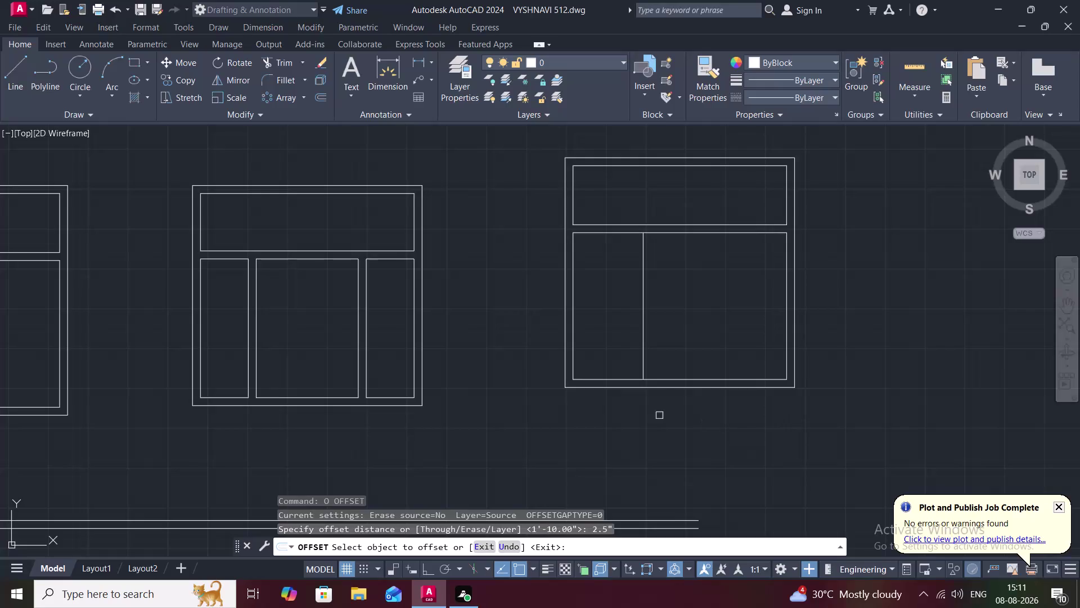
Offset a parallel copy of the existing mullion line to its right.
click(645, 339)
click(663, 349)
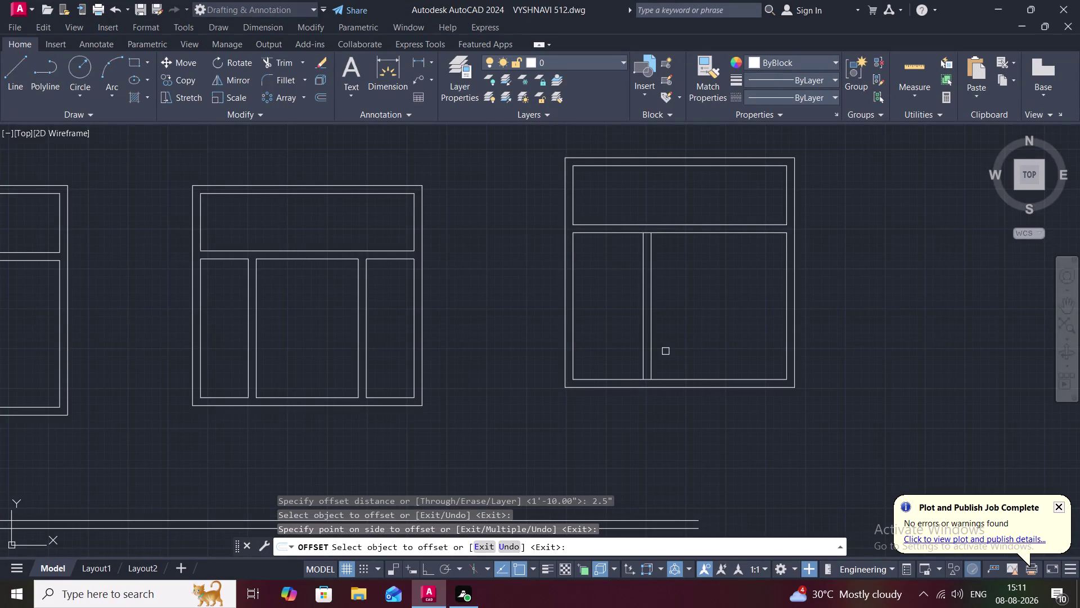
key(Escape)
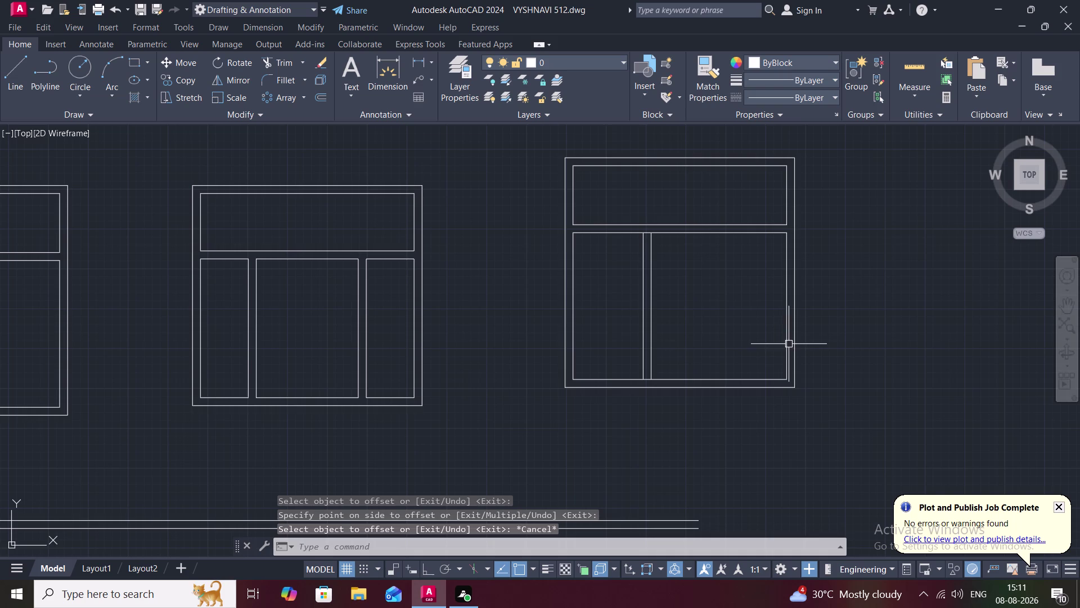
Offset the window's right inner edge 1'-4" left to create a new mullion line.
key(o)
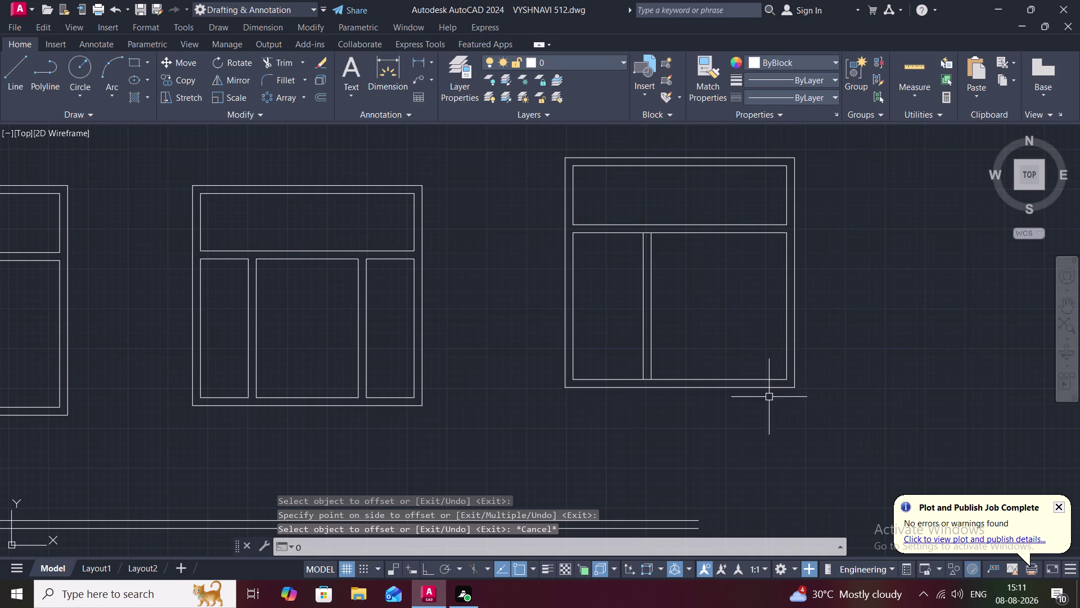
key(space)
key(1)
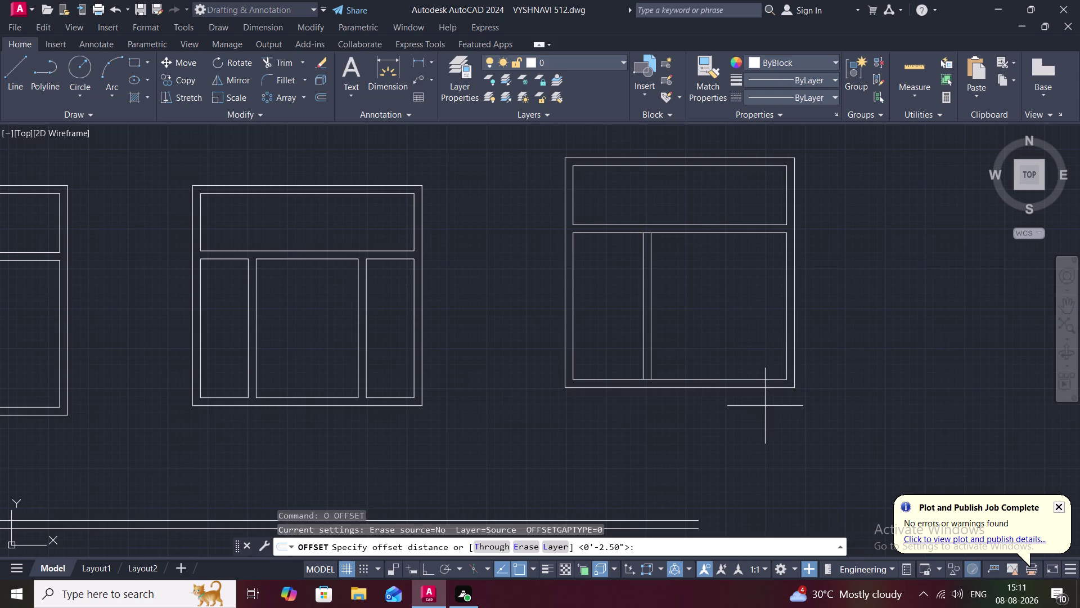
key(apostrophe)
key(4)
key(shift+quotedbl)
key(space)
text(N)
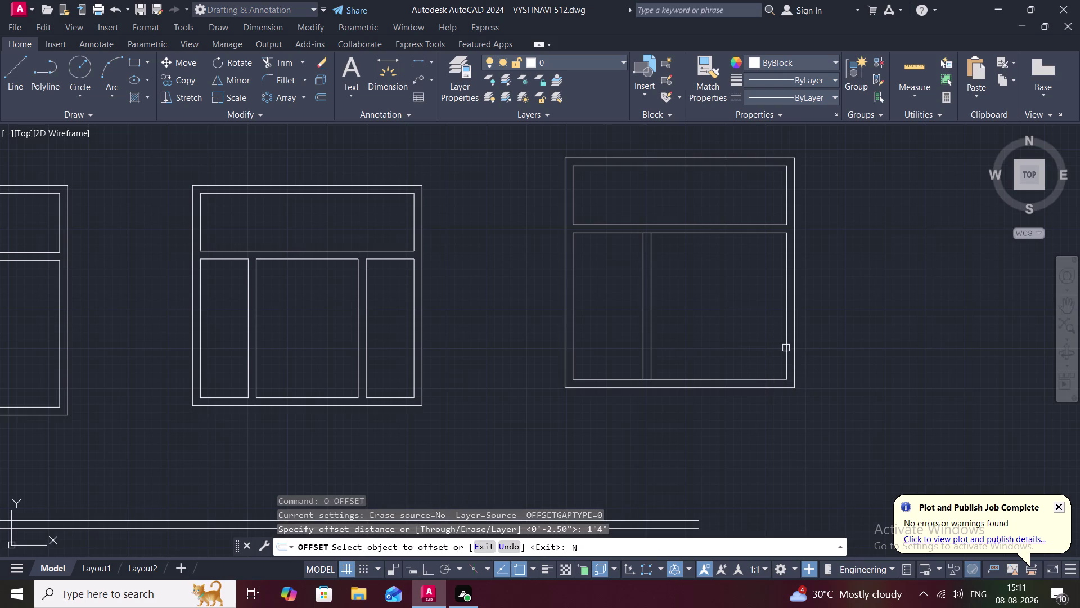
key(BackSpace)
key(space)
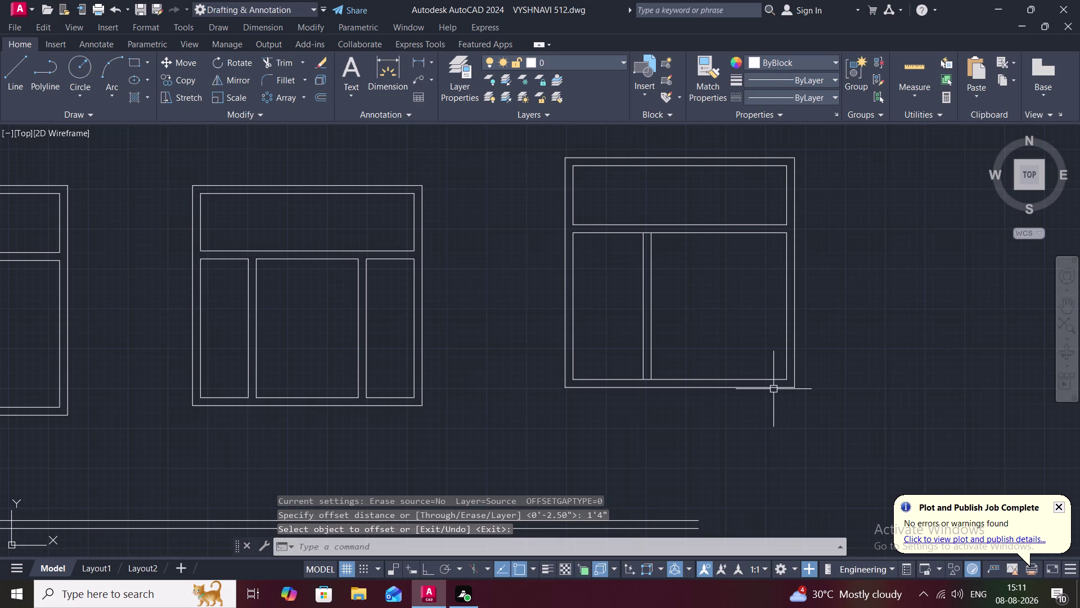
key(space)
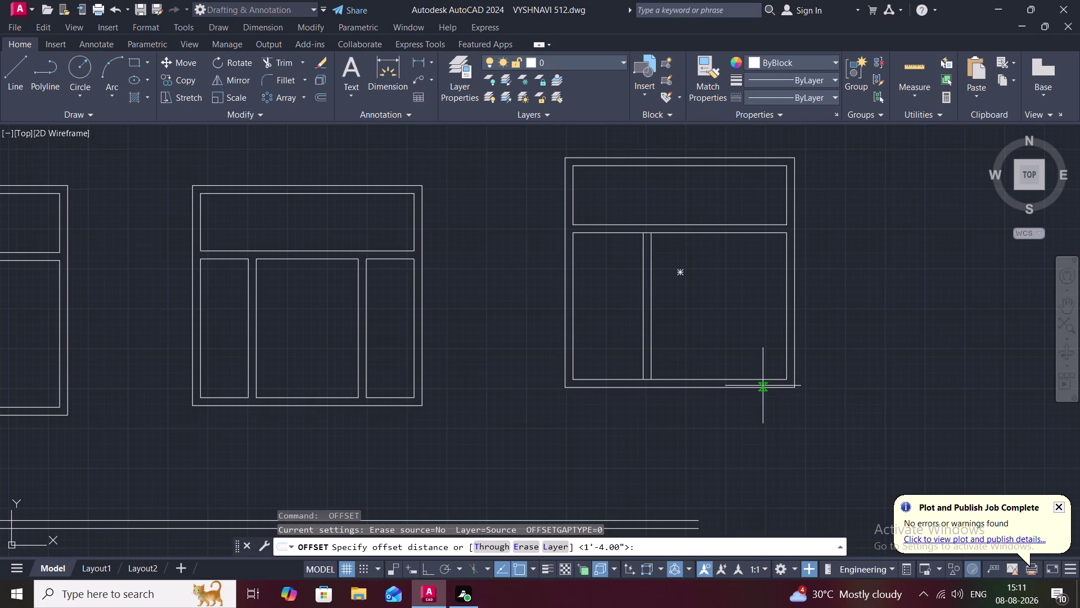
key(space)
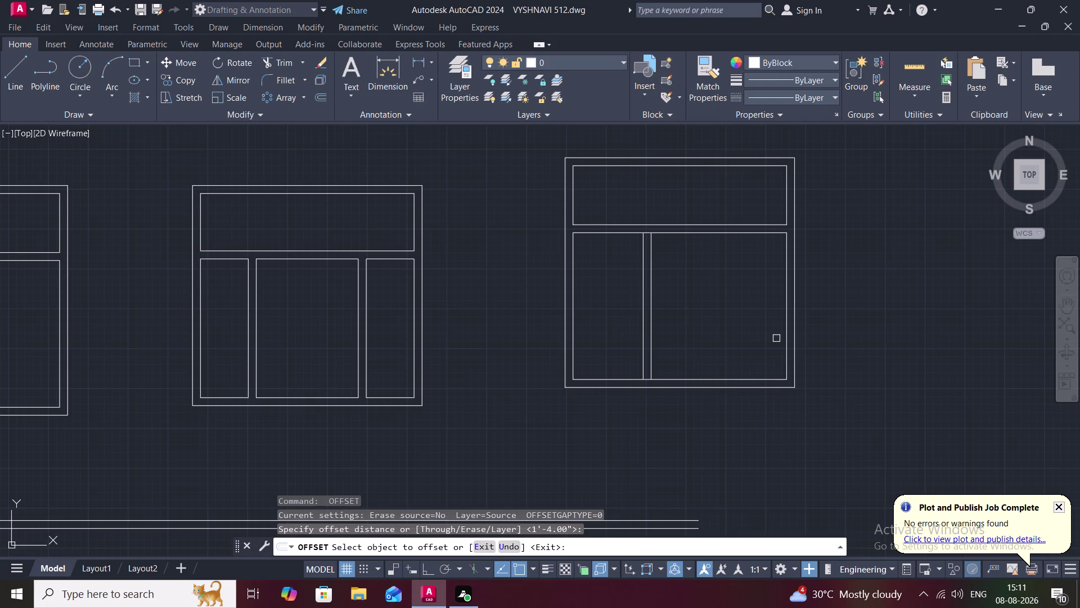
click(788, 334)
click(746, 337)
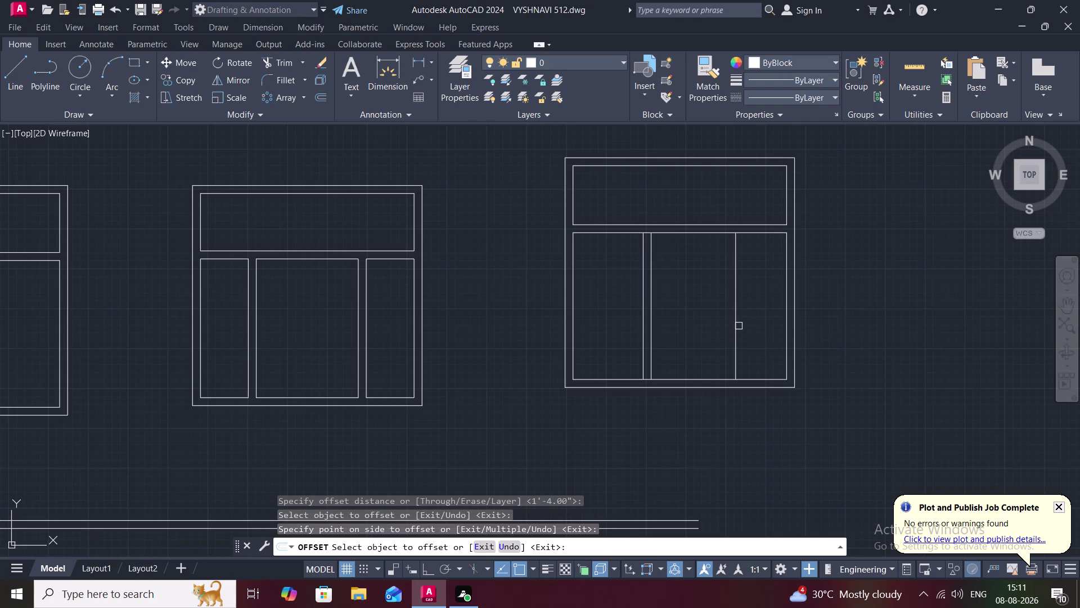
key(Escape)
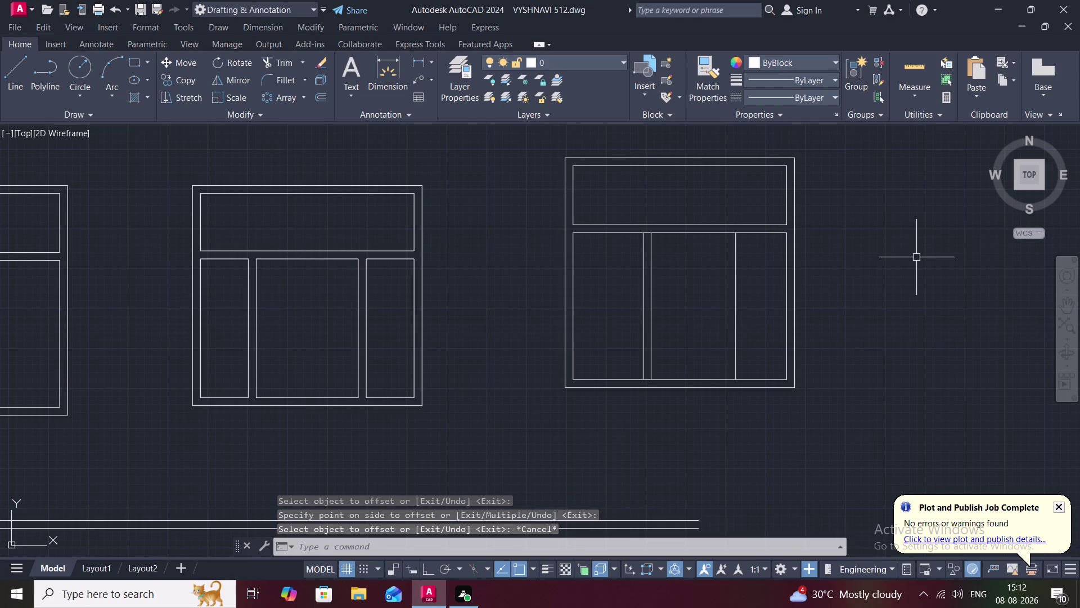
Offset the new mullion line 2.5" to the left, making it a double line.
text(O)
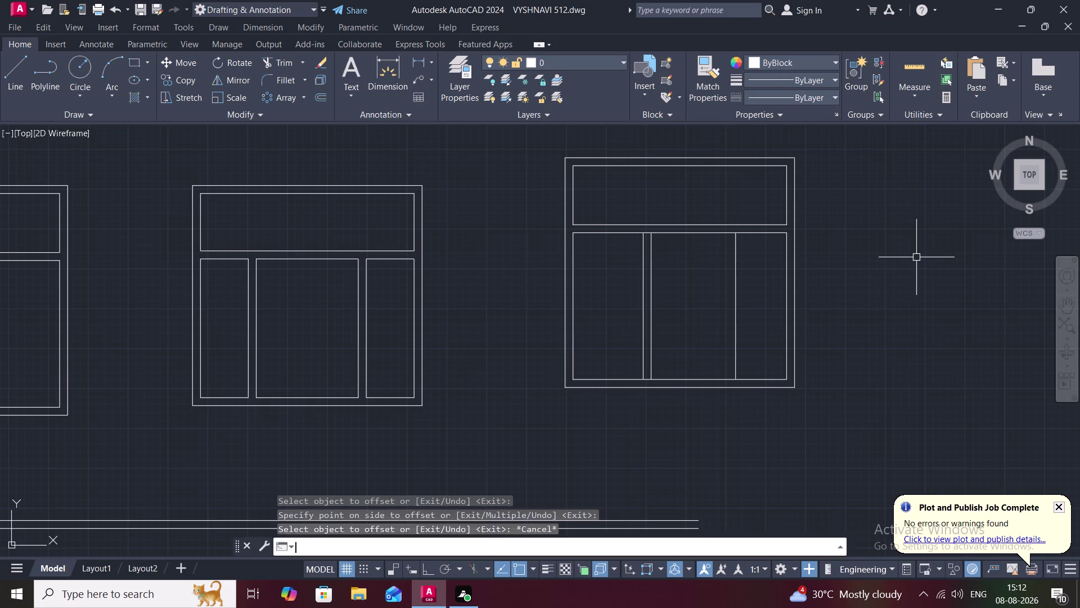
key(space)
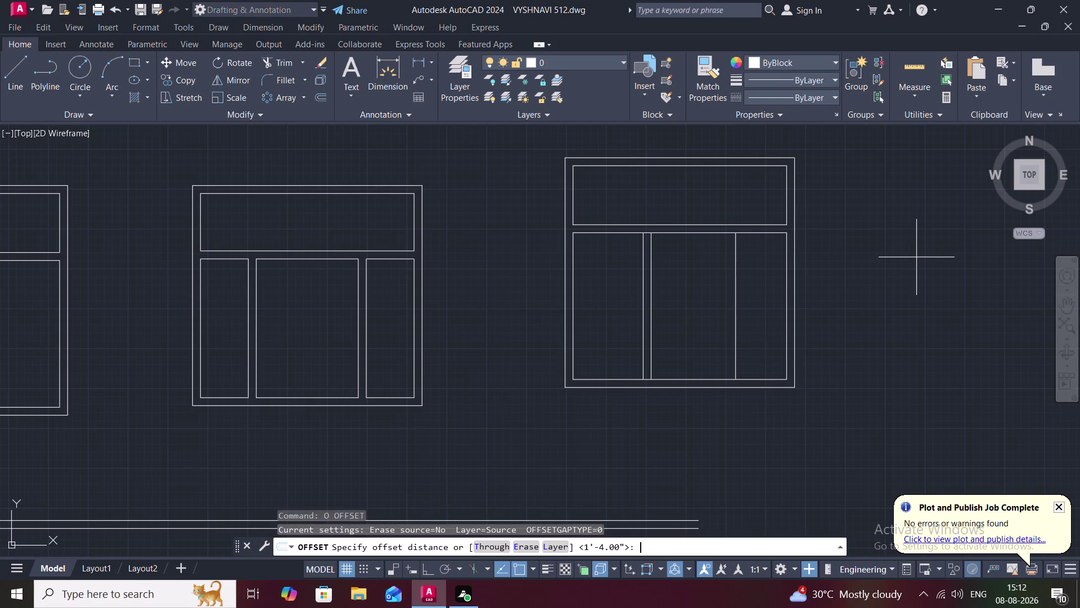
key(2)
text(.5)
text(")
key(space)
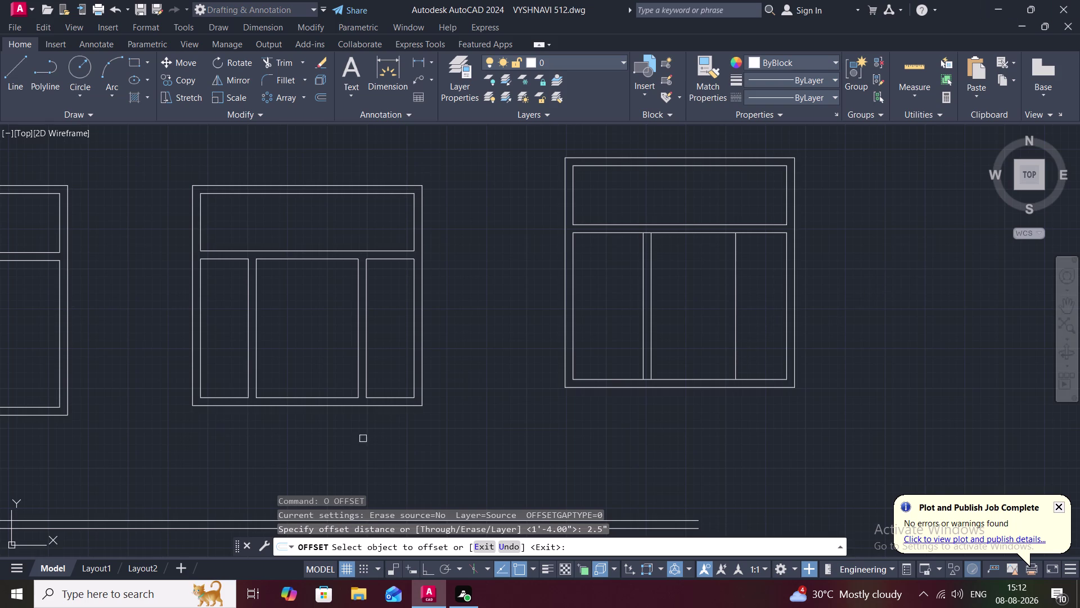
click(733, 300)
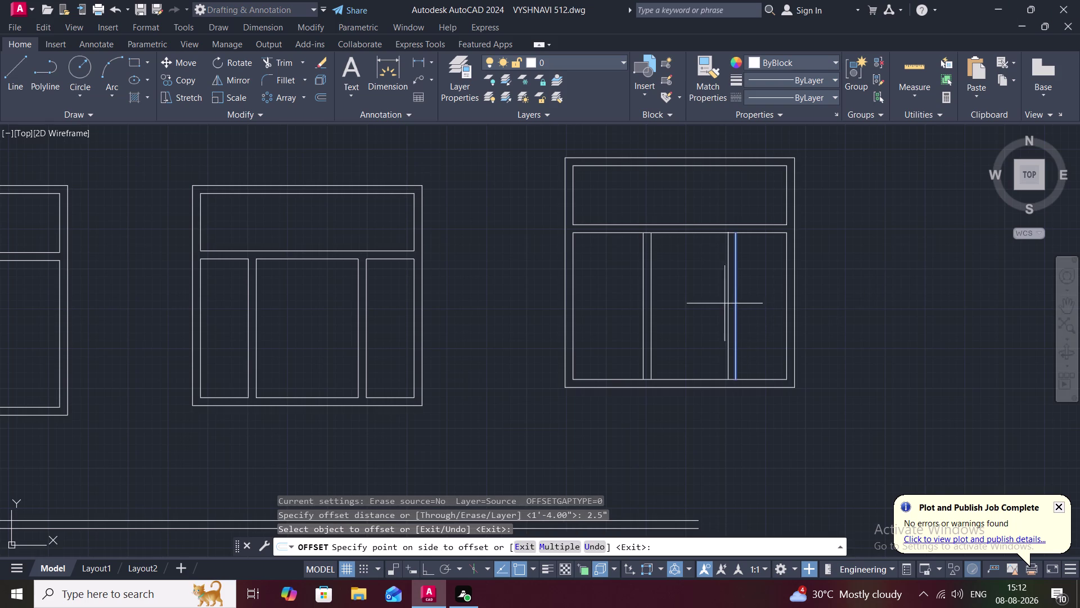
click(724, 303)
key(Escape)
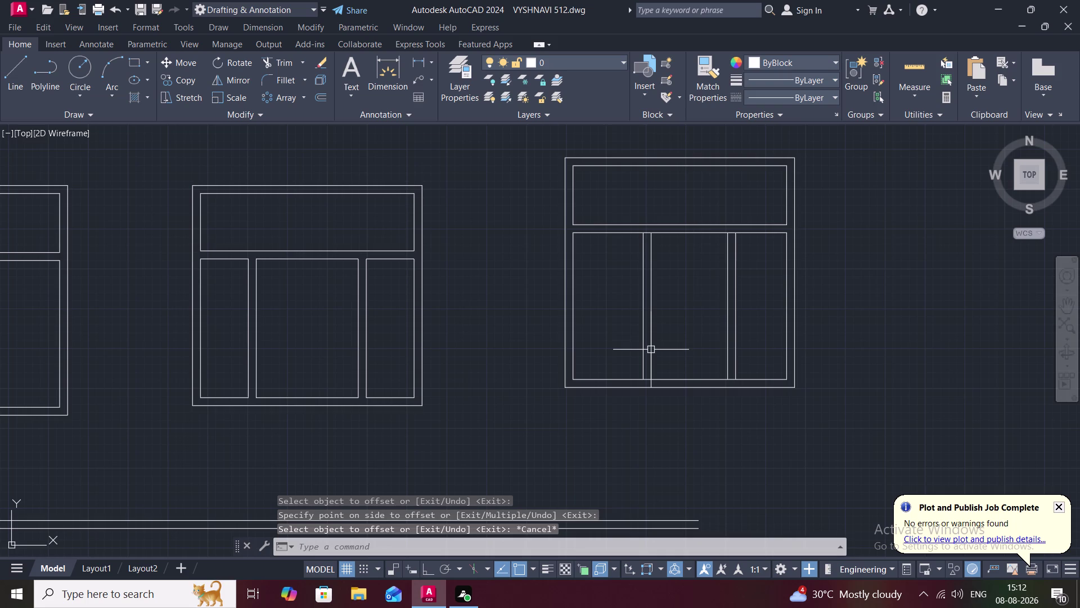
Trim the overlapping mullion line ends at the top and bottom of the right window.
text(TR)
key(space)
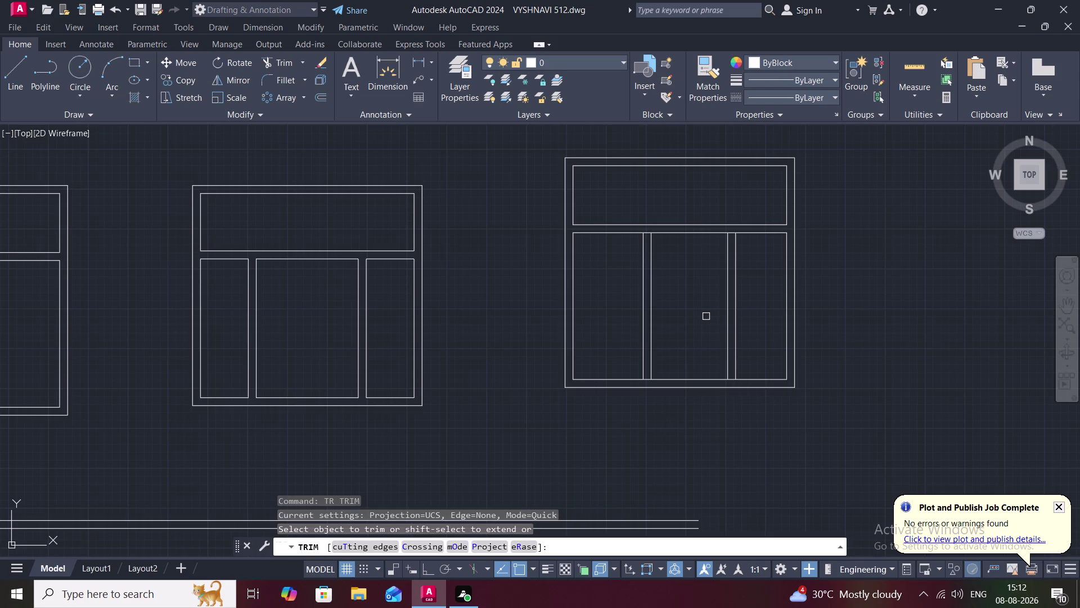
scroll(up, 3)
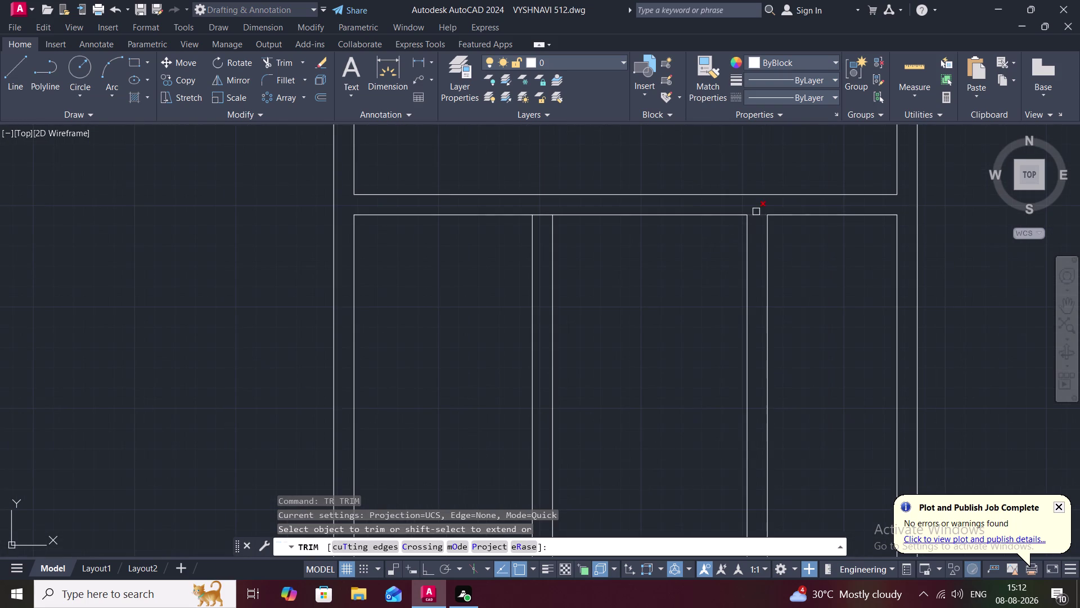
click(757, 216)
scroll(down, 3)
middle_drag(713, 307, 695, 242)
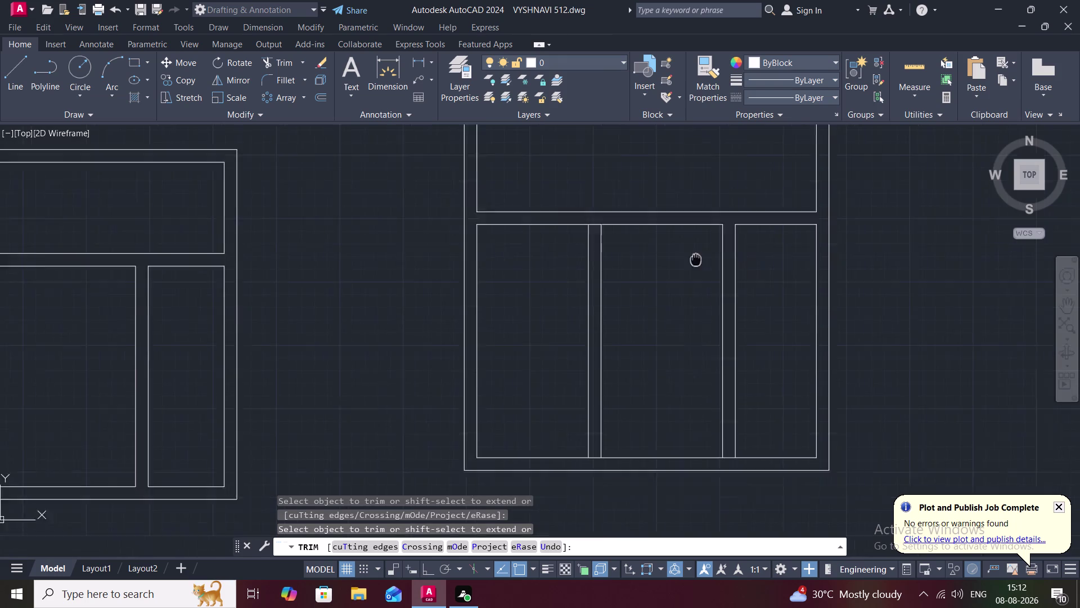
middle_drag(695, 242, 691, 230)
click(719, 406)
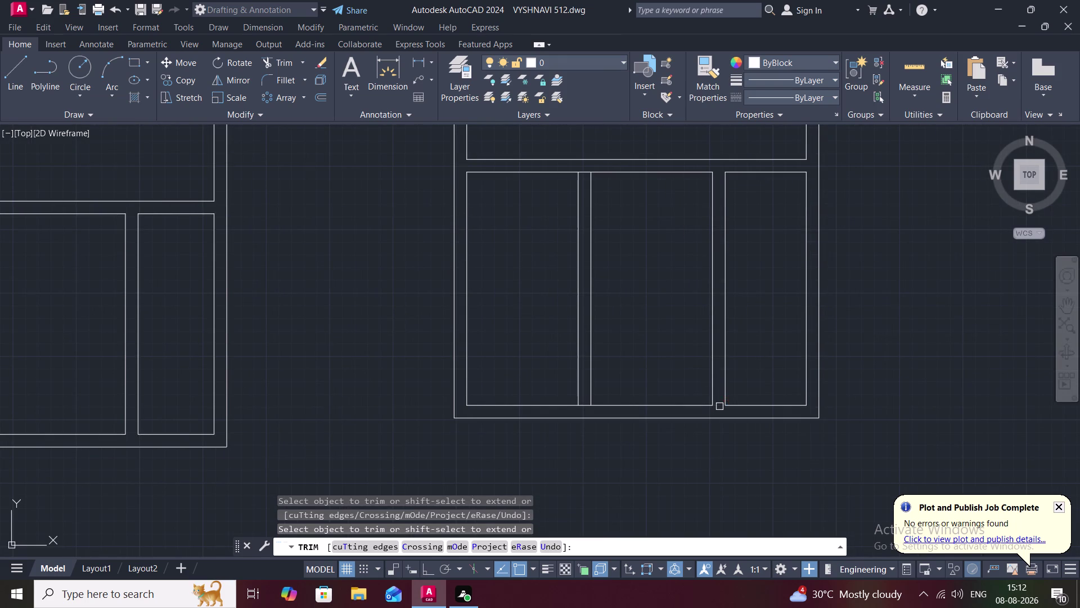
click(586, 406)
middle_drag(629, 362, 674, 457)
scroll(down, 3)
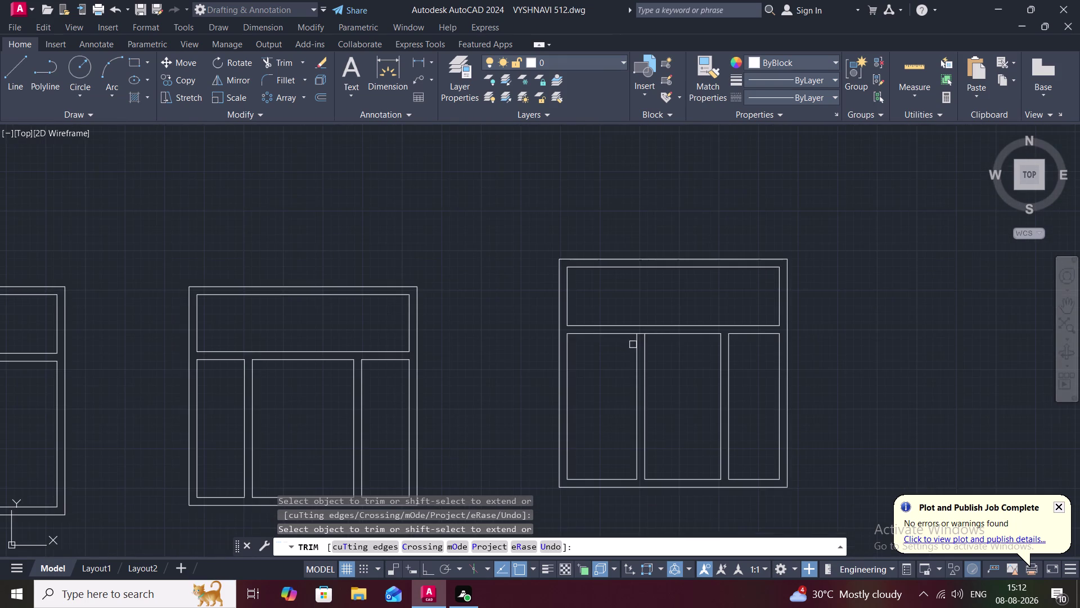
scroll(up, 3)
click(664, 278)
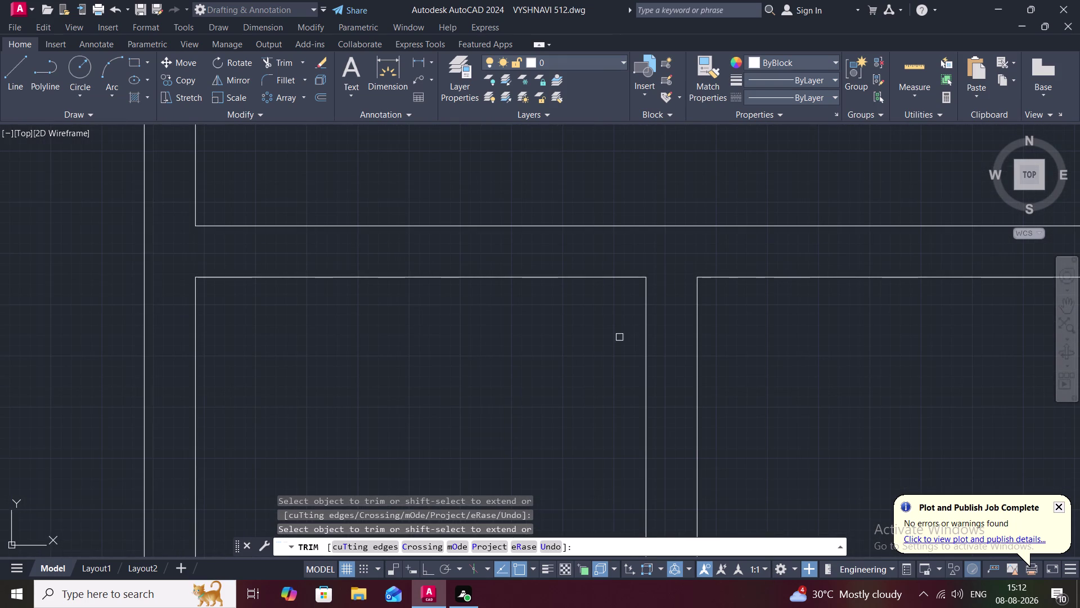
scroll(down, 3)
middle_drag(618, 337, 612, 255)
scroll(down, 3)
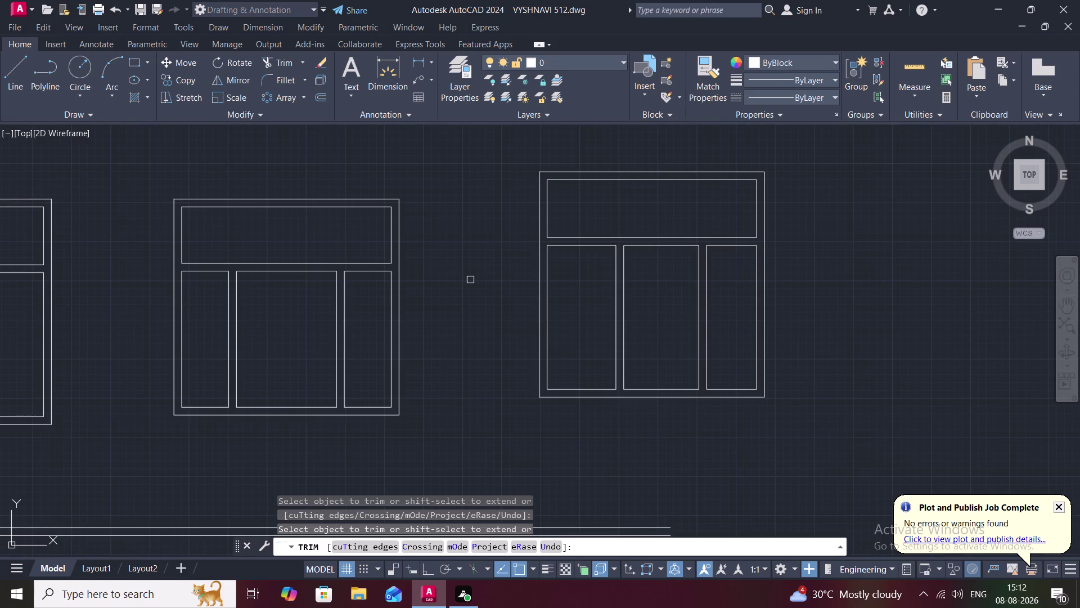
key(Escape)
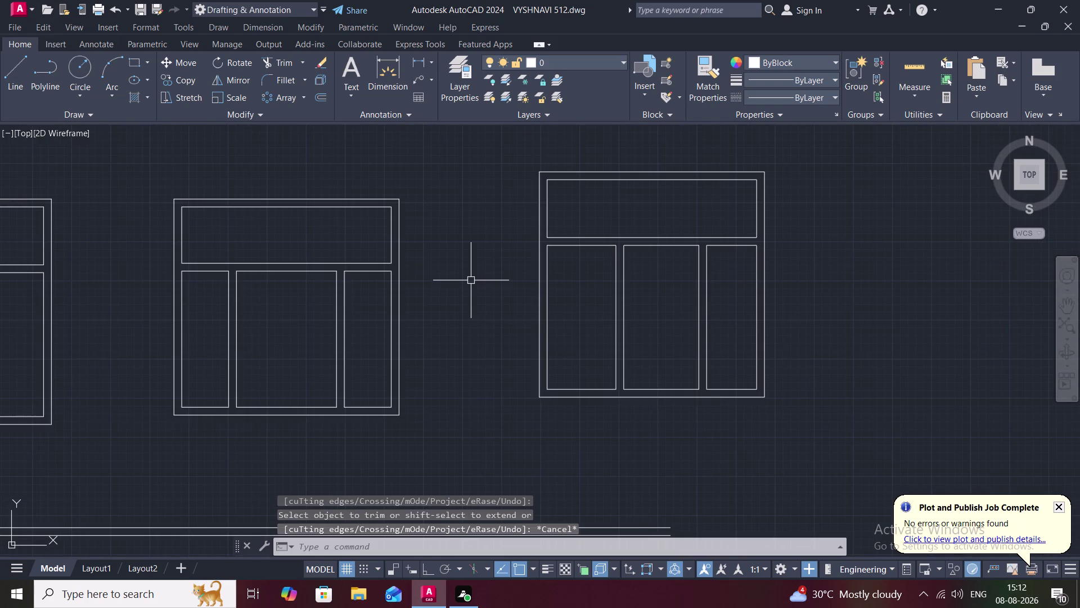
Offset the centre pane's top edge 2' downward to split the pane.
key(o)
key(space)
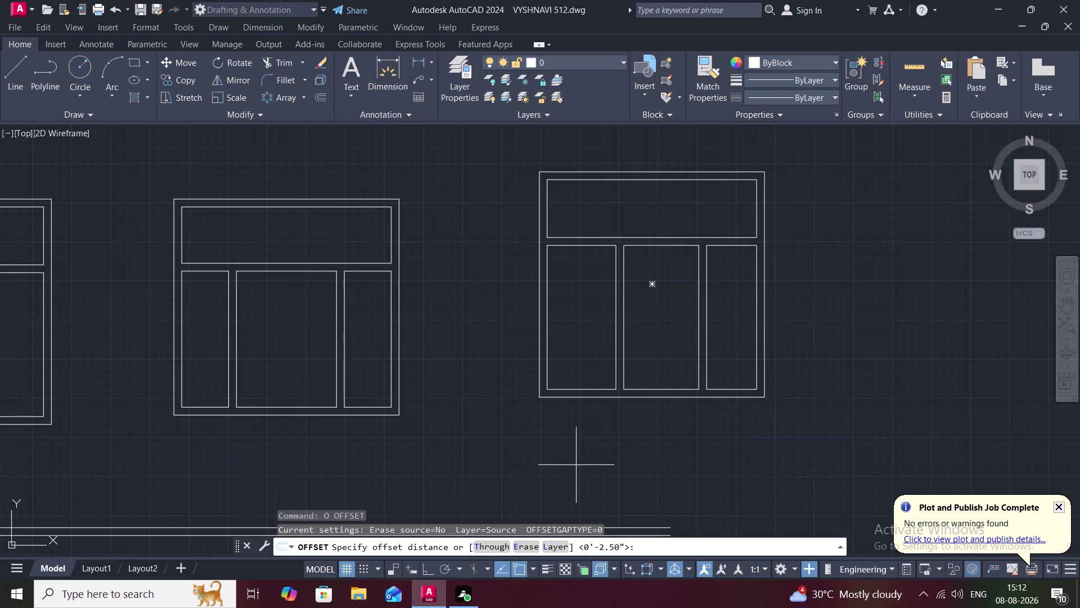
text(2')
key(space)
click(639, 390)
click(646, 336)
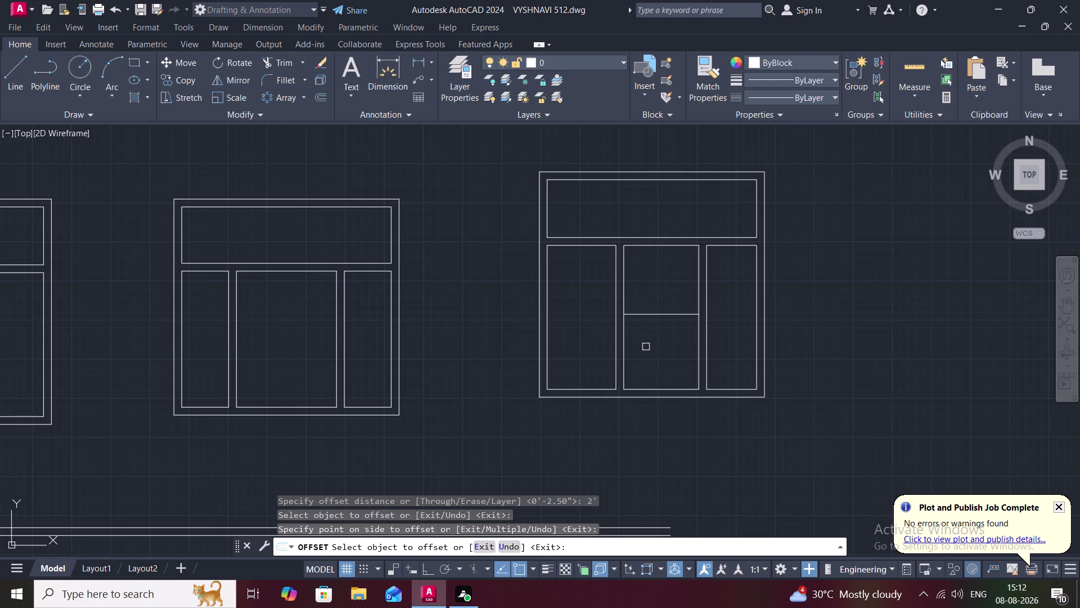
key(0)
Offset that new line 2.5" upward to form a double transom.
key(Escape)
text(O)
key(space)
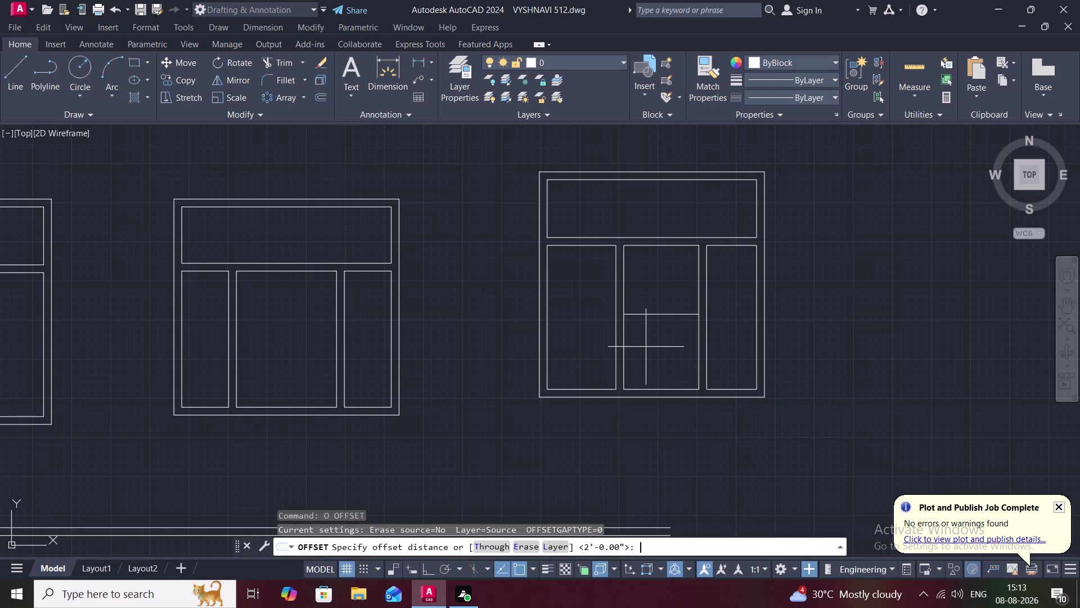
text(2)
text(.5)
text(")
key(space)
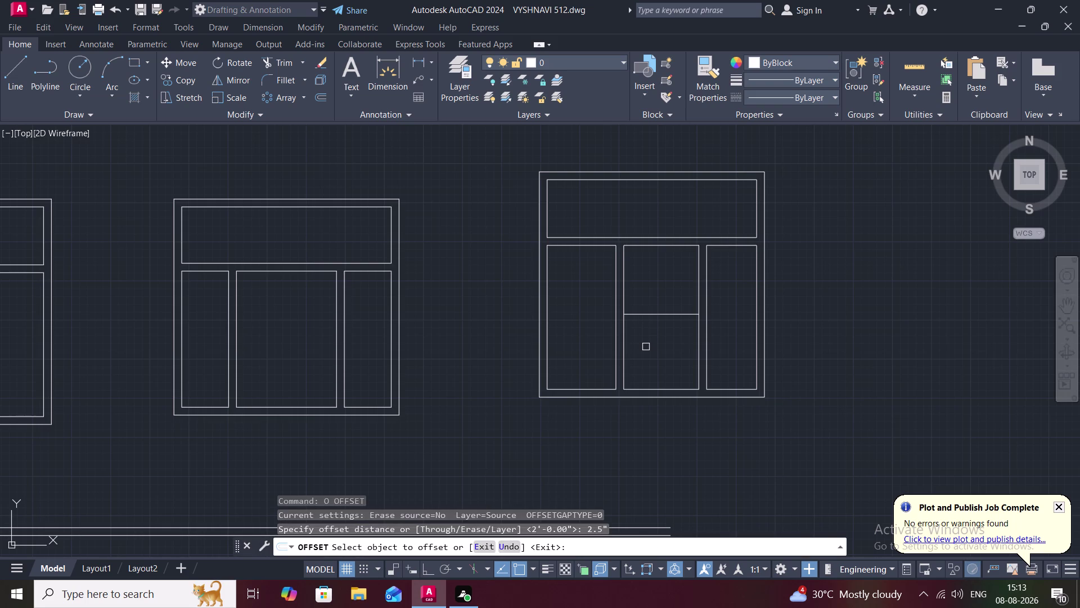
click(687, 312)
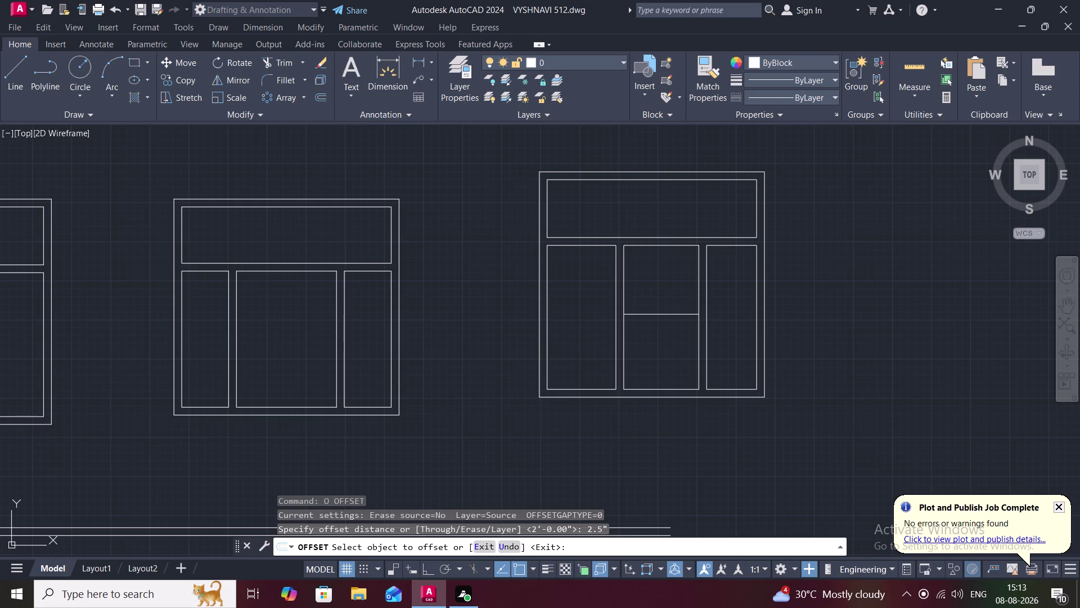
click(671, 303)
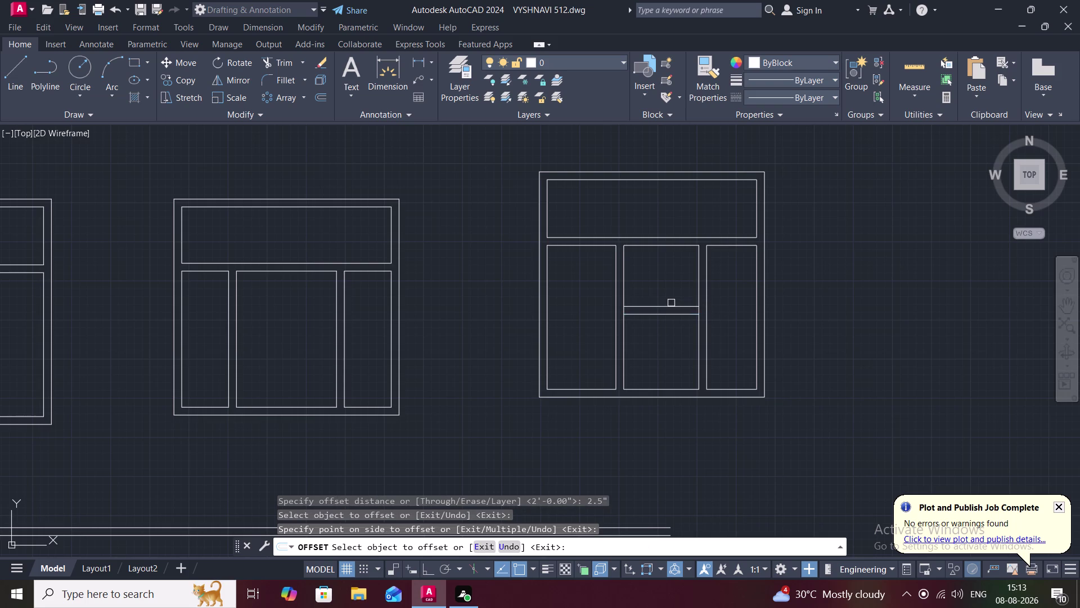
key(Escape)
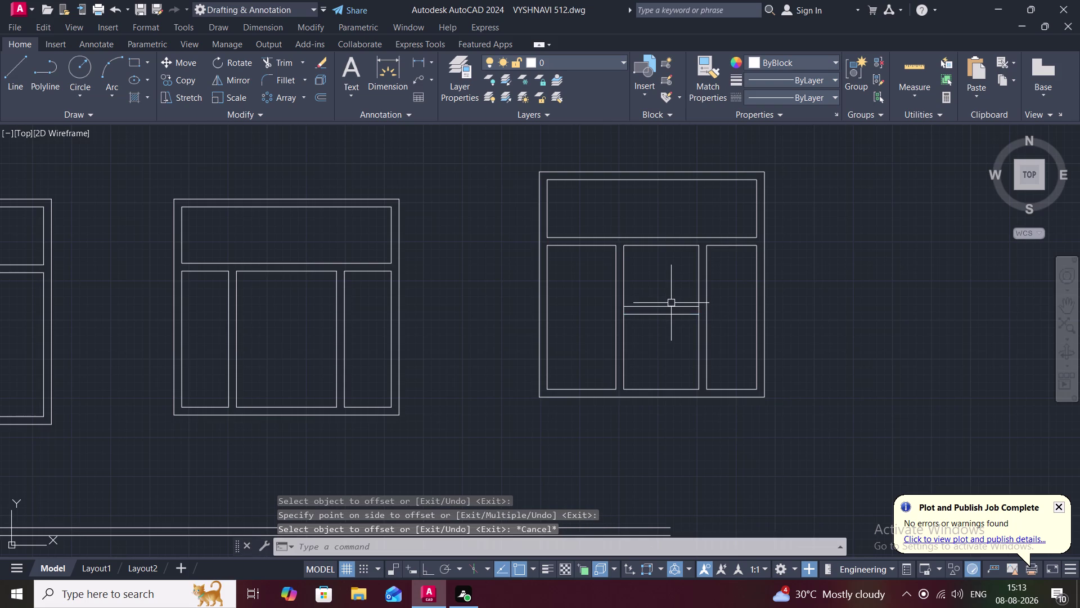
Trim the crossing transom line pieces inside the middle pane.
scroll(up, 3)
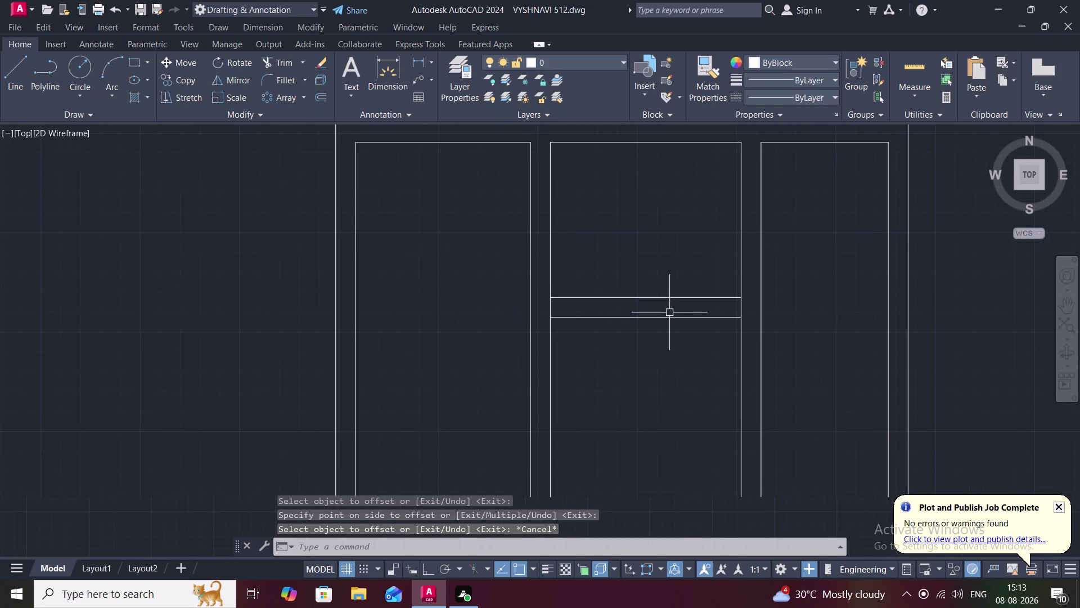
text(TR)
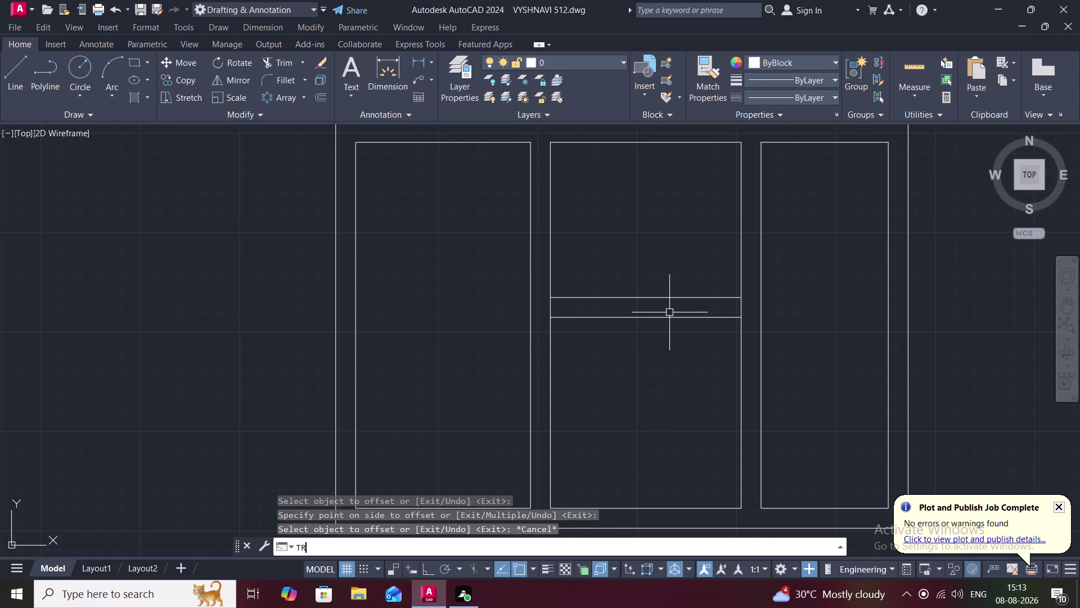
key(space)
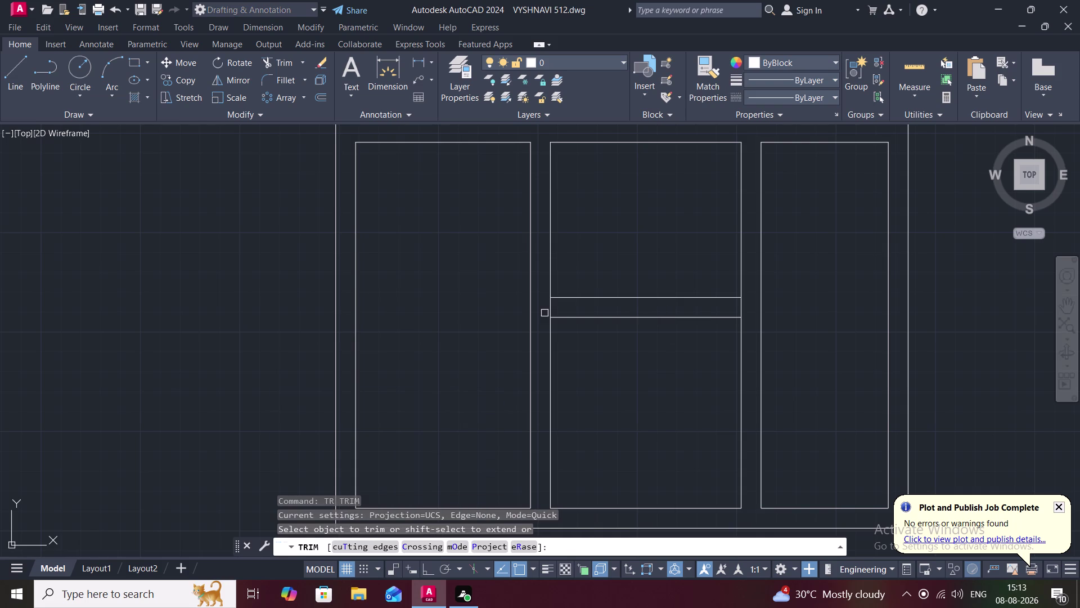
click(551, 308)
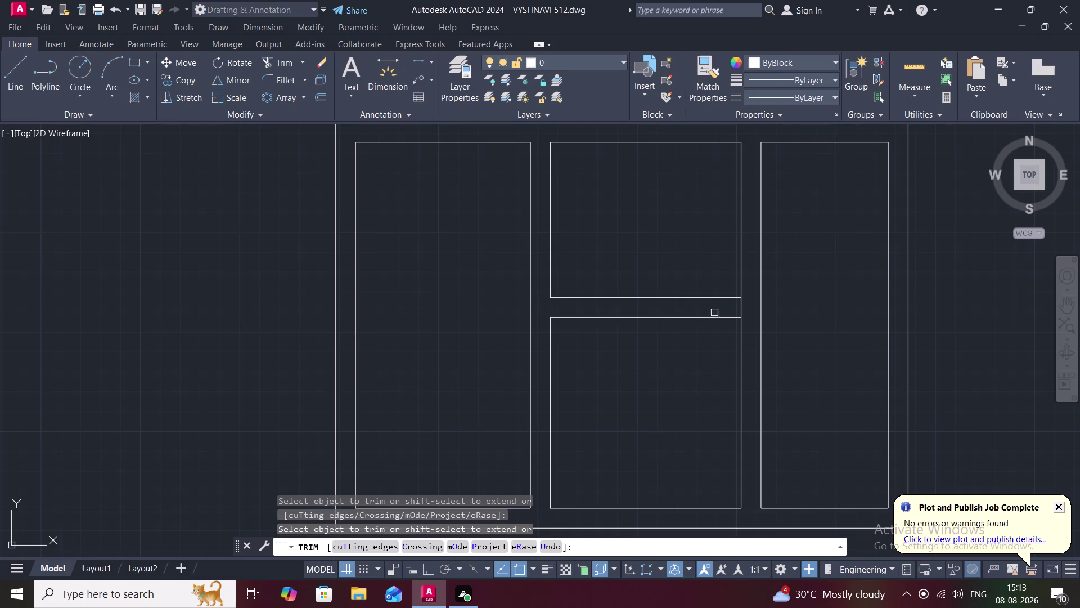
click(743, 309)
scroll(down, 3)
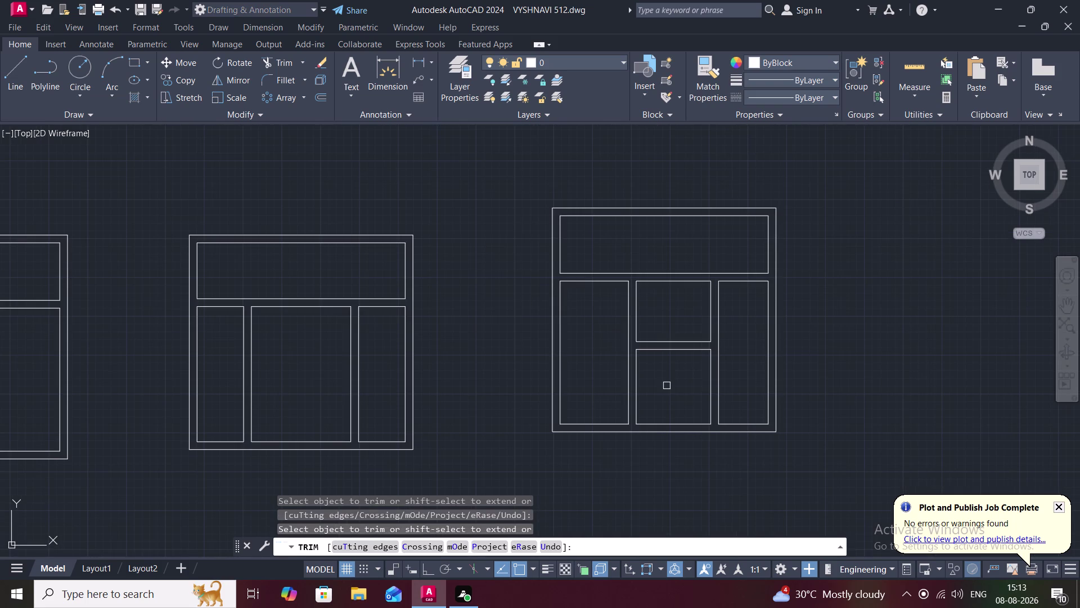
key(Escape)
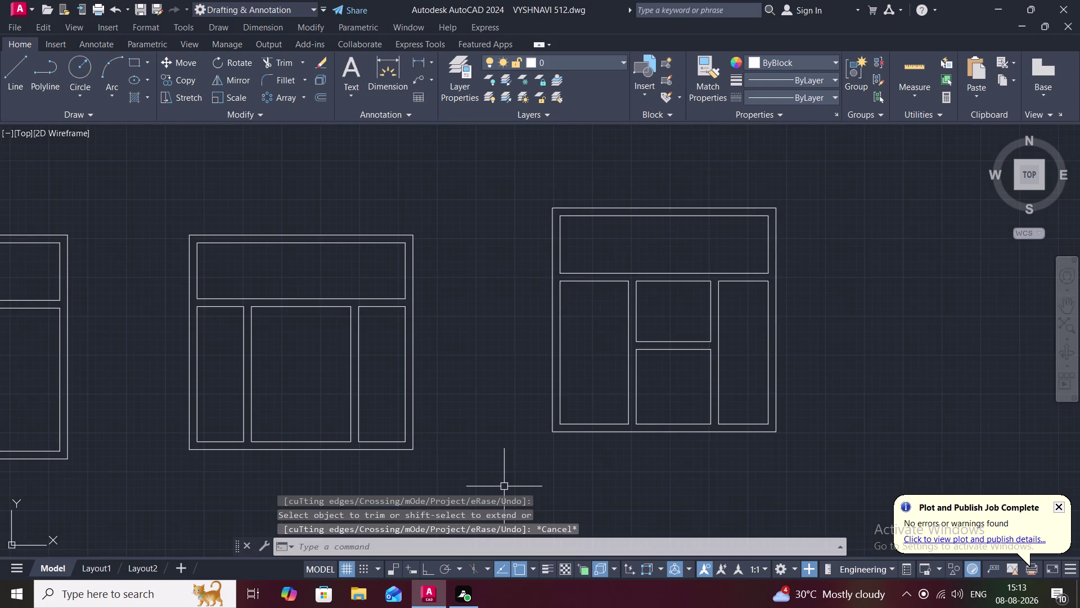
Draw a vertical line to the right of the windows, crossing the ground line.
scroll(up, 3)
scroll(down, 3)
middle_drag(505, 488, 501, 361)
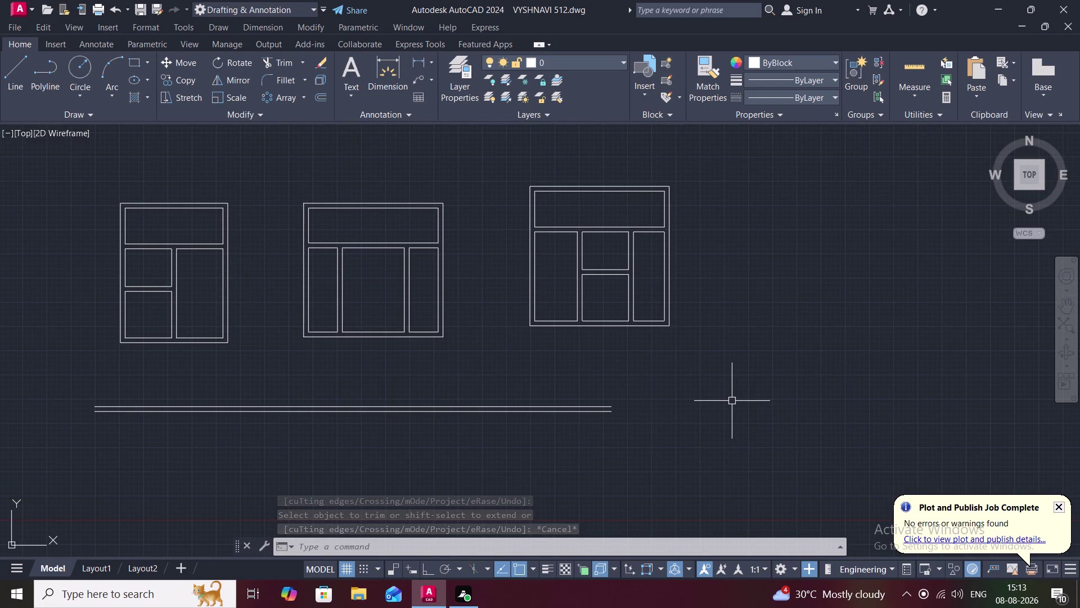
text(L)
key(space)
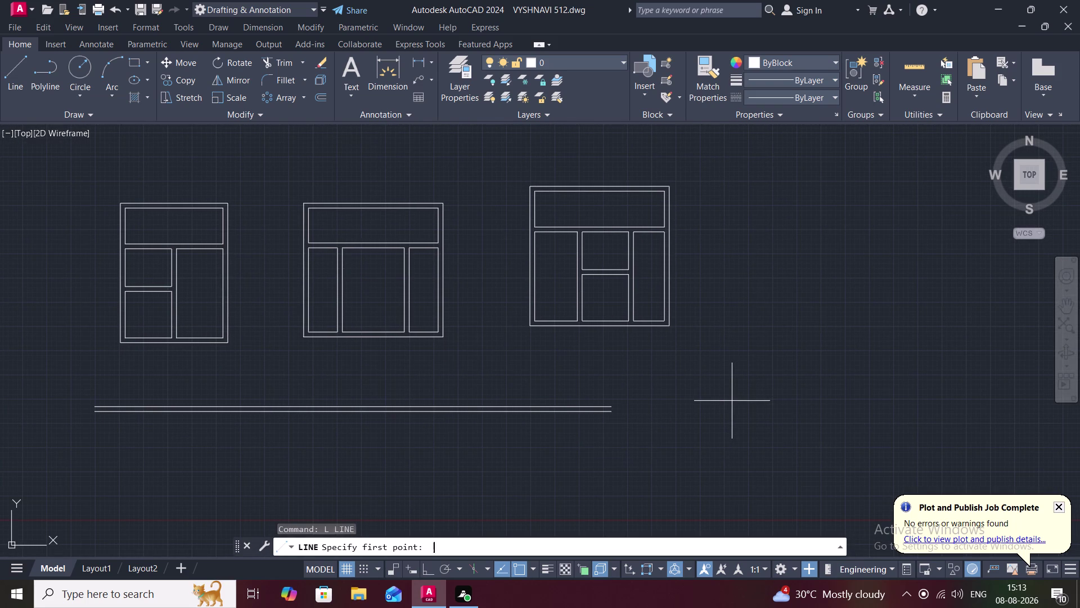
click(749, 328)
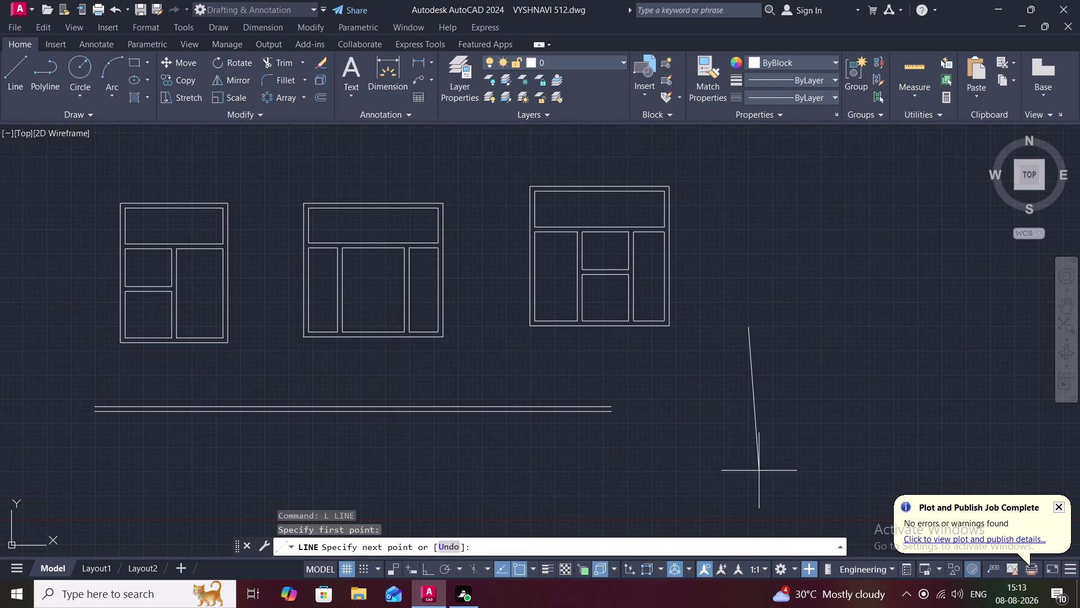
click(748, 474)
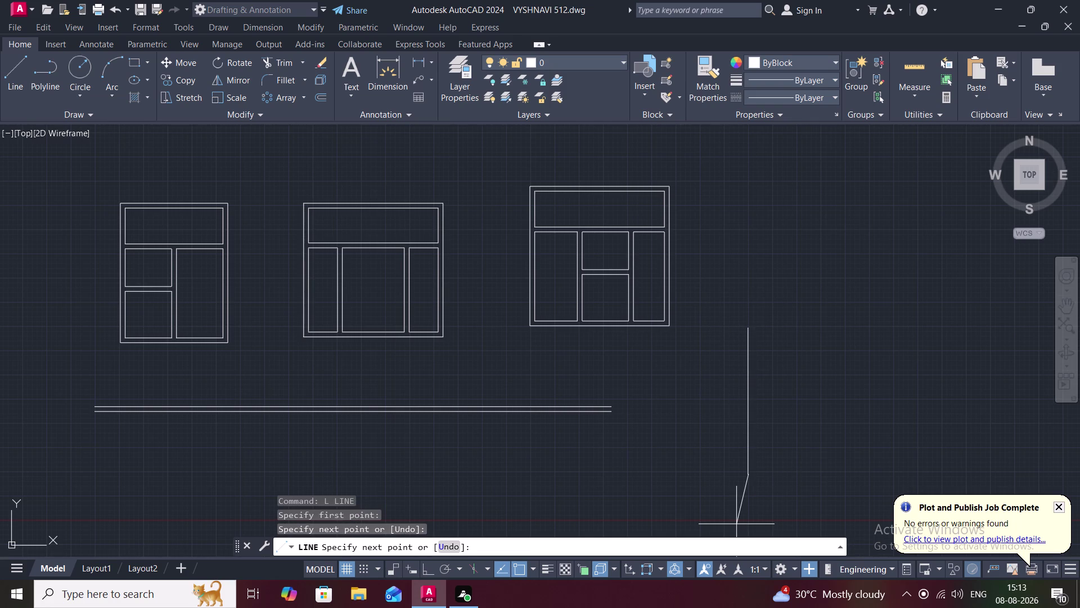
key(Escape)
Extend both ground lines to the new vertical line.
text(E)
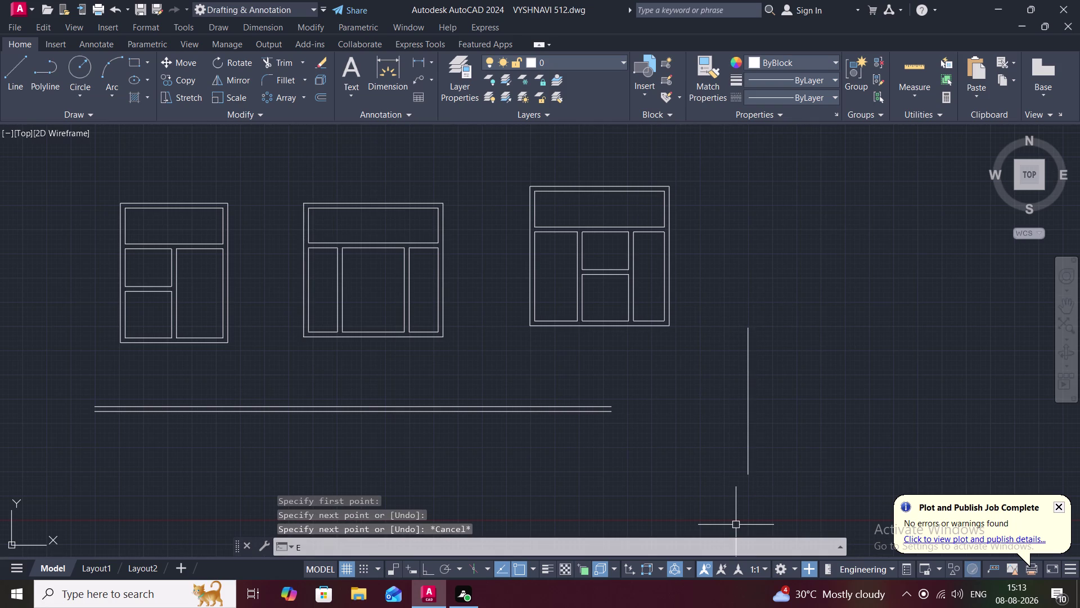
text(X)
key(space)
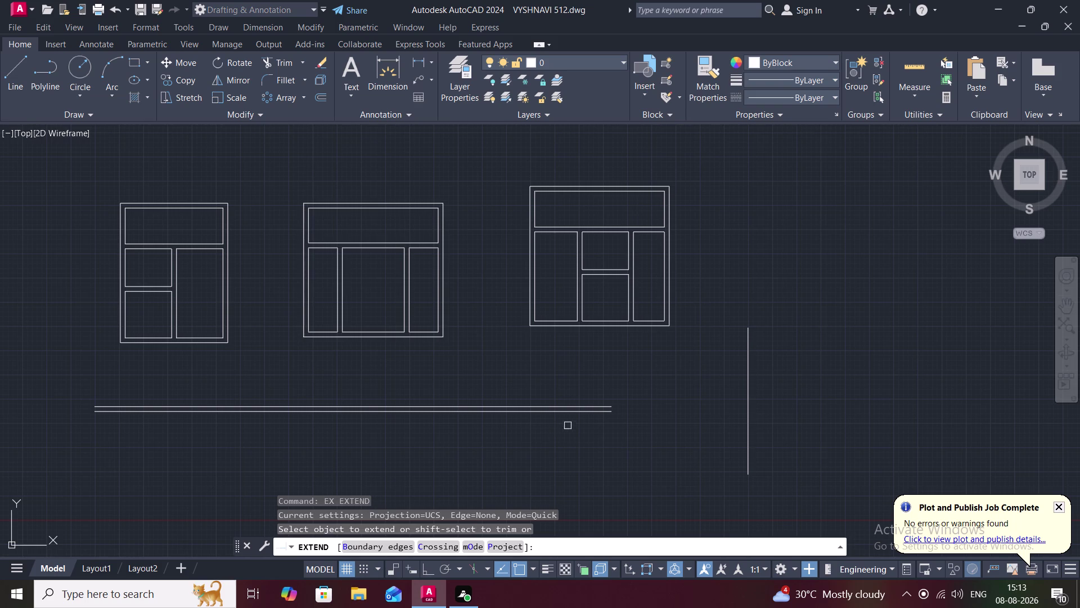
click(597, 413)
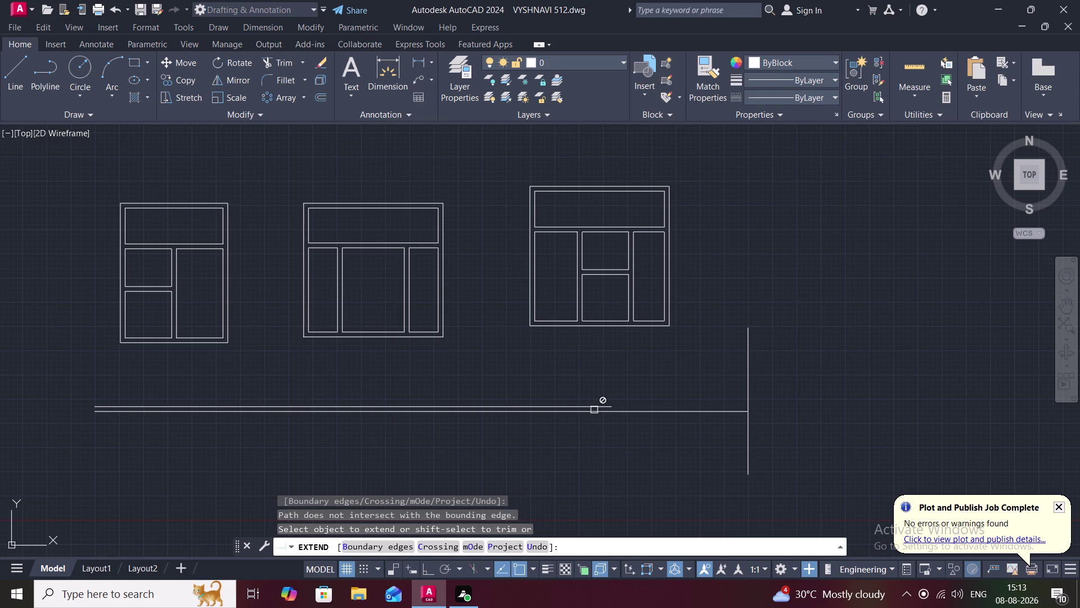
click(592, 408)
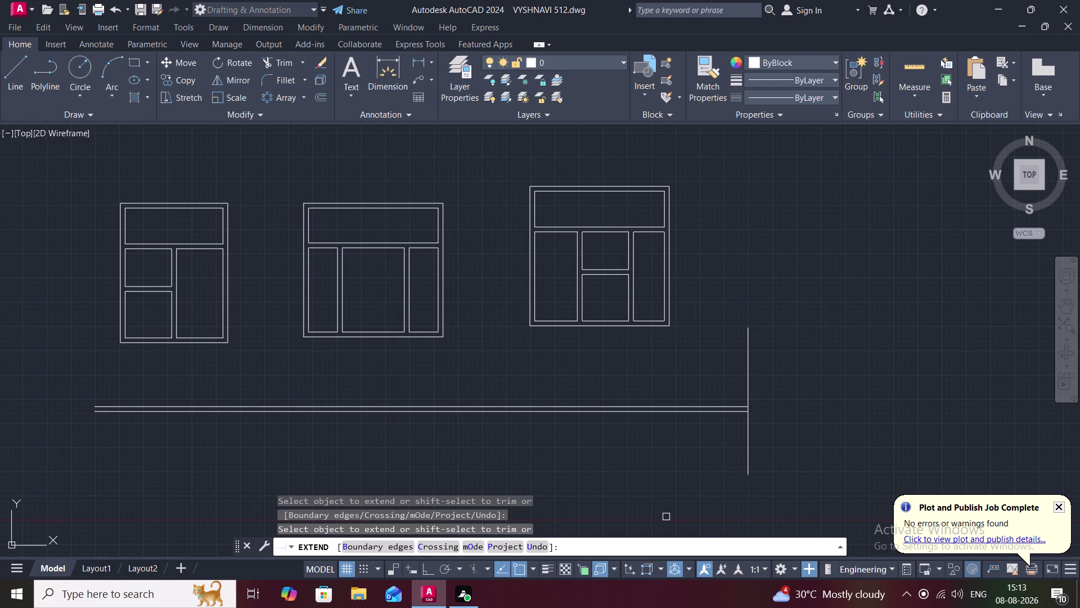
key(Escape)
Trim away the vertical line's portion above the ground line.
text(TR)
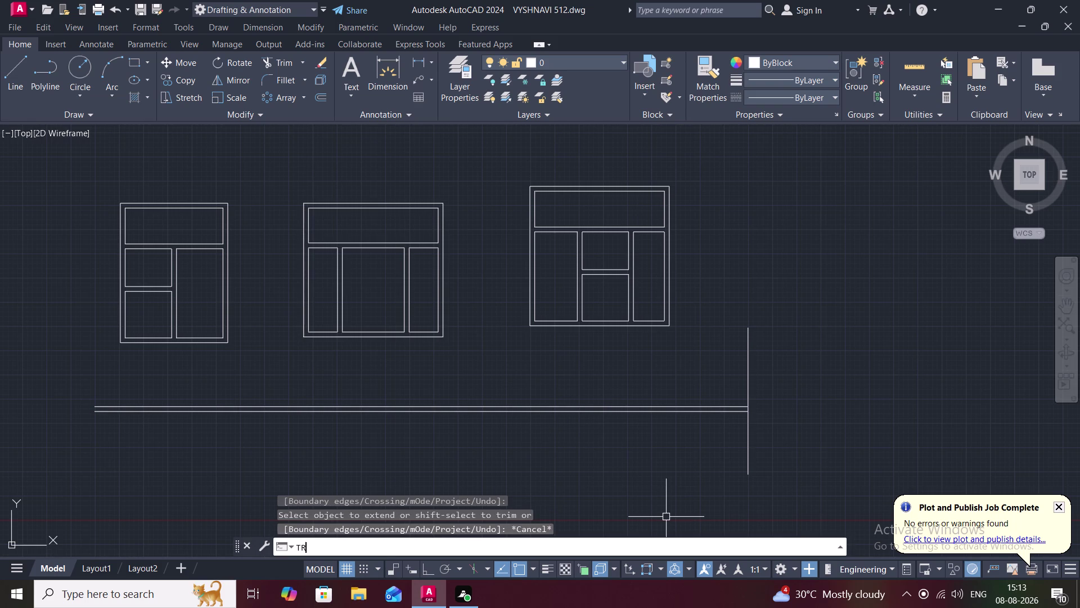
key(space)
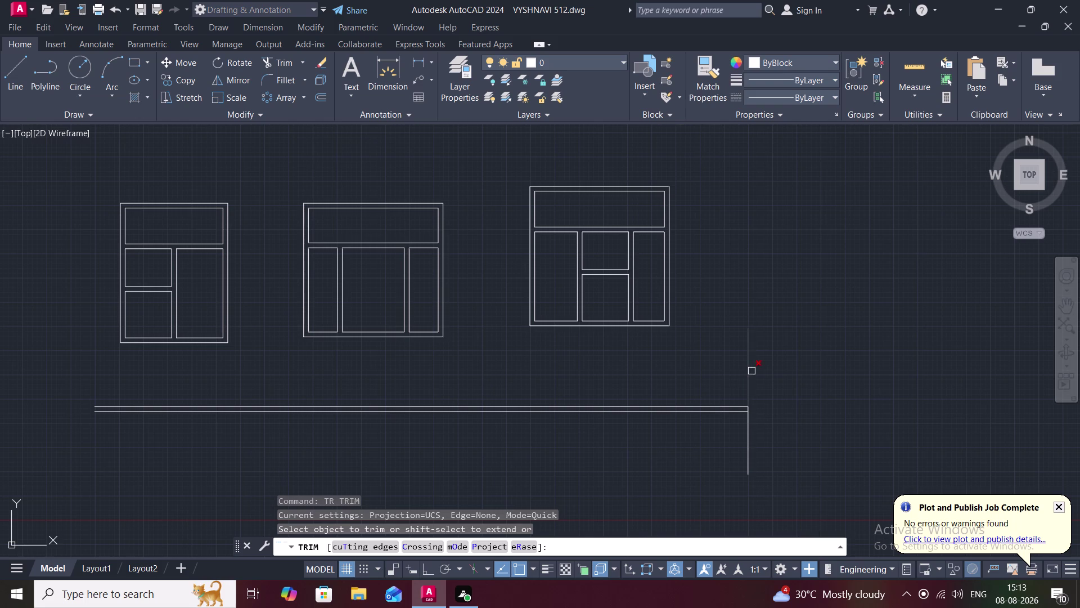
click(754, 369)
drag(728, 372, 752, 381)
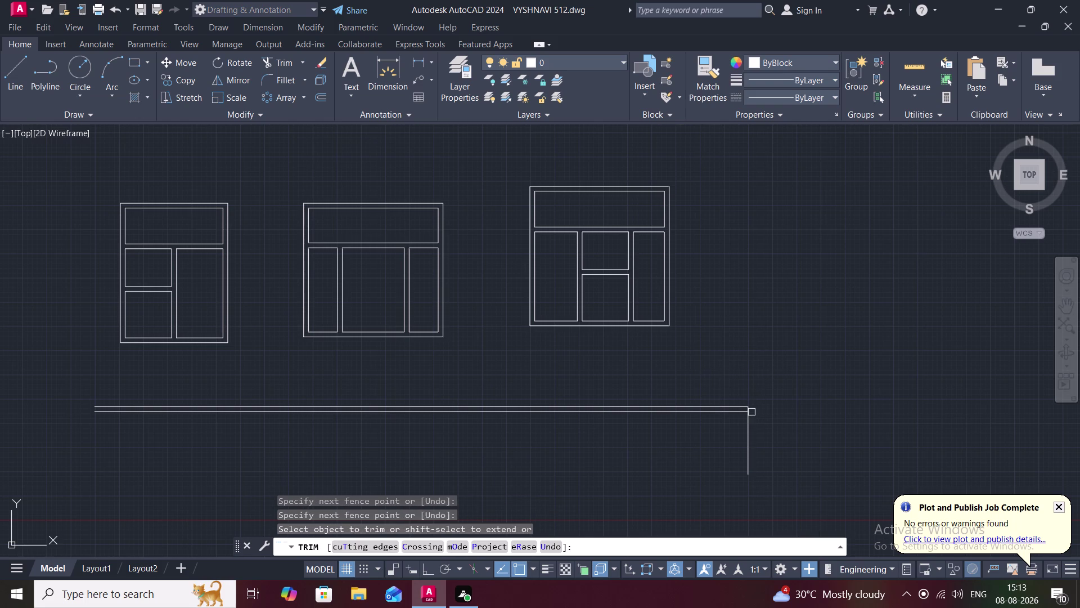
scroll(up, 3)
Finish the trim and pan out over the floor plans and window elevations.
drag(693, 397, 740, 401)
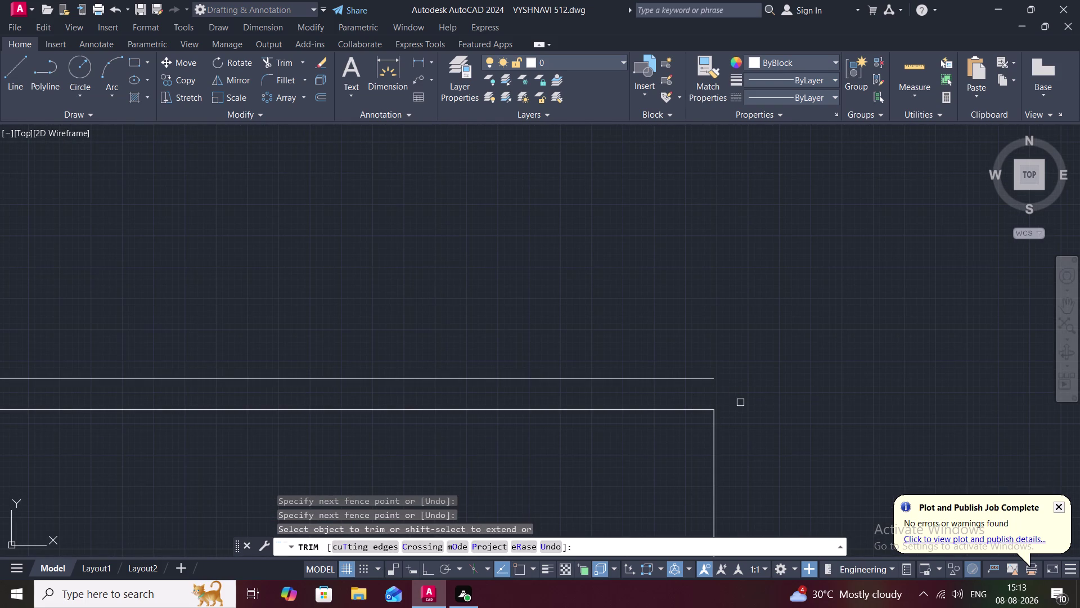
drag(739, 409, 692, 500)
scroll(down, 3)
scroll(down, 3)
scroll(down, 3)
middle_drag(650, 410, 784, 391)
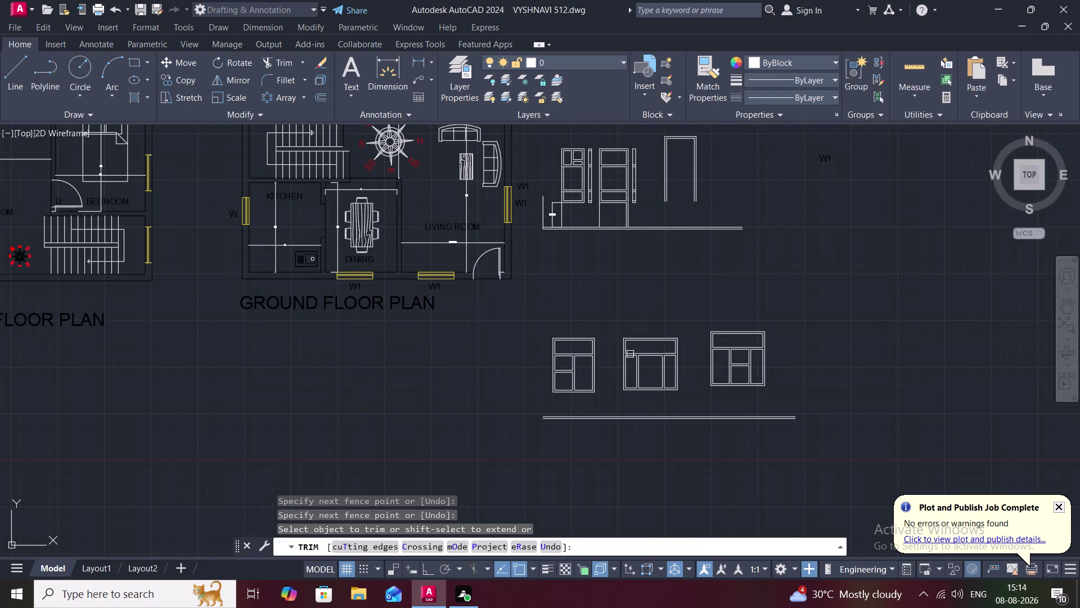
scroll(down, 3)
middle_drag(627, 304, 627, 330)
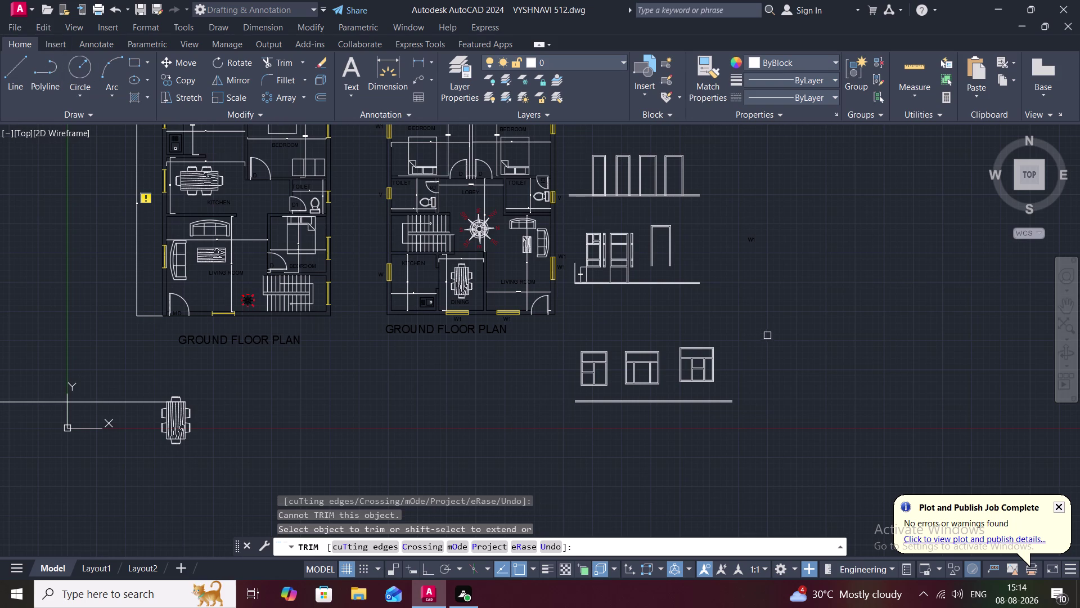
key(Escape)
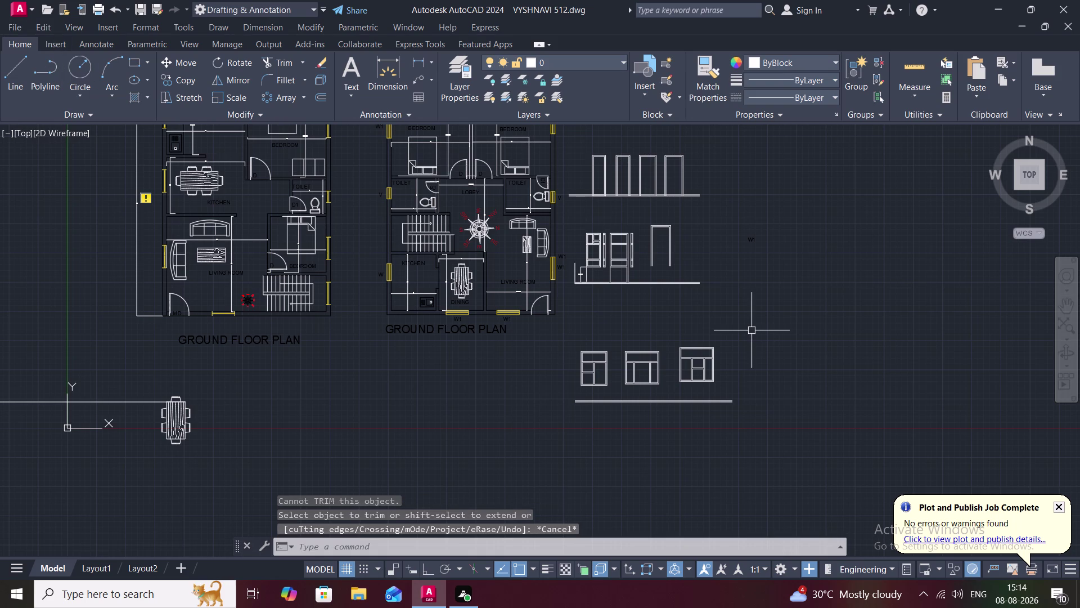
Start multiline text with the T alias.
key(r)
key(BackSpace)
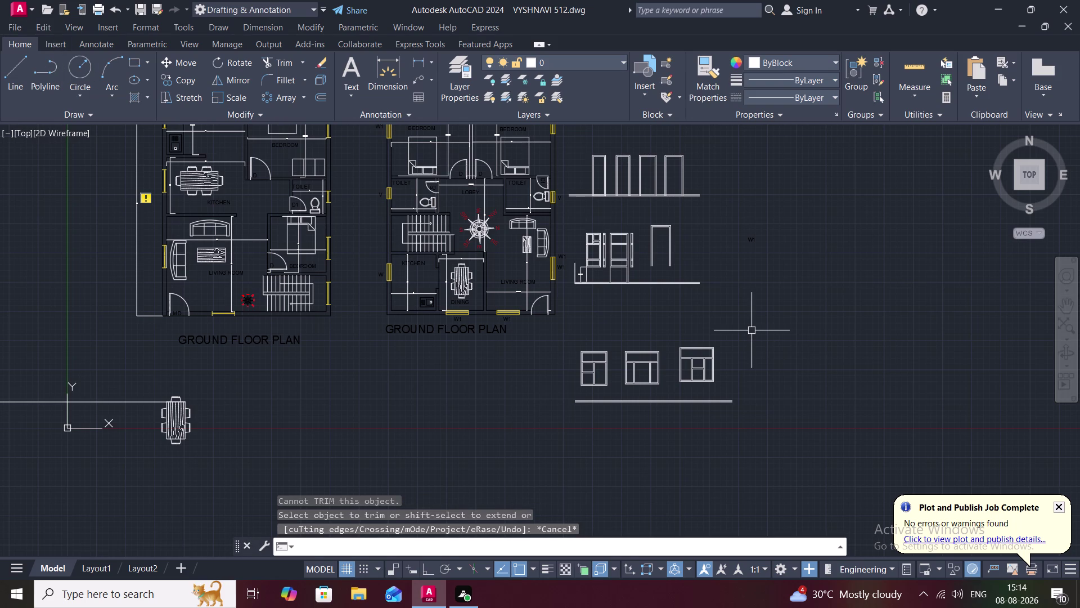
text(T)
key(space)
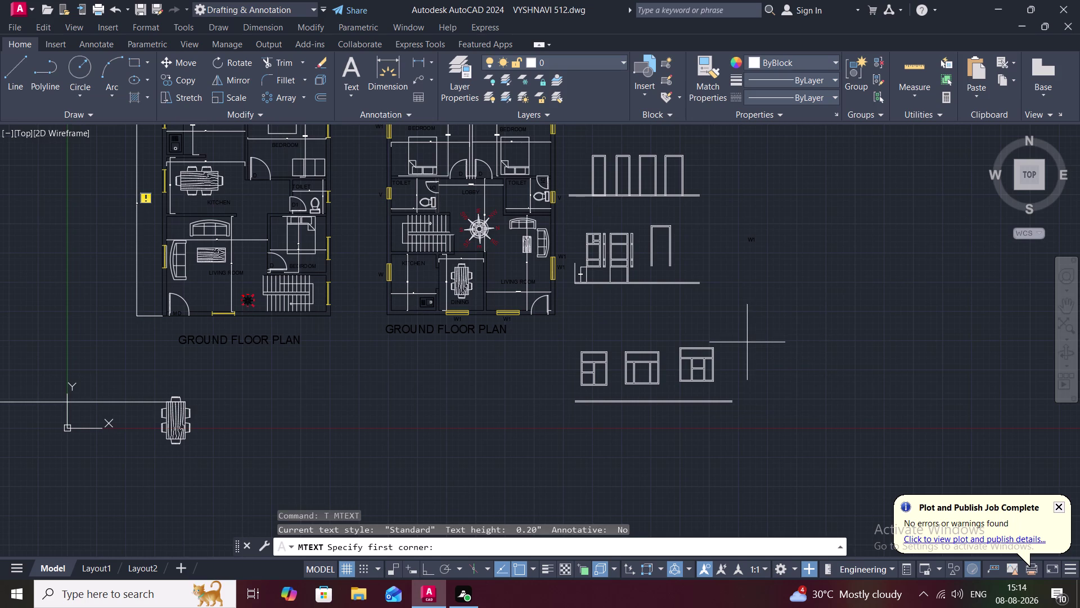
Draw a text box below the first window and edit the text height field.
middle_drag(648, 437, 672, 360)
scroll(up, 3)
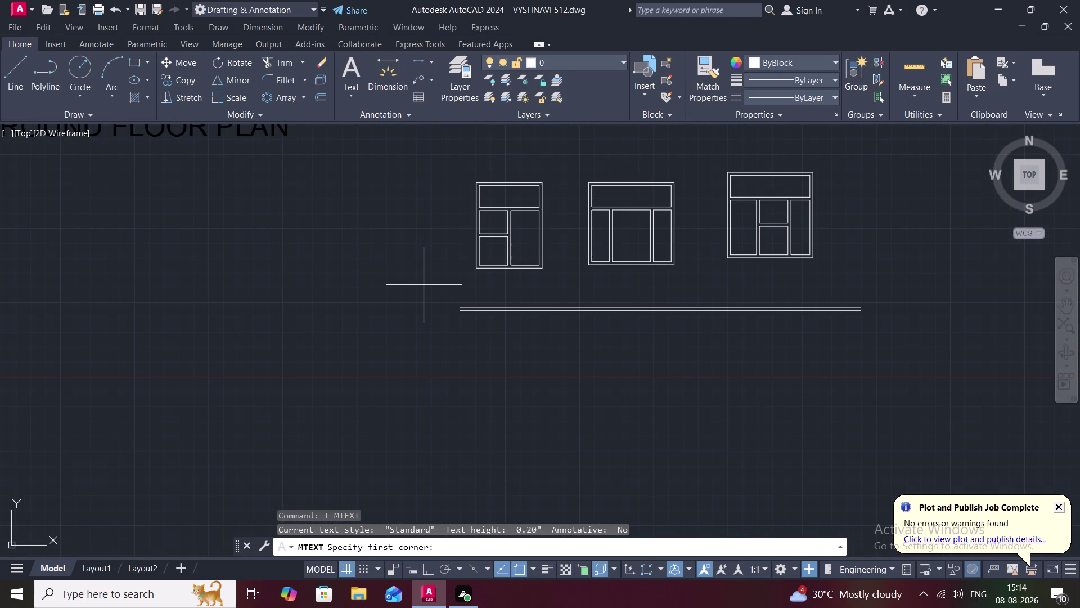
click(485, 281)
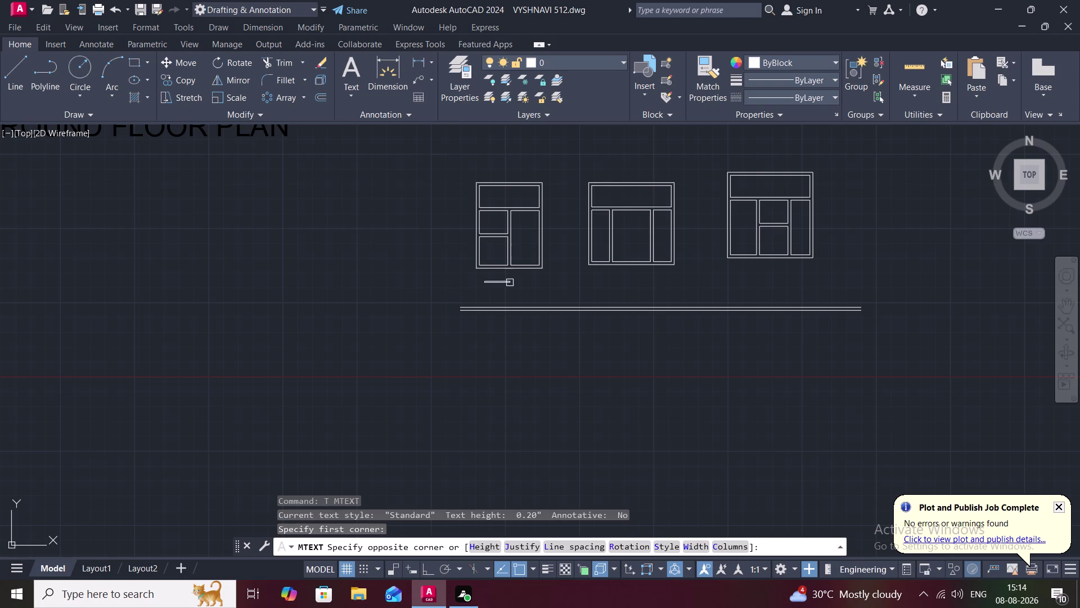
click(520, 295)
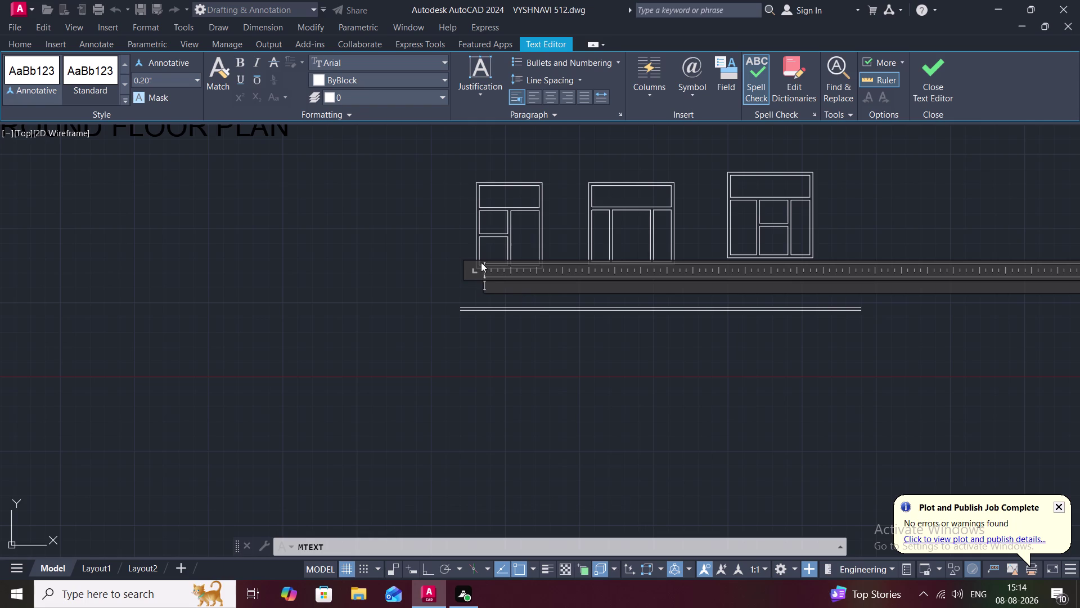
key(k)
click(155, 80)
key(BackSpace)
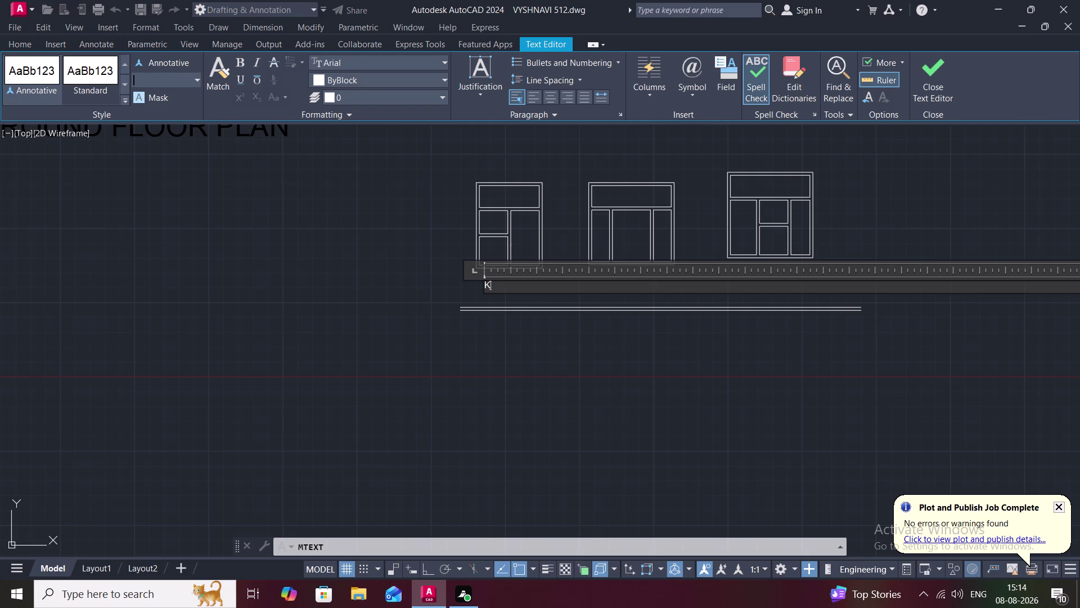
key(1)
key(space)
text(')
key(space)
Set the text height to 1' and close the Text Editor.
double_click(484, 284)
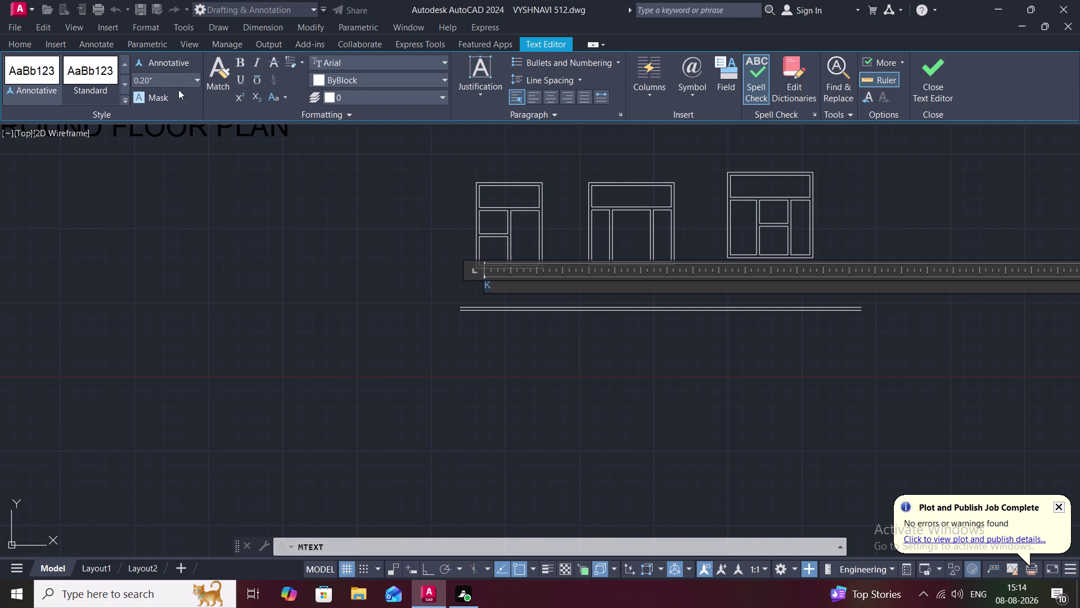
click(177, 79)
key(BackSpace)
key(1)
key(apostrophe)
key(space)
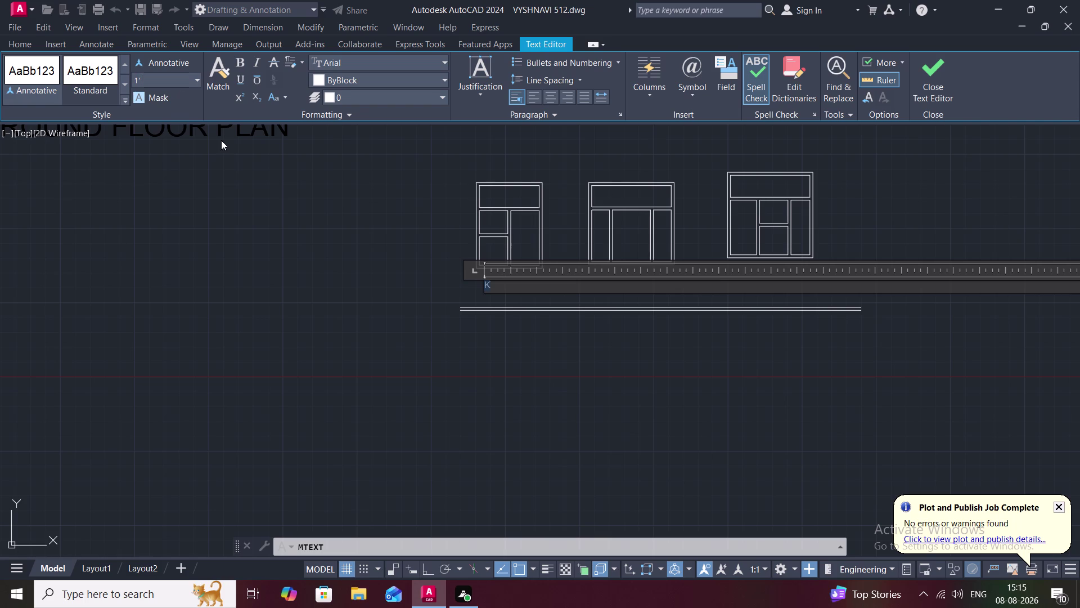
click(234, 165)
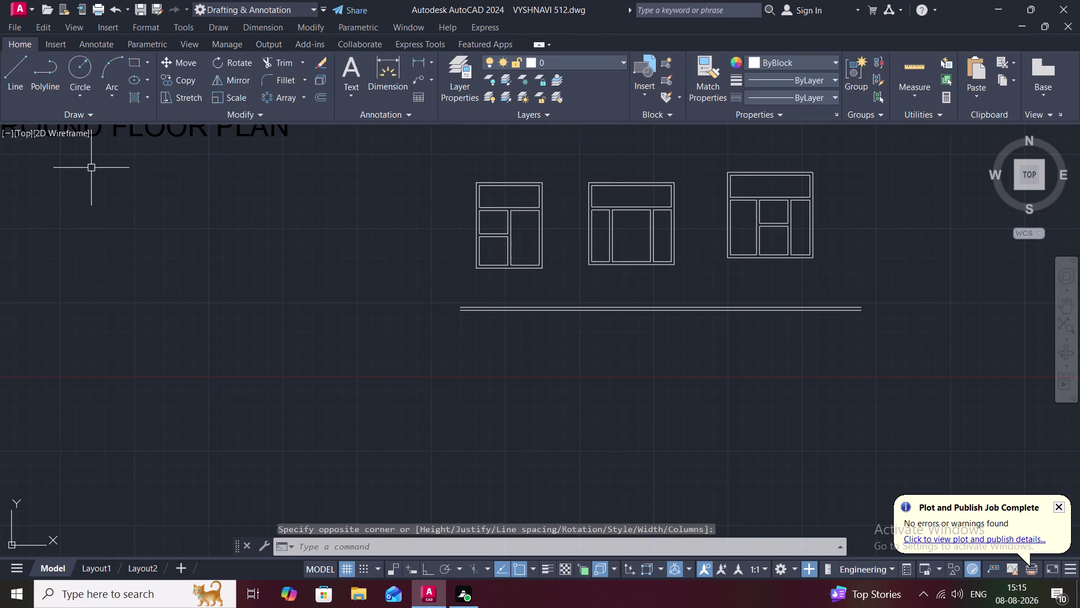
Draw a new text box at the ground line's left end and type L.
text(T)
key(space)
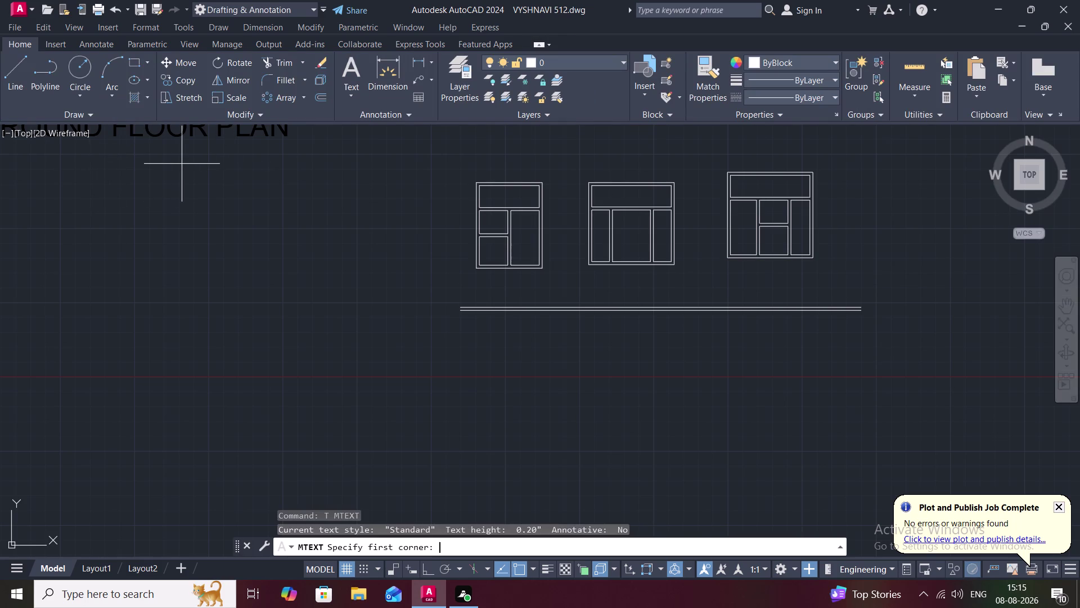
click(329, 304)
click(391, 324)
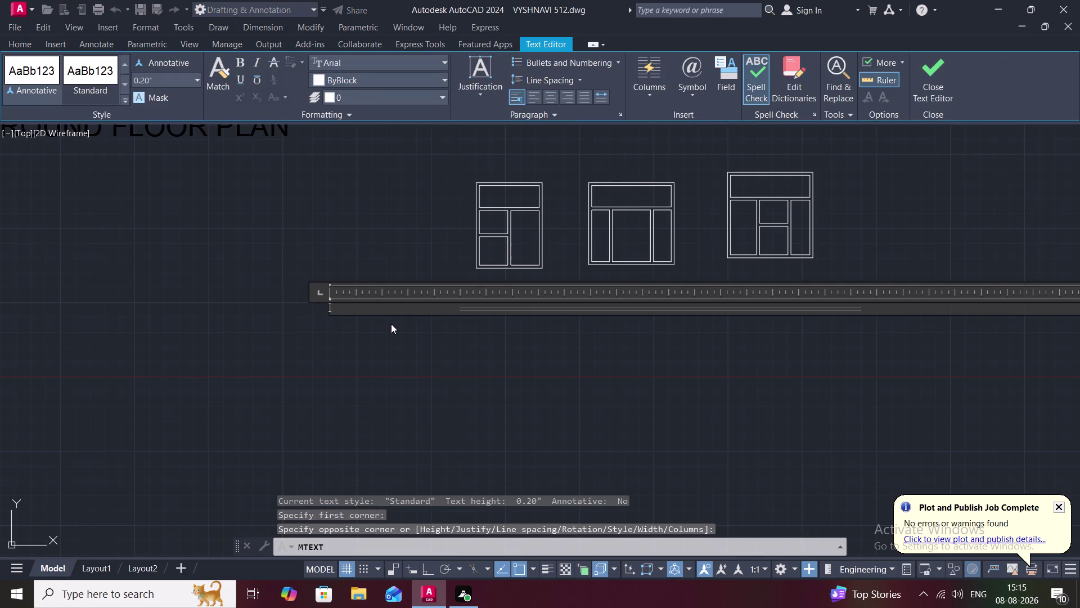
text(L)
key(space)
double_click(335, 304)
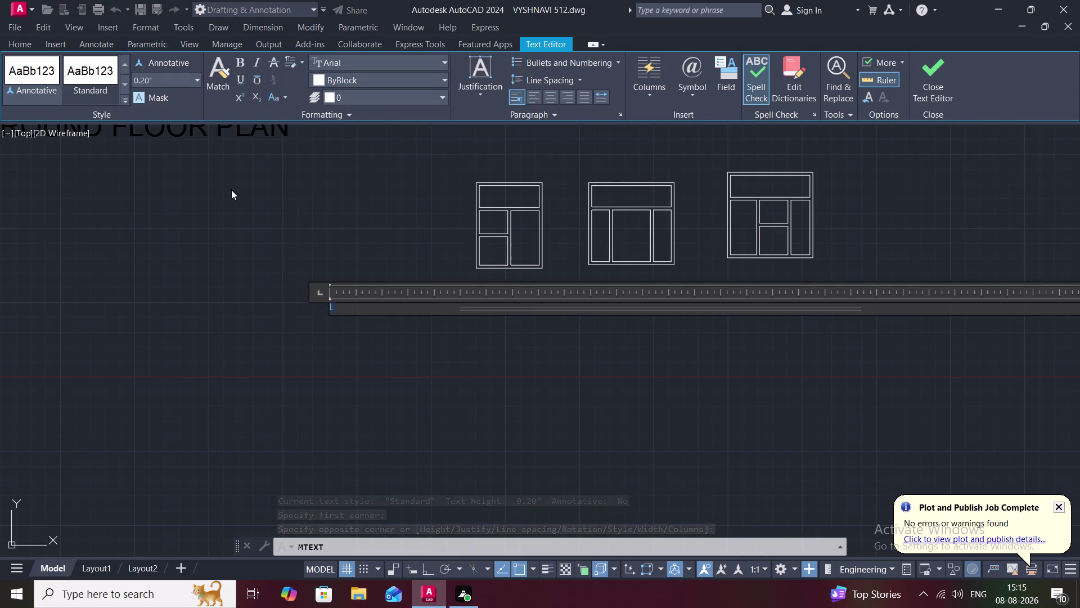
Set the L label's text height to 1' and finish editing.
click(159, 79)
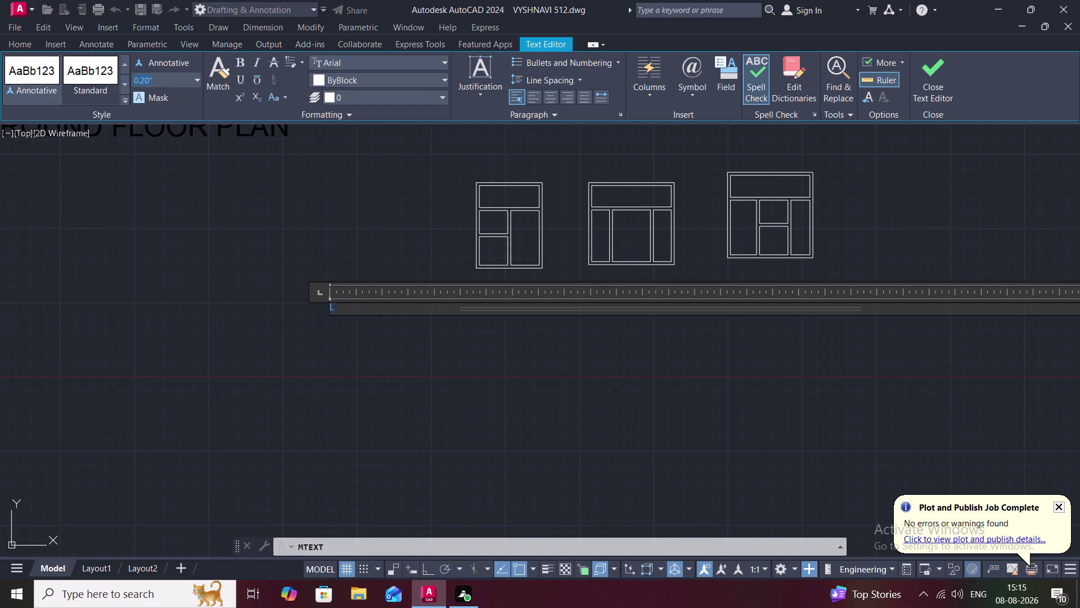
key(BackSpace)
key(1)
key(apostrophe)
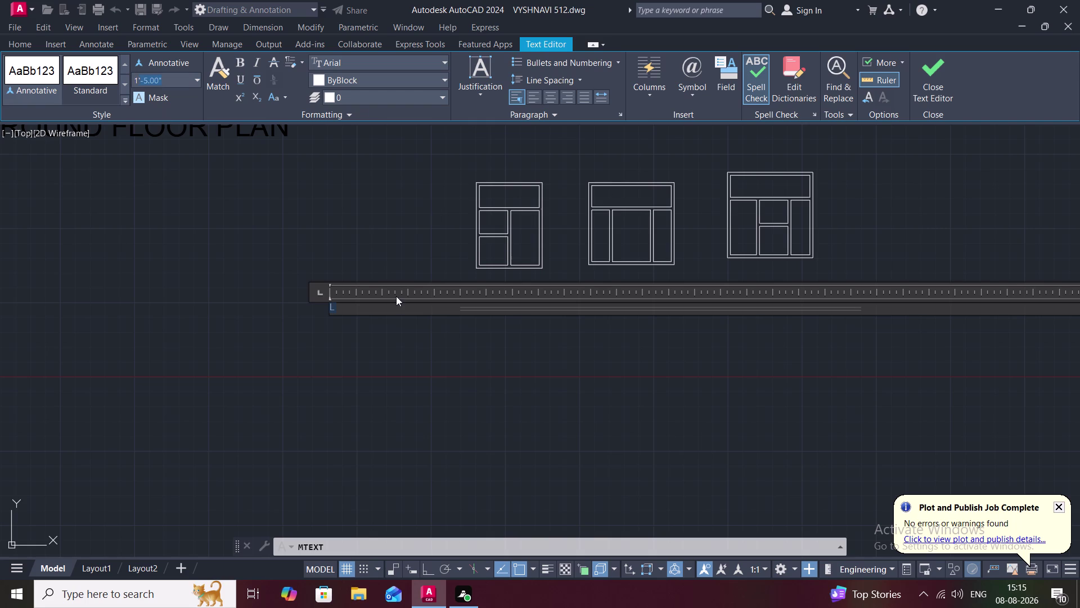
key(Return)
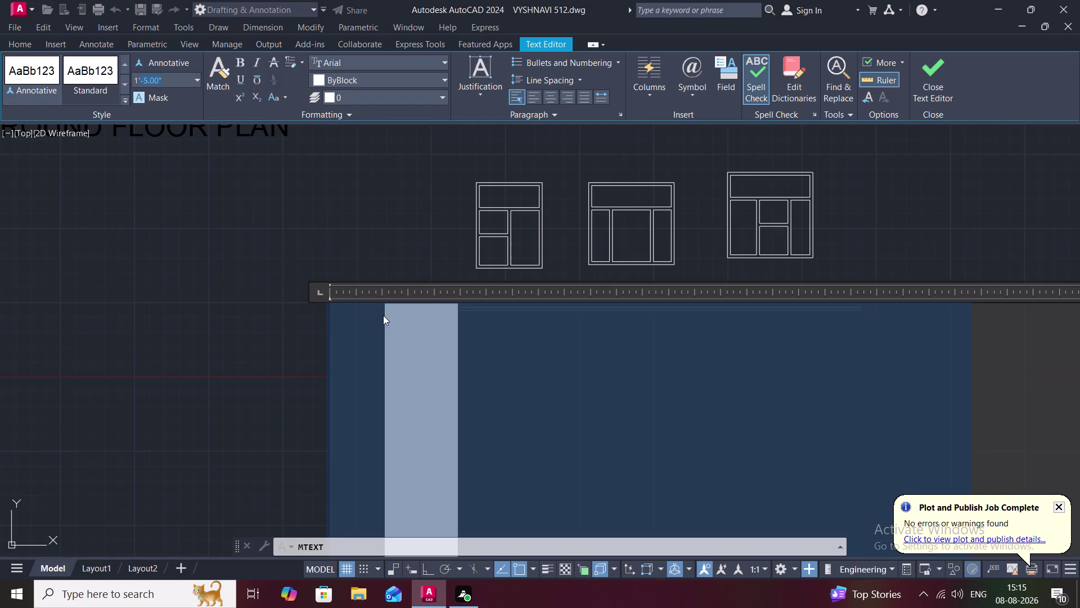
key(Escape)
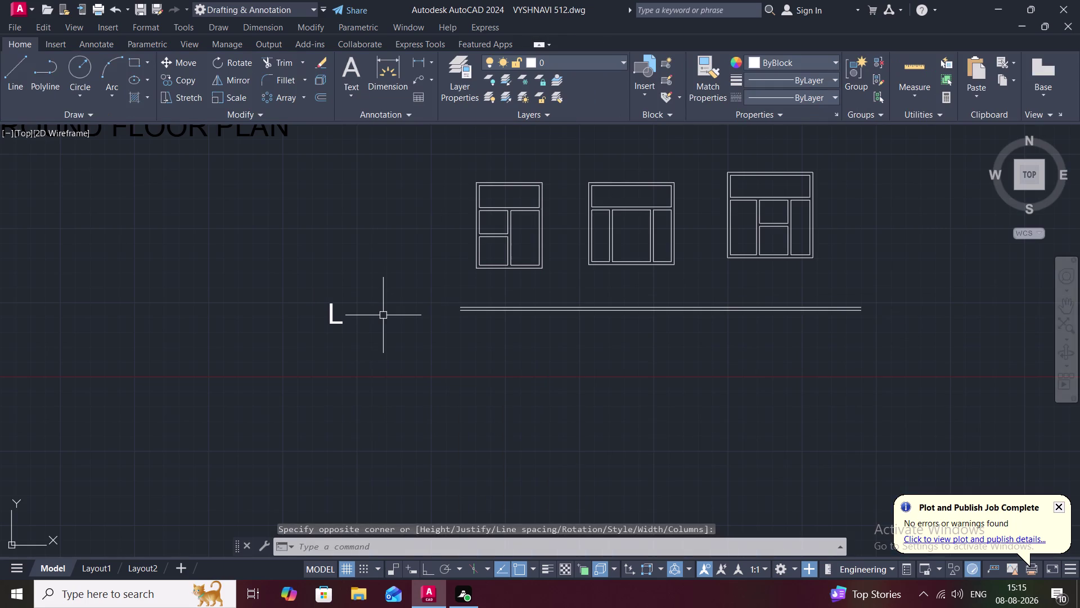
Select the large L text and try its right-click options, then clear the selection.
click(331, 320)
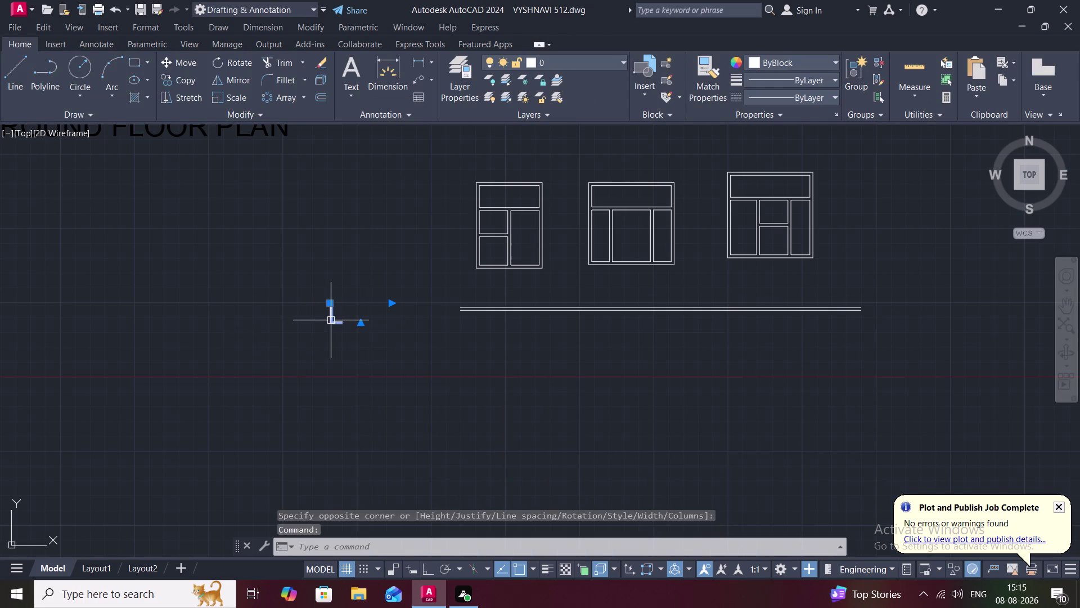
right_click(331, 320)
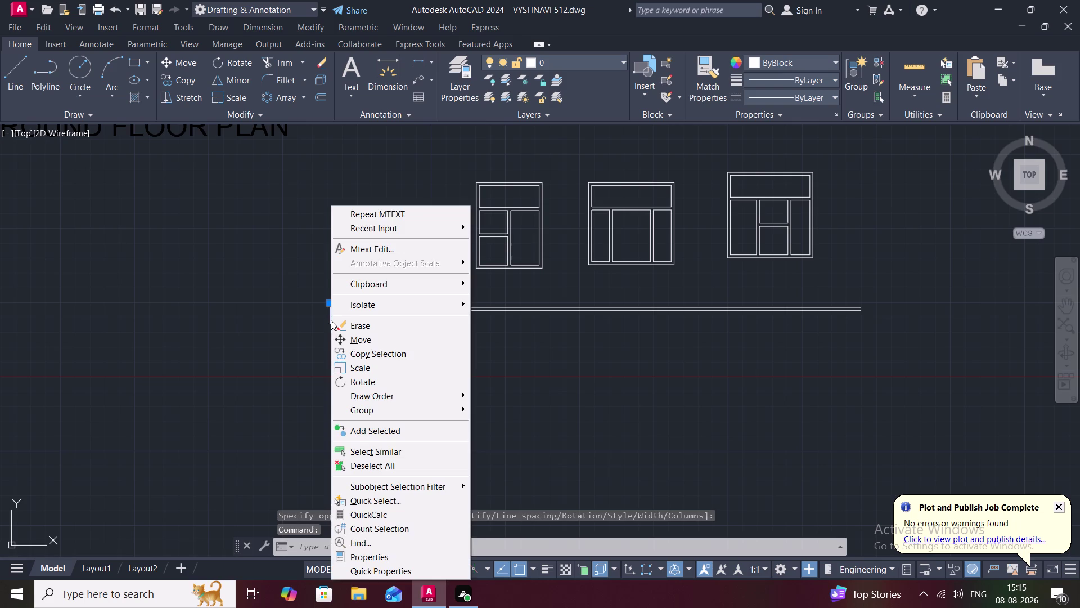
click(320, 318)
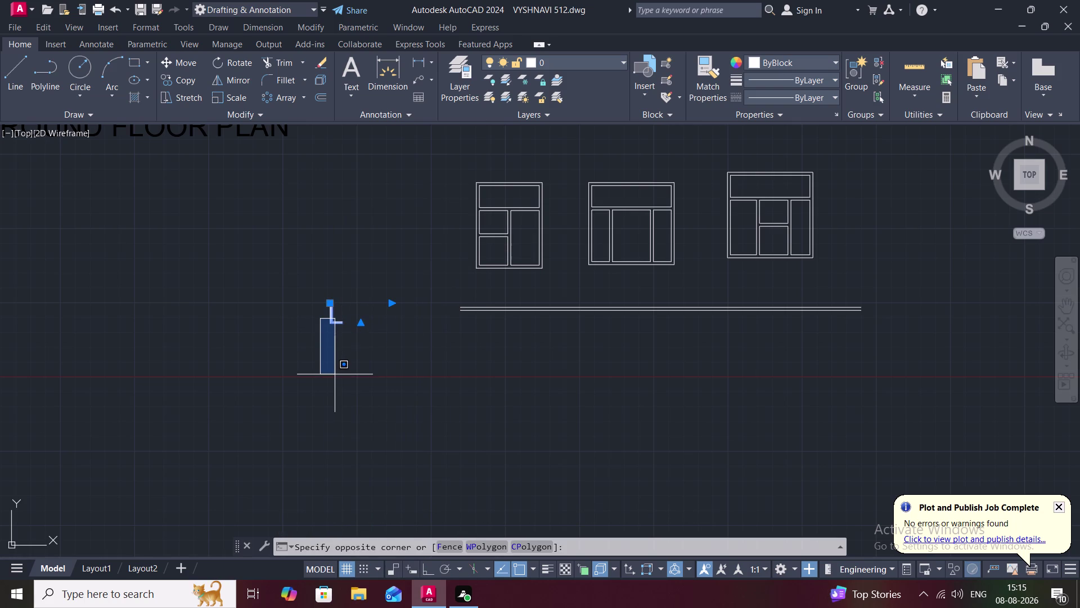
key(Escape)
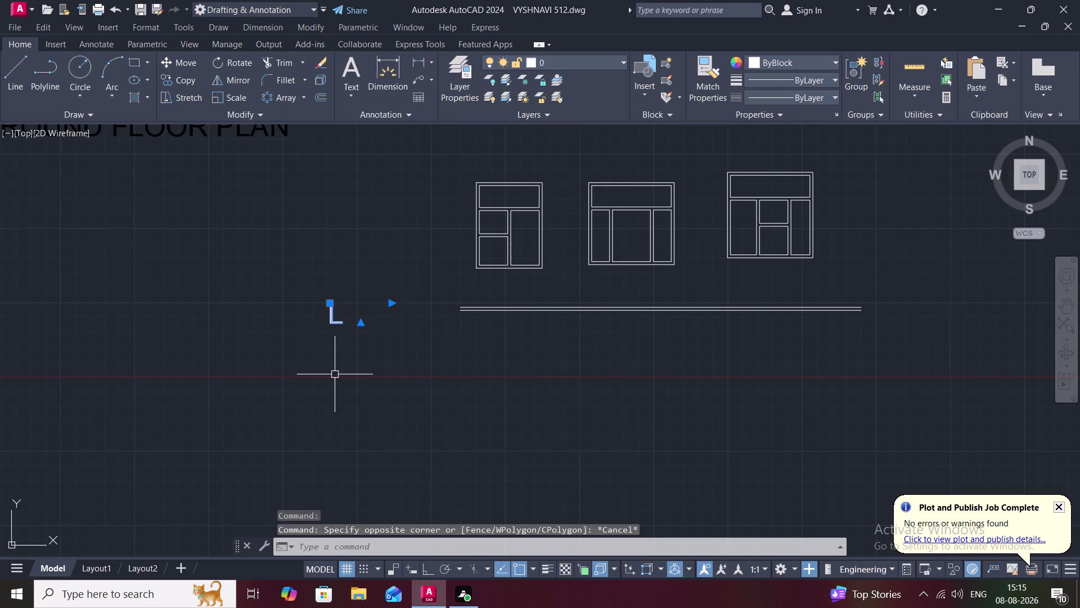
click(339, 322)
key(Escape)
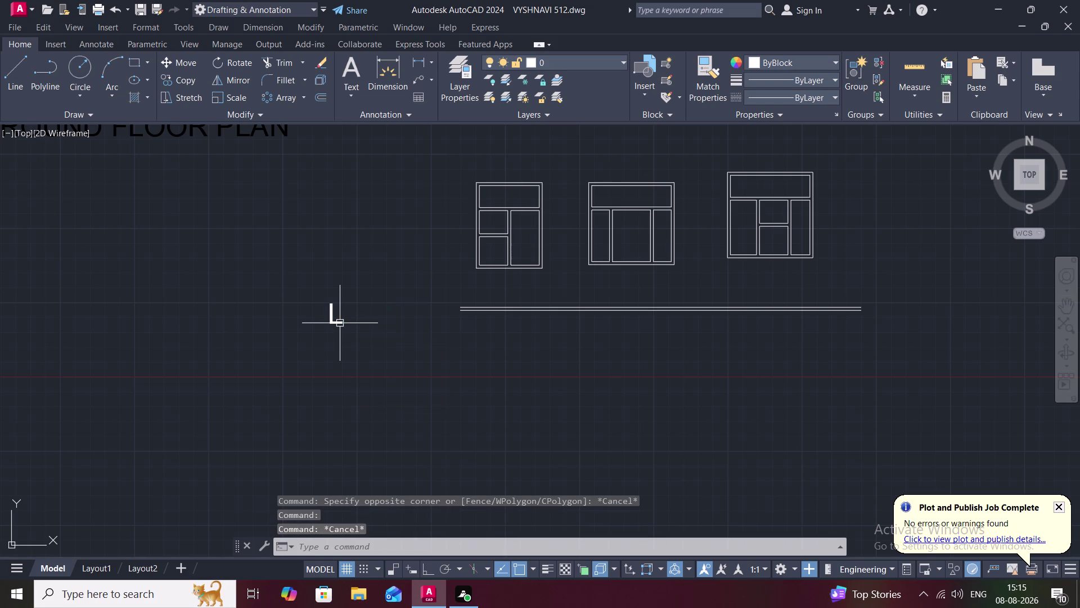
Open the L text in the Text Editor and replace the letter with J.
double_click(336, 320)
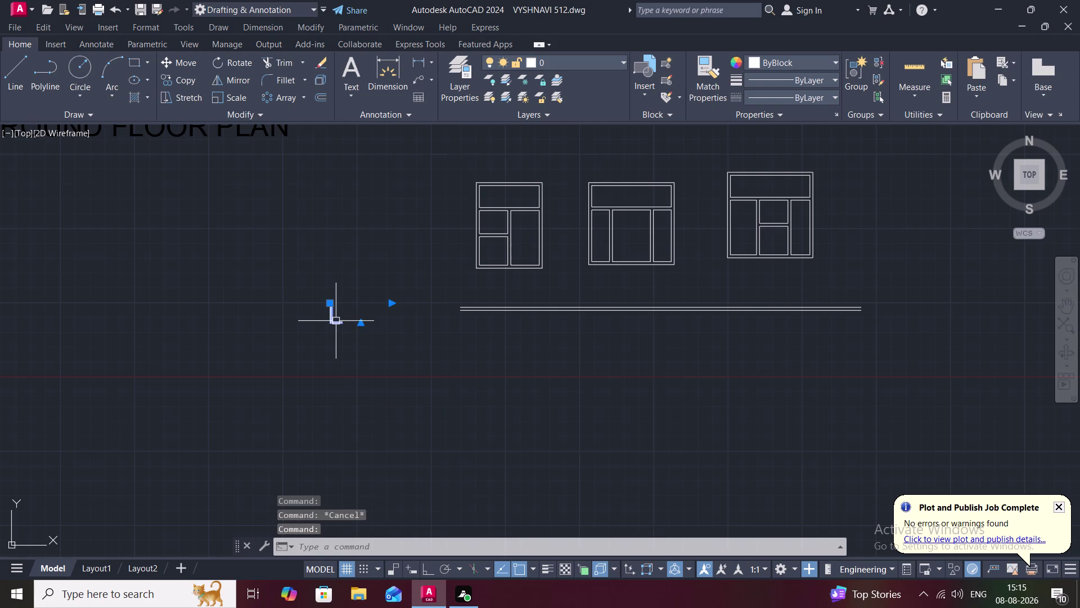
key(BackSpace)
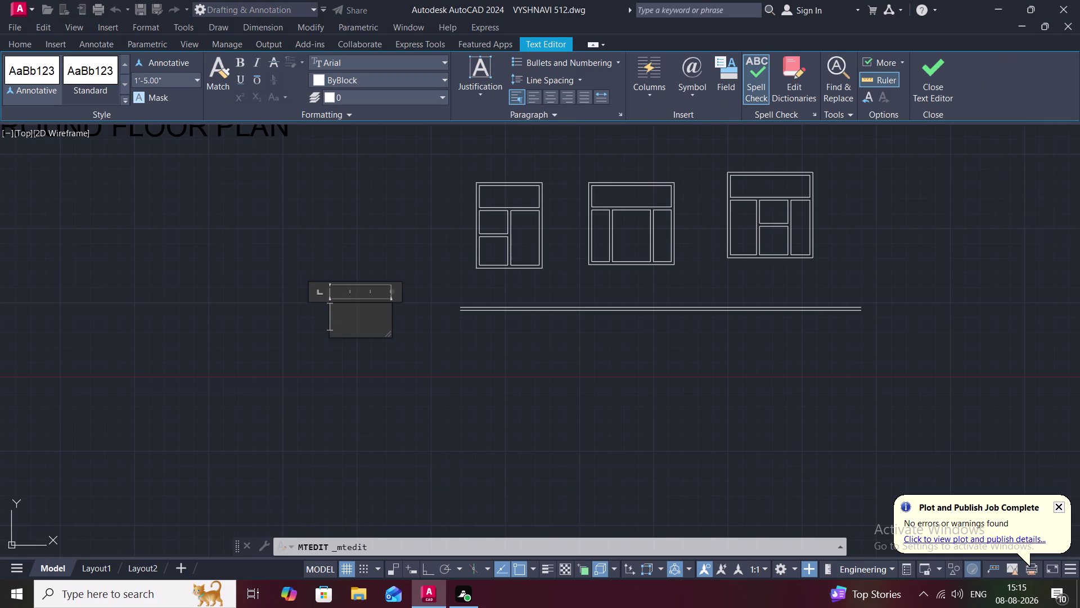
key(j)
click(164, 81)
key(BackSpace)
key(6)
key(shift+quotedbl)
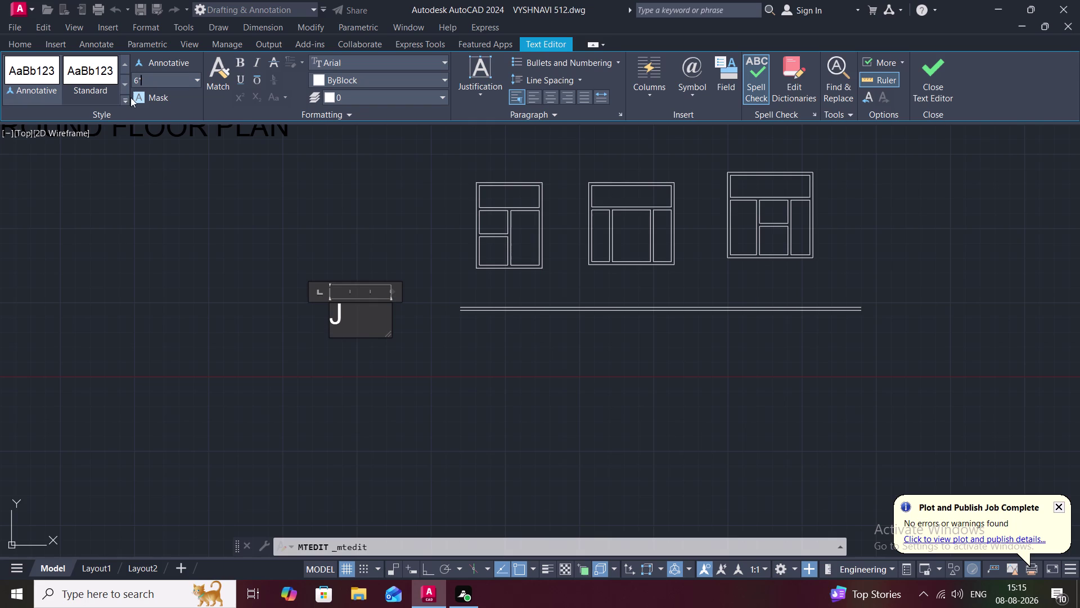
Select the J and set its text height to 6", then close the editor.
click(335, 309)
click(336, 309)
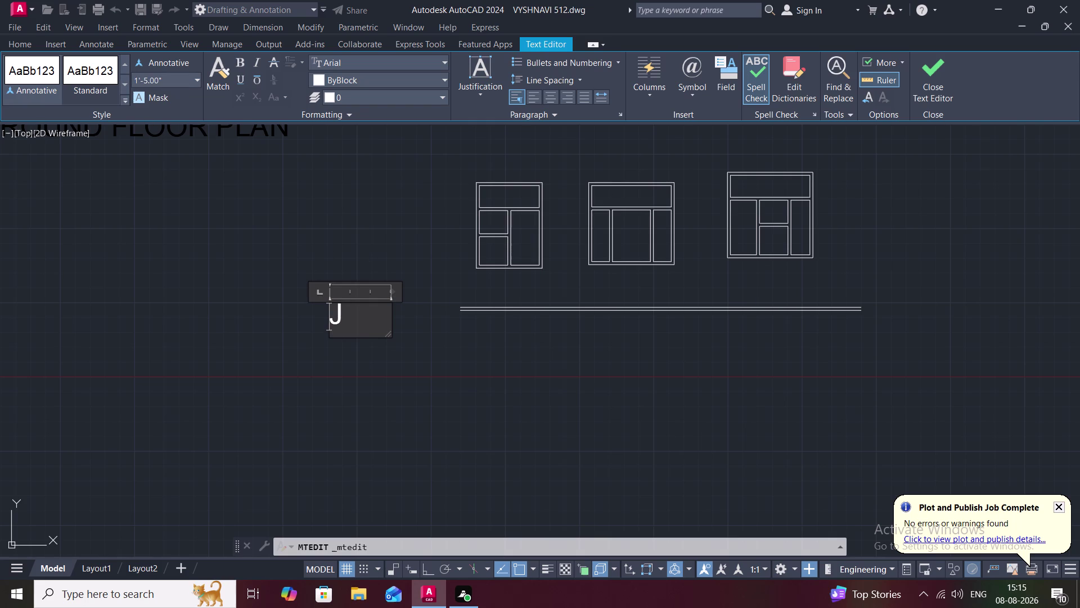
click(339, 311)
double_click(336, 312)
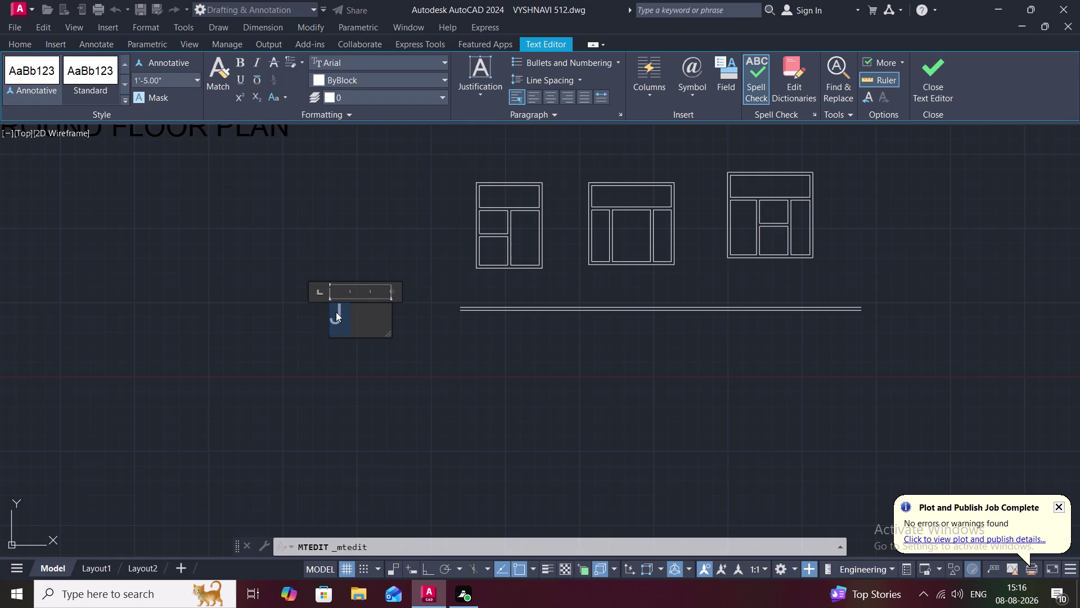
click(165, 82)
key(BackSpace)
key(6)
key(shift+quotedbl)
key(Return)
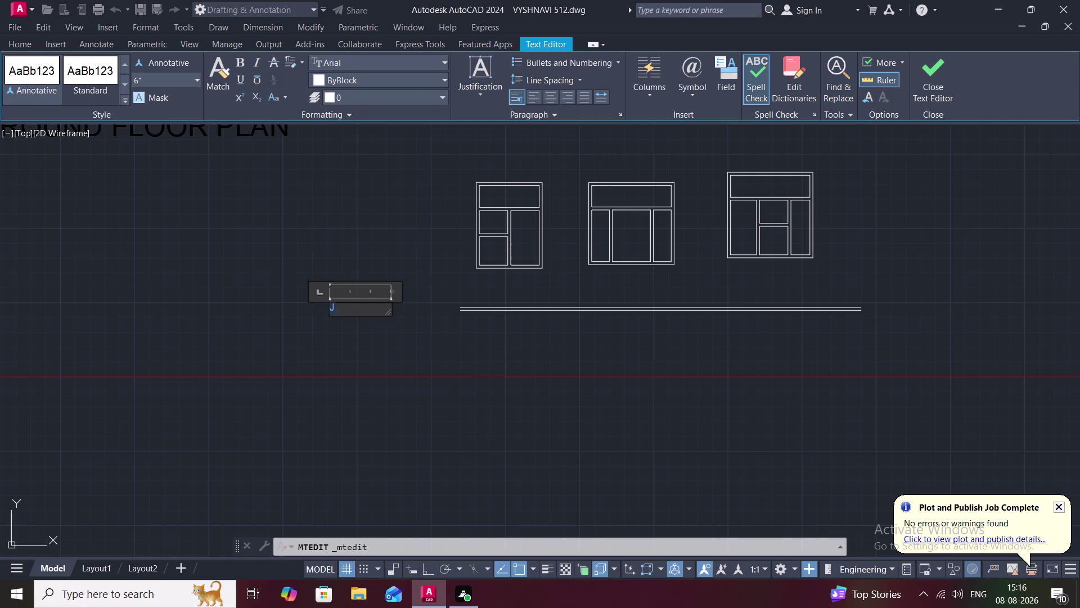
key(Escape)
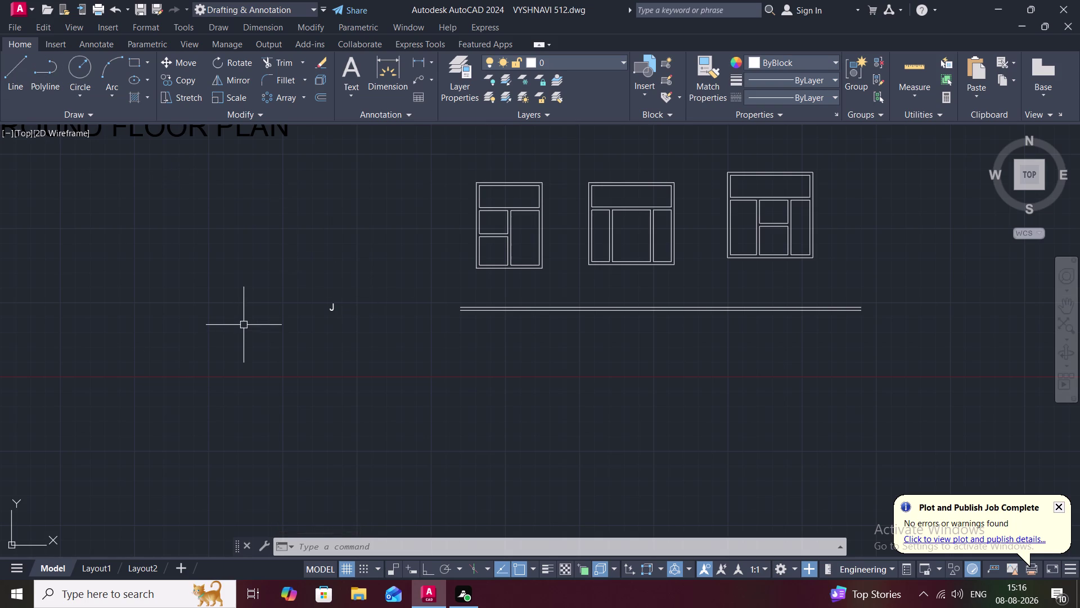
Start a new multiline text box with T, then cancel it.
text(T)
key(space)
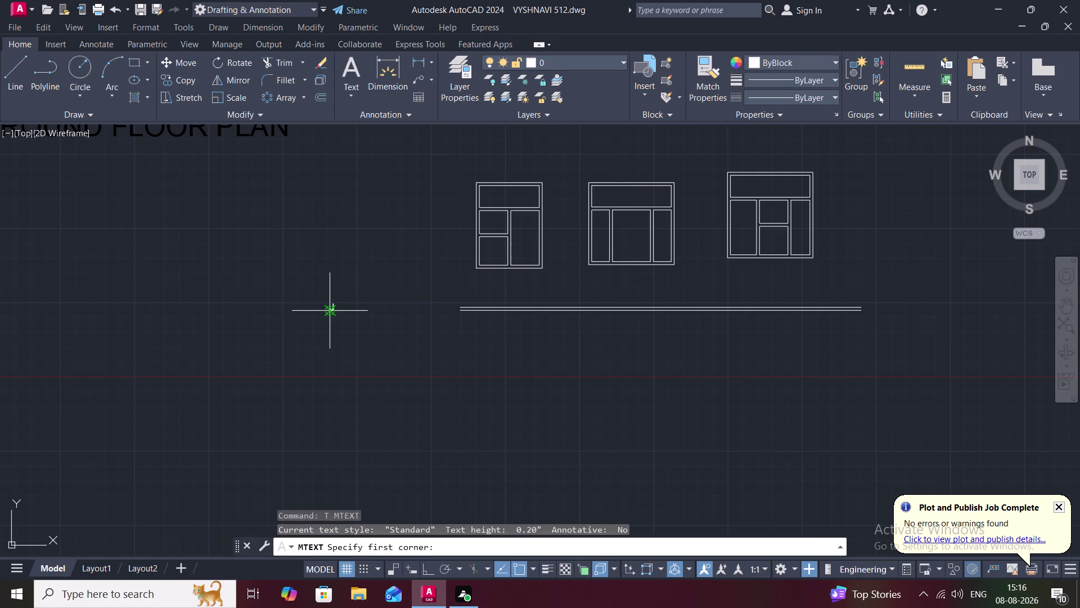
click(331, 310)
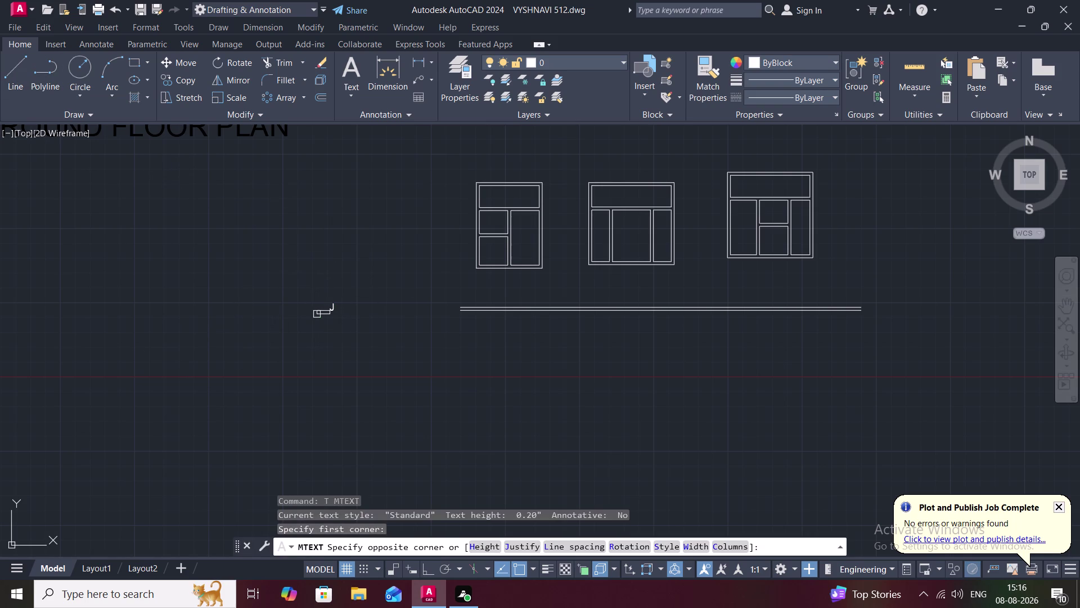
key(Escape)
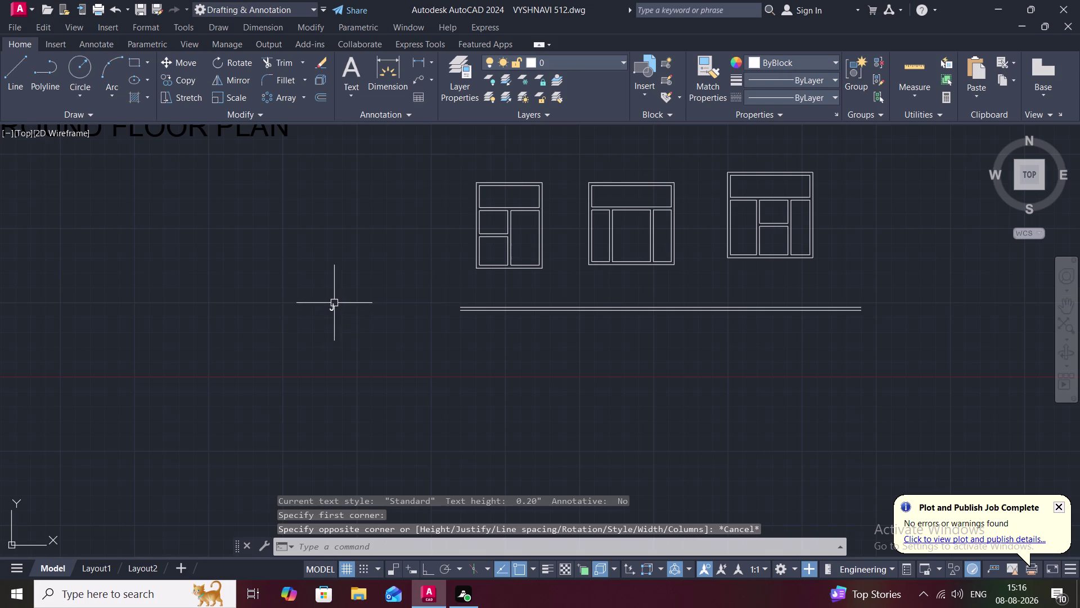
Edit the J text into two lines reading 'W2' and '1 NOS'.
double_click(332, 307)
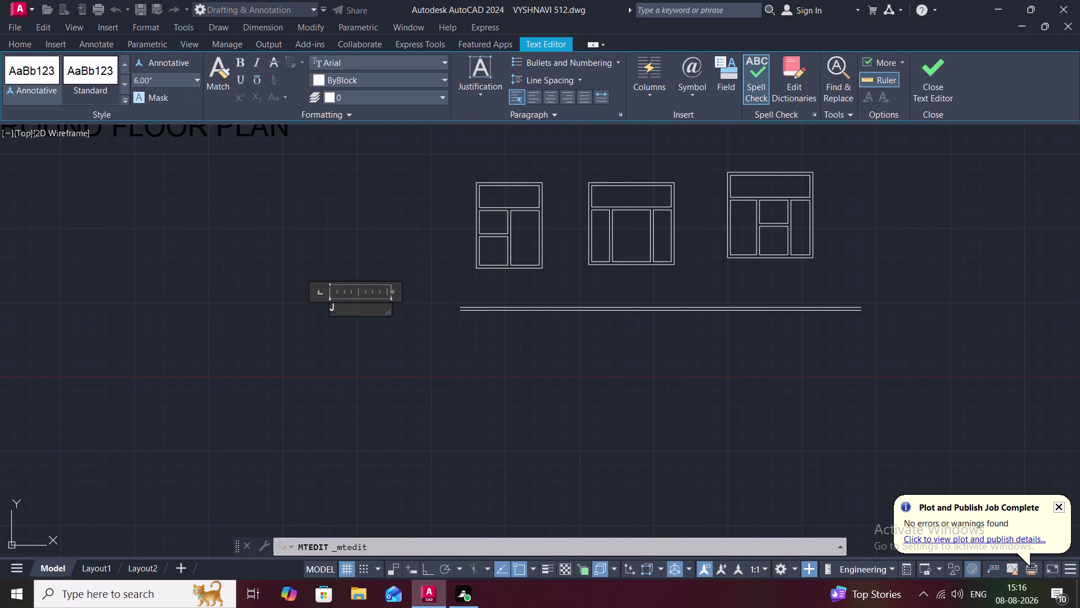
click(339, 310)
key(BackSpace)
key(BackSpace)
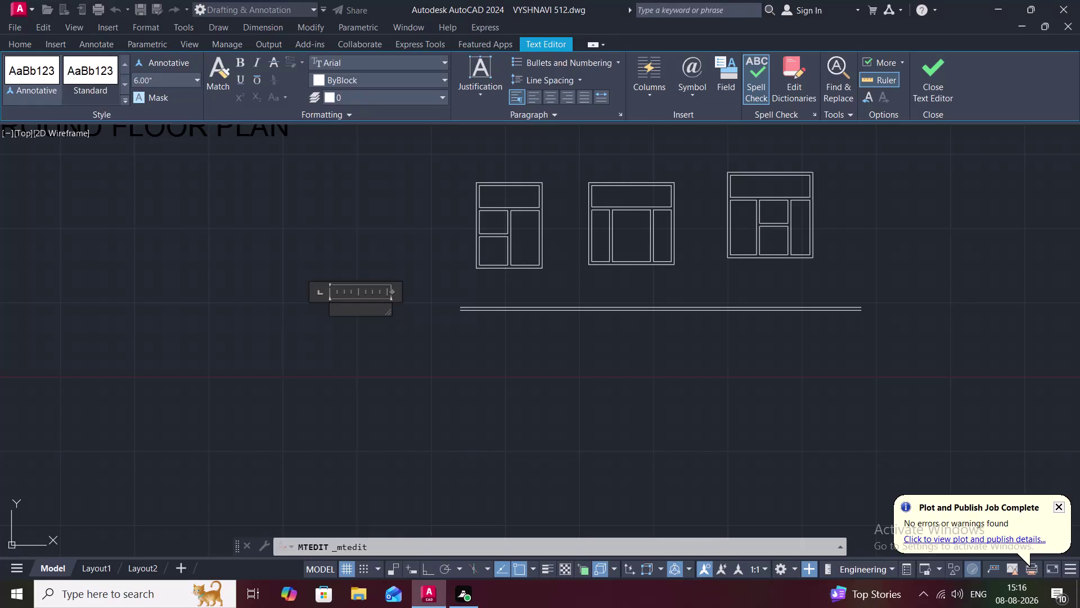
key(w)
key(2)
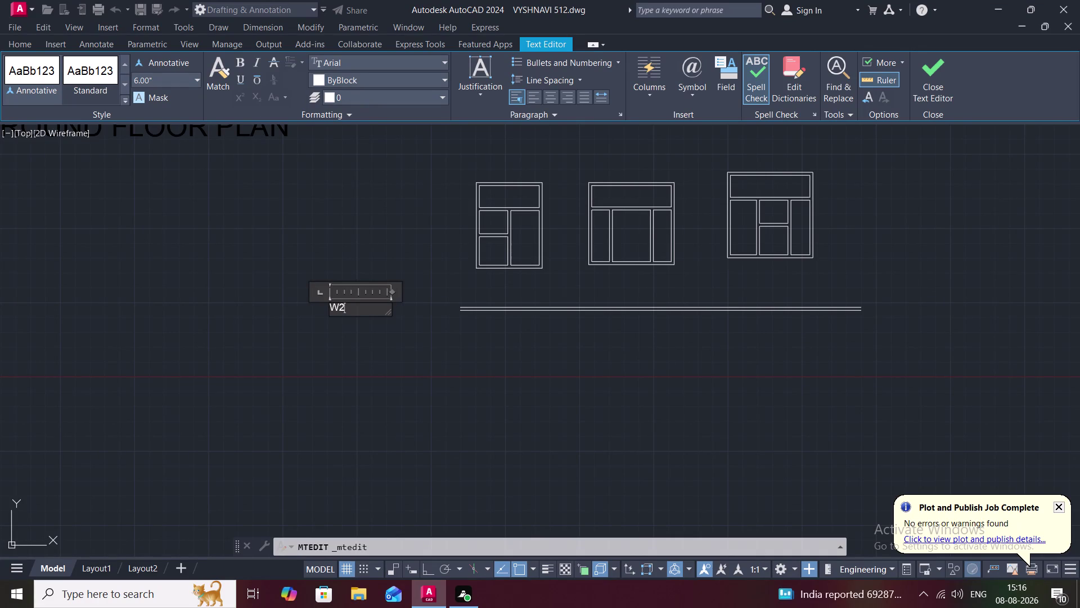
key(Return)
text(1)
key(space)
text(NOS)
click(364, 340)
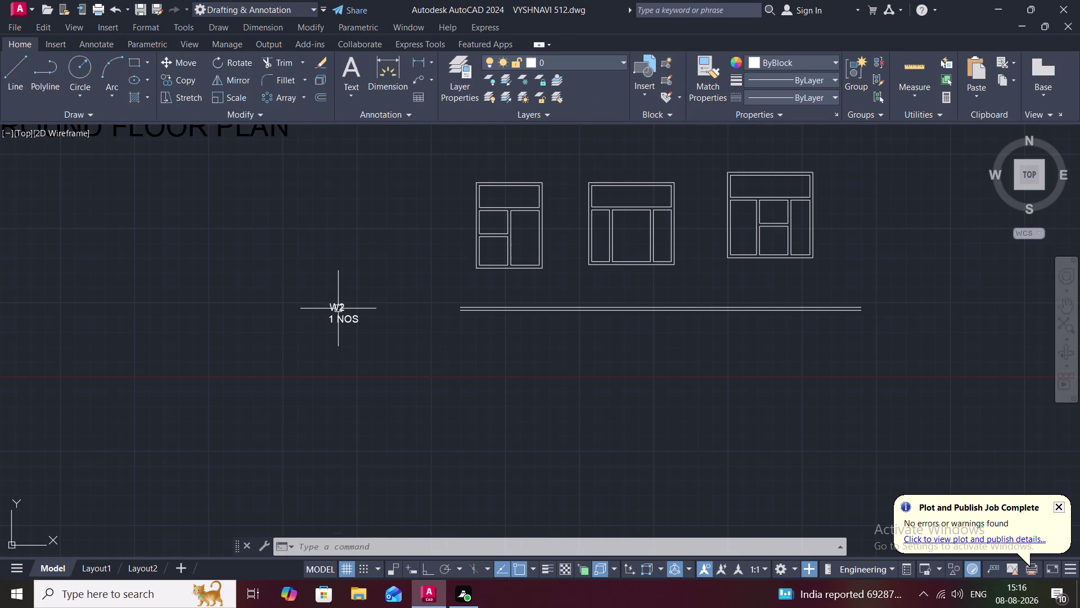
scroll(up, 3)
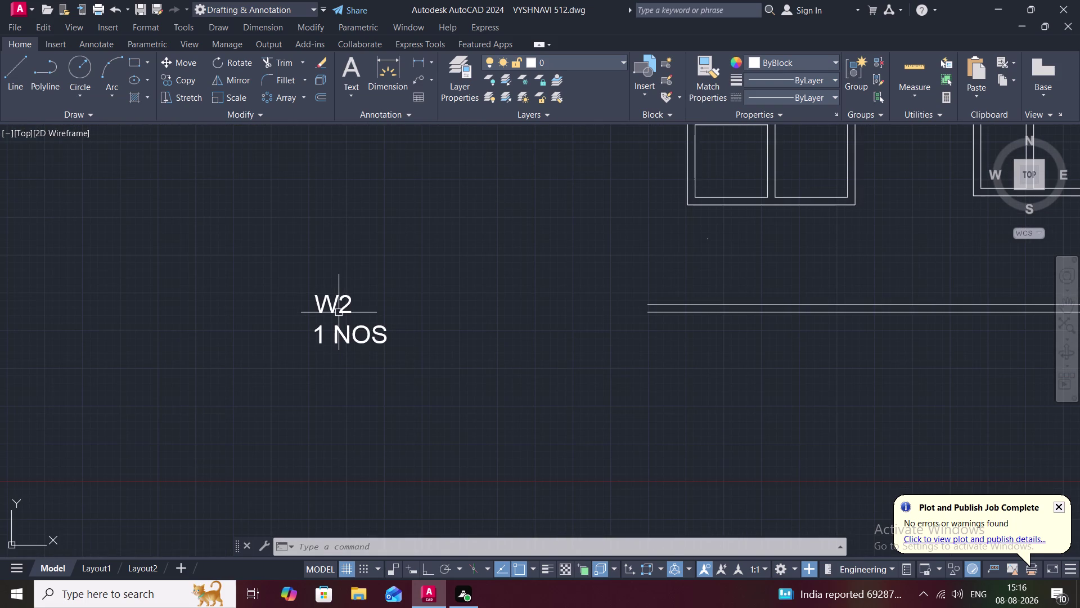
Start COPY on the W2 / 1 NOS label and pick a base point on it.
text(C)
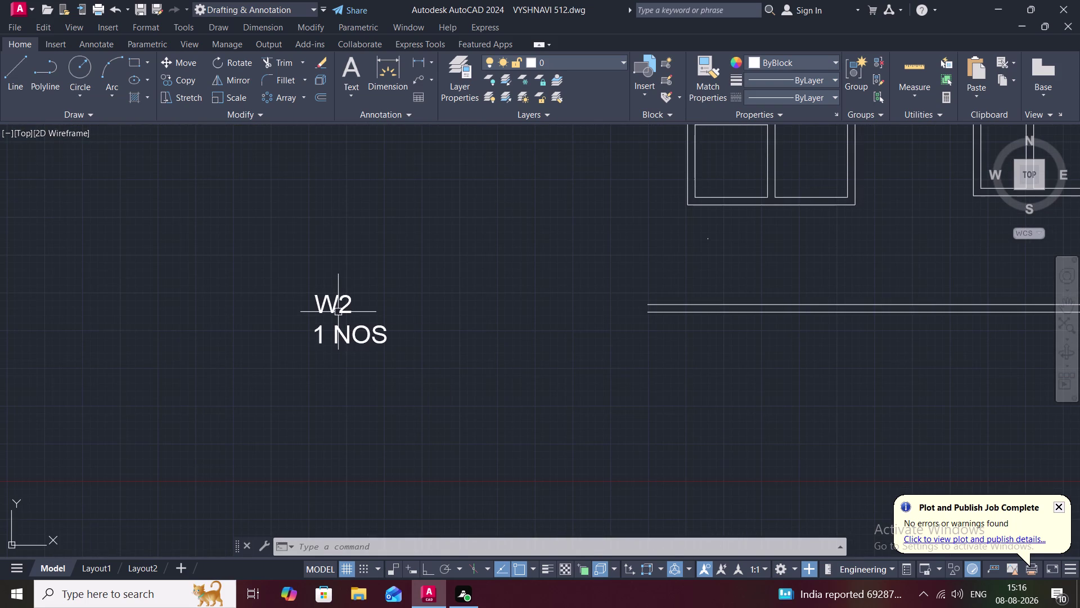
text(O)
key(space)
click(336, 310)
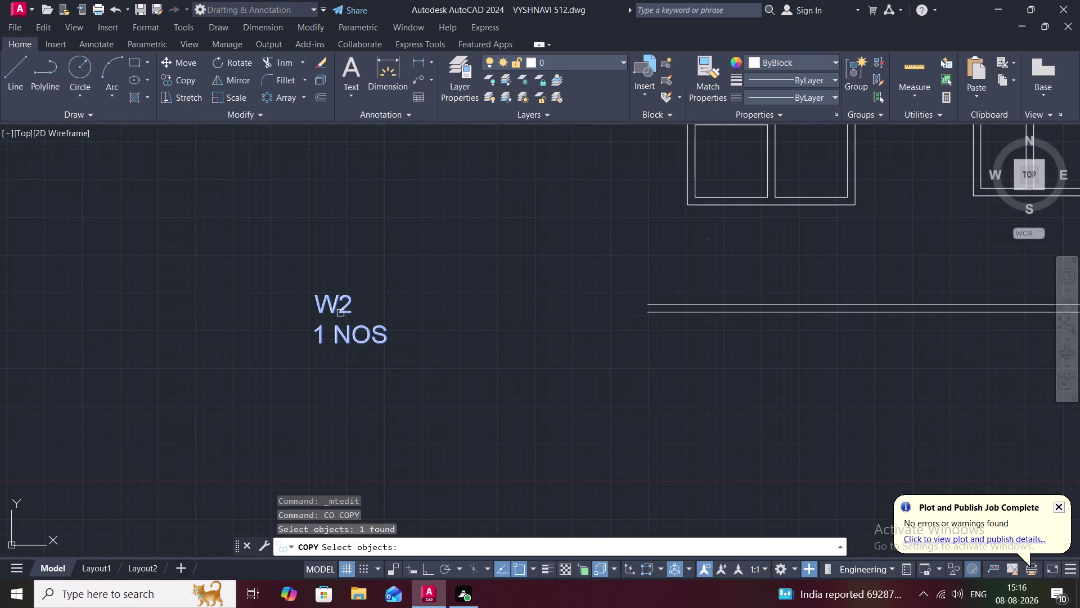
right_click(340, 313)
click(341, 313)
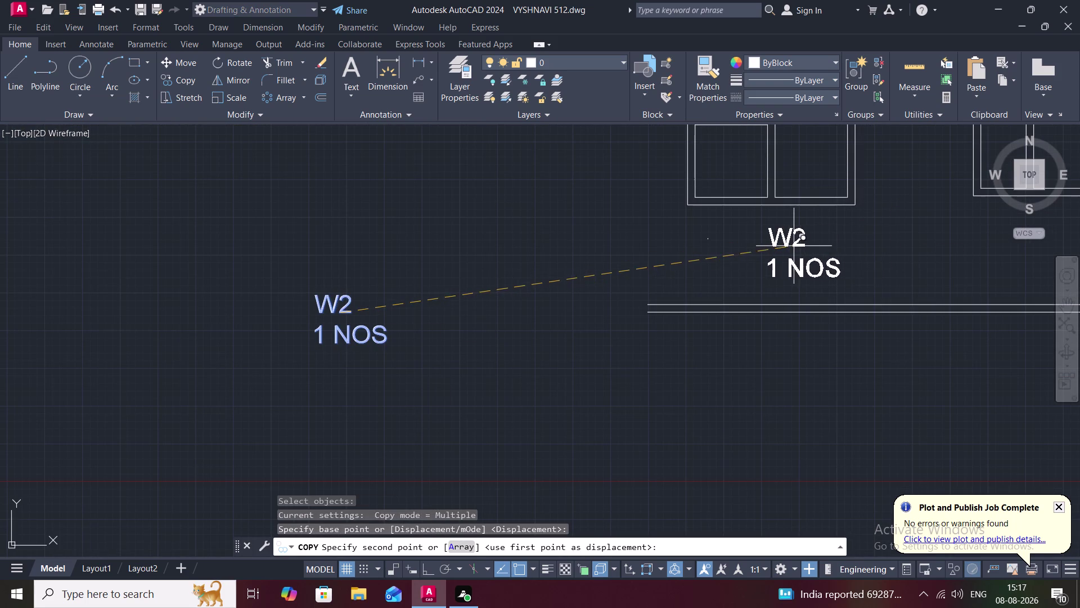
Place label copies beneath the first three window elevations.
scroll(down, 3)
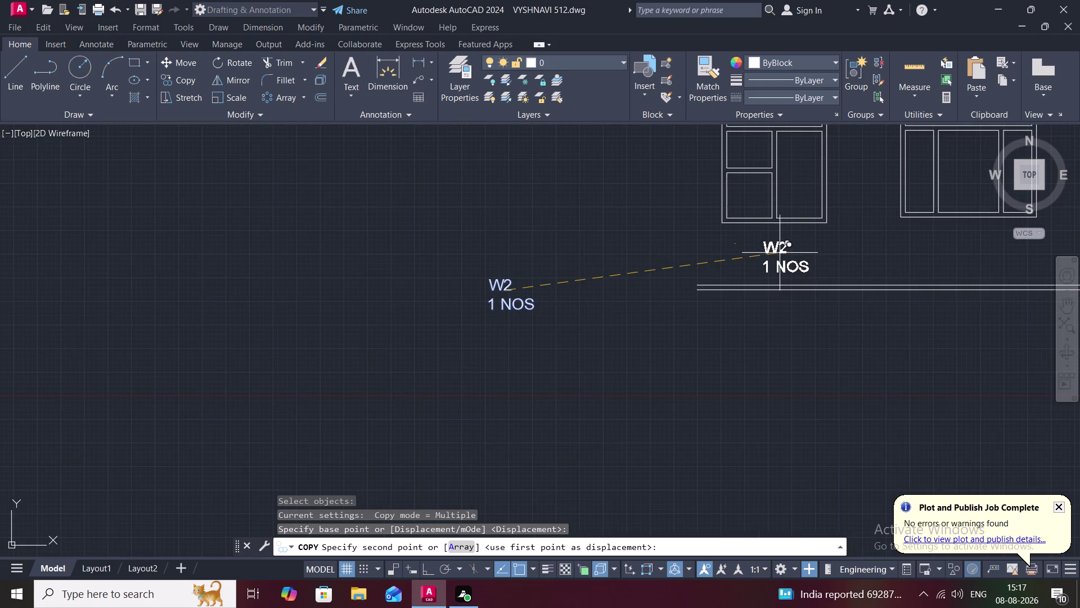
scroll(down, 3)
middle_drag(779, 252, 721, 262)
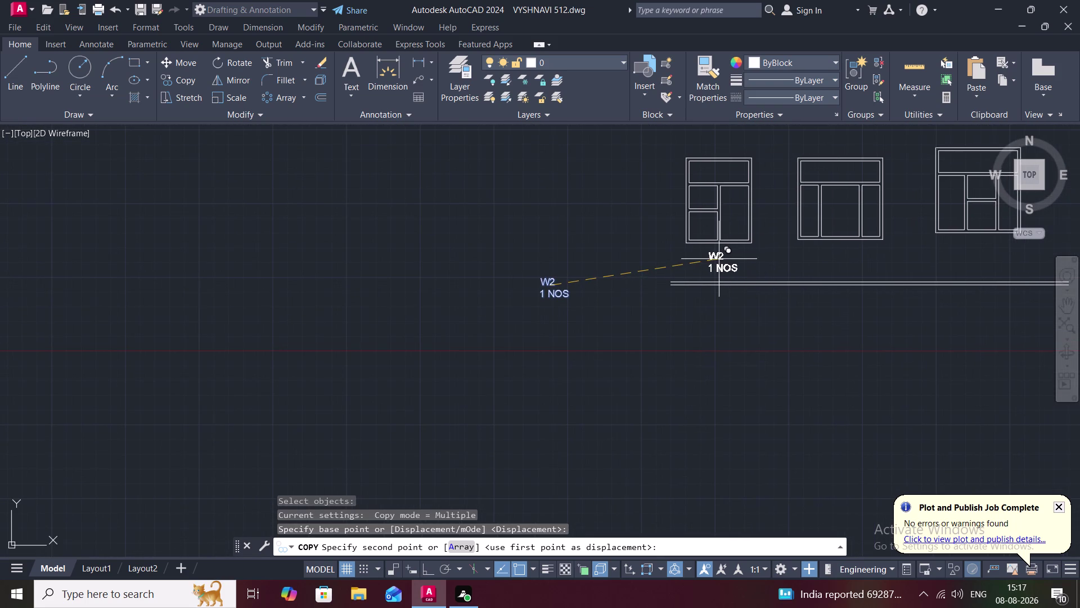
click(715, 257)
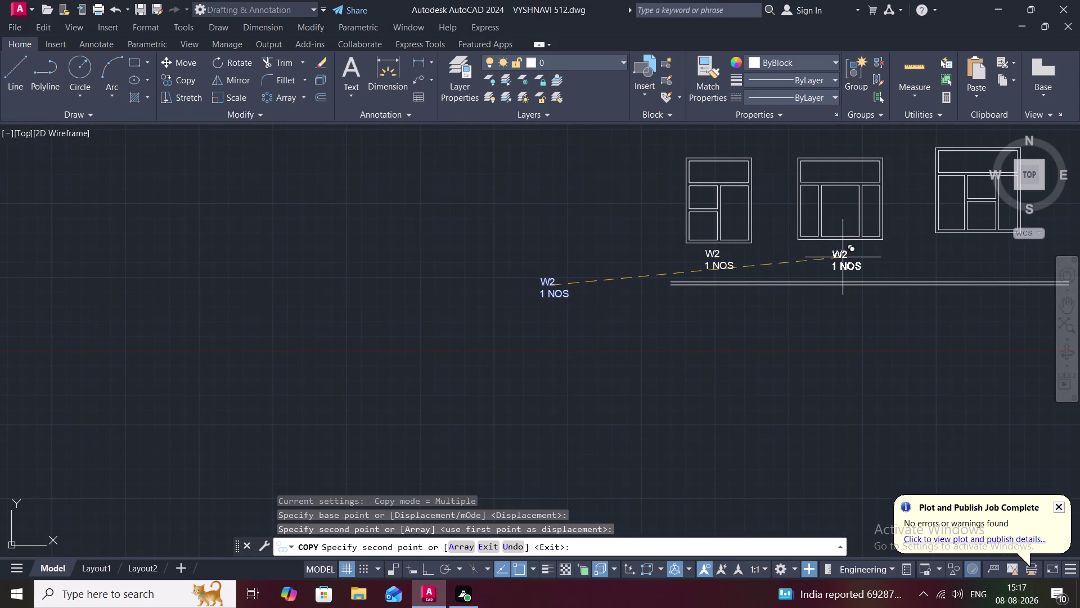
click(841, 255)
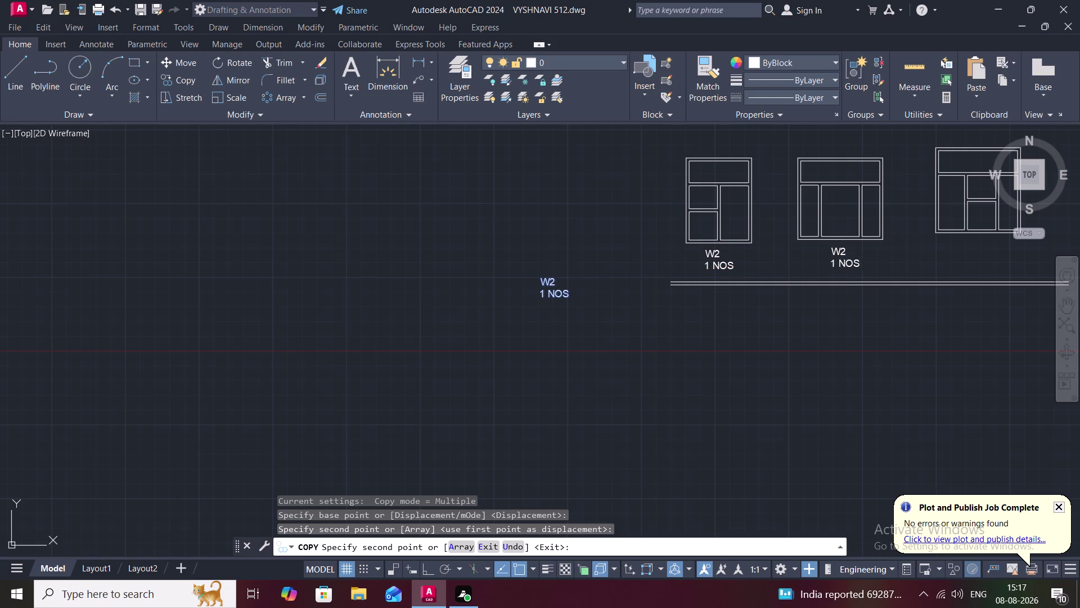
middle_drag(854, 262, 737, 278)
scroll(down, 3)
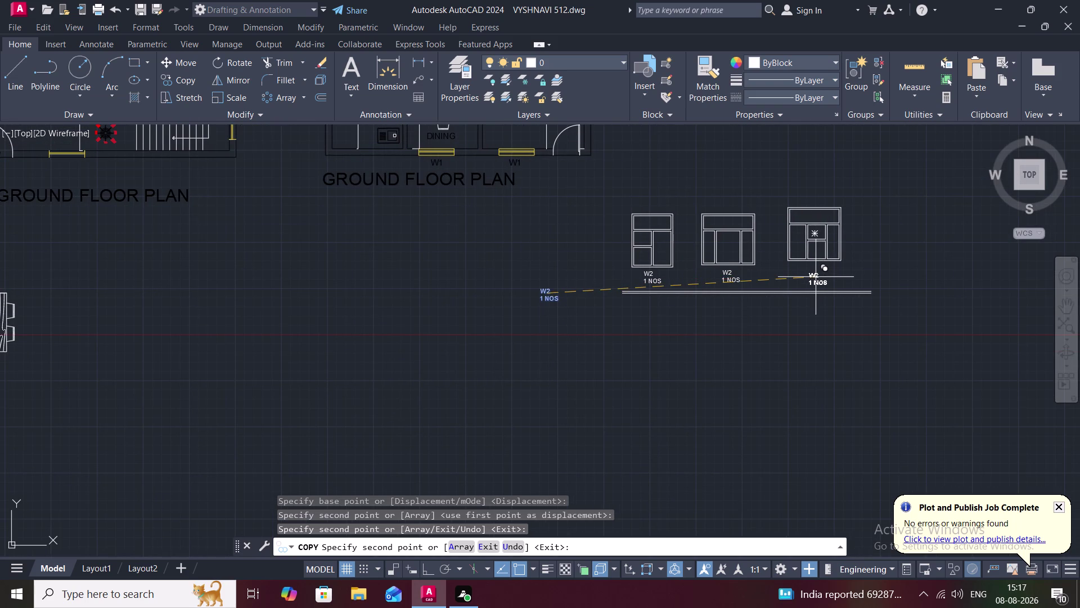
click(814, 274)
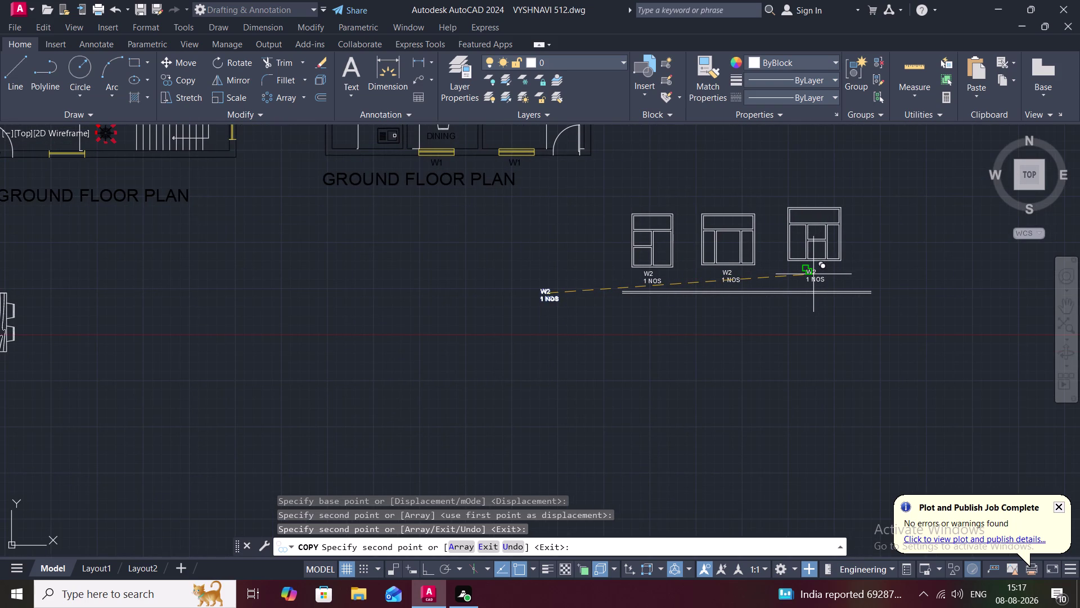
Place label copies beneath the three upper elevations.
scroll(down, 3)
middle_drag(732, 204, 740, 215)
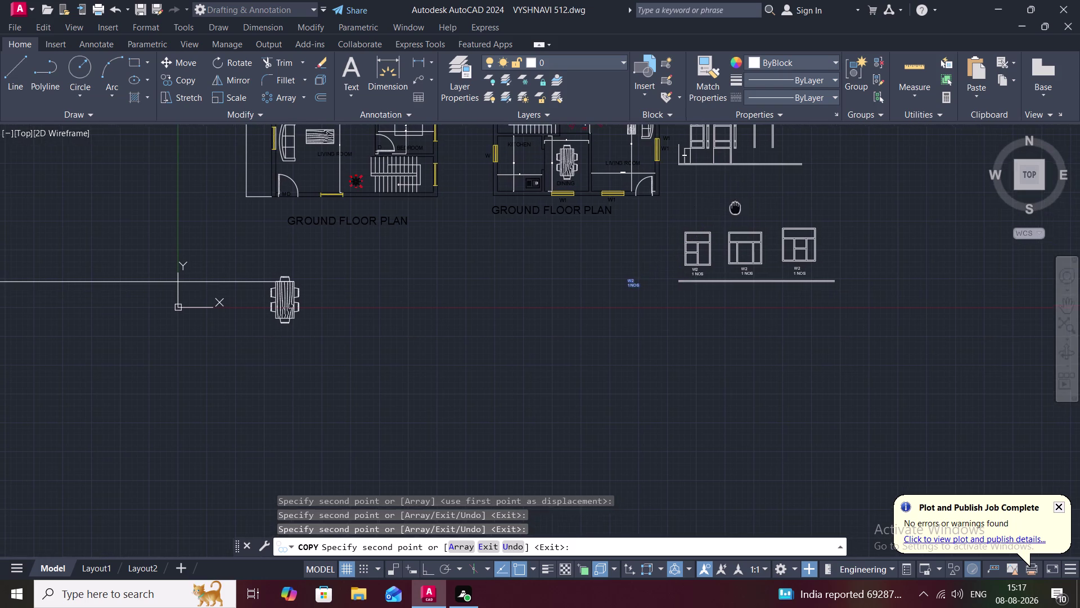
middle_drag(740, 215, 740, 297)
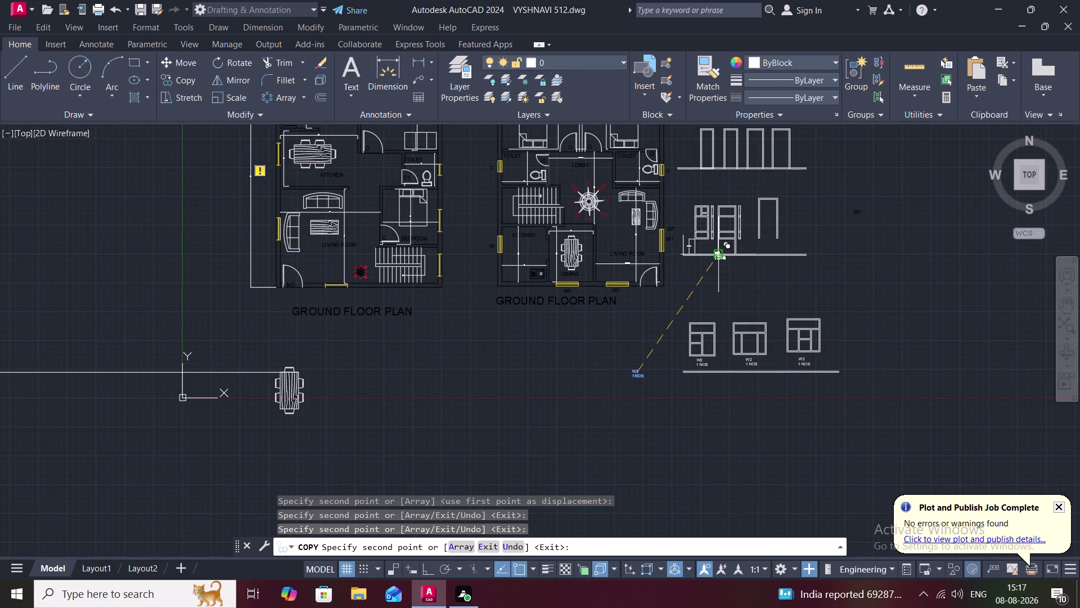
scroll(up, 3)
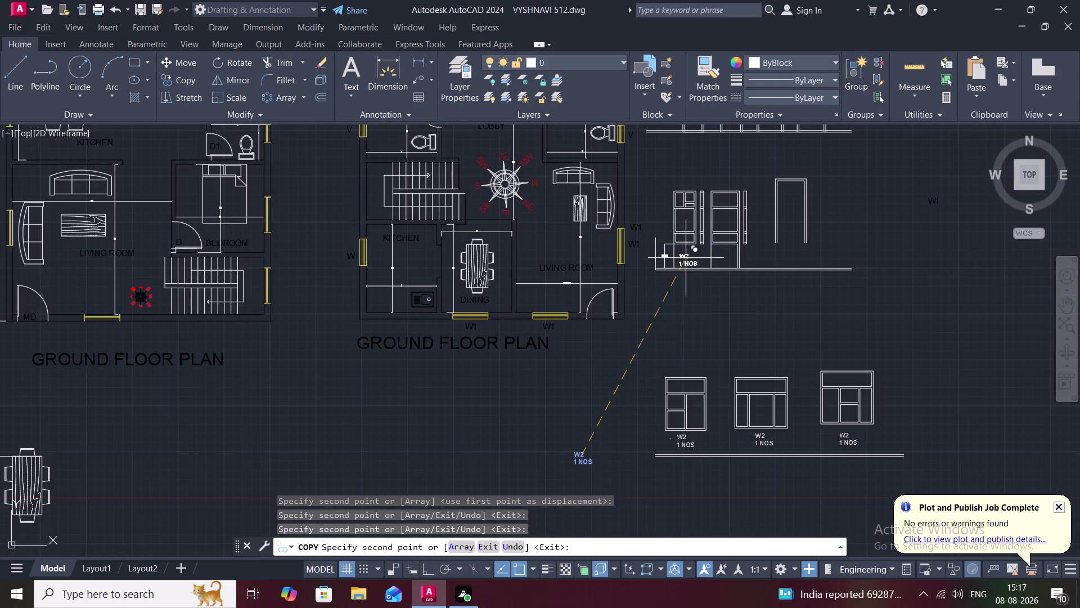
scroll(up, 3)
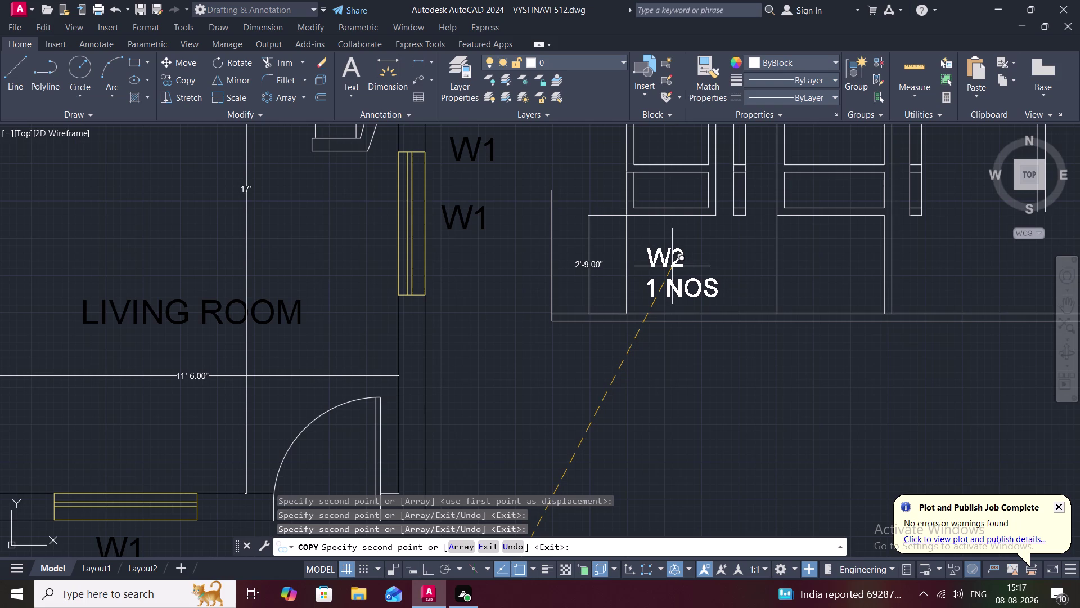
click(672, 266)
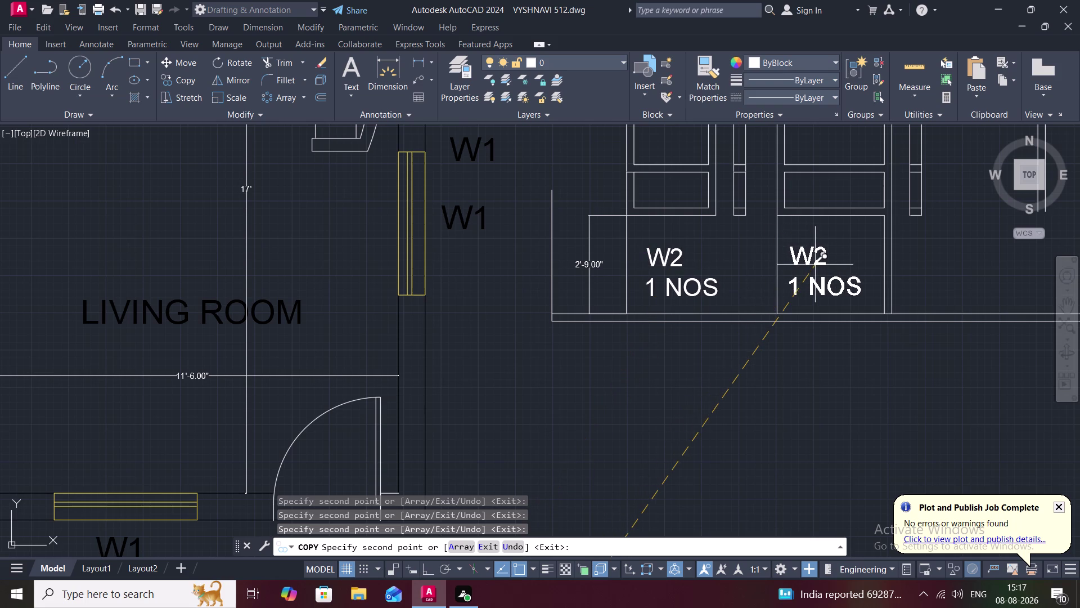
click(829, 269)
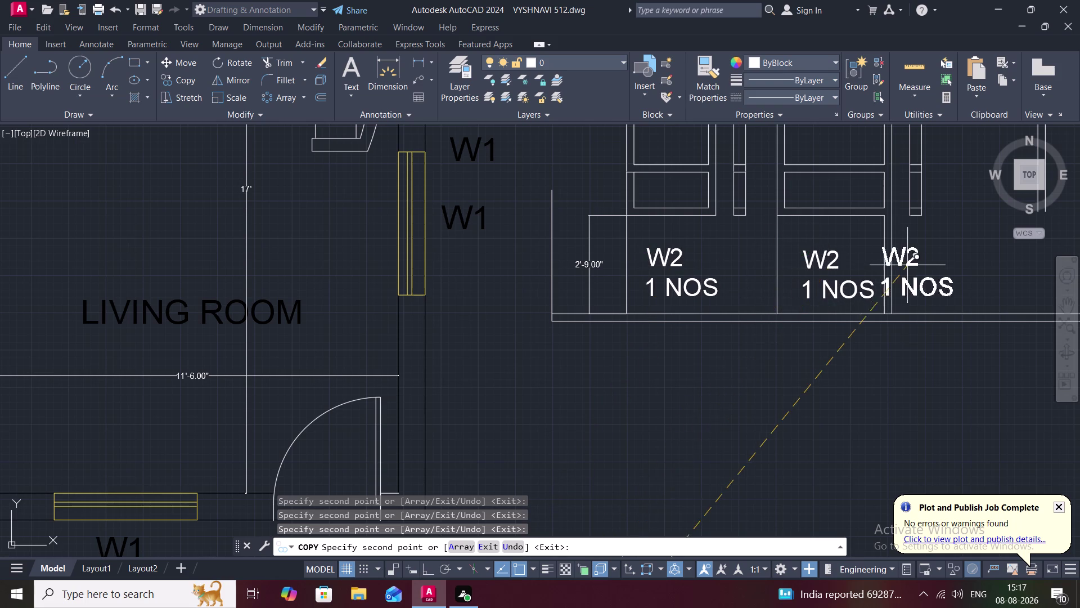
scroll(down, 3)
middle_drag(913, 265, 804, 273)
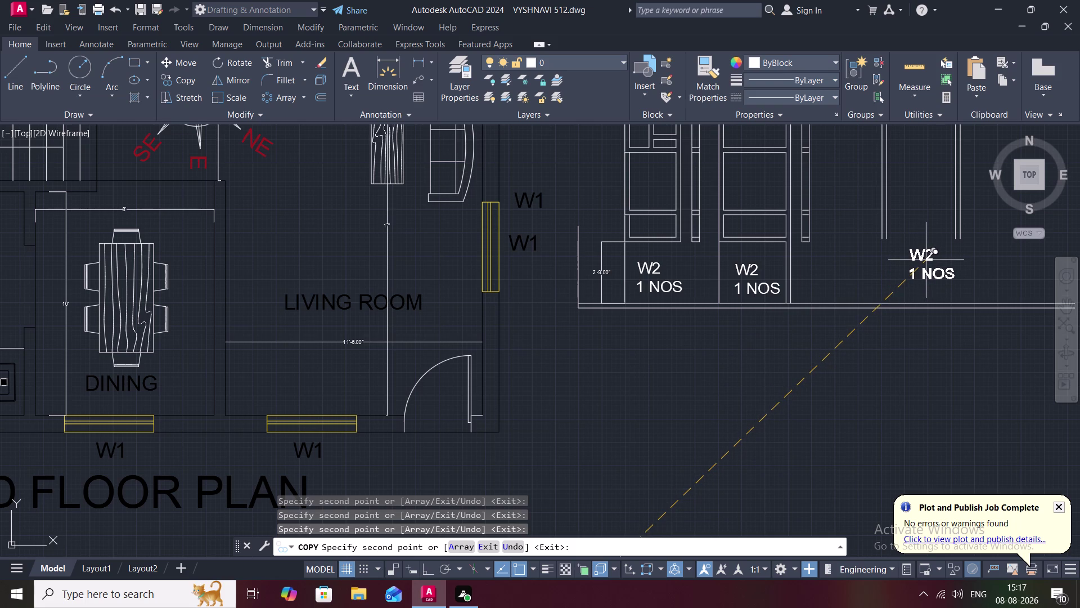
click(925, 260)
Place label copies under all four door elevations and end the copy.
scroll(down, 3)
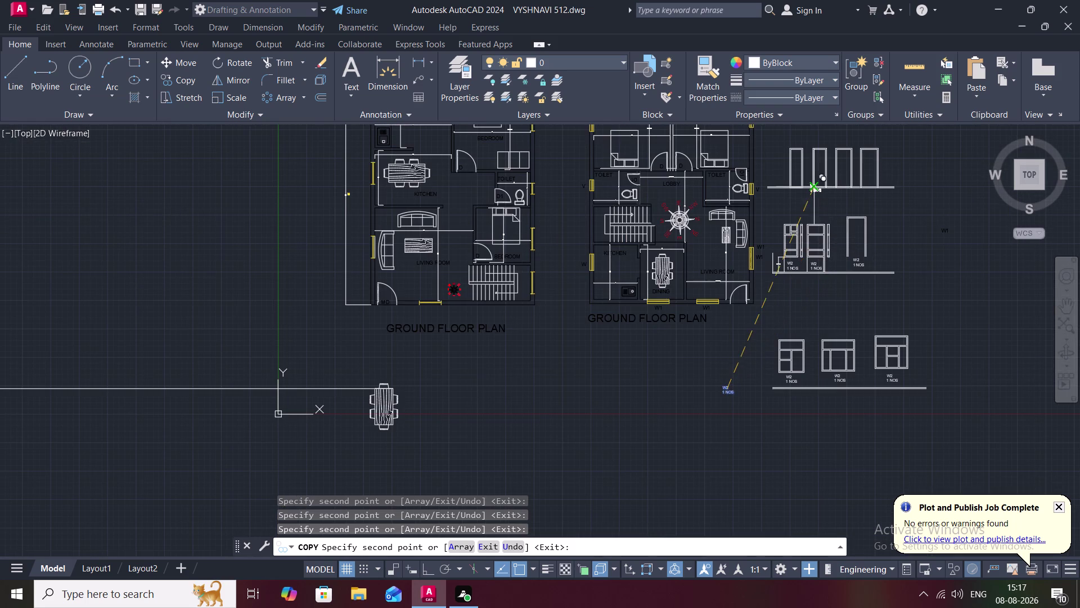
scroll(up, 3)
middle_drag(802, 182, 762, 337)
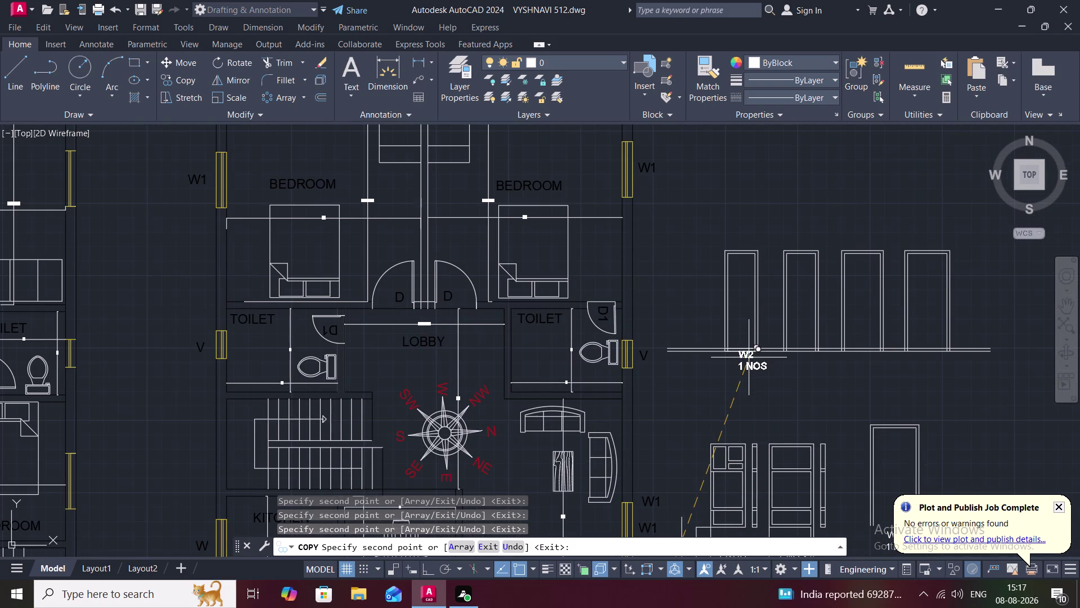
click(745, 363)
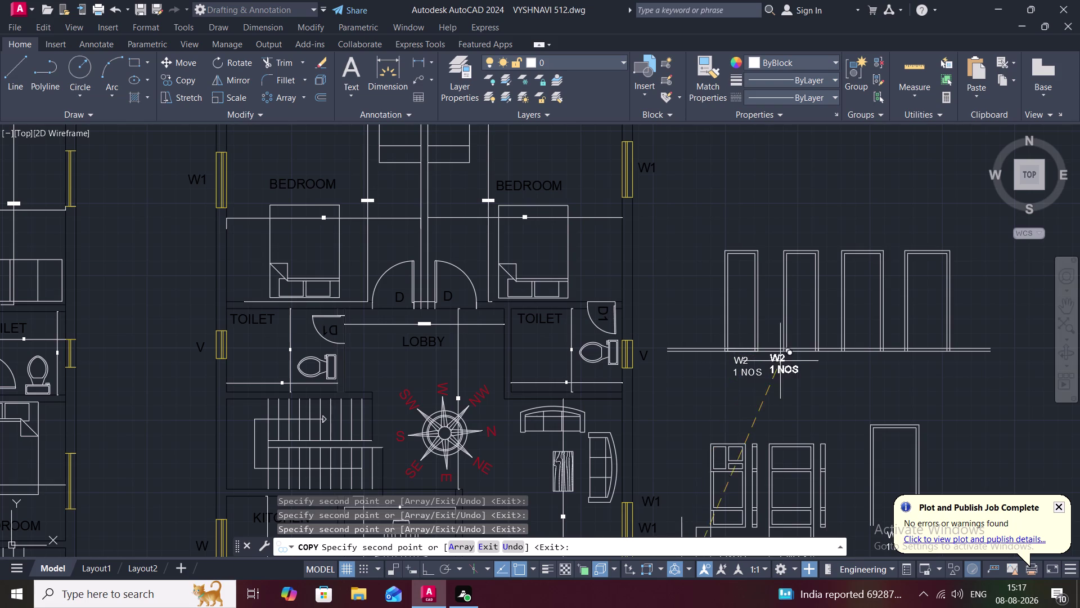
click(806, 360)
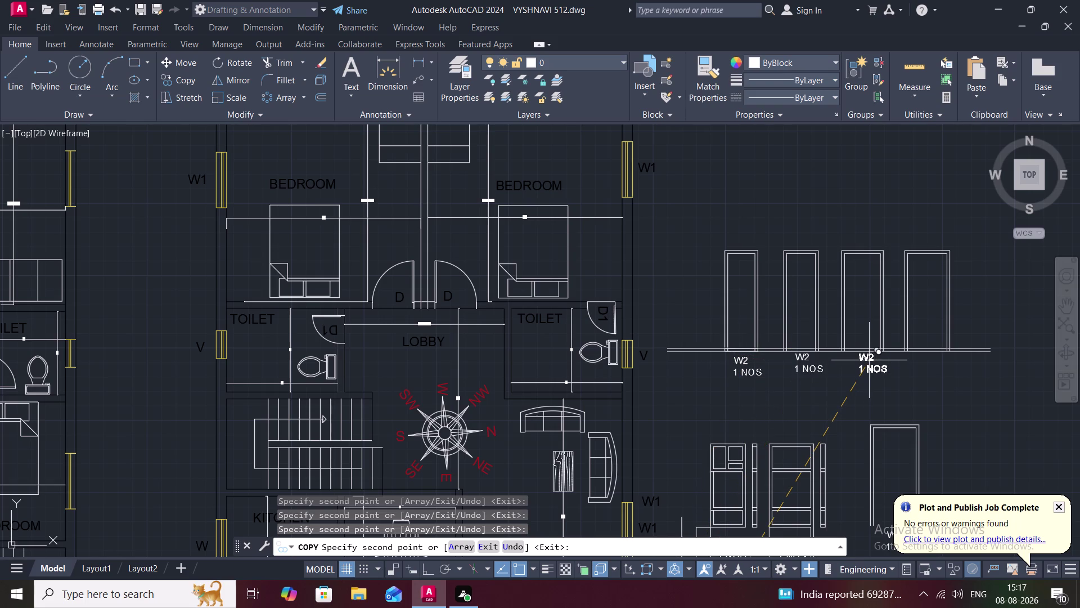
click(869, 360)
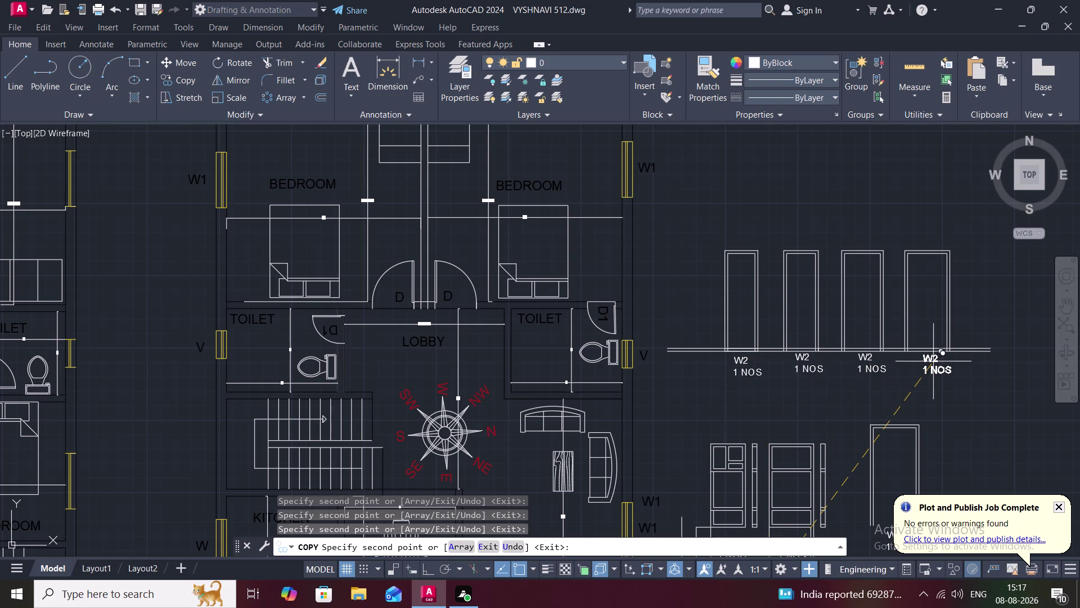
click(930, 362)
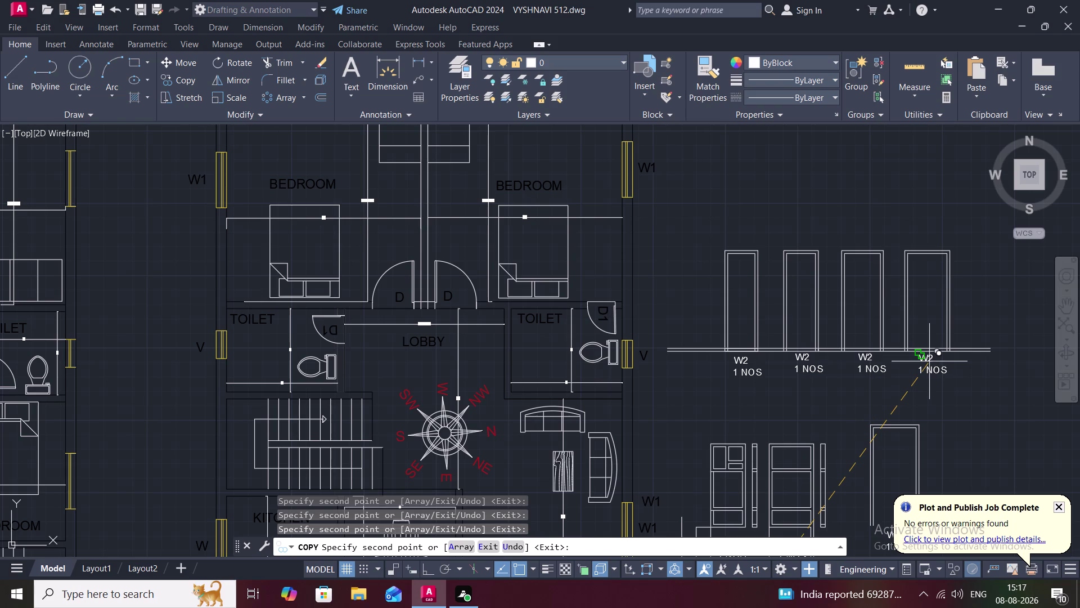
key(Escape)
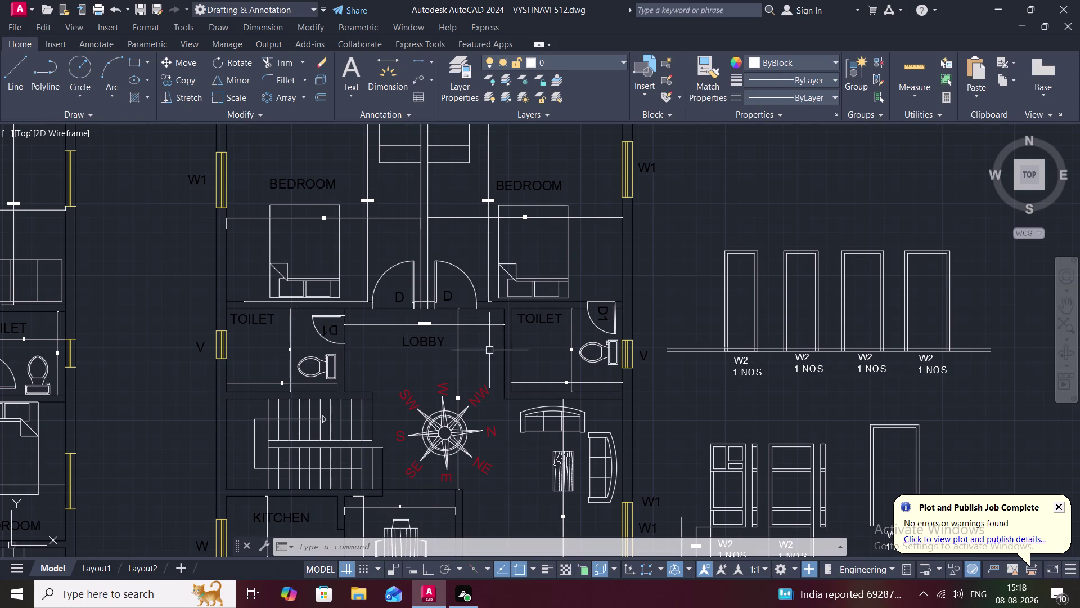
middle_drag(675, 337, 562, 306)
middle_drag(613, 328, 614, 272)
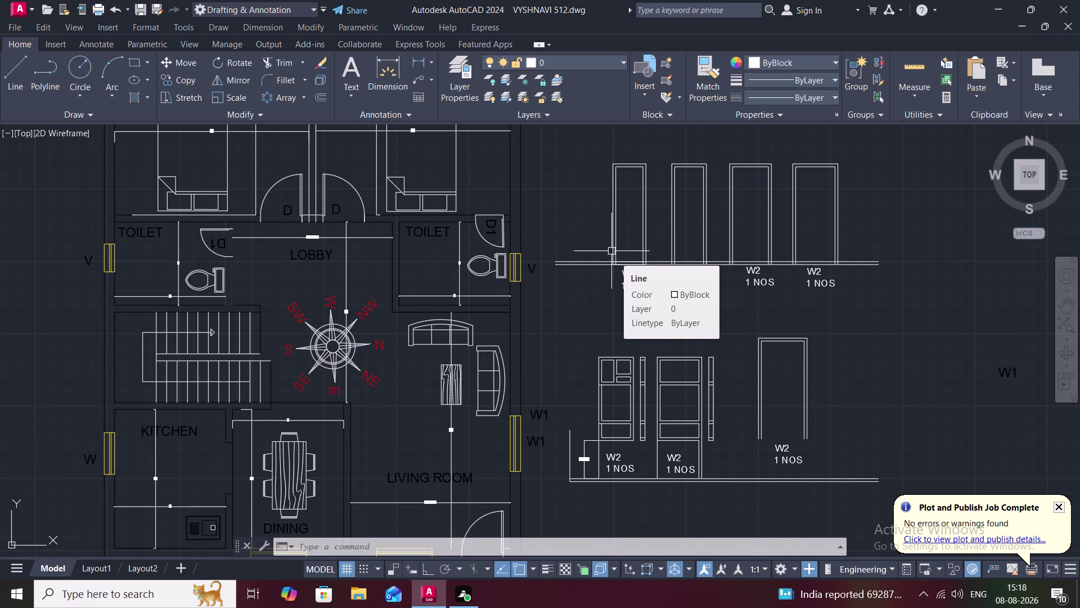
key(Escape)
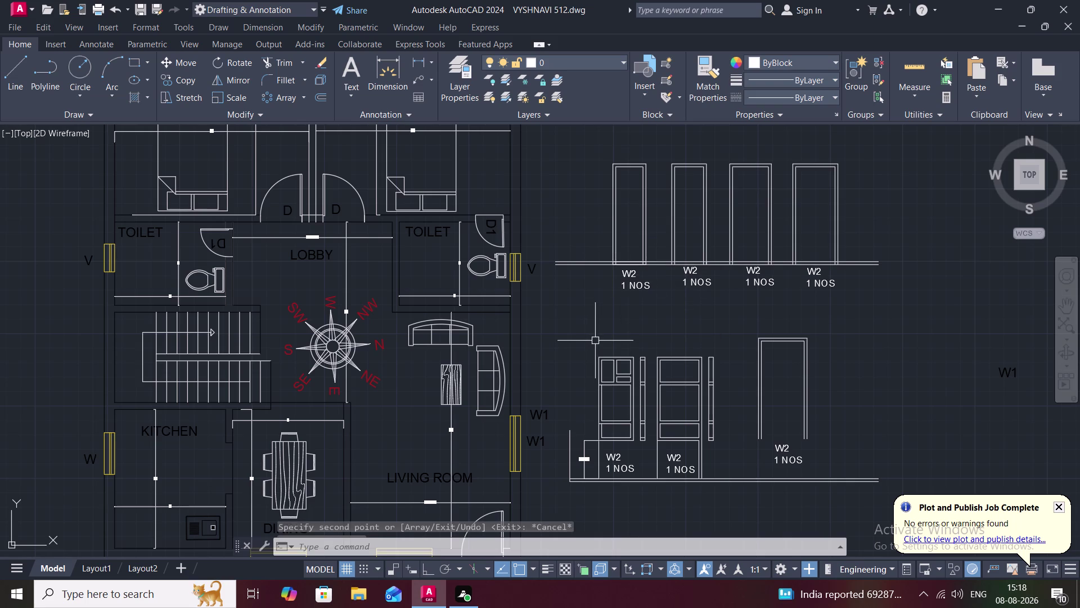
Relabel the first door elevation's MText as D, 1 NOS.
double_click(633, 279)
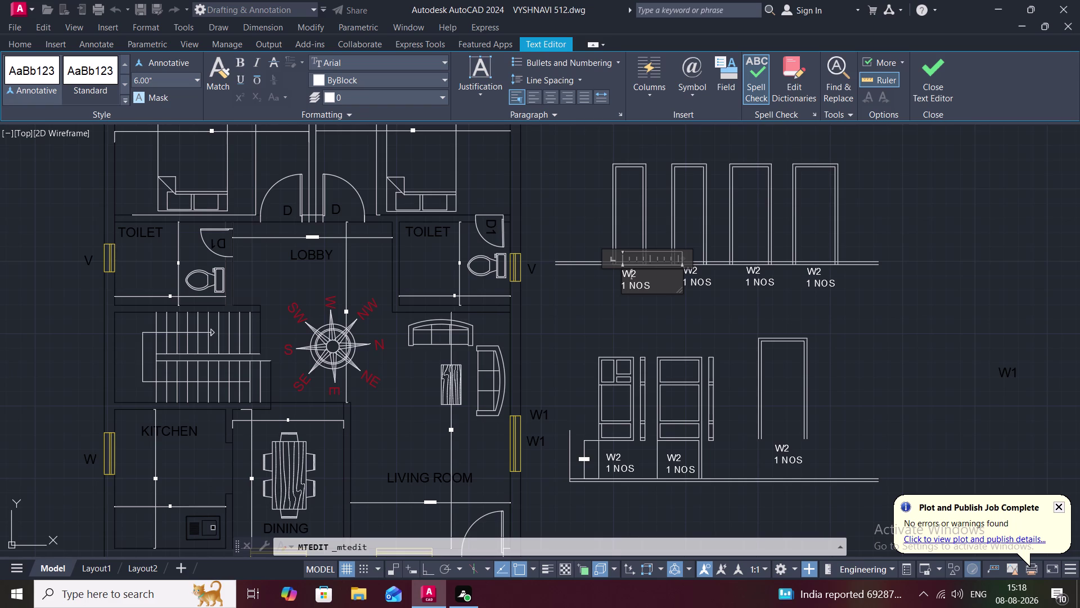
key(BackSpace)
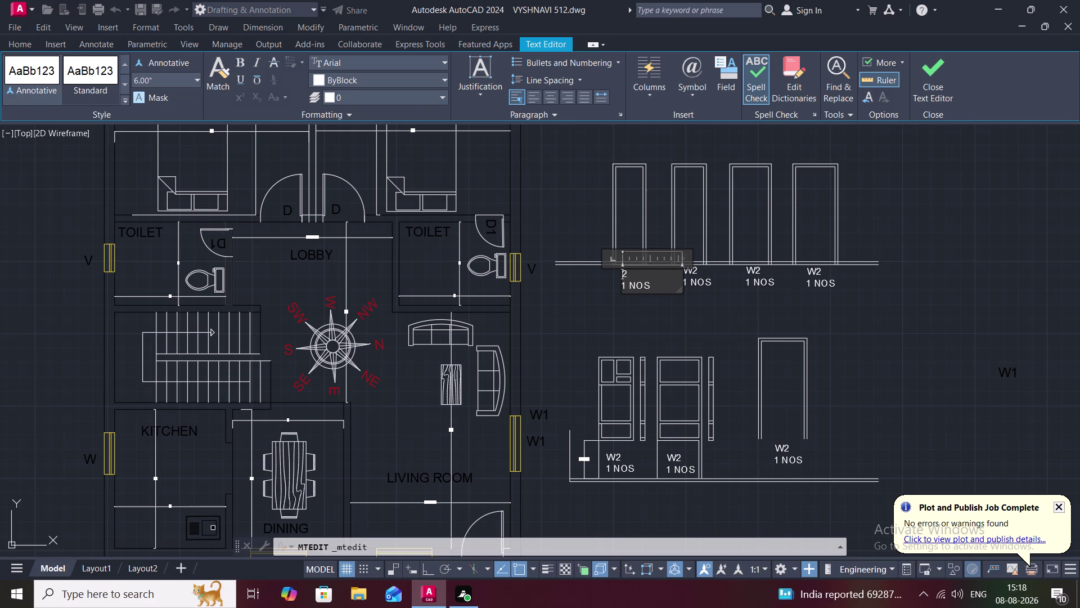
click(651, 287)
key(BackSpace)
key(BackSpace)
key(BackSpace)
key(BackSpace)
key(BackSpace)
key(BackSpace)
key(BackSpace)
key(d)
key(Return)
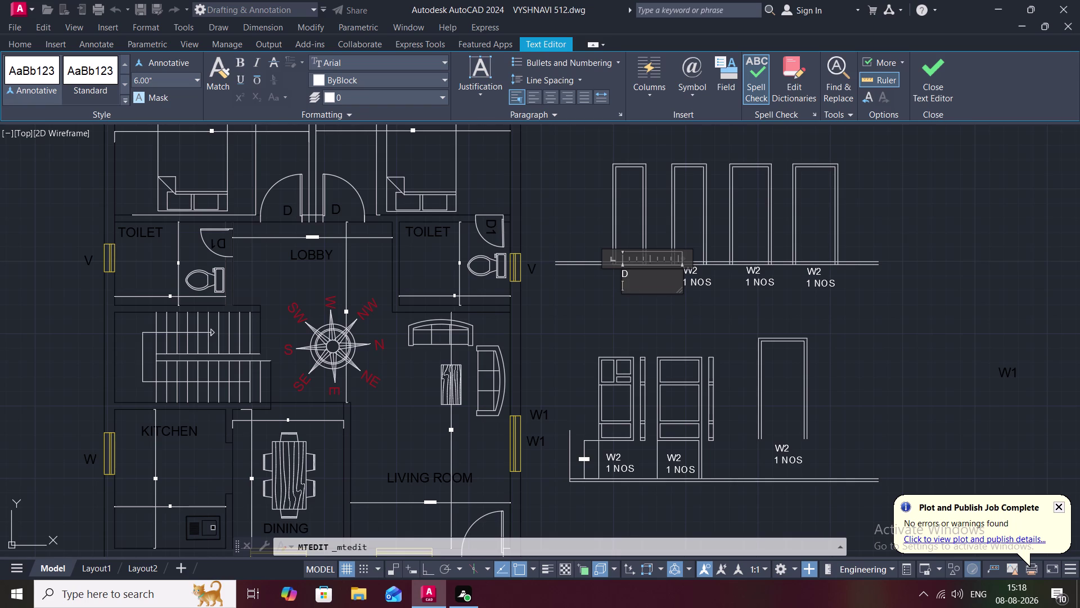
key(1)
key(space)
text(NO)
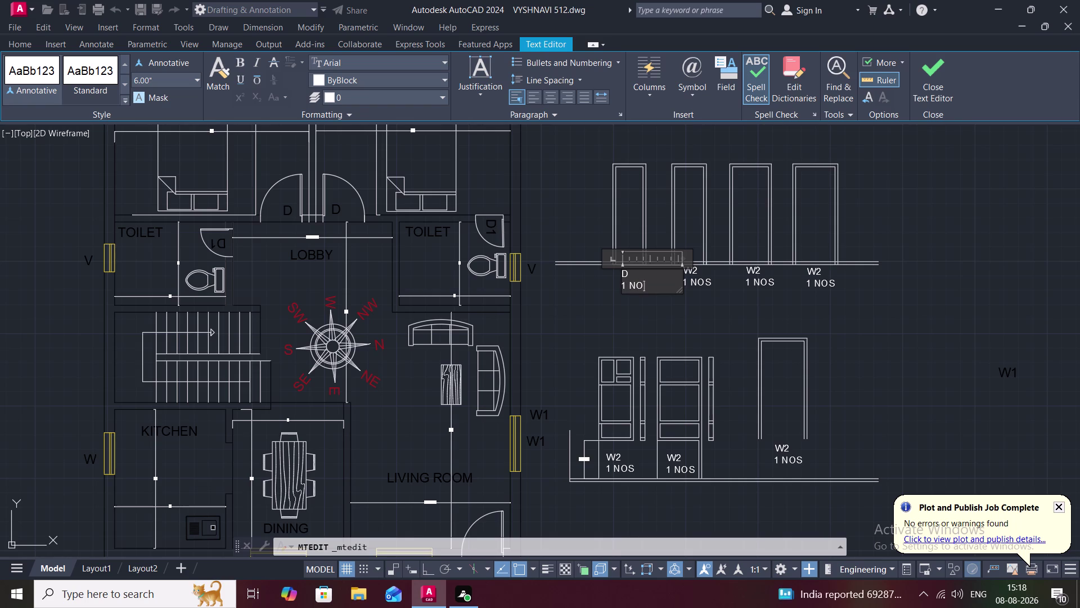
key(s)
click(657, 317)
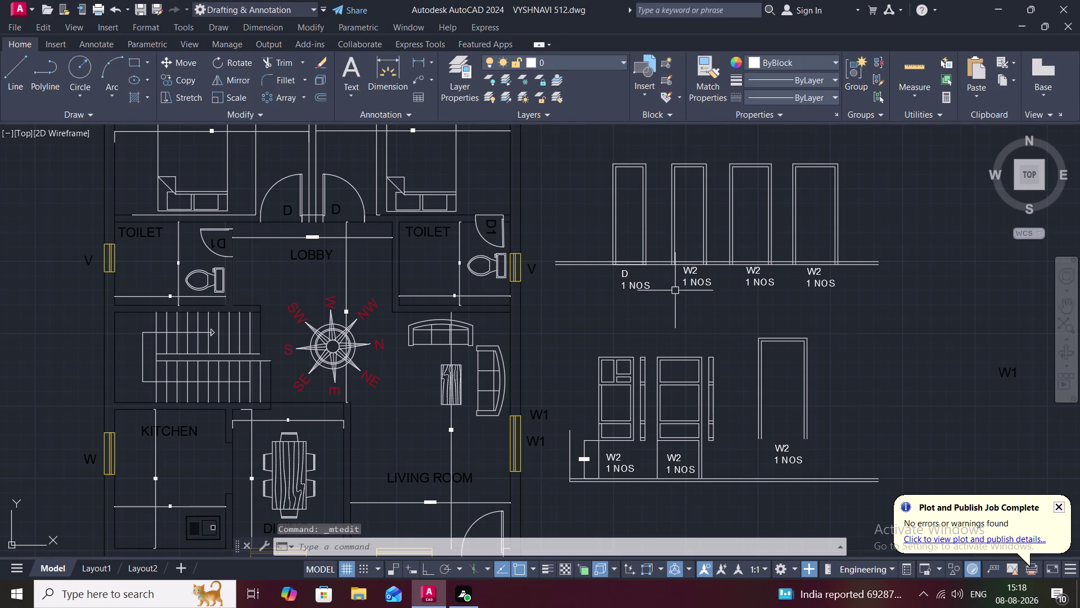
Relabel the second door elevation's MText as D1, 3 NOS.
click(692, 269)
click(692, 270)
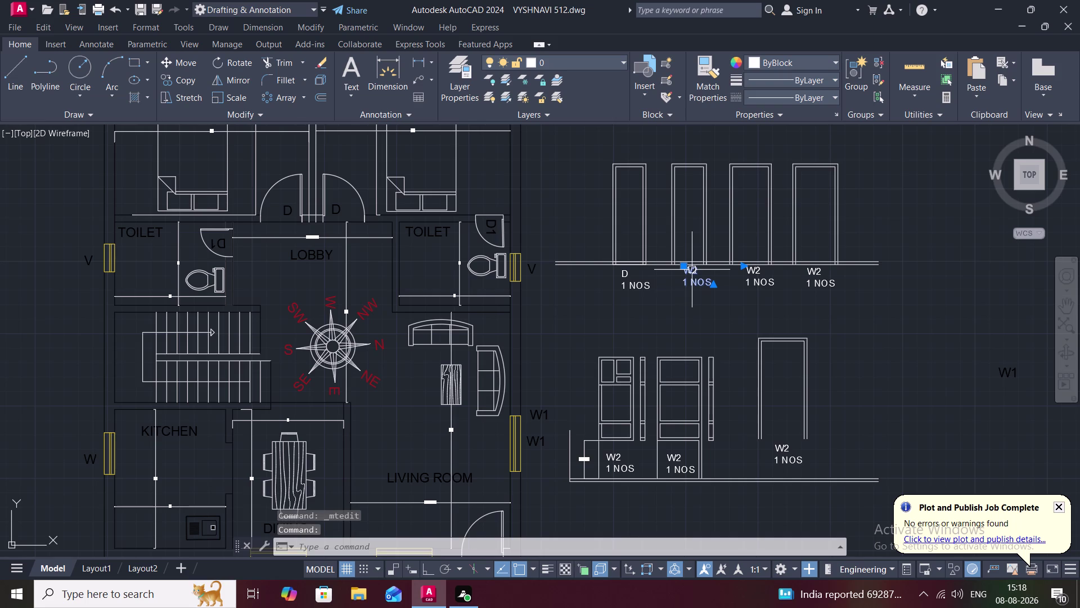
key(Escape)
double_click(693, 272)
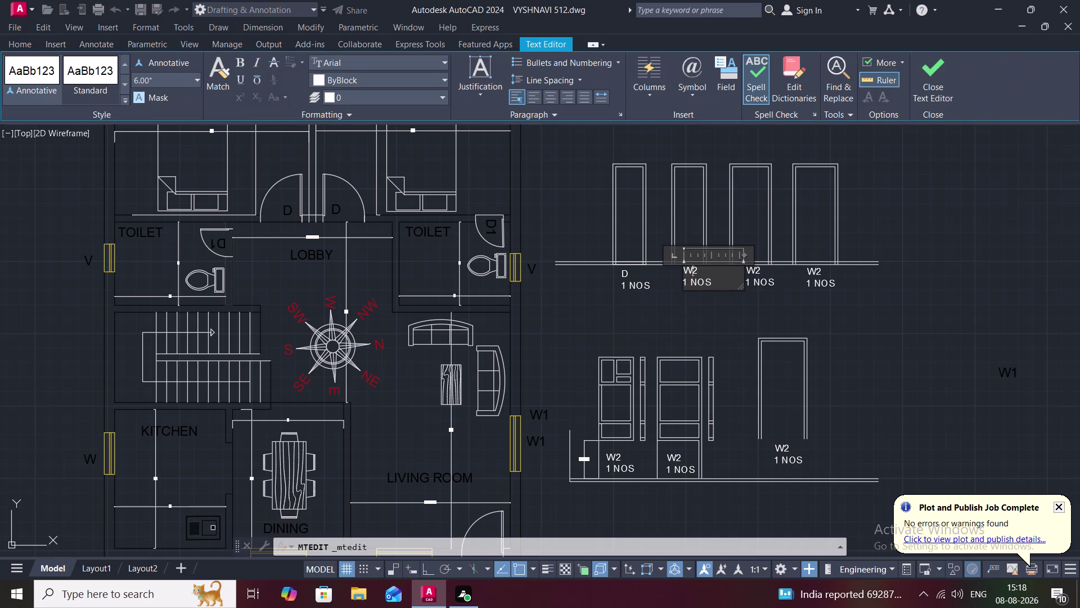
click(712, 285)
key(BackSpace)
key(BackSpace)
key(BackSpace)
key(BackSpace)
key(BackSpace)
key(BackSpace)
key(BackSpace)
key(BackSpace)
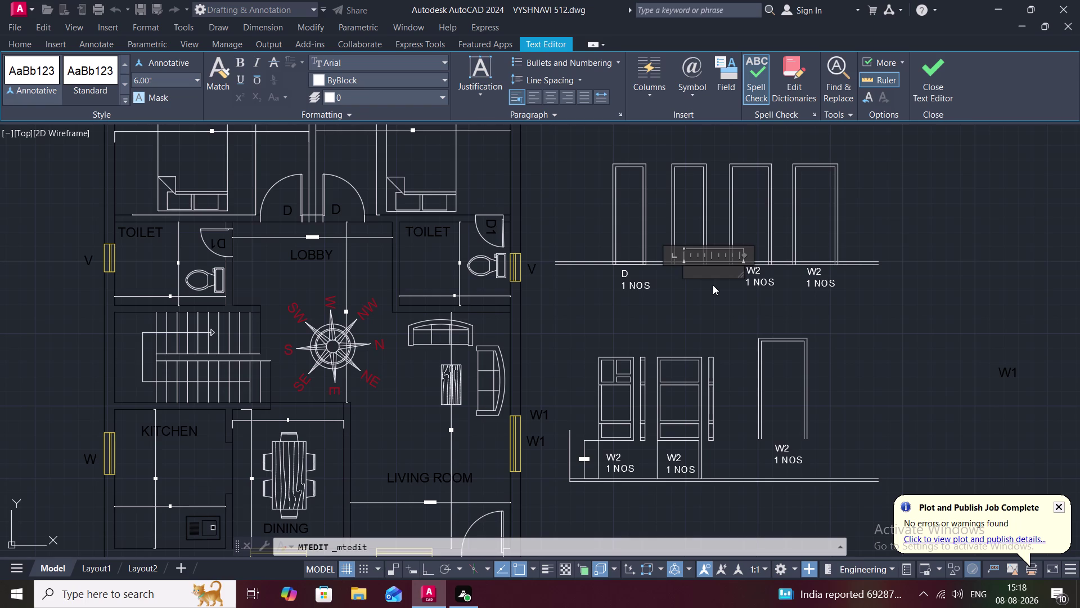
text(D1)
key(BackSpace)
key(space)
text(1)
key(Return)
key(3)
key(space)
text(NO)
text(S)
click(732, 294)
click(757, 269)
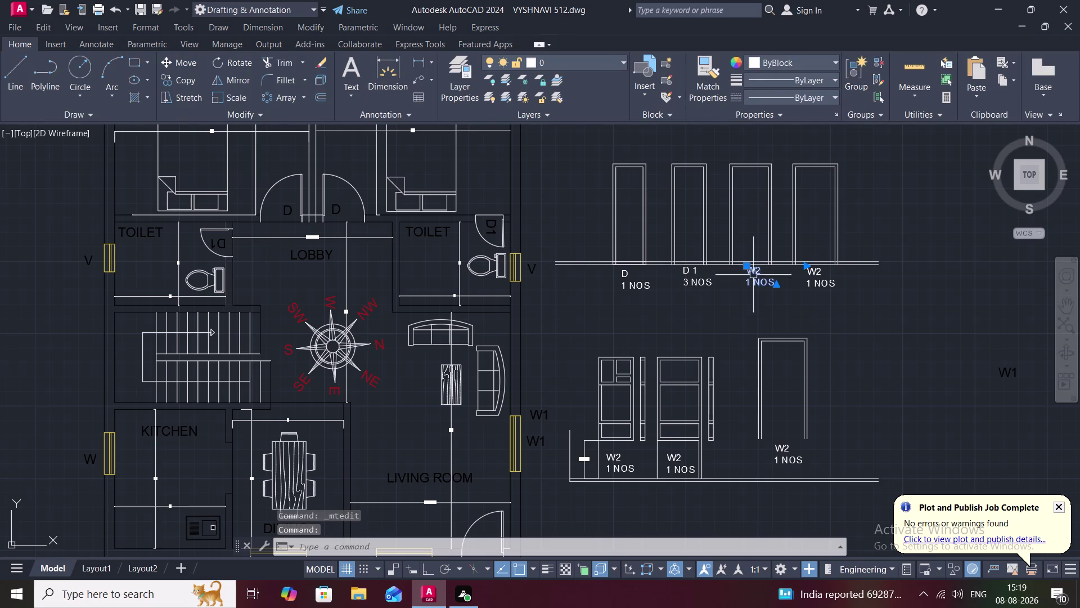
Replace the third door's old W2 label with D 2, 1 NOS.
click(753, 275)
key(Escape)
double_click(754, 274)
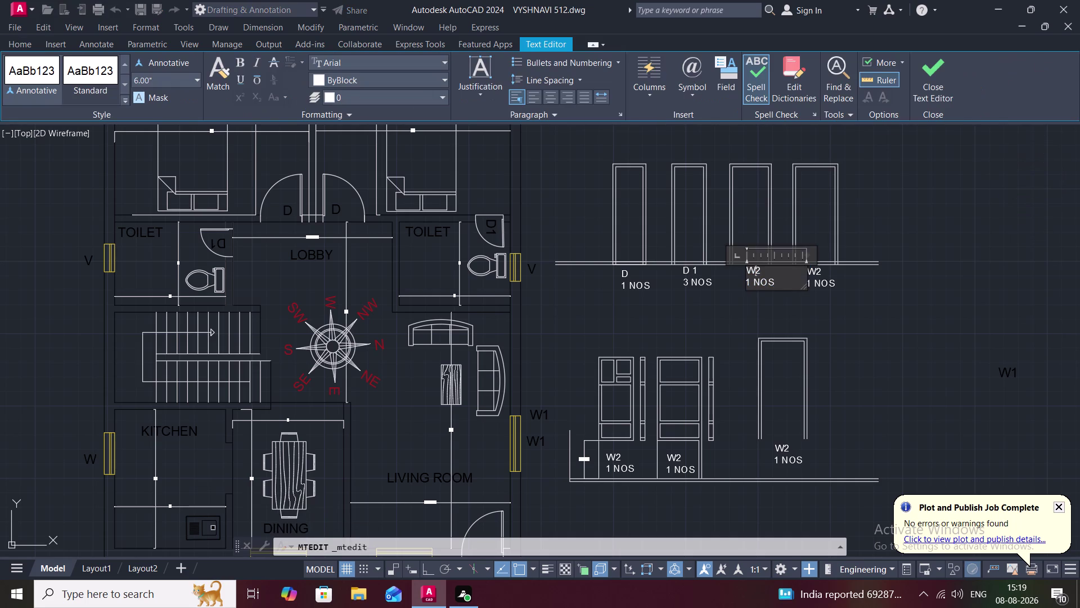
click(779, 286)
key(BackSpace)
key(BackSpace)
key(BackSpace)
key(BackSpace)
key(BackSpace)
key(BackSpace)
key(BackSpace)
key(BackSpace)
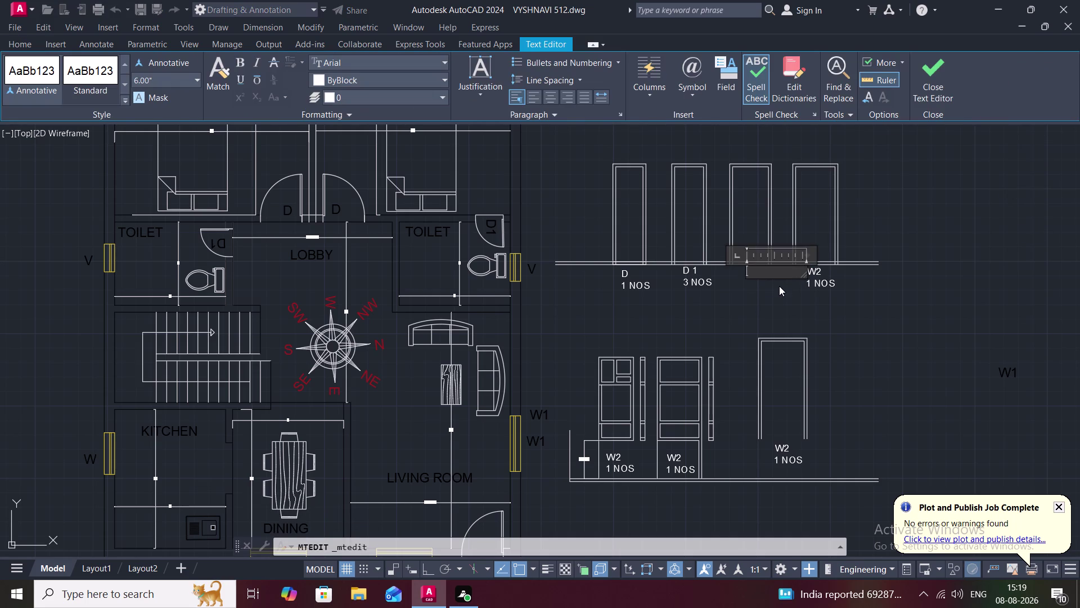
text(D 2)
key(Return)
text(1 N)
text(O)
key(s)
click(778, 301)
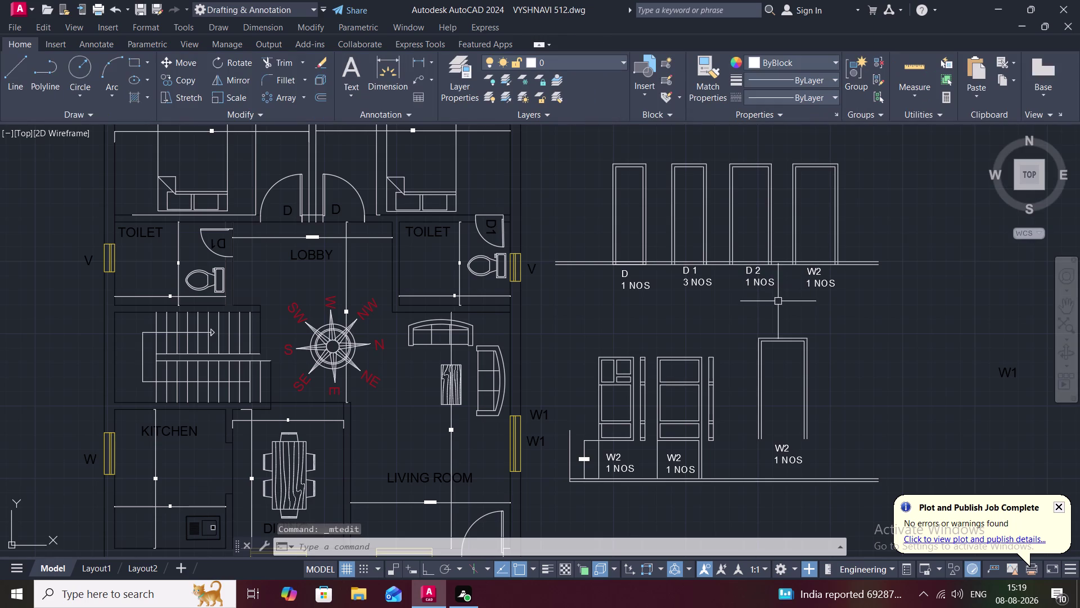
Replace the fourth door's W2 label with D 3, 1 NOS.
double_click(813, 278)
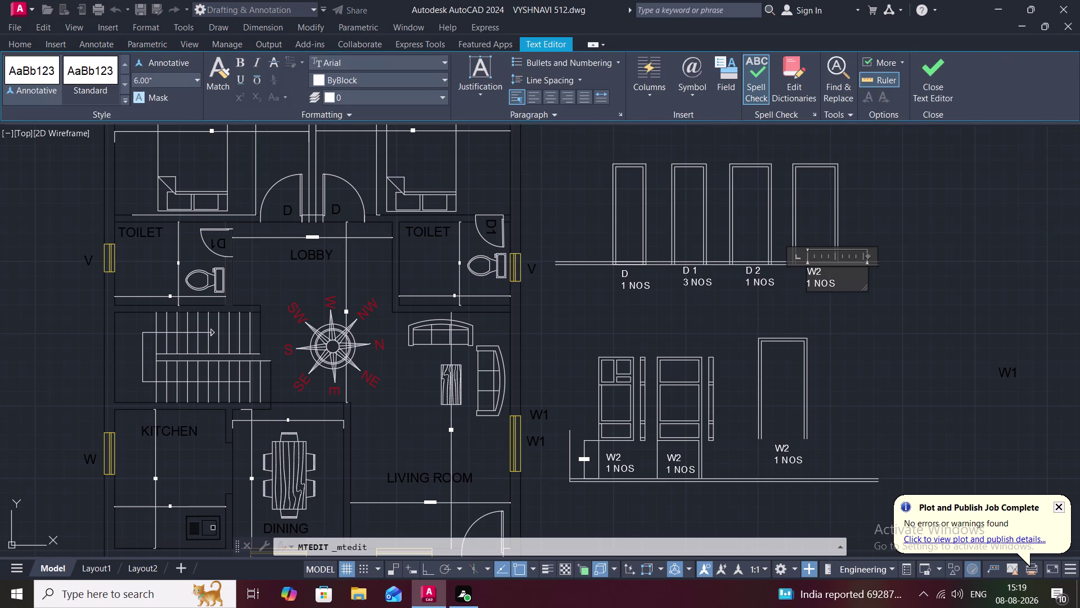
click(839, 281)
key(BackSpace)
key(BackSpace)
key(BackSpace)
key(BackSpace)
key(BackSpace)
key(BackSpace)
key(BackSpace)
key(BackSpace)
text(D)
key(space)
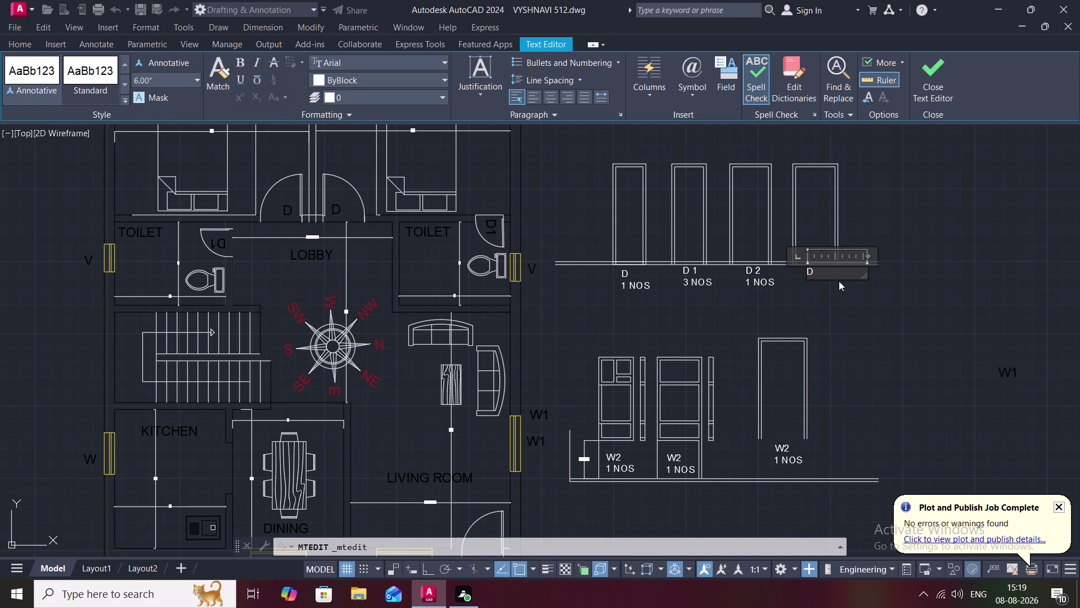
text(3)
key(Return)
text(1 N)
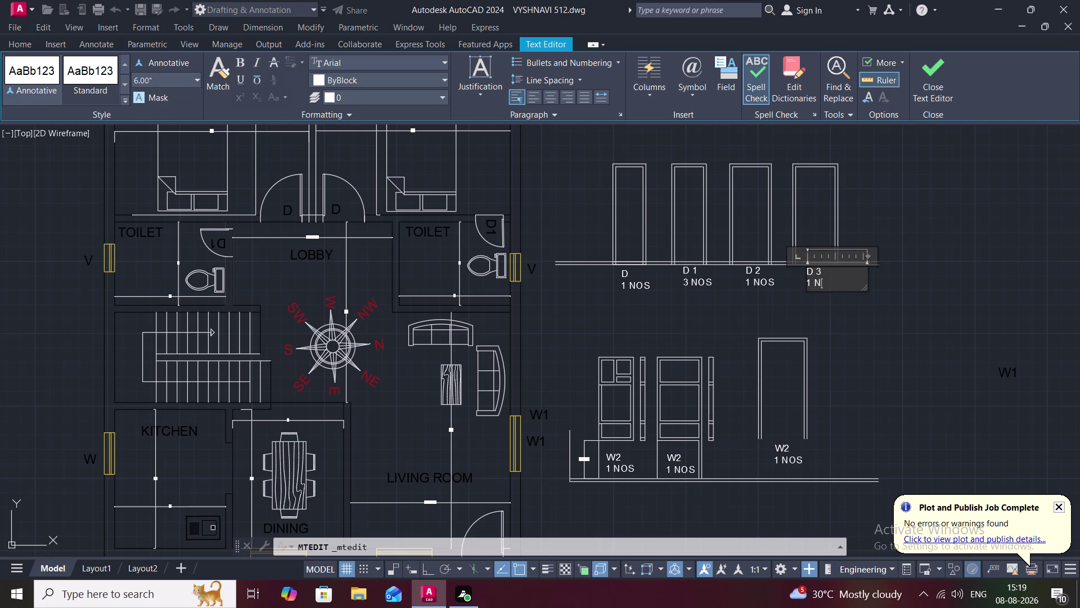
text(O)
key(s)
click(836, 294)
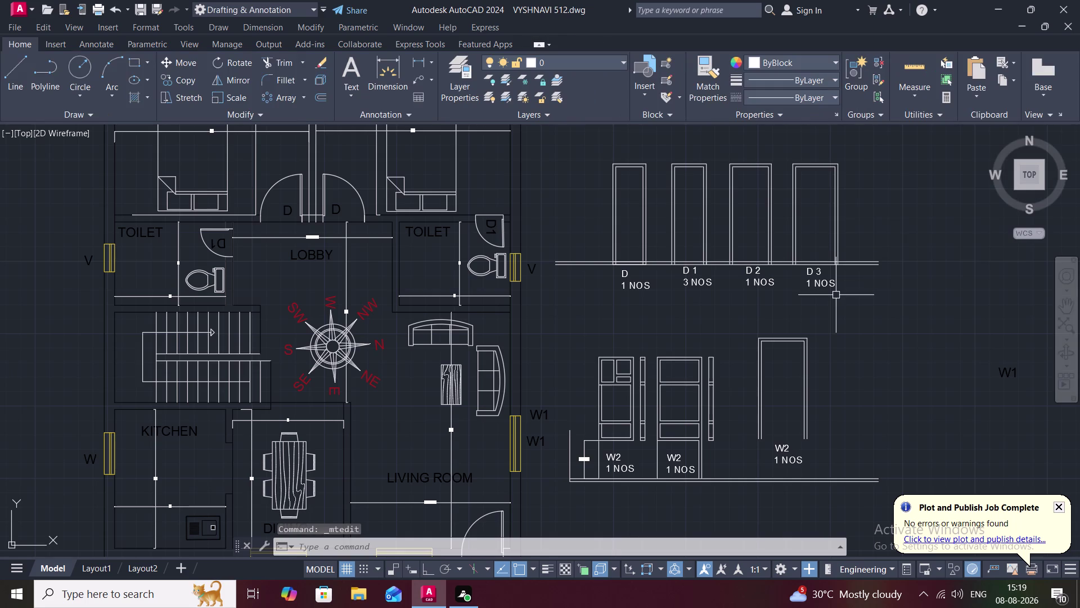
middle_drag(797, 299, 793, 258)
Edit the first window label, replacing its number with W.
middle_drag(746, 336, 760, 265)
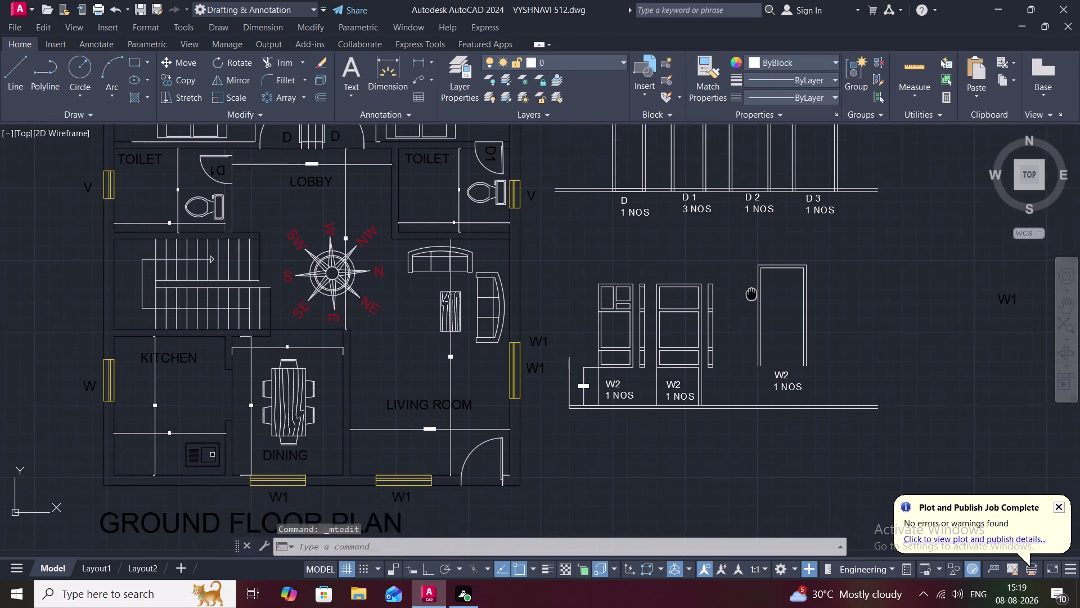
middle_drag(761, 265, 766, 226)
scroll(down, 3)
middle_drag(759, 253, 746, 198)
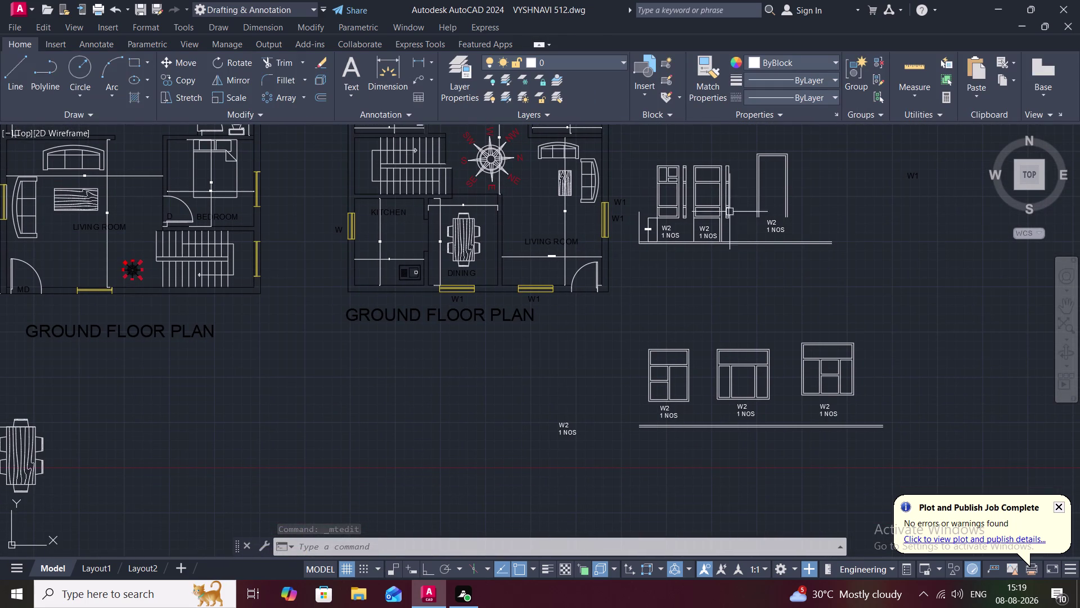
middle_click(728, 213)
scroll(up, 3)
scroll(up, 3)
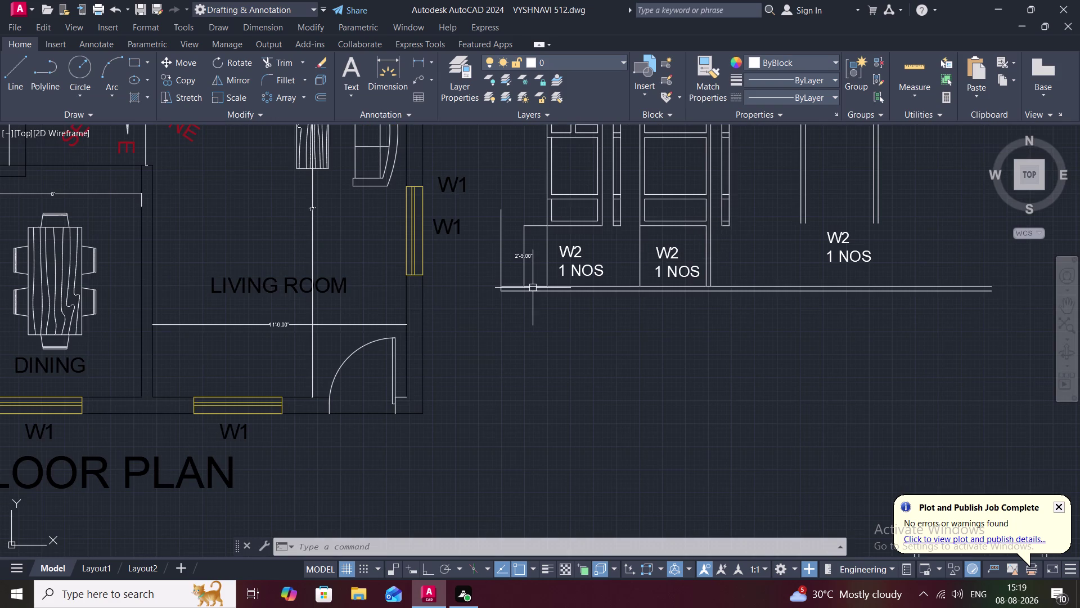
double_click(570, 257)
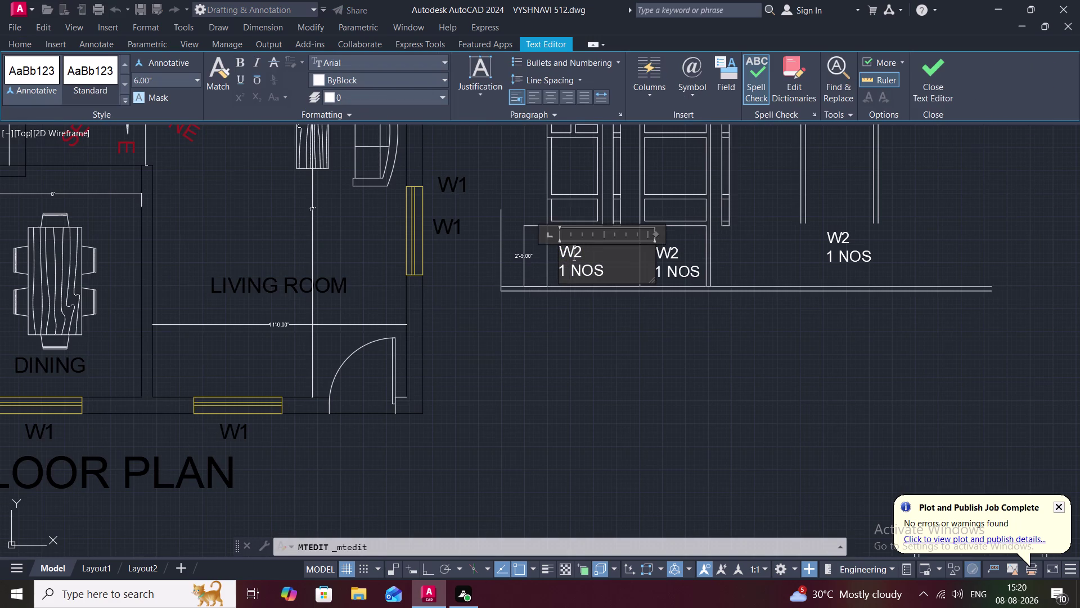
click(588, 252)
key(BackSpace)
key(BackSpace)
key(space)
text(W)
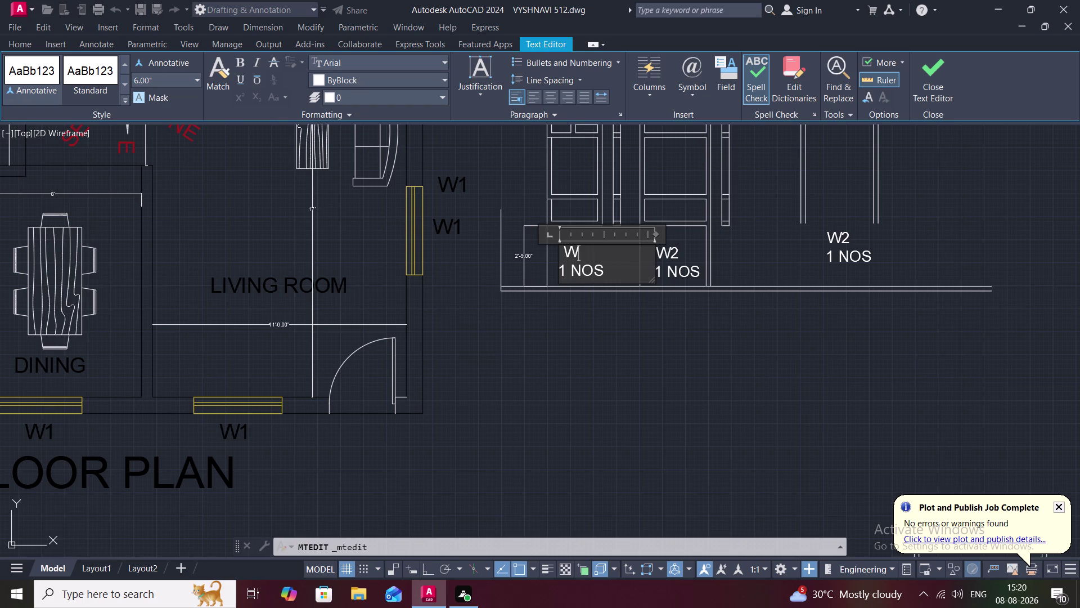
click(567, 327)
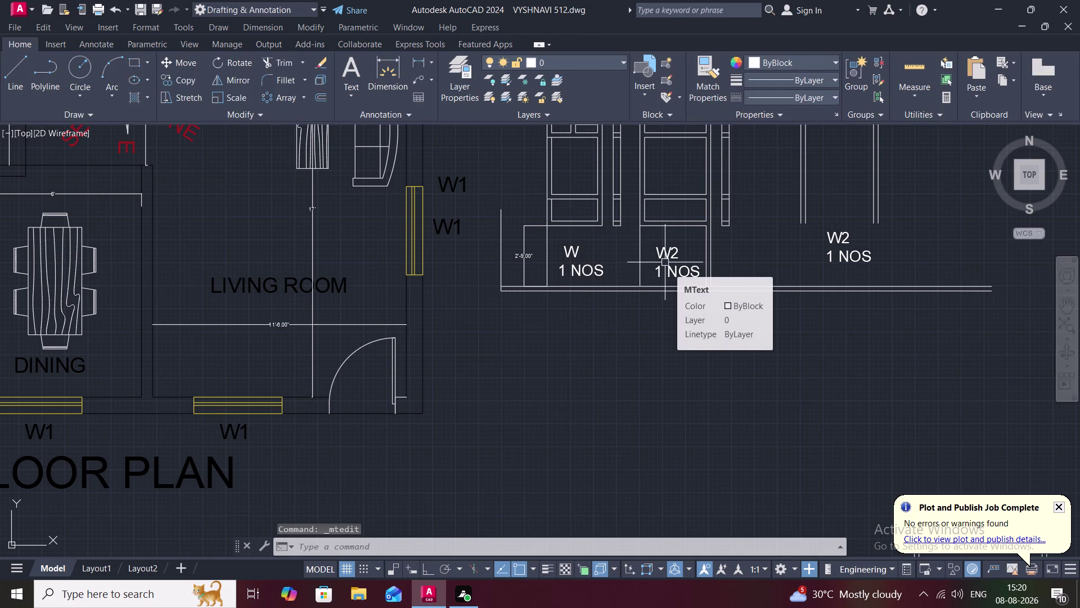
key(Escape)
Change the second label to W1 with a quantity of 2 NOS.
double_click(666, 260)
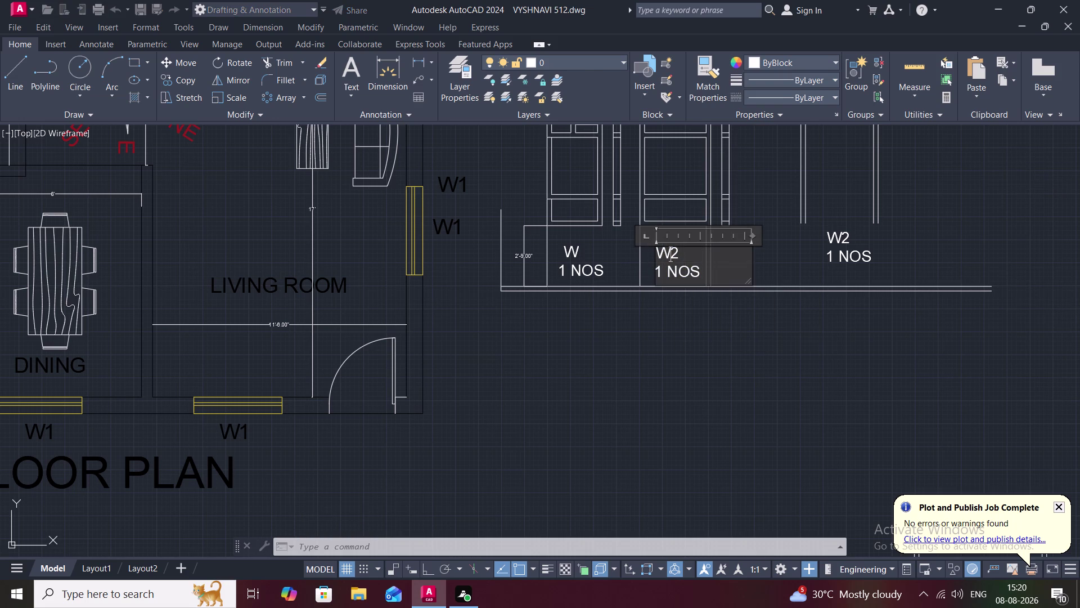
click(682, 254)
key(BackSpace)
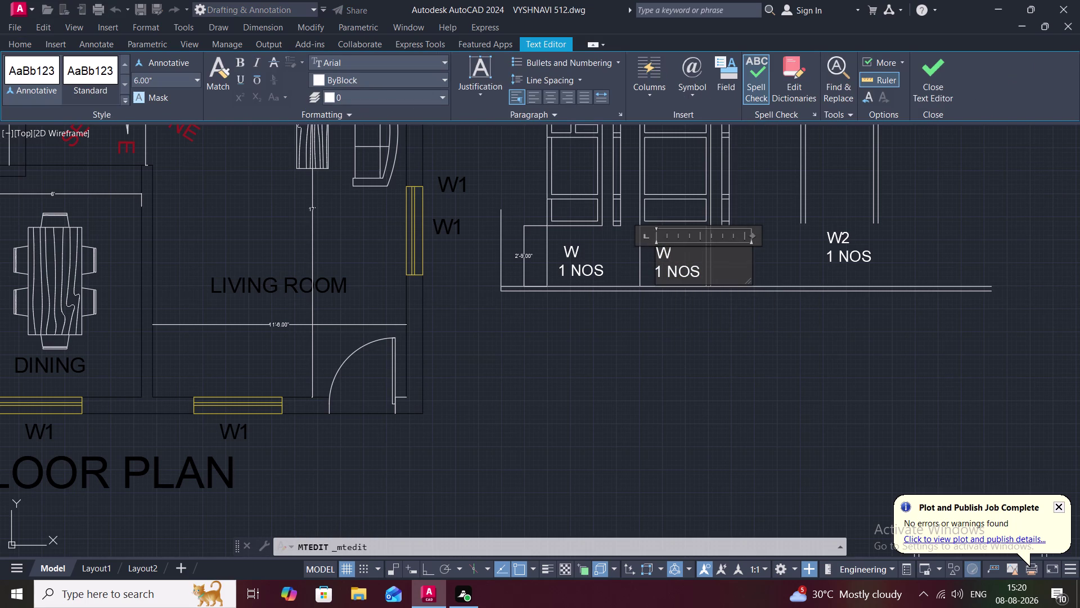
key(space)
key(1)
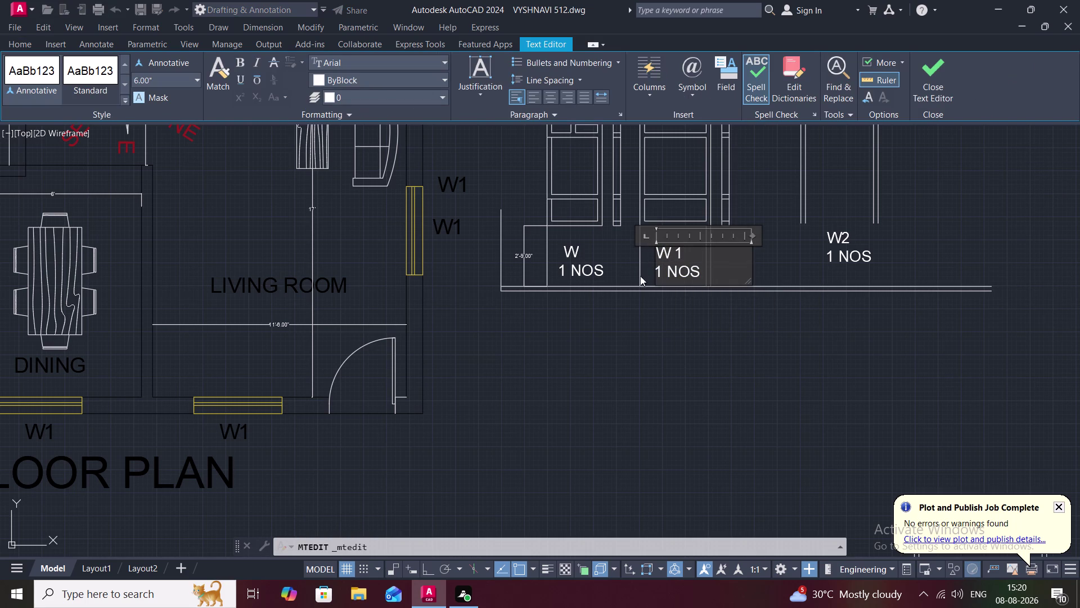
click(660, 270)
key(BackSpace)
key(2)
key(space)
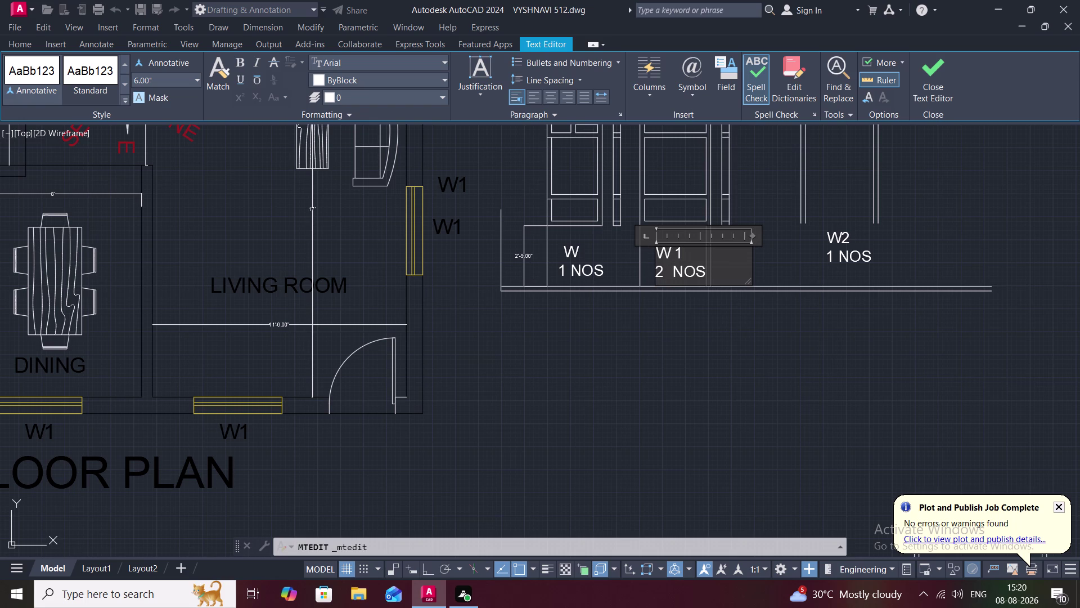
click(714, 296)
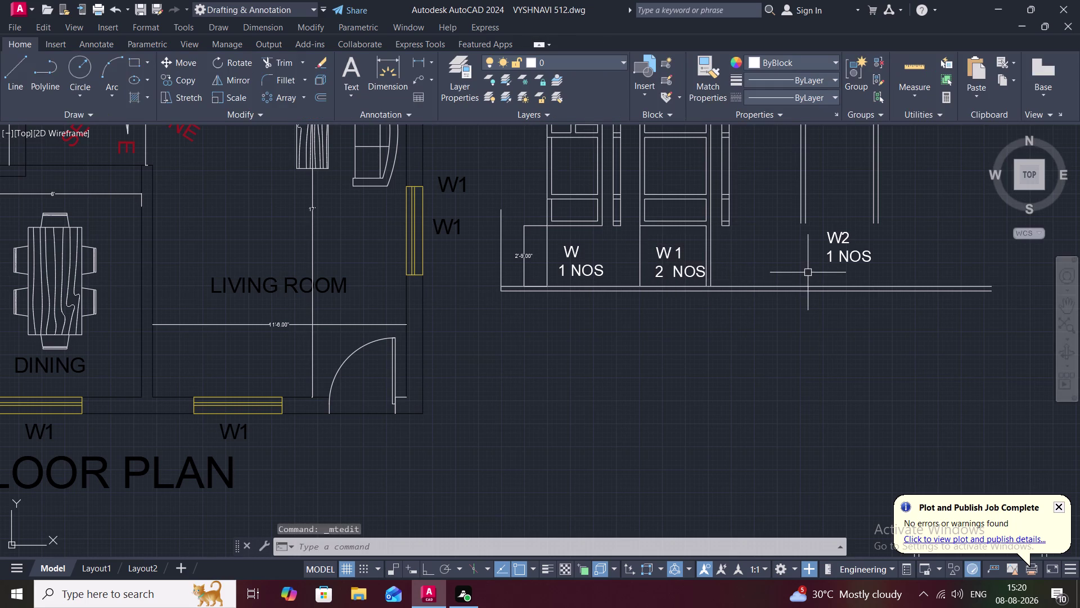
Rename the adjacent W2 label to D4.
double_click(838, 241)
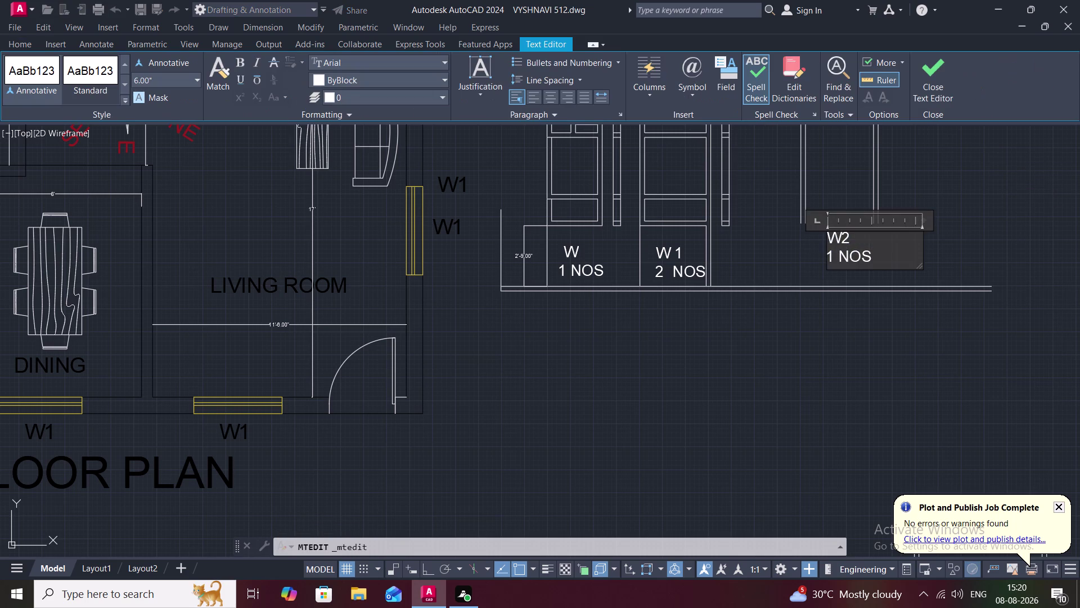
click(851, 243)
key(BackSpace)
key(BackSpace)
text(D)
text(4)
key(BackSpace)
key(v)
key(BackSpace)
key(space)
key(4)
key(space)
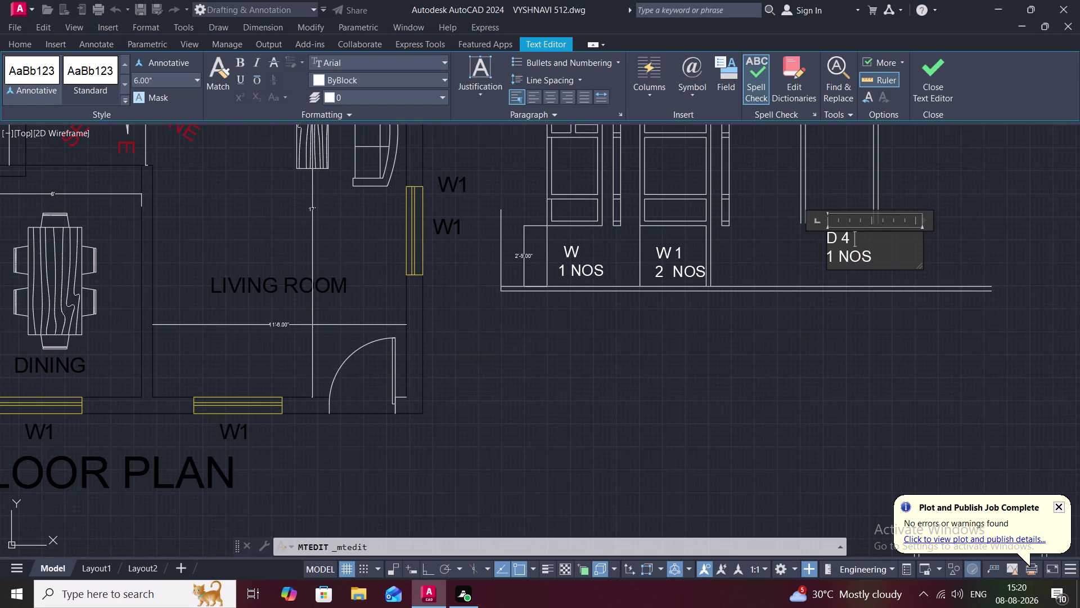
Change the D4 label's quantity to 2 NOS.
click(868, 257)
key(BackSpace)
key(BackSpace)
key(BackSpace)
key(BackSpace)
key(BackSpace)
text(2)
key(space)
text(NO)
key(s)
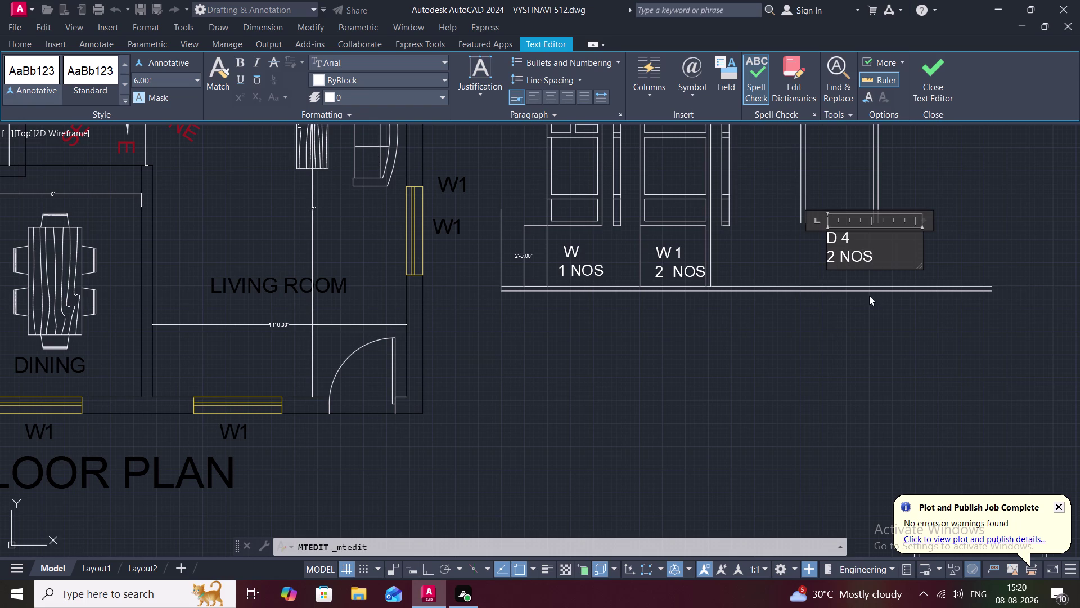
key(space)
click(849, 312)
Relabel the rightmost window elevation W4.
scroll(down, 3)
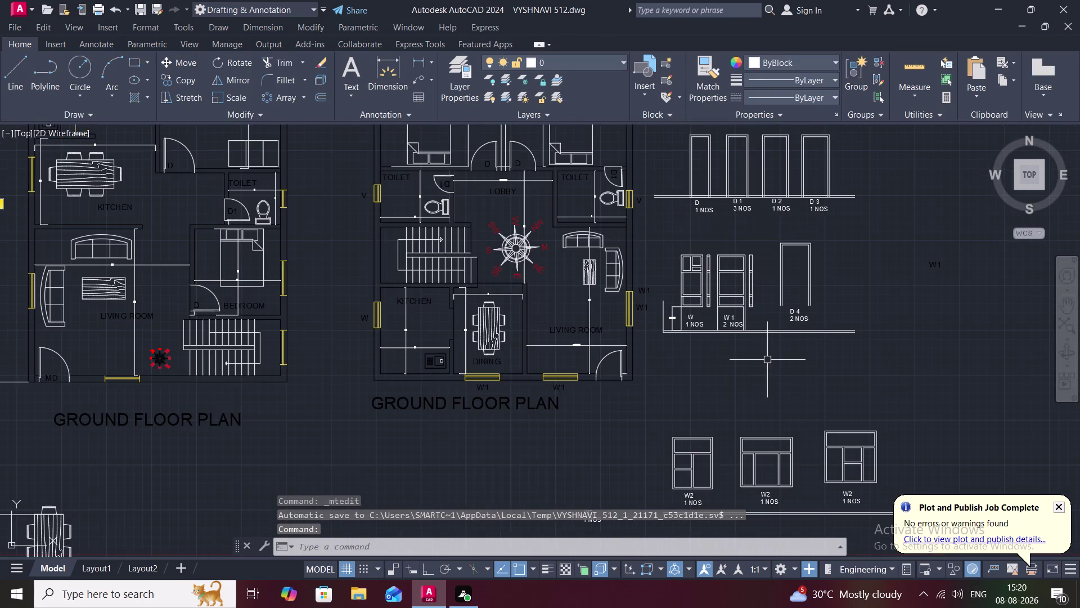
middle_drag(768, 359, 768, 250)
middle_drag(763, 335, 755, 135)
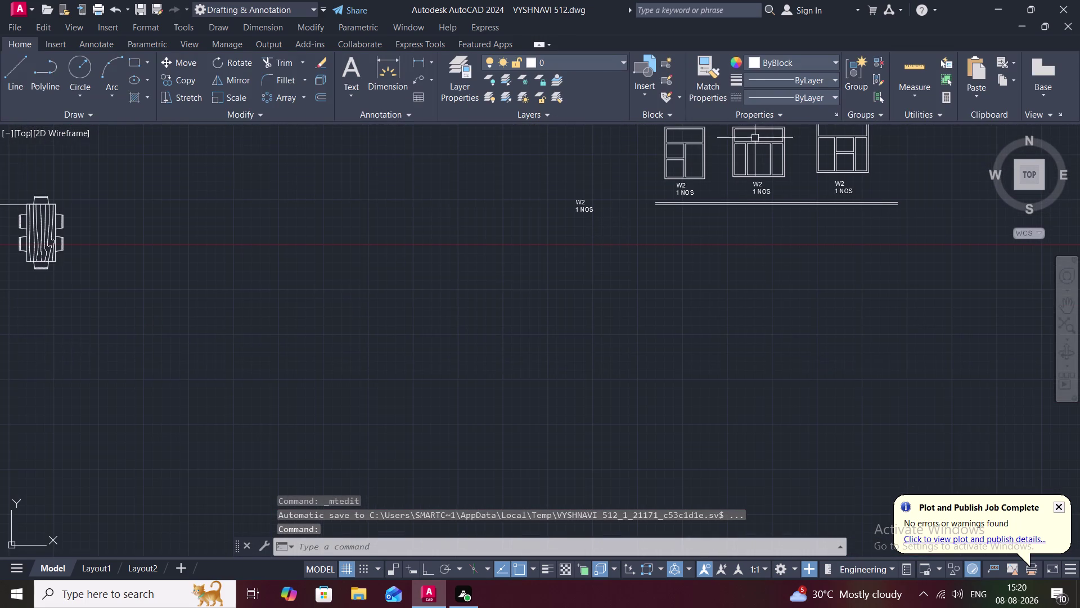
scroll(up, 3)
middle_drag(724, 209, 713, 272)
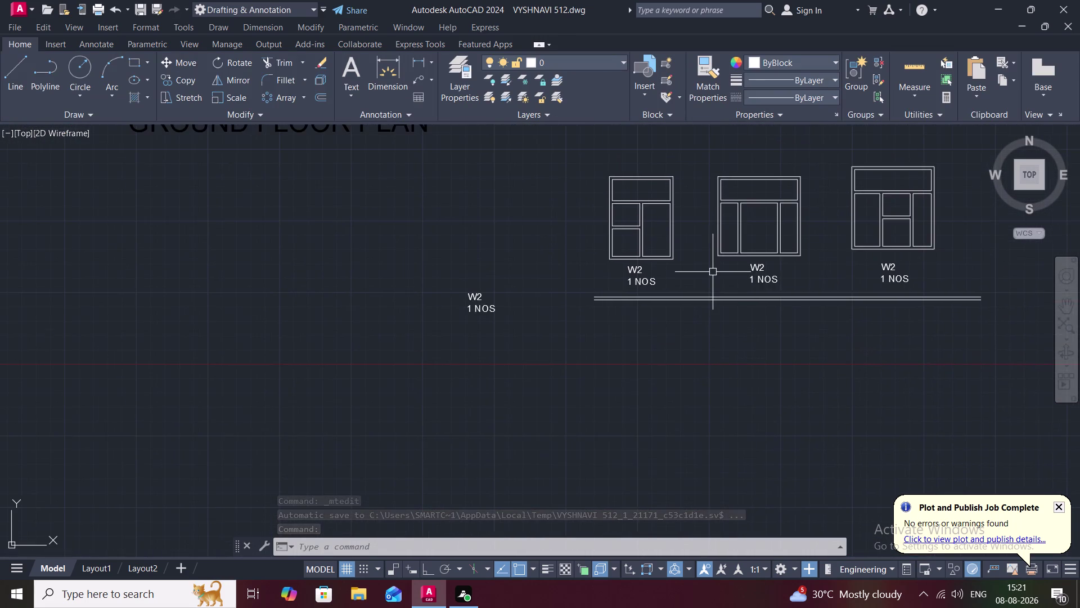
scroll(up, 3)
middle_drag(713, 271, 705, 288)
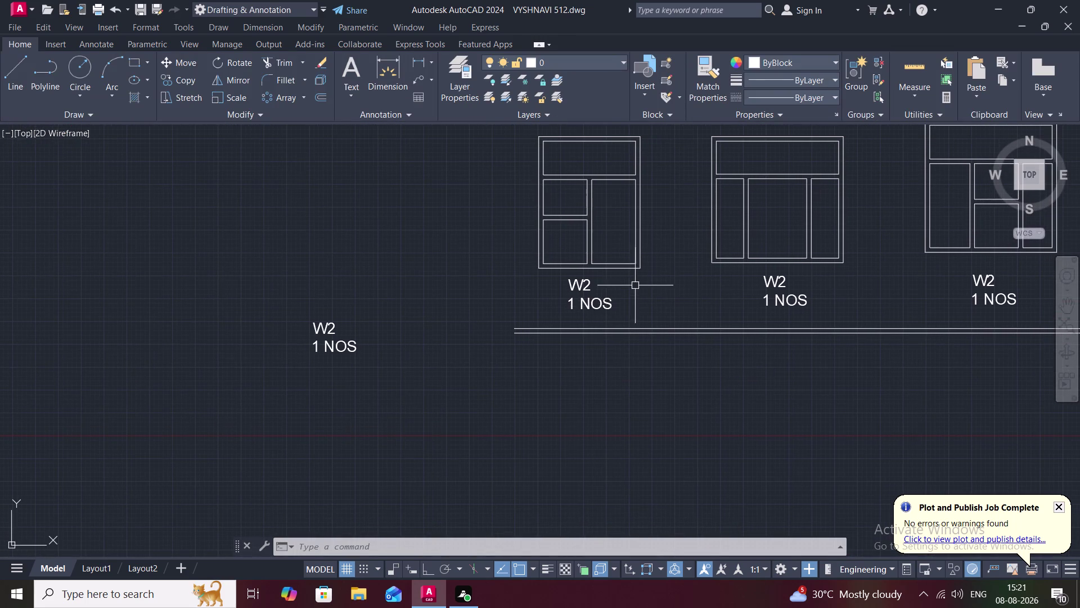
middle_drag(637, 286, 549, 338)
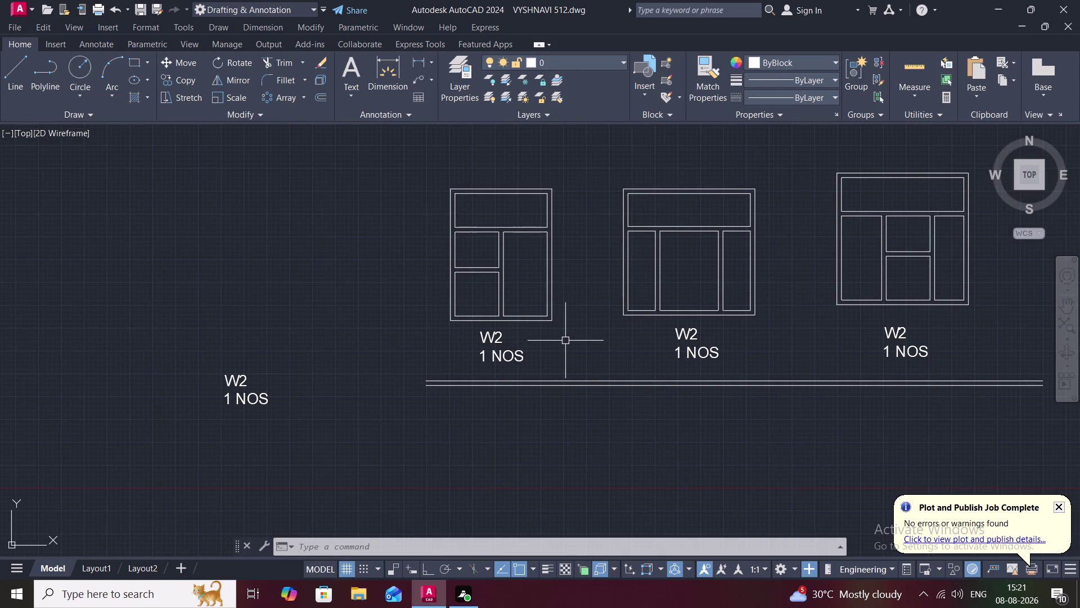
double_click(898, 338)
click(910, 333)
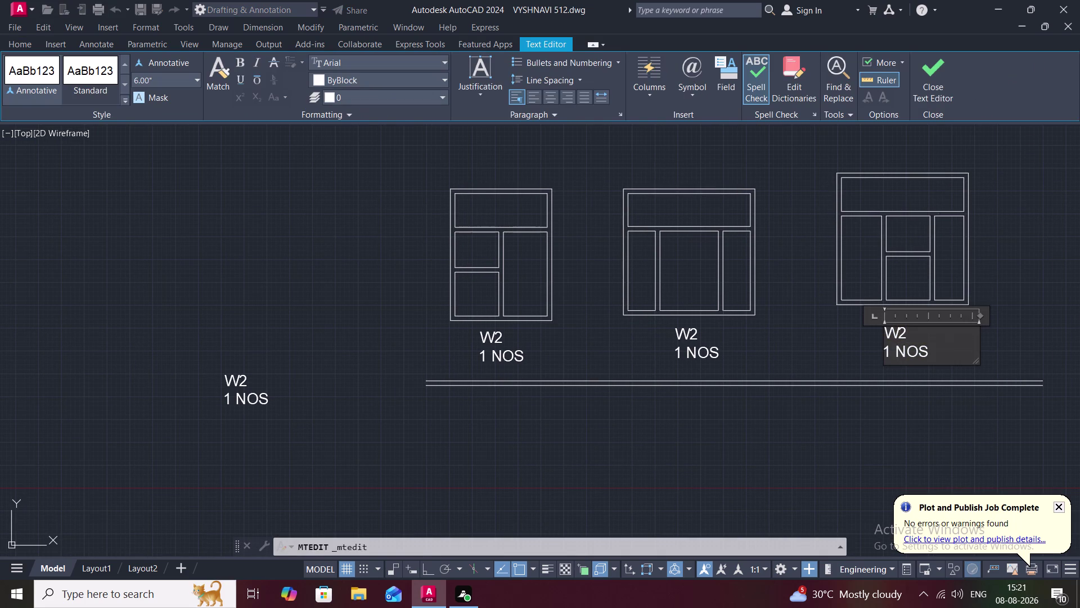
key(BackSpace)
key(space)
key(4)
click(861, 394)
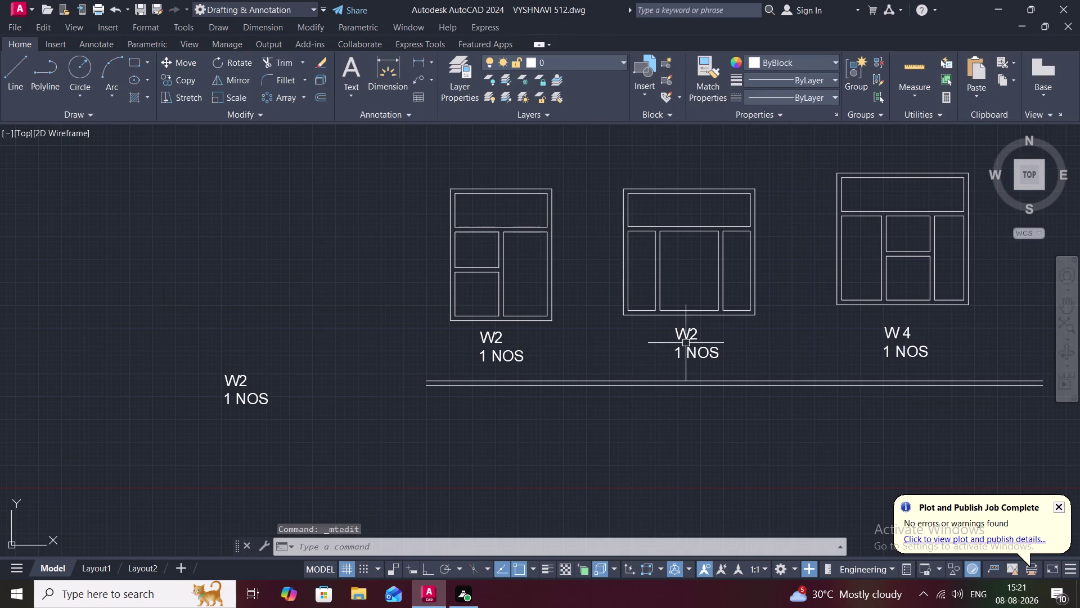
Relabel the middle window elevation W3.
double_click(686, 342)
click(699, 338)
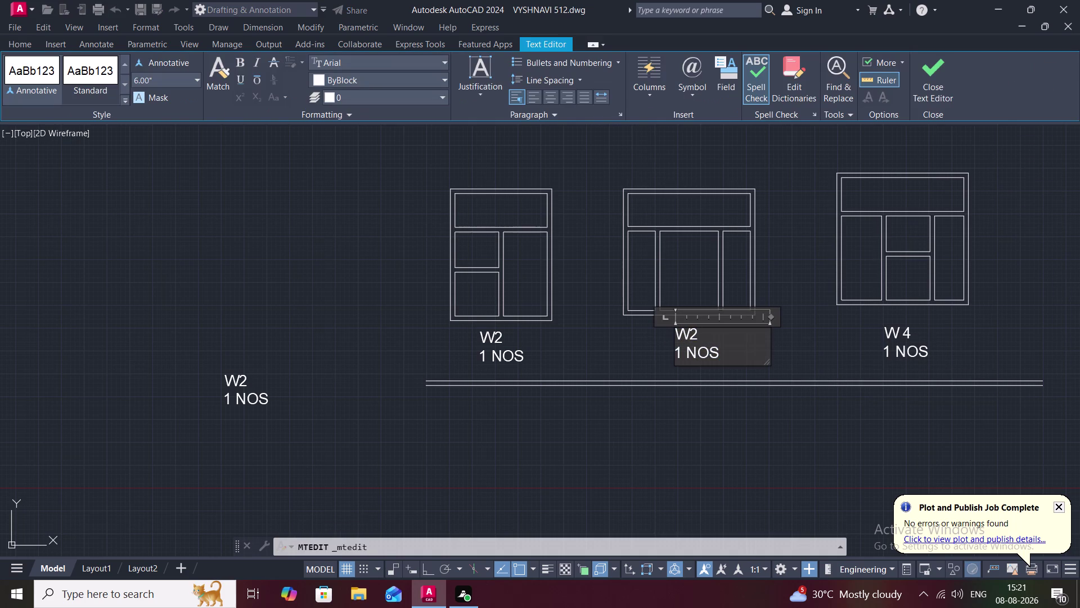
key(BackSpace)
key(space)
key(3)
click(715, 399)
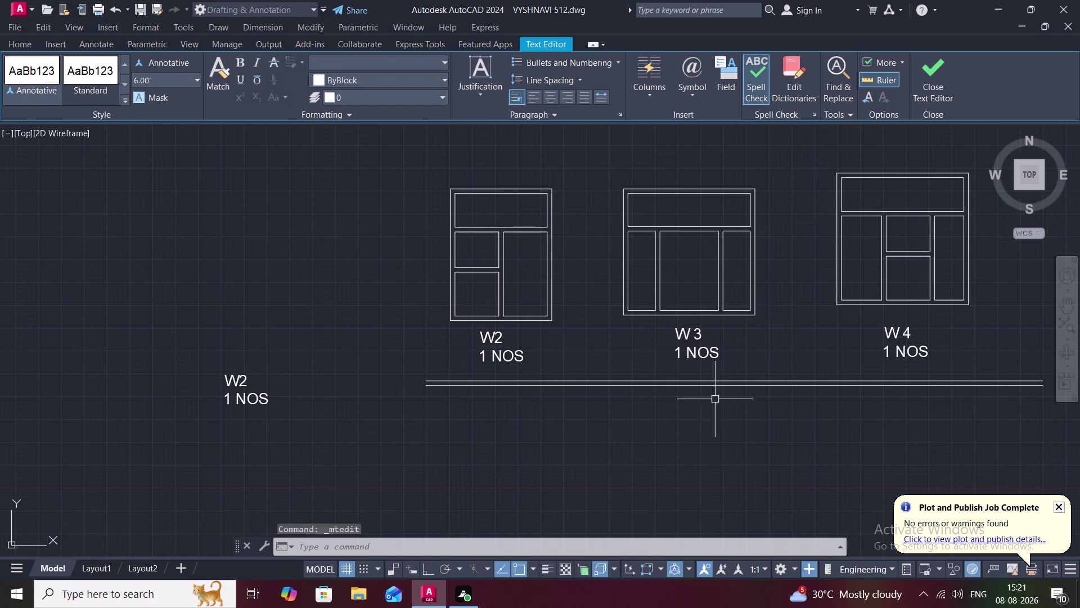
click(499, 330)
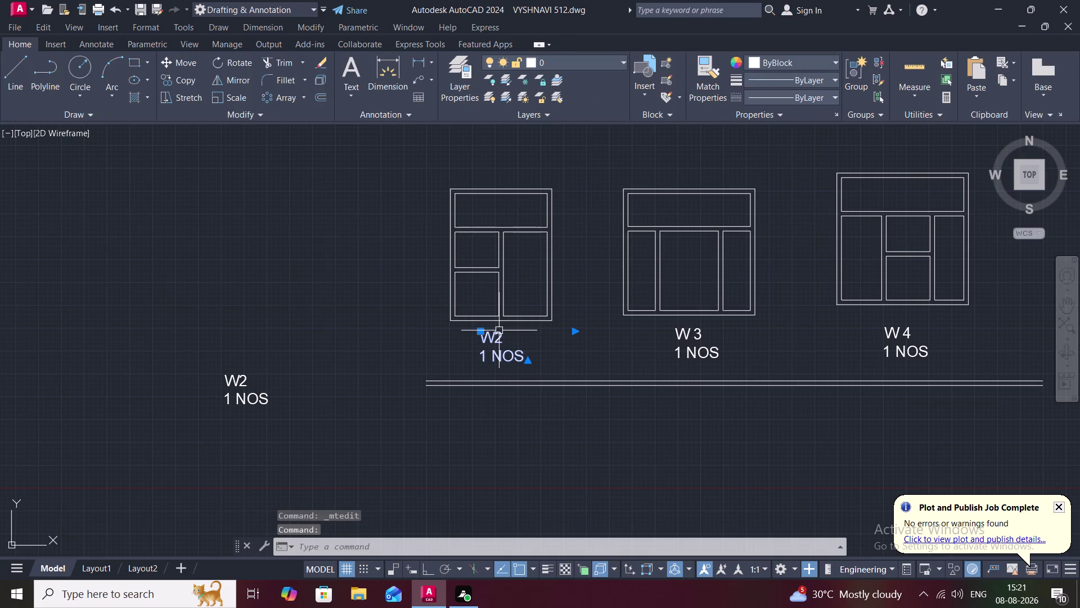
Edit the left window's label to read W 2.
click(499, 330)
click(507, 334)
key(BackSpace)
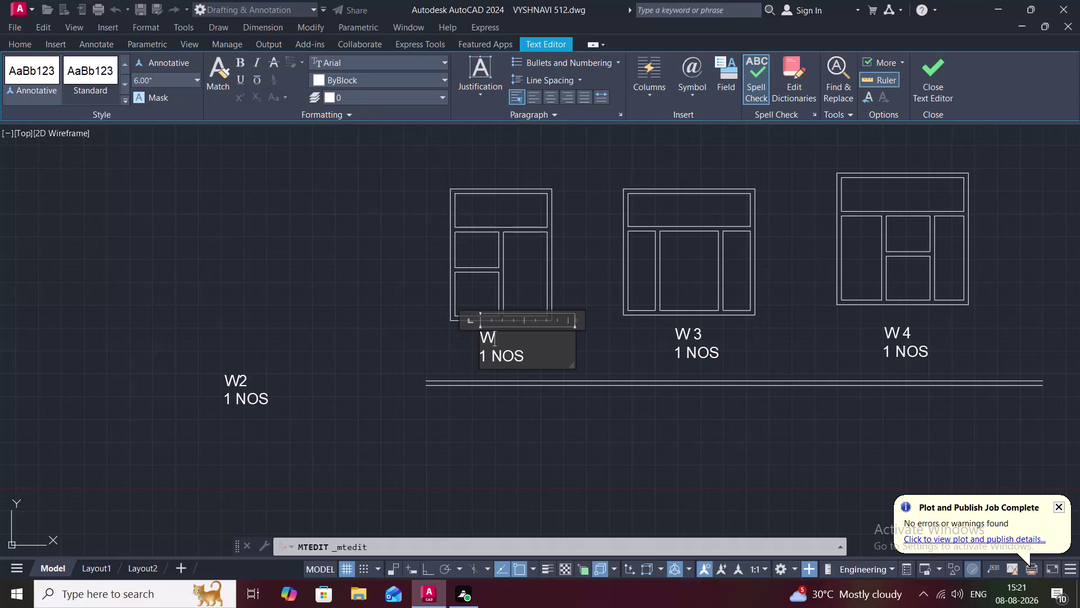
key(space)
text(2)
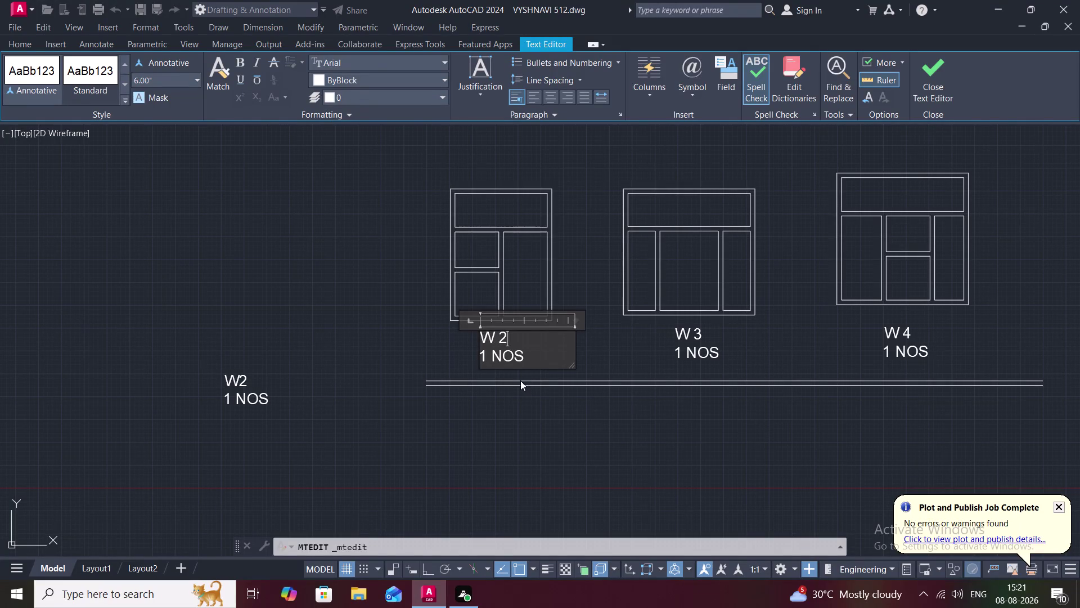
Select the stray duplicate W2 label and delete it.
click(521, 384)
click(233, 379)
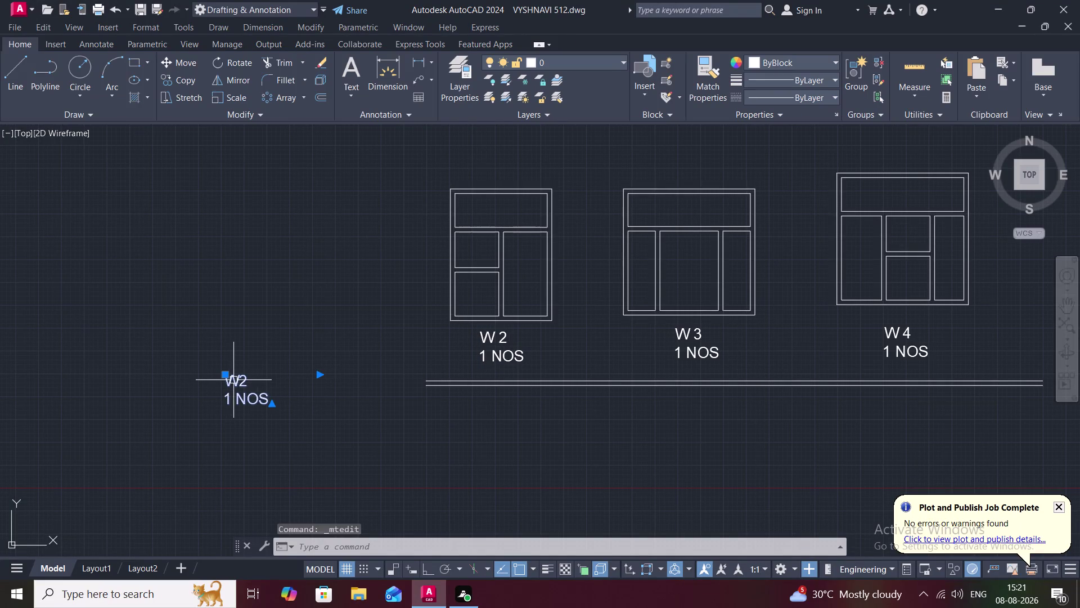
key(Delete)
scroll(down, 3)
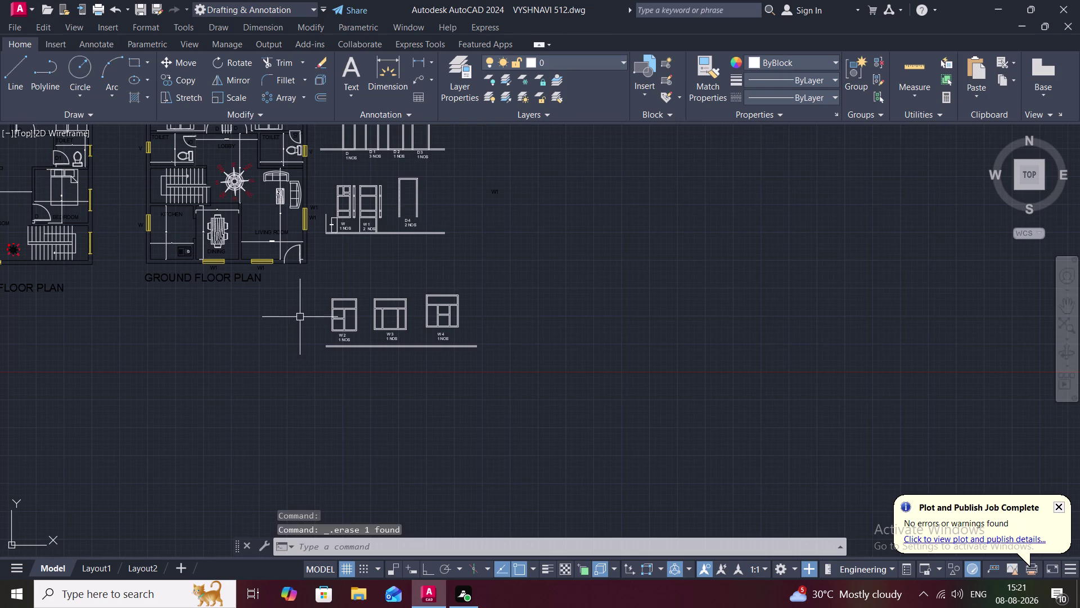
middle_drag(304, 316, 384, 324)
scroll(up, 3)
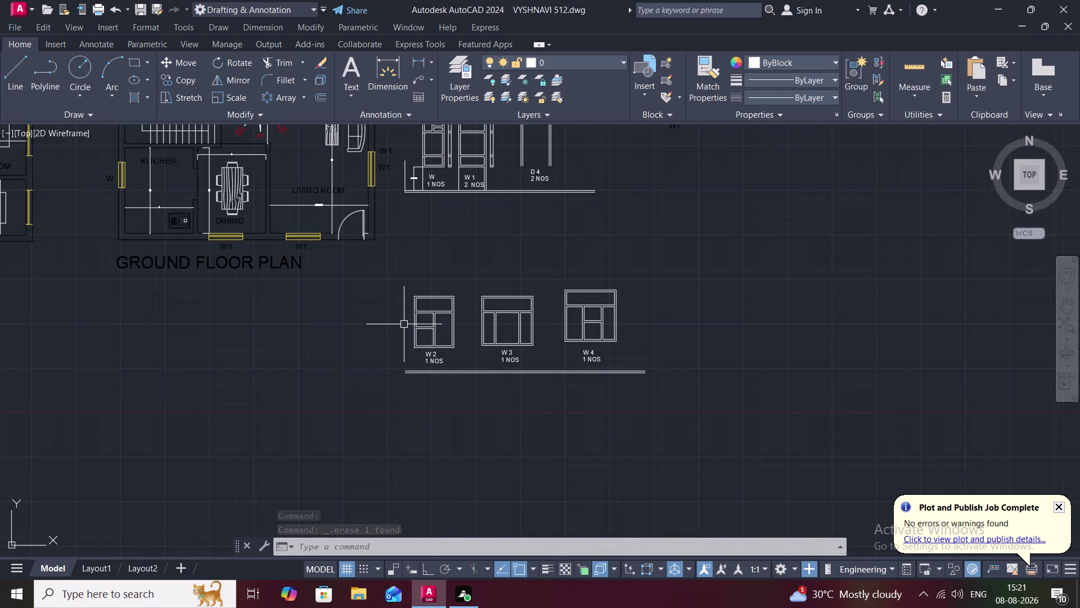
scroll(up, 3)
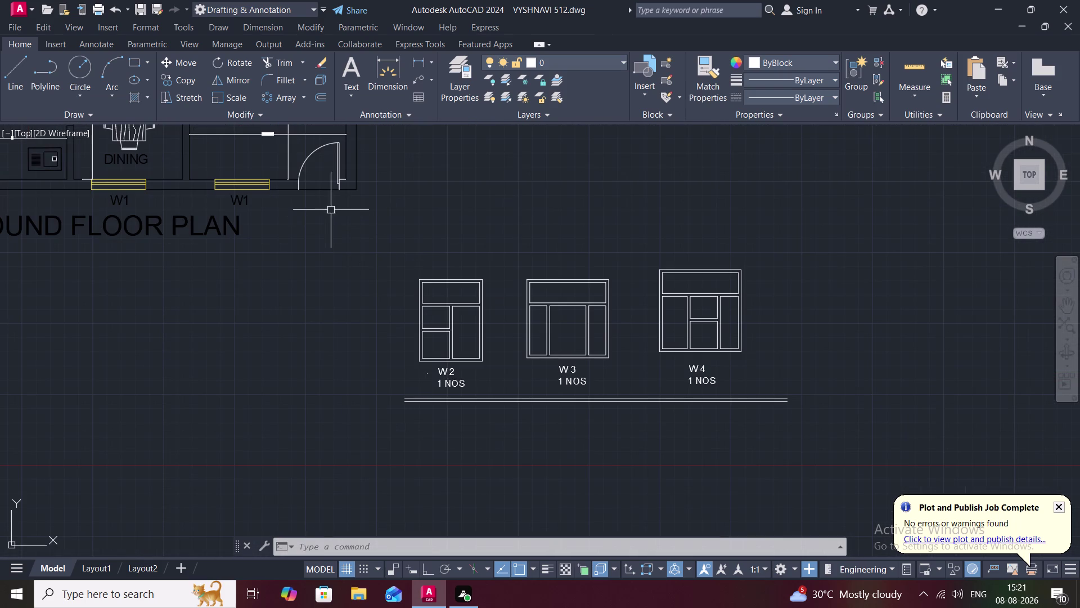
key(t)
key(space)
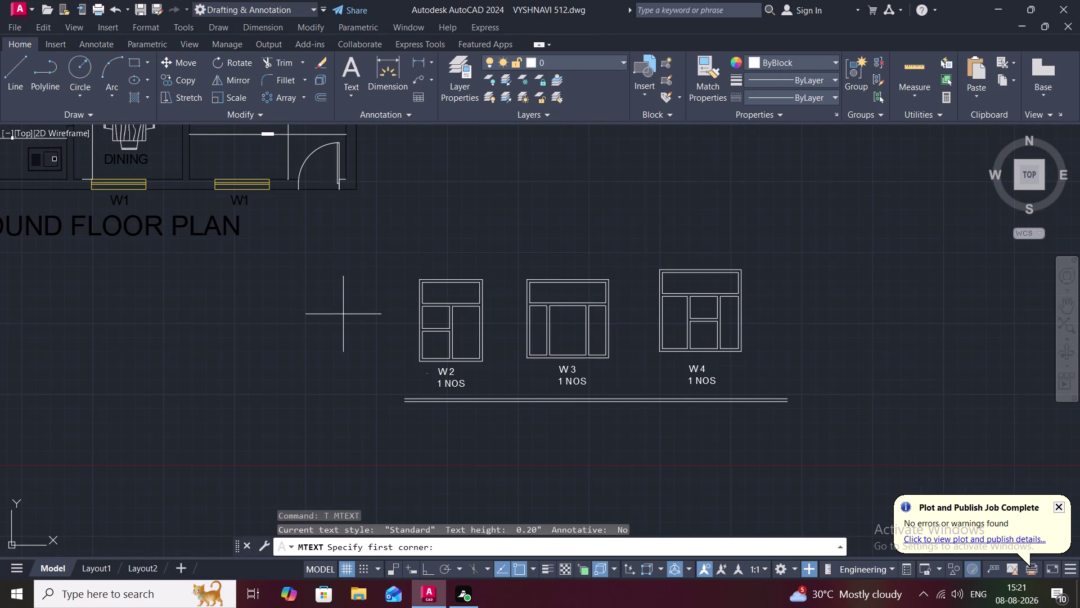
middle_drag(830, 371, 664, 407)
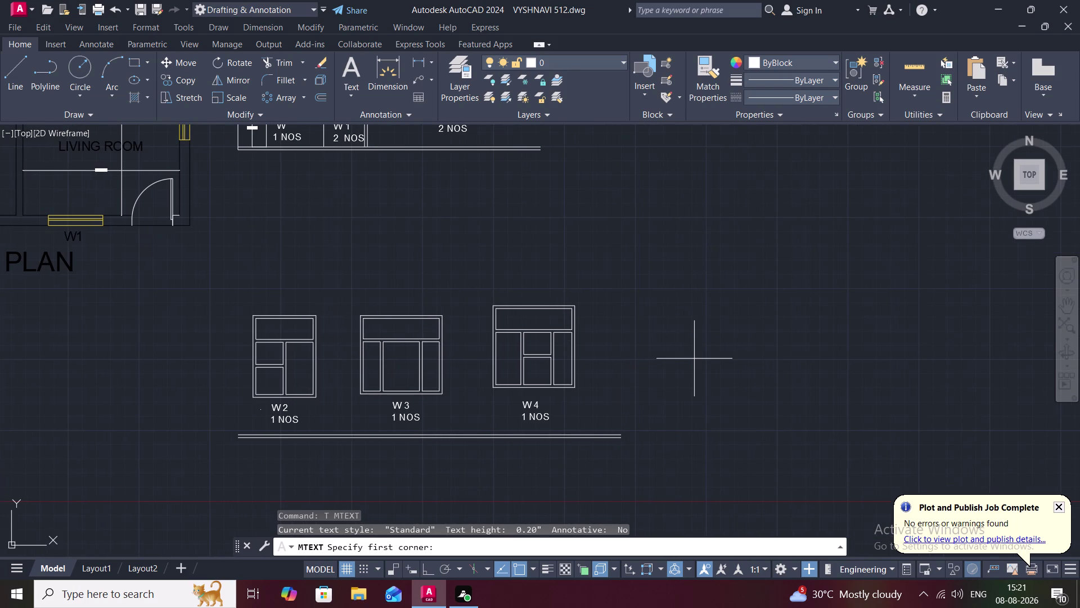
scroll(down, 3)
middle_drag(365, 326, 383, 328)
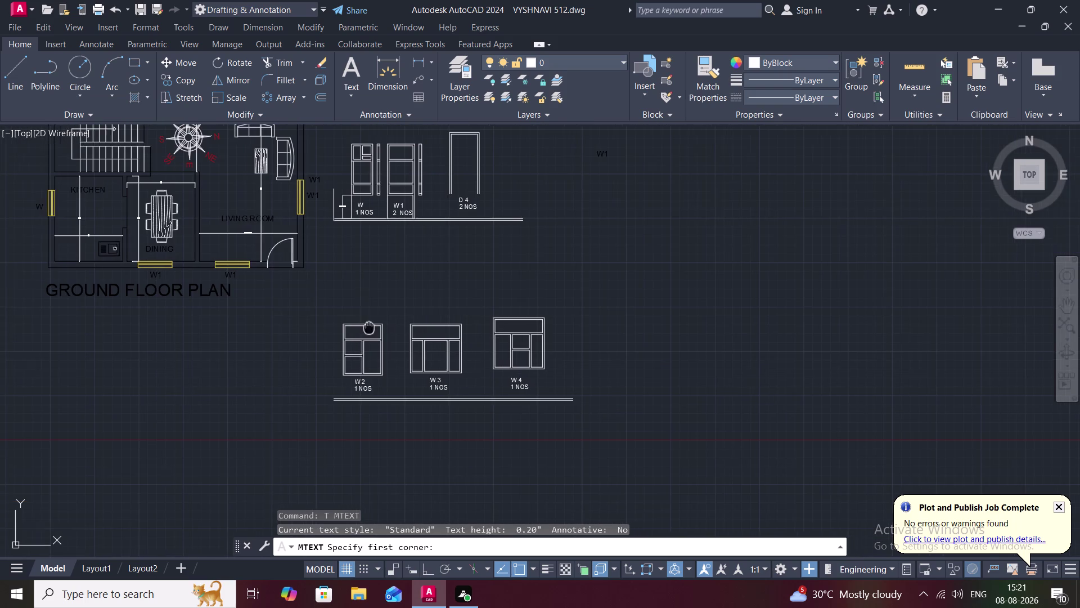
middle_drag(383, 329, 852, 376)
scroll(up, 3)
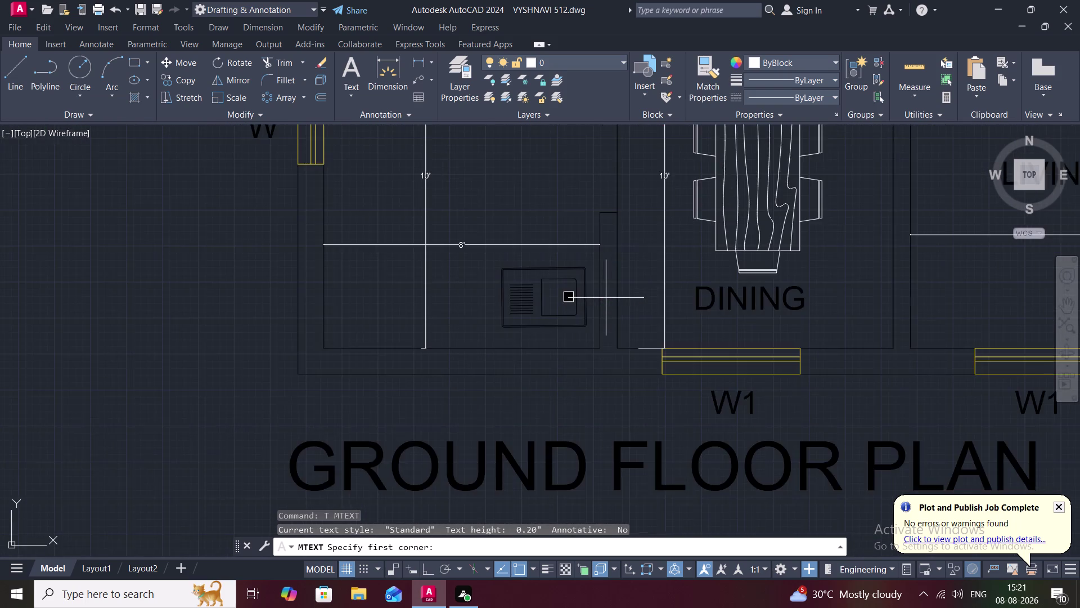
scroll(up, 3)
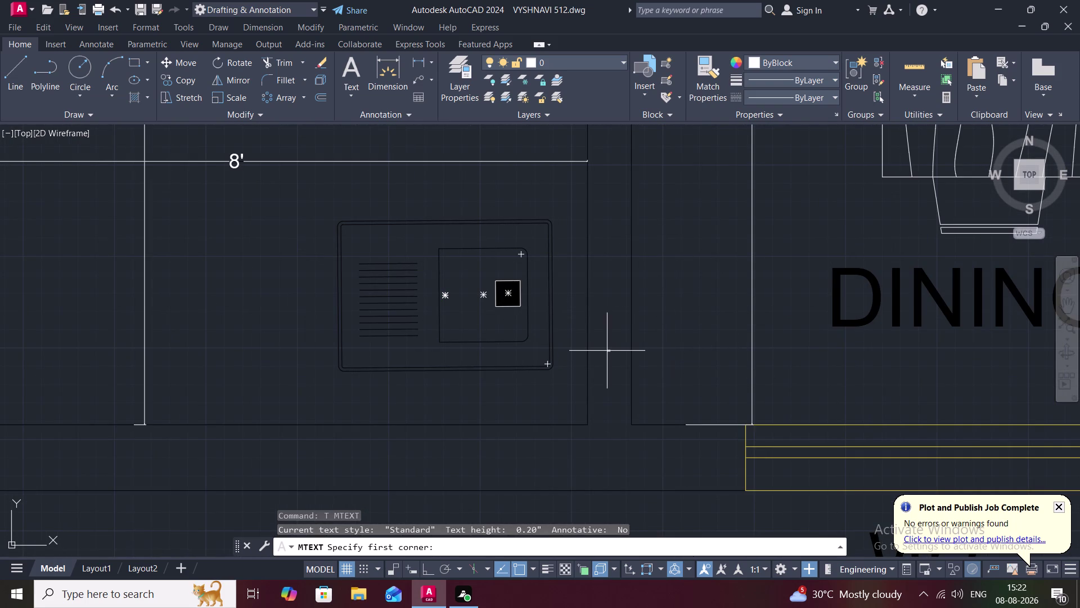
key(Escape)
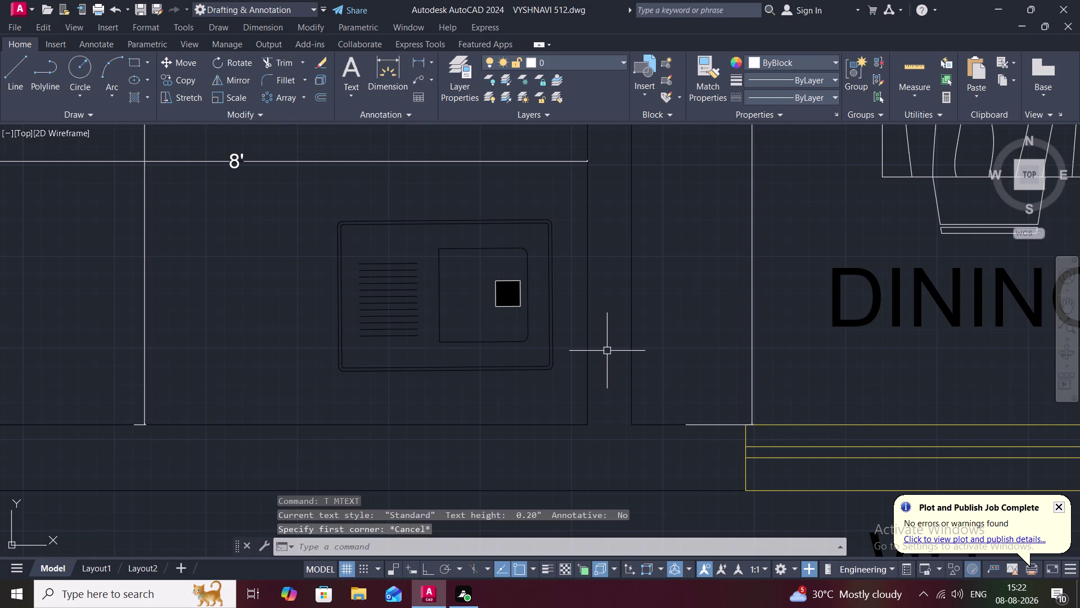
scroll(down, 3)
middle_drag(653, 330, 576, 344)
scroll(down, 3)
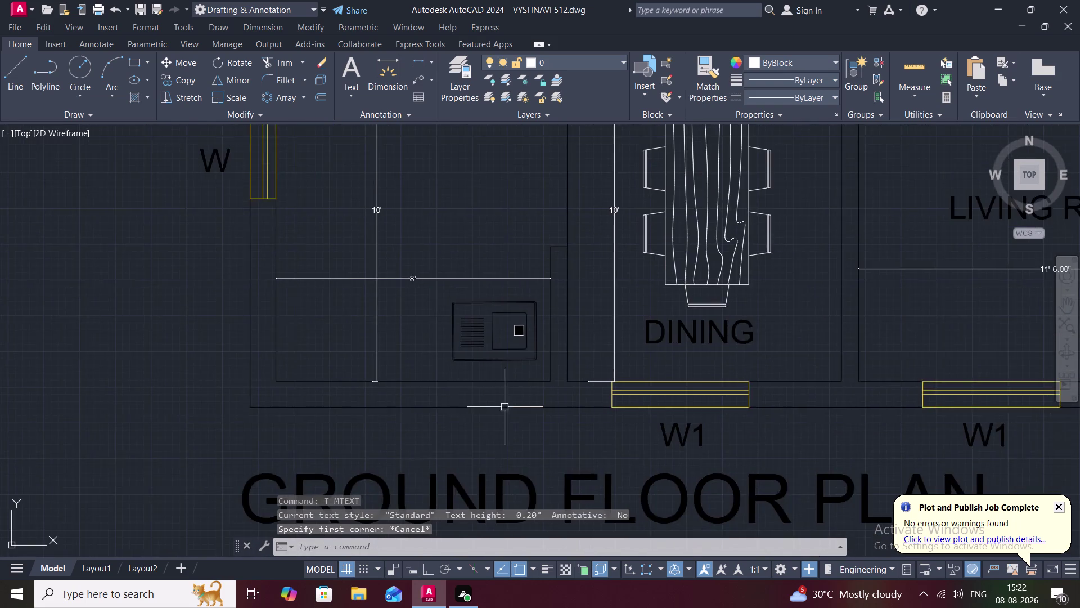
scroll(down, 3)
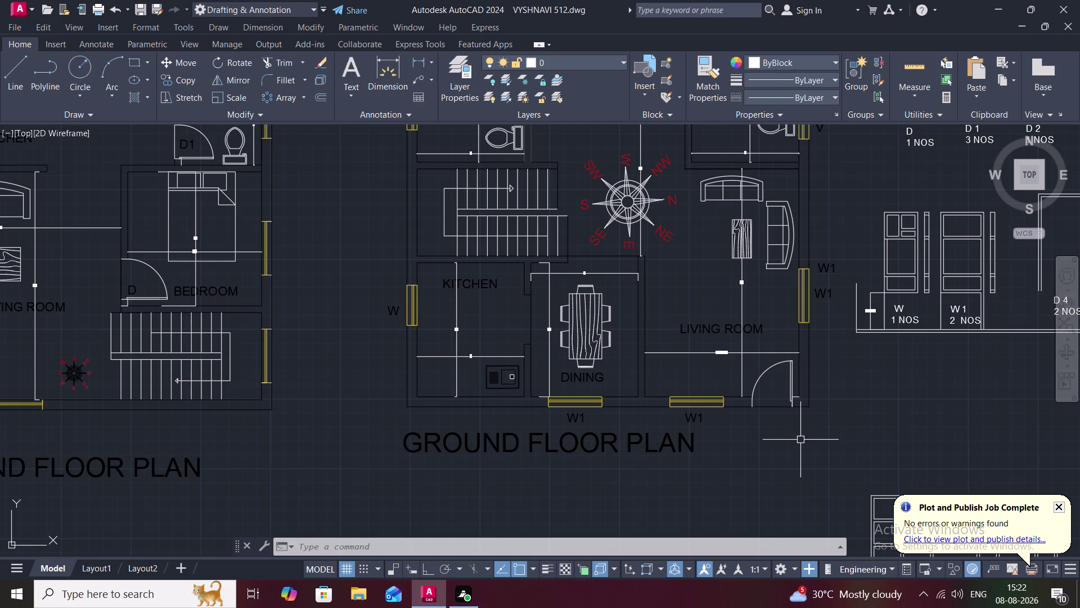
scroll(down, 3)
middle_drag(801, 423, 562, 384)
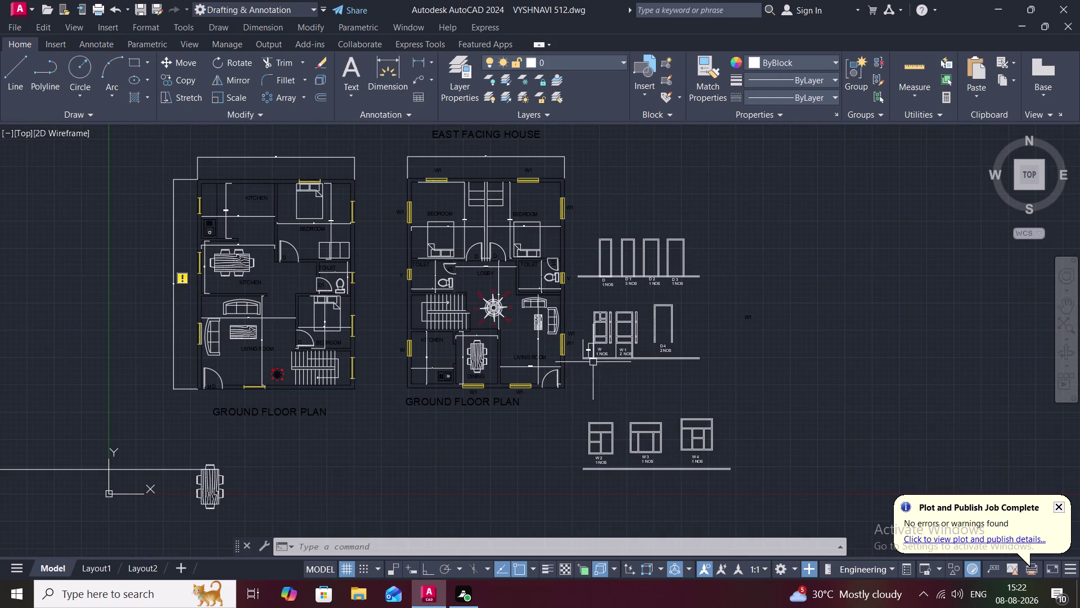
middle_drag(607, 371, 611, 323)
scroll(up, 3)
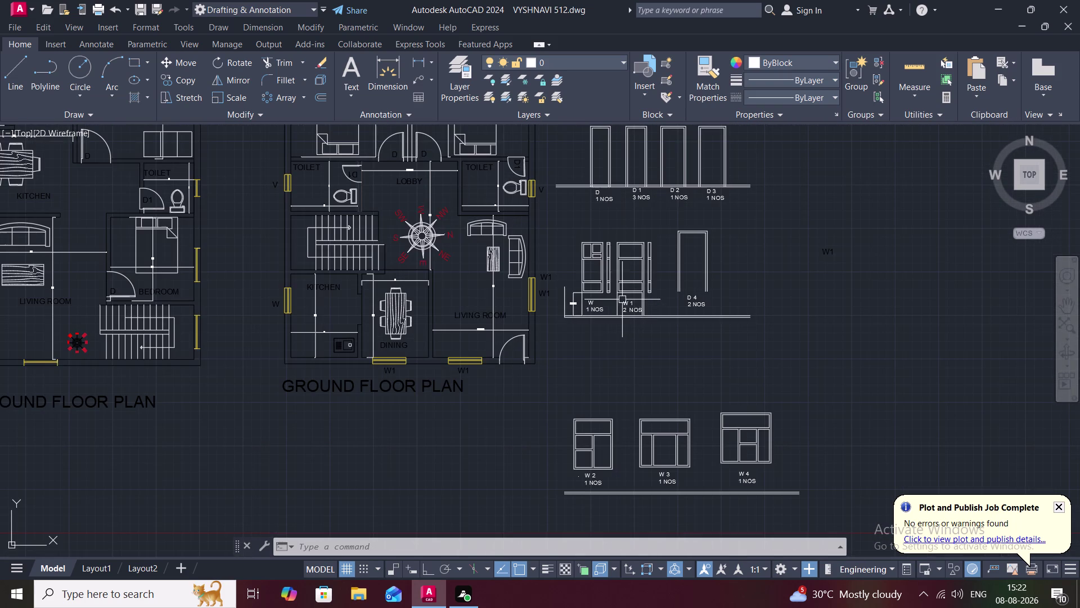
middle_drag(620, 342, 626, 309)
scroll(up, 3)
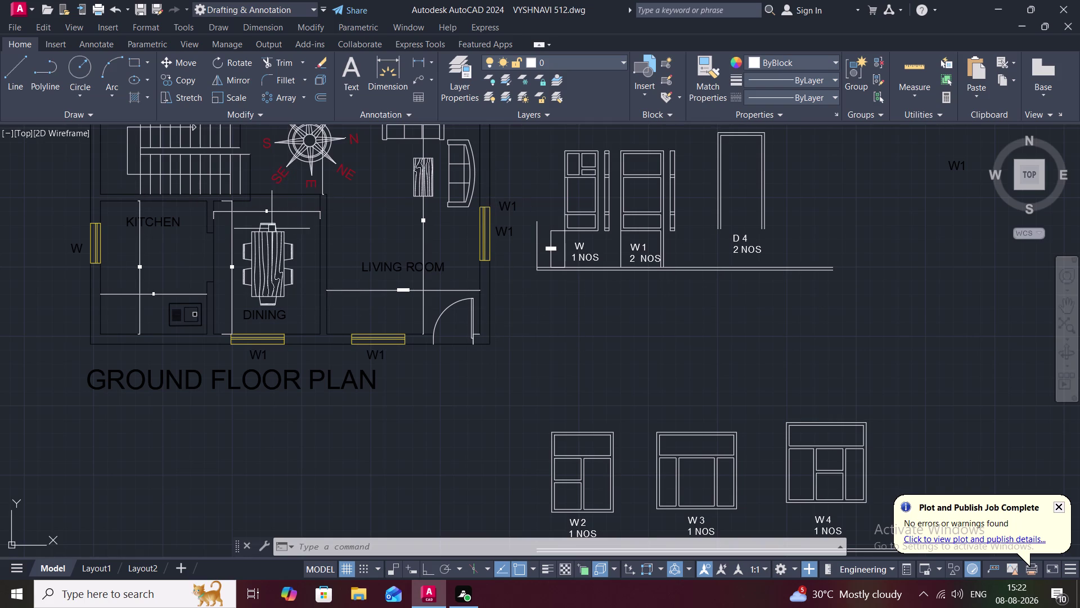
scroll(down, 3)
middle_drag(475, 392, 464, 290)
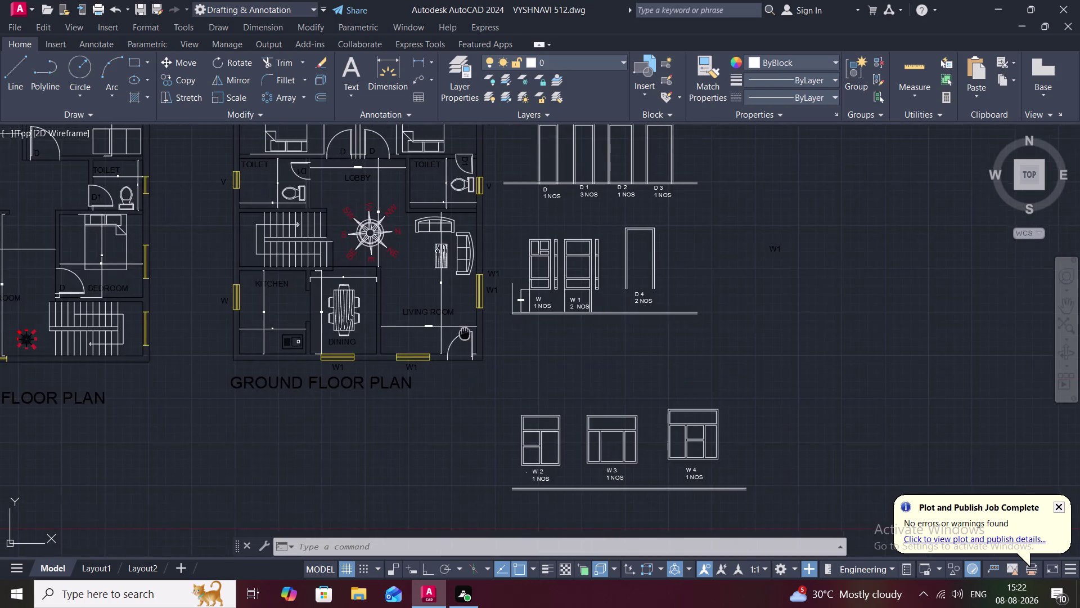
middle_drag(464, 289, 483, 172)
scroll(up, 3)
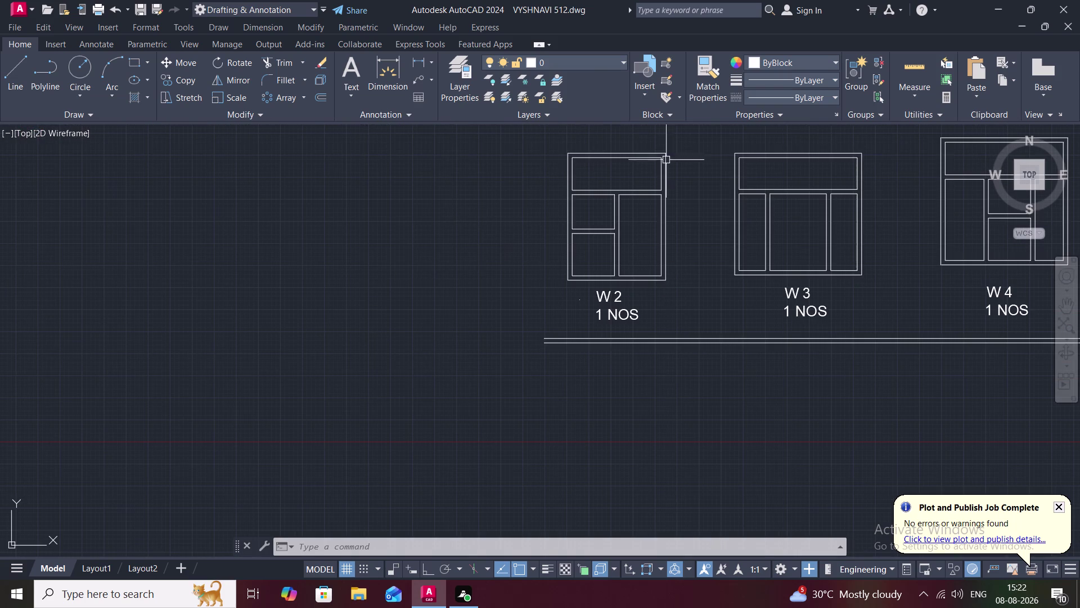
Load ACAD_ISO02W100 via the Linetype Manager and make it the current linetype.
click(814, 98)
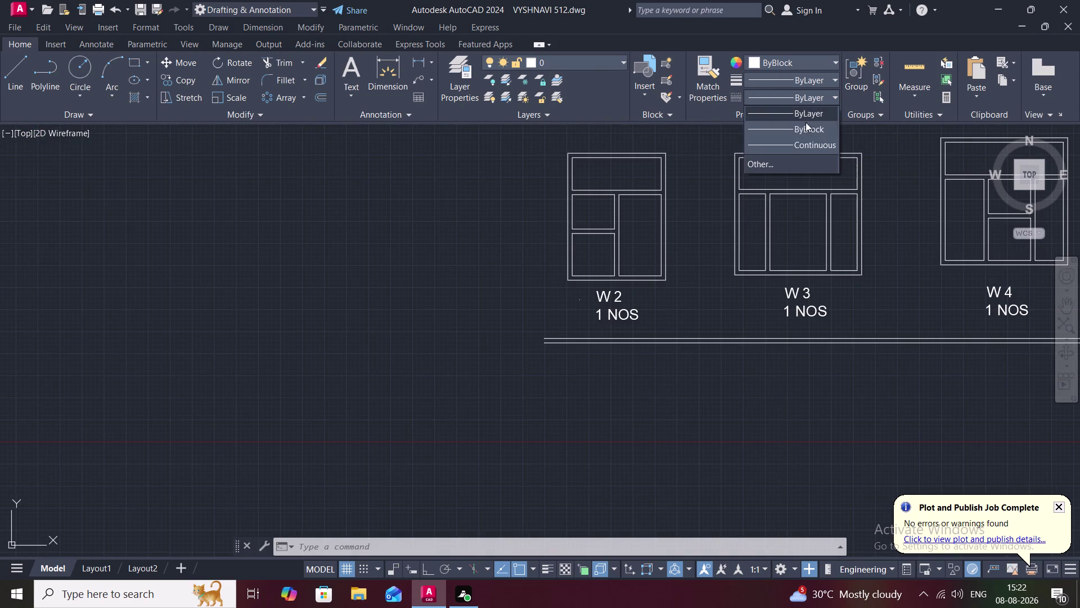
click(773, 159)
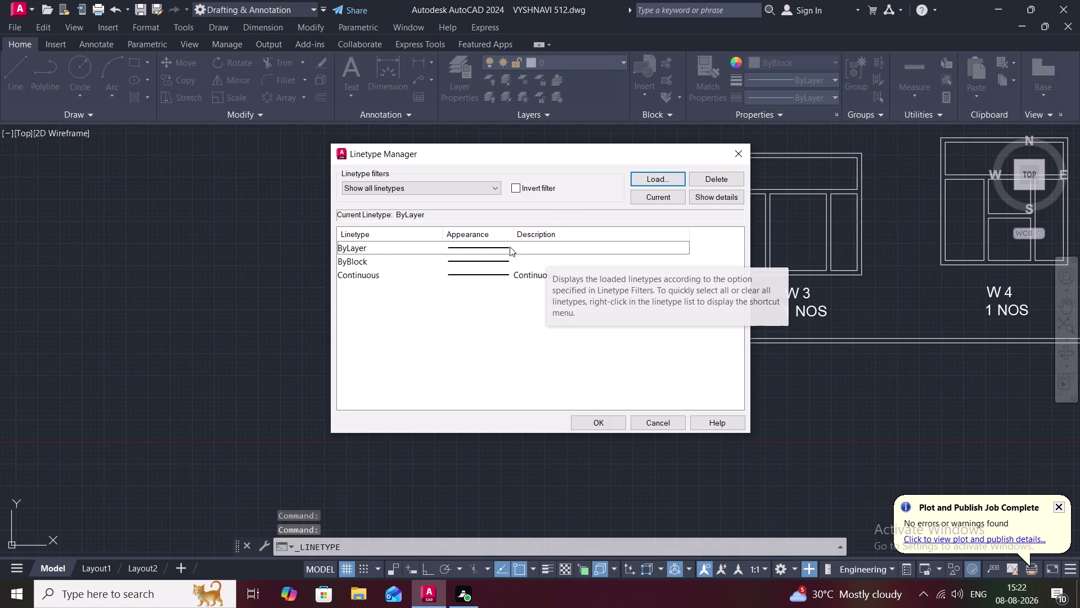
click(659, 178)
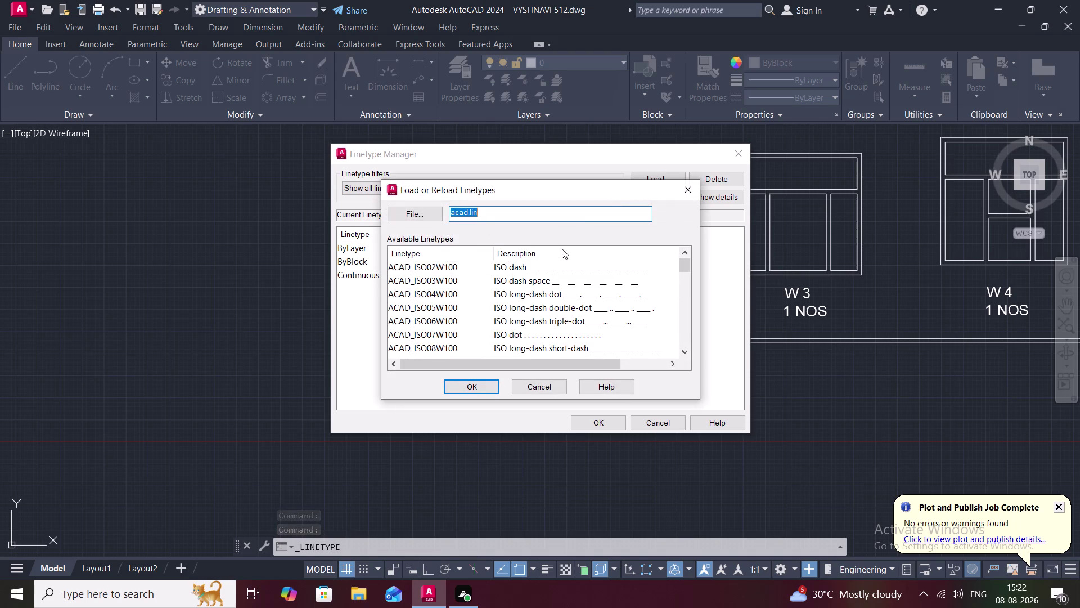
click(564, 268)
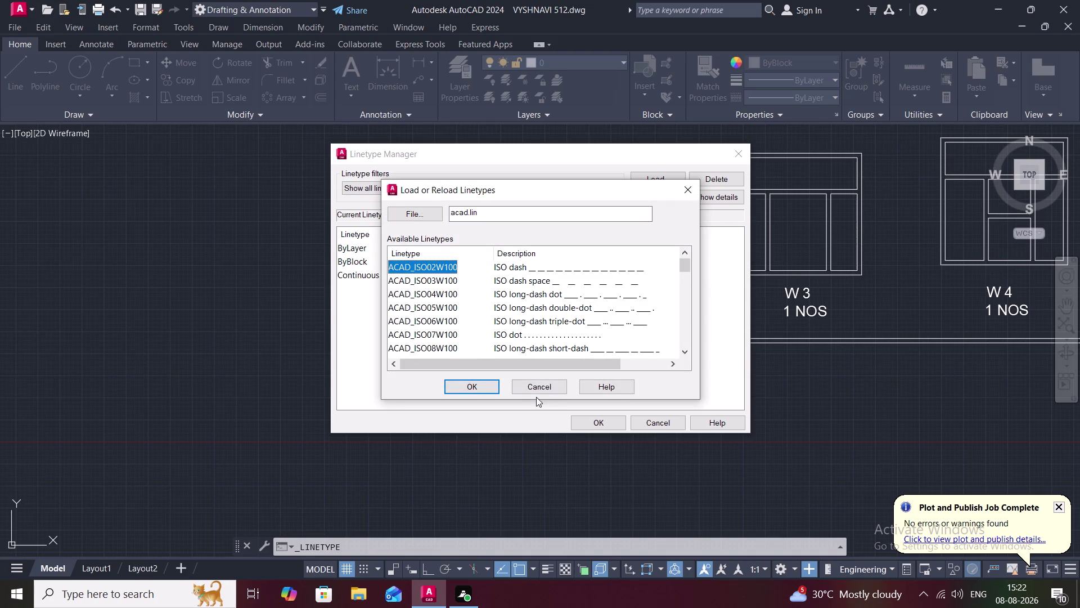
click(463, 383)
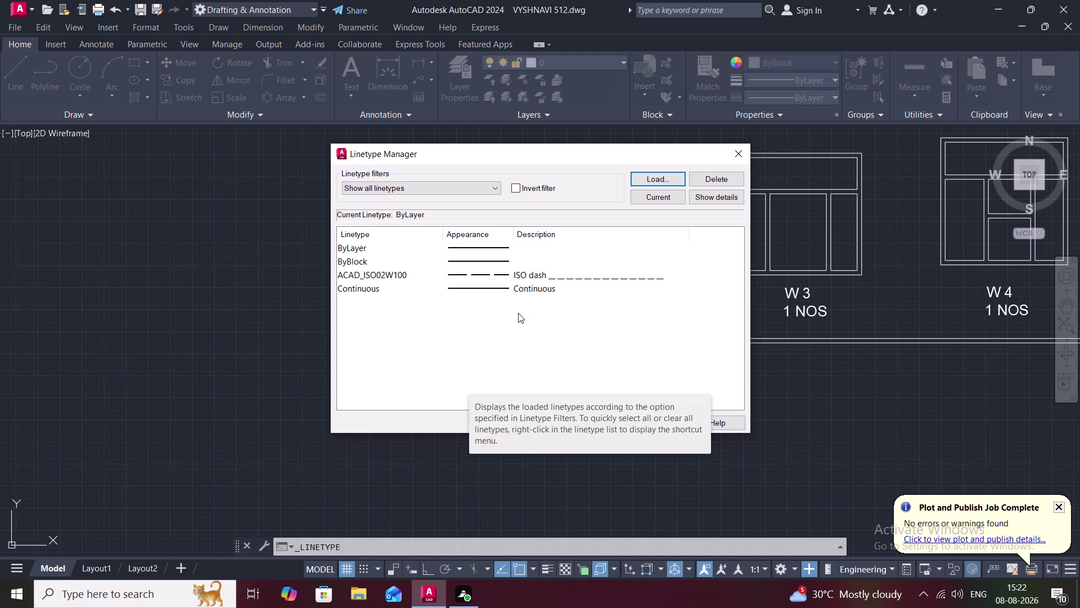
key(Escape)
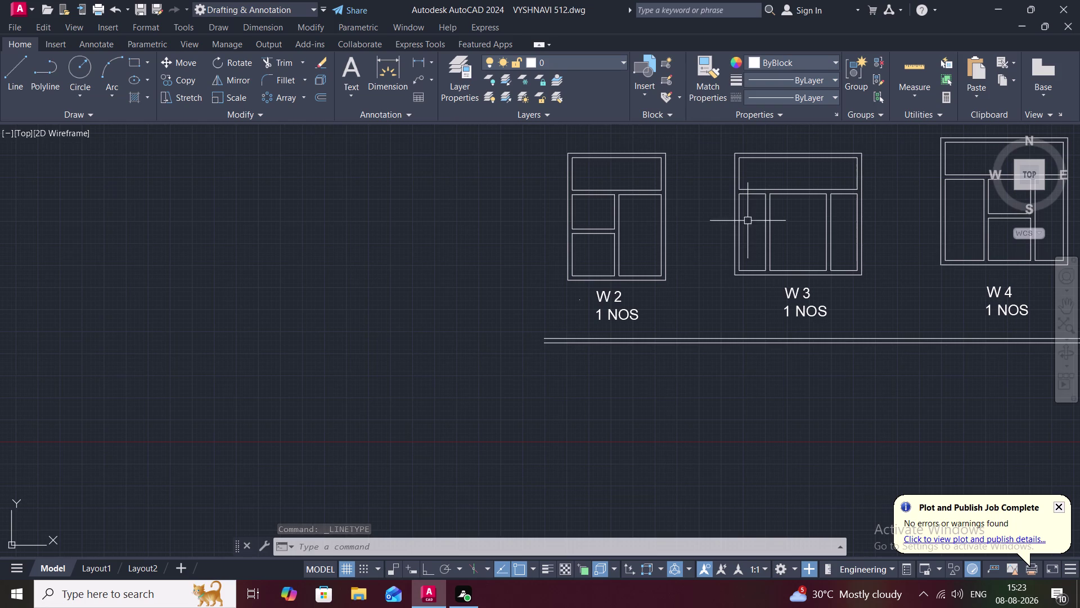
click(826, 91)
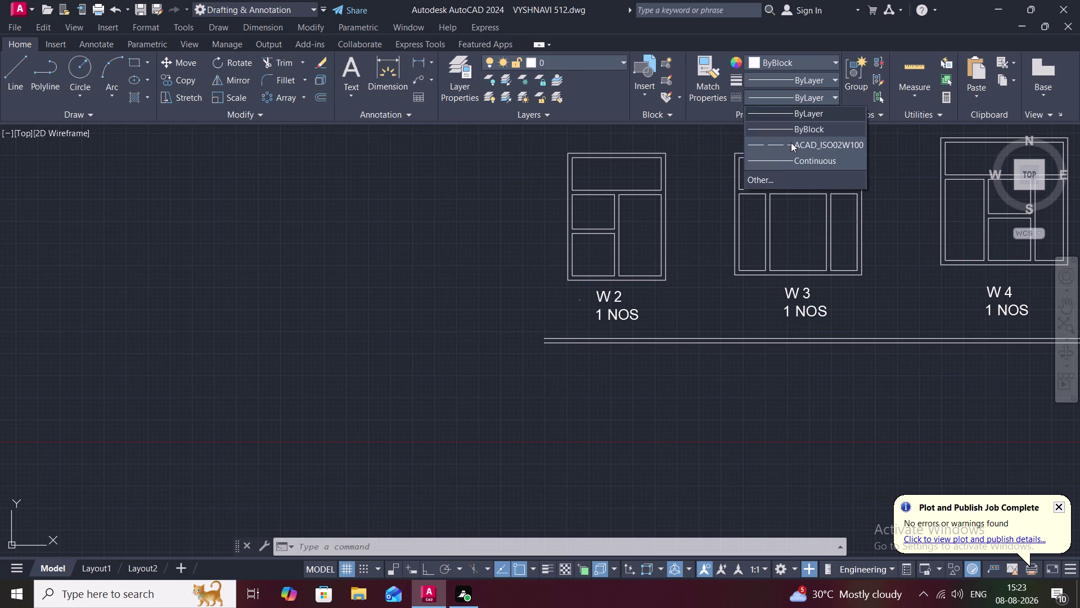
click(791, 142)
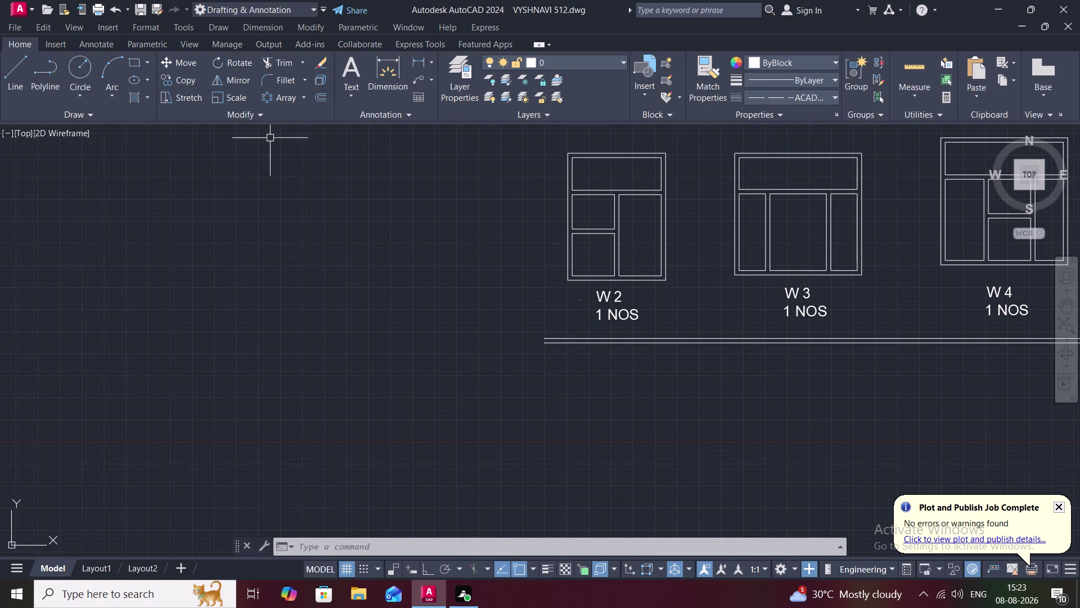
Draw a horizontal dashed line to the left of W2.
key(l)
key(space)
click(261, 183)
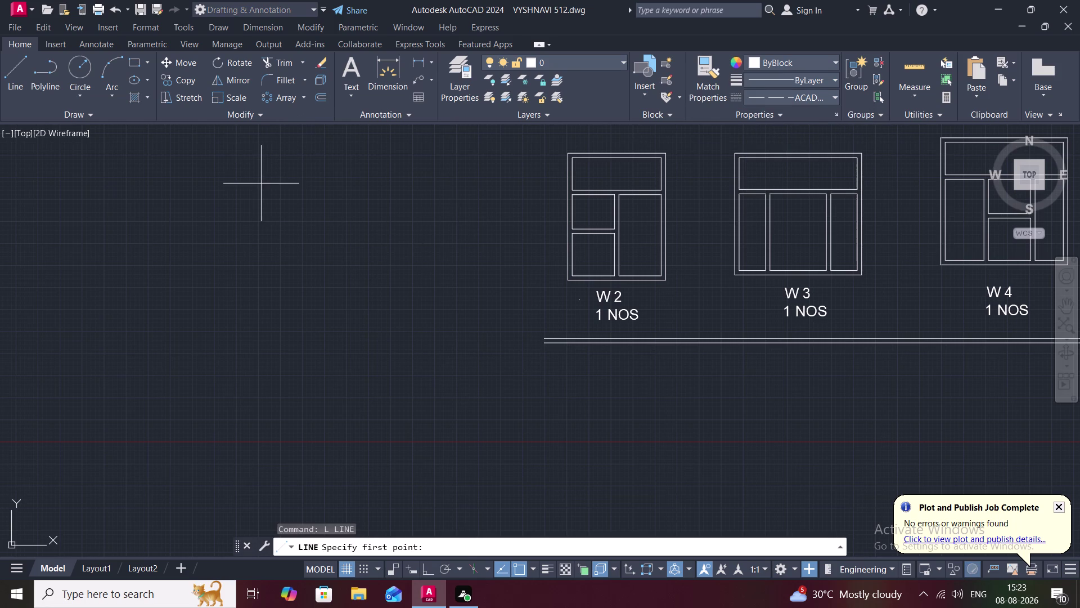
click(430, 184)
key(Escape)
Scale the dashed line using its right end as the base point.
text(S)
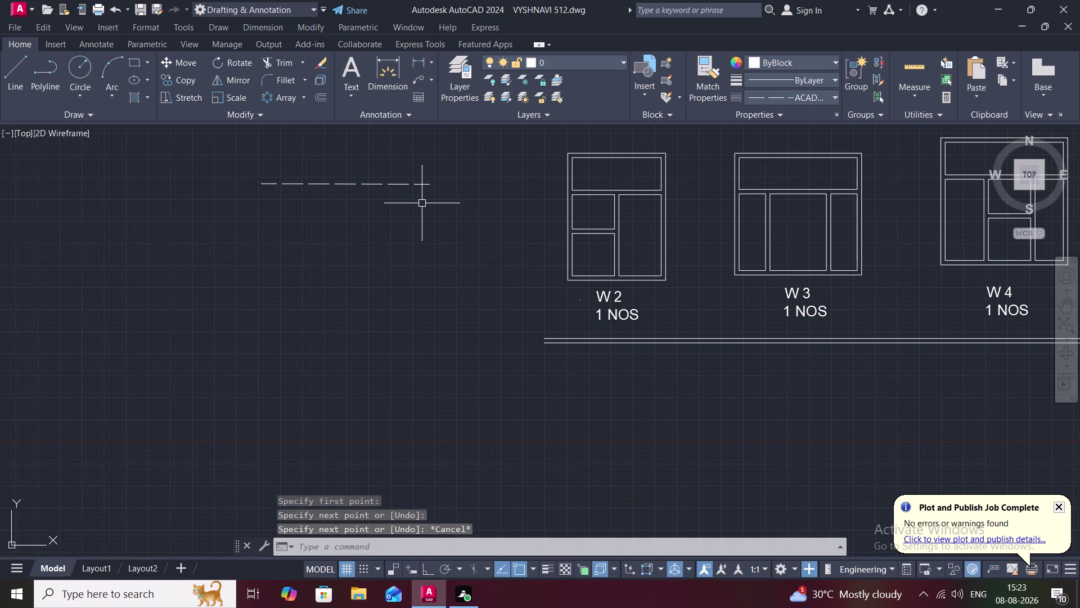
text(C)
click(386, 184)
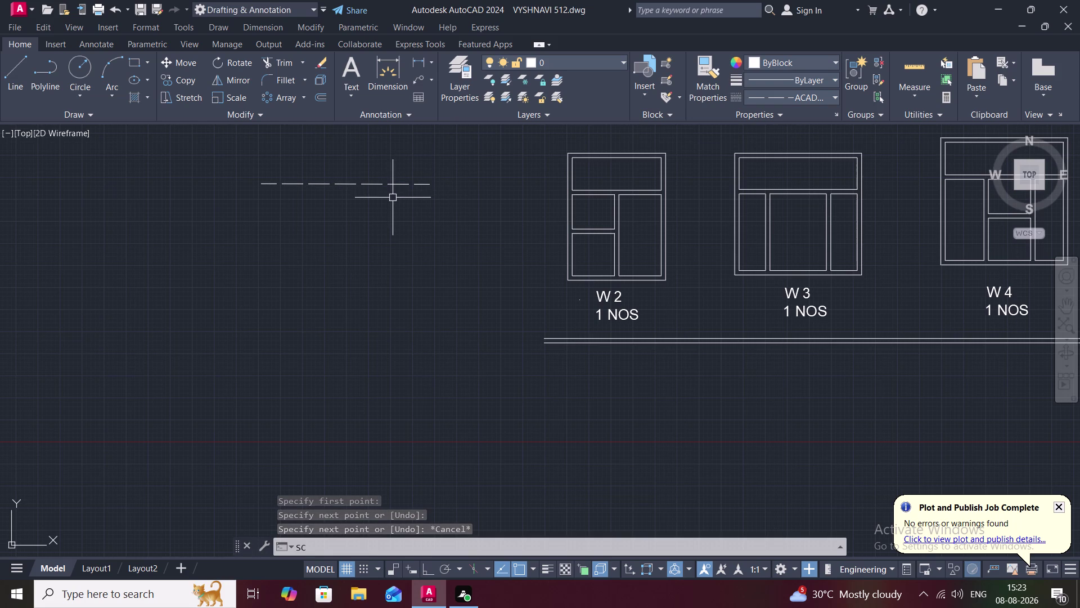
key(space)
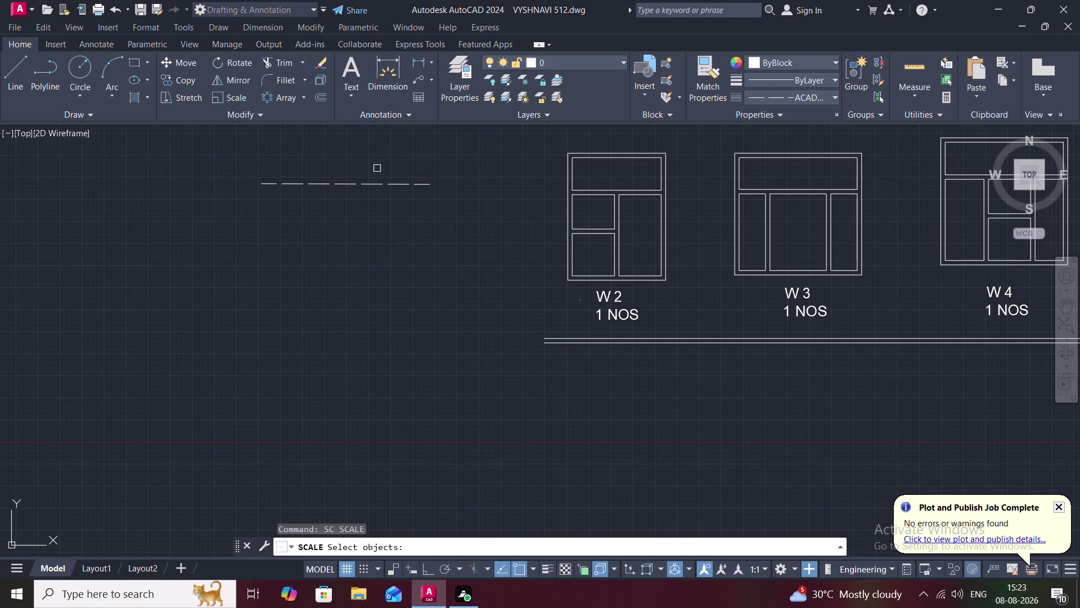
click(375, 183)
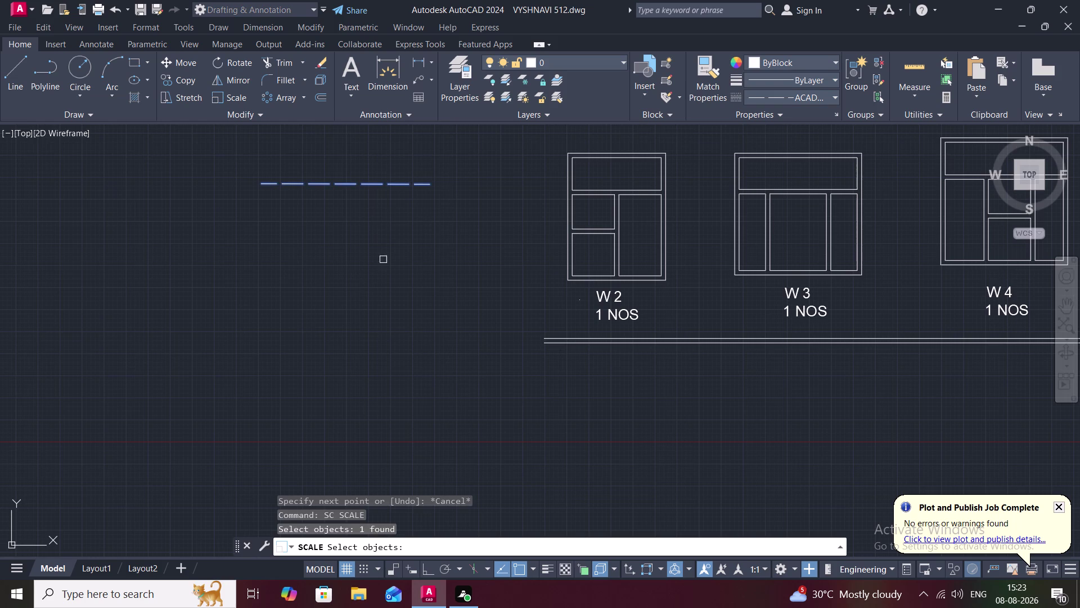
click(409, 546)
key(1)
key(BackSpace)
text(1)
text(")
key(space)
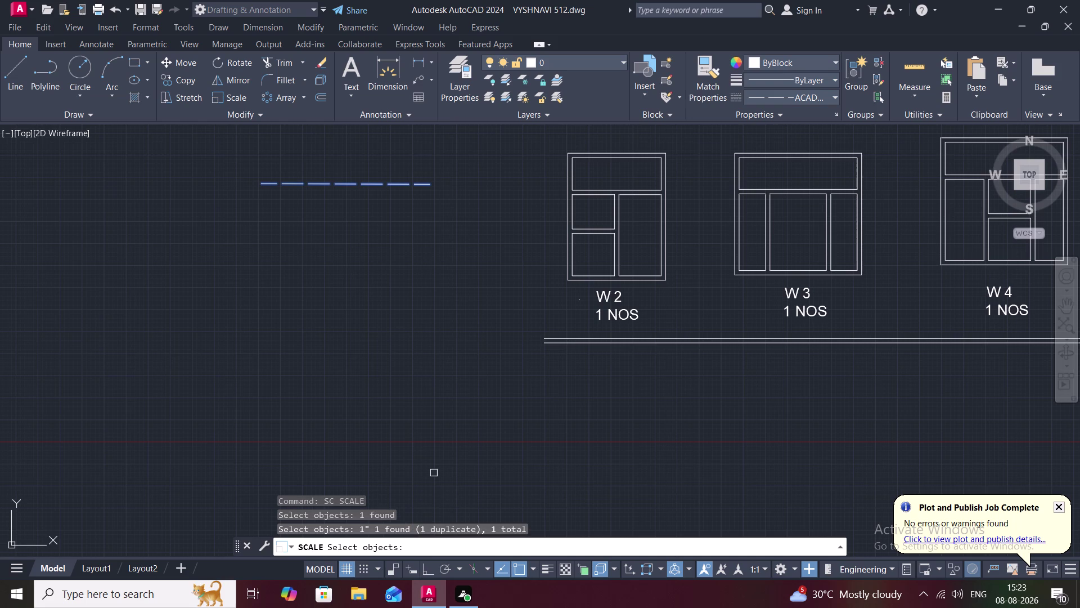
right_click(429, 185)
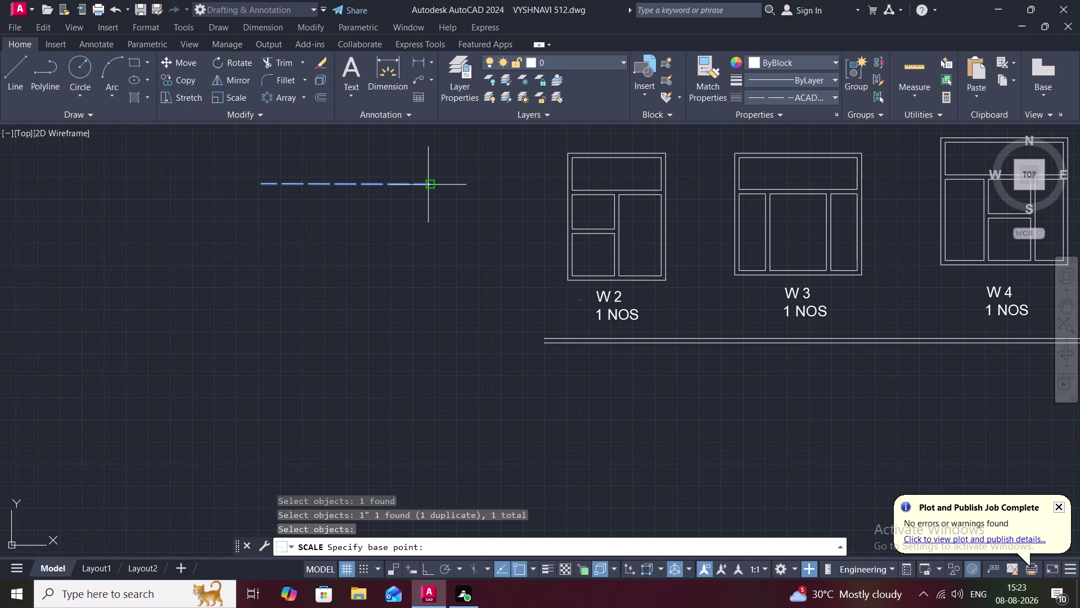
click(428, 185)
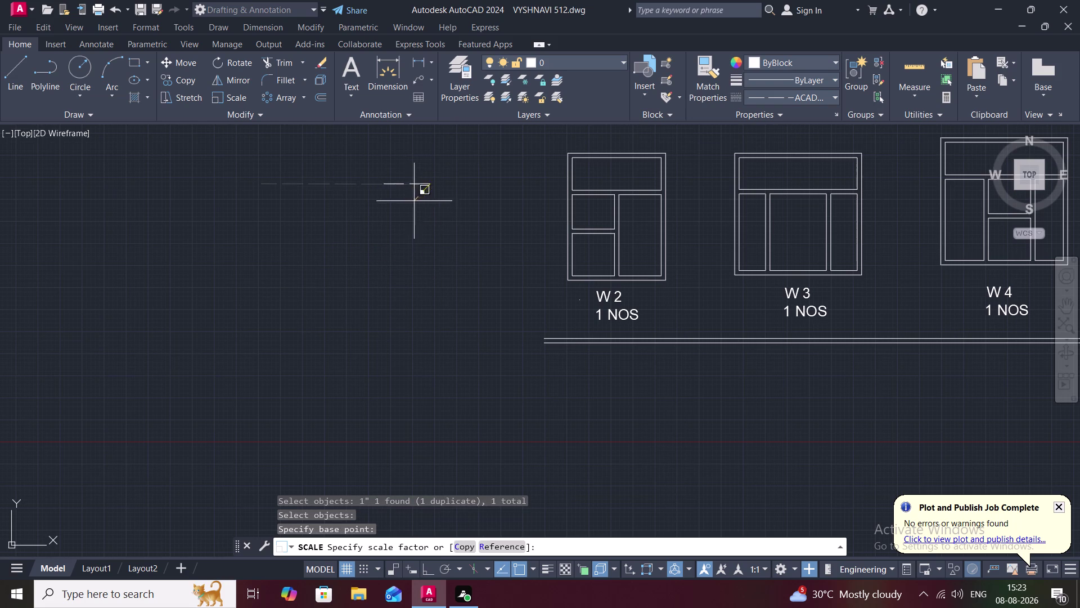
click(428, 253)
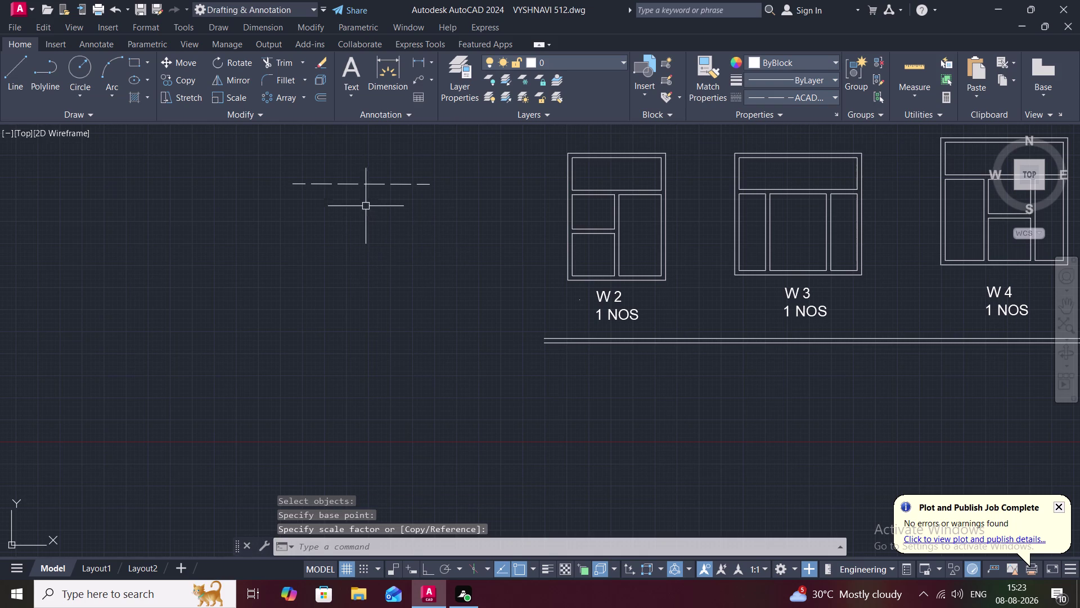
Rerun SCALE on the dashed line with a scale factor of 1.
key(space)
click(370, 184)
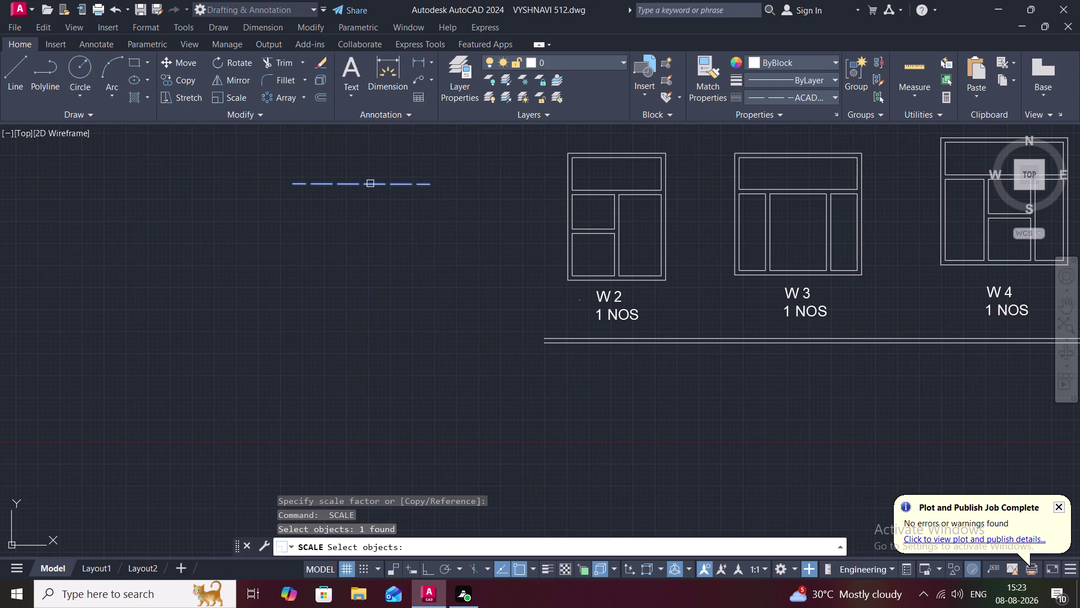
right_click(370, 184)
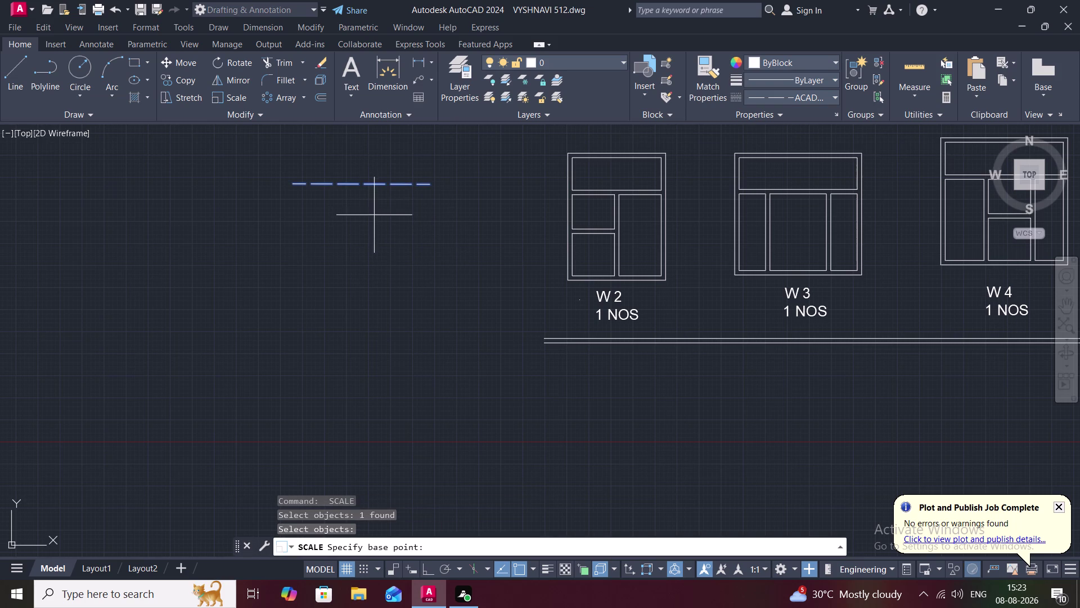
click(296, 185)
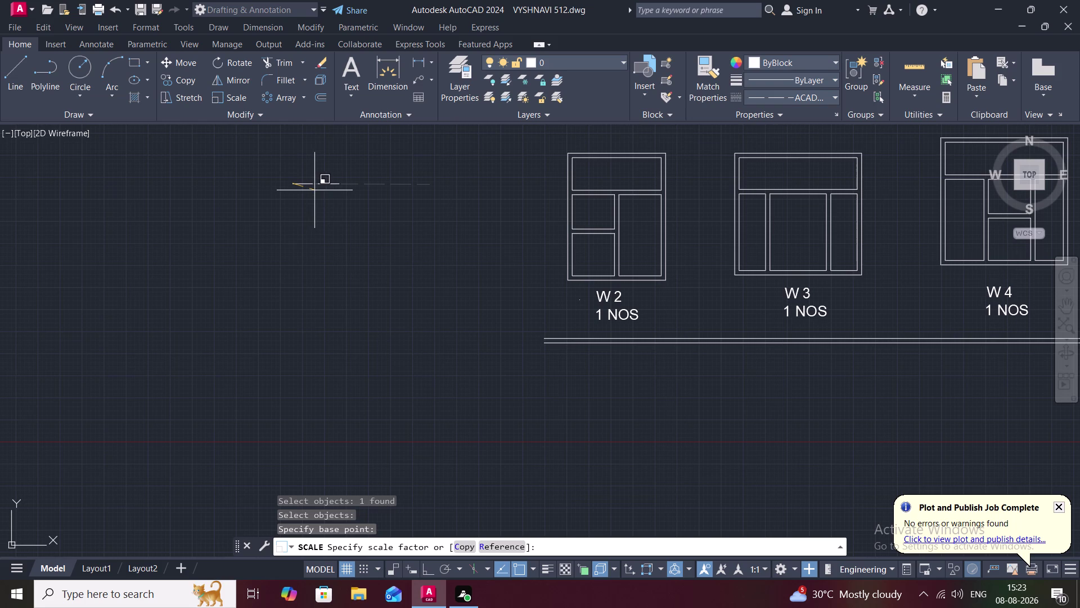
text(1)
key(space)
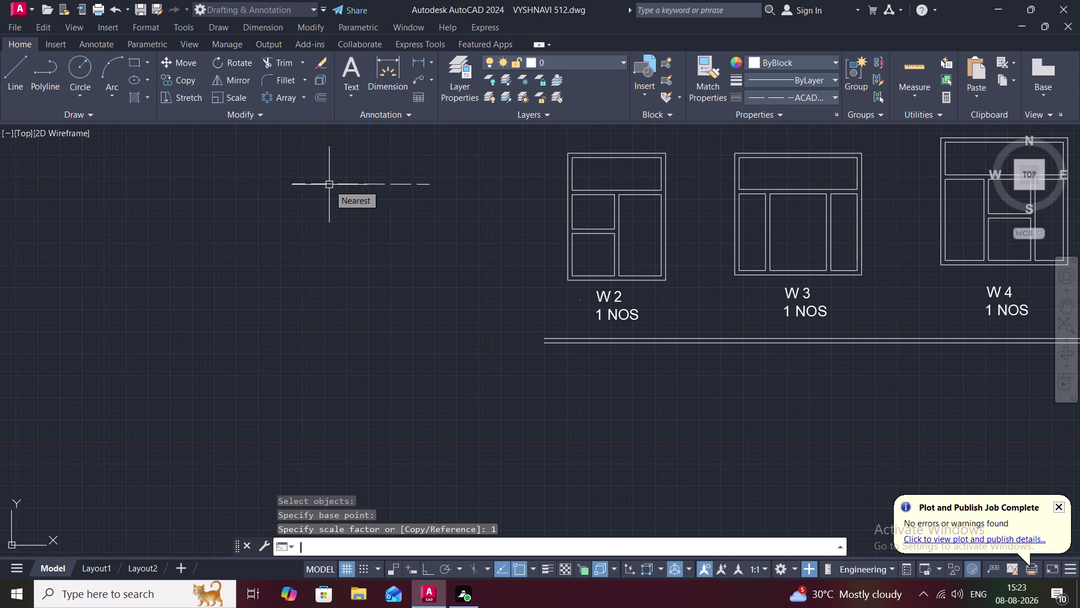
Attempt SCALE on the dashed line twice, cancelling both attempts.
click(355, 184)
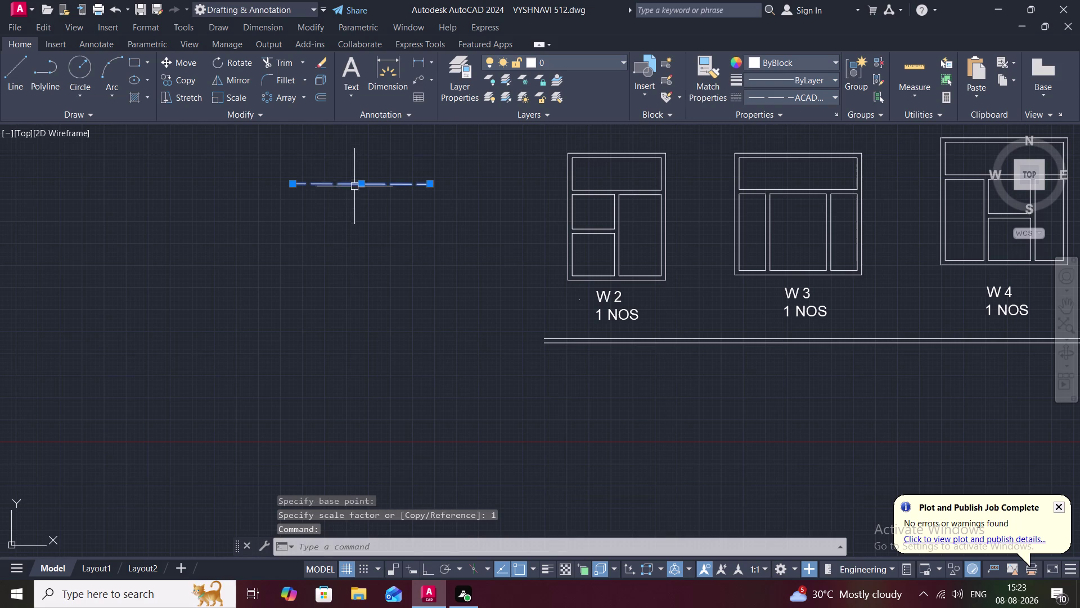
key(space)
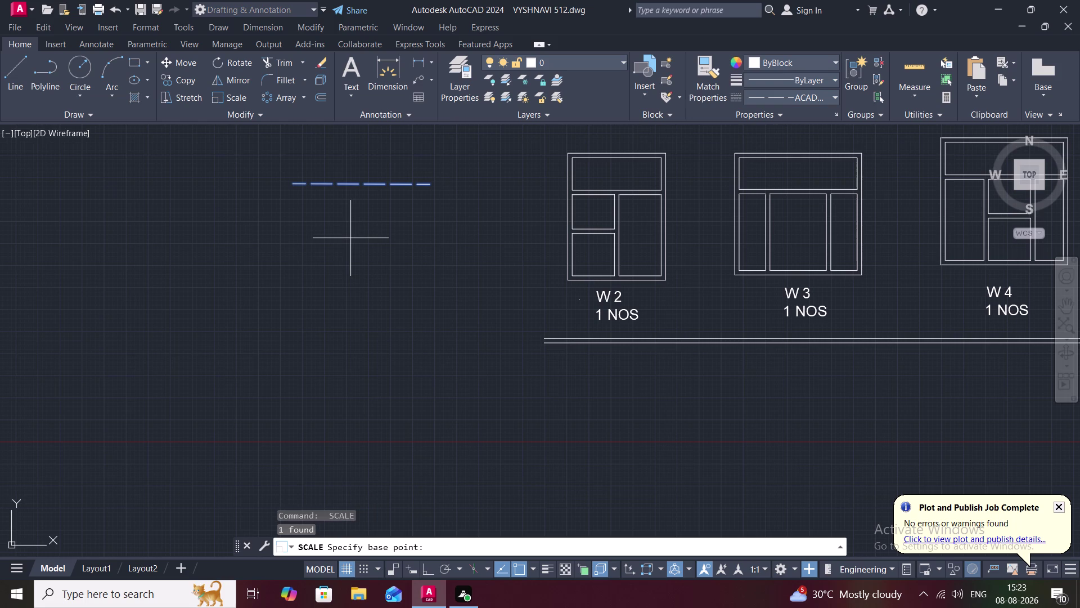
key(Escape)
key(e)
key(Escape)
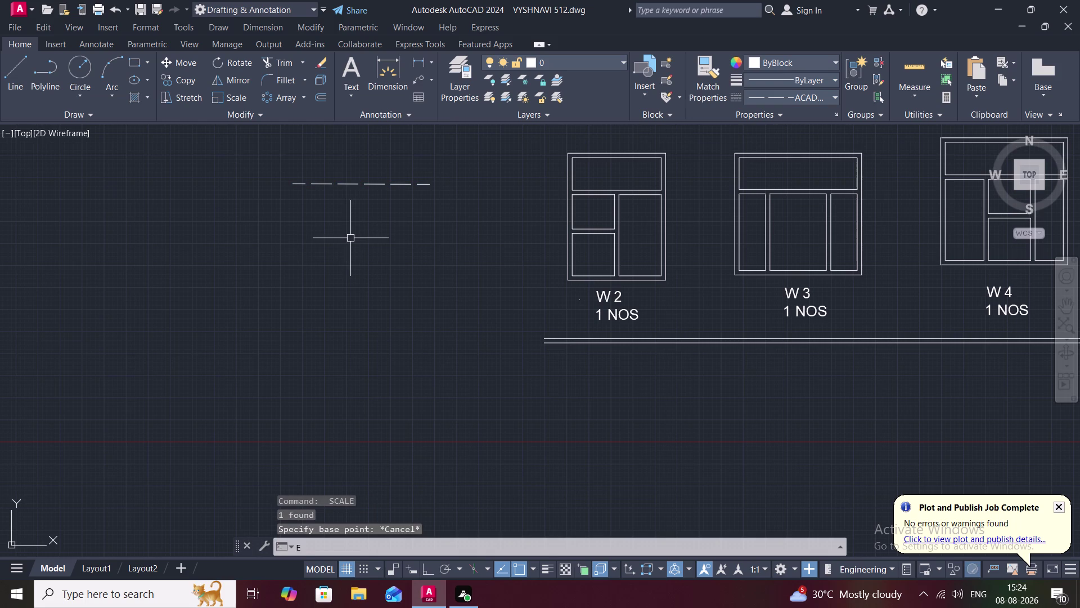
text(SC)
key(space)
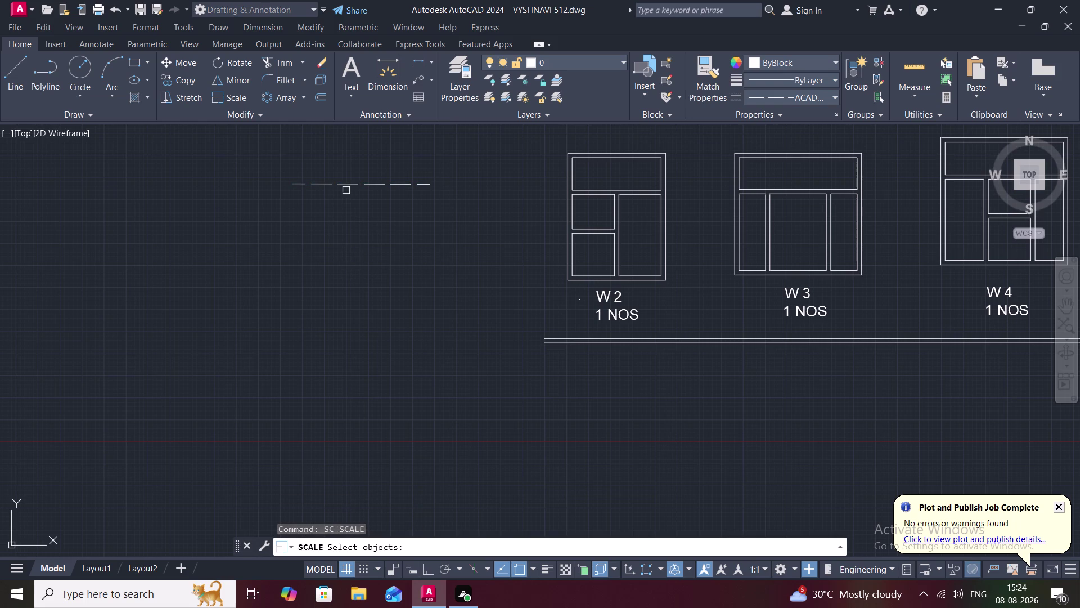
click(345, 186)
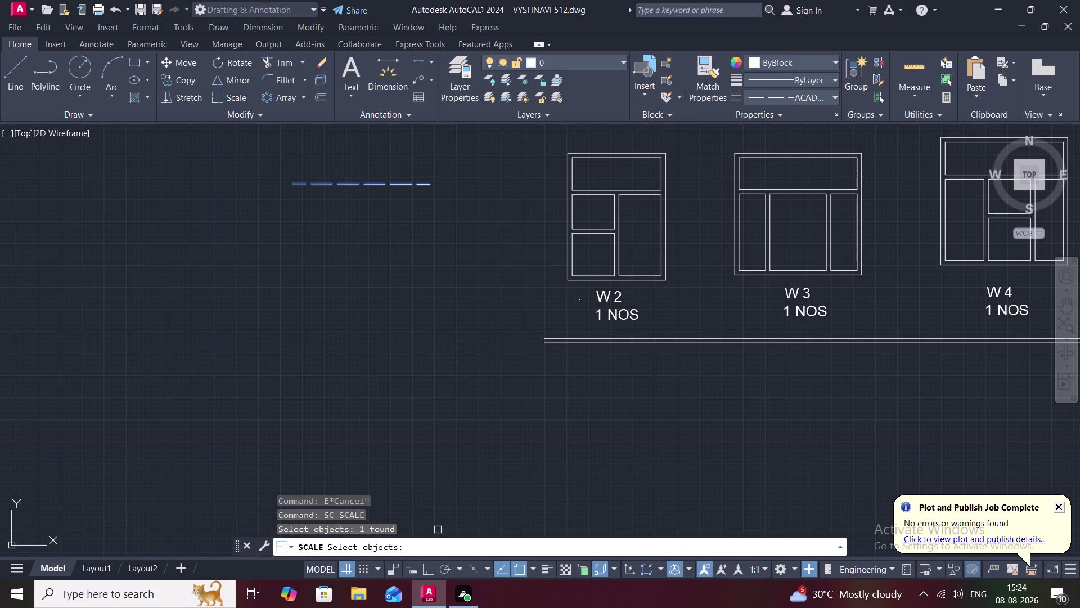
click(415, 551)
key(1)
text(")
key(space)
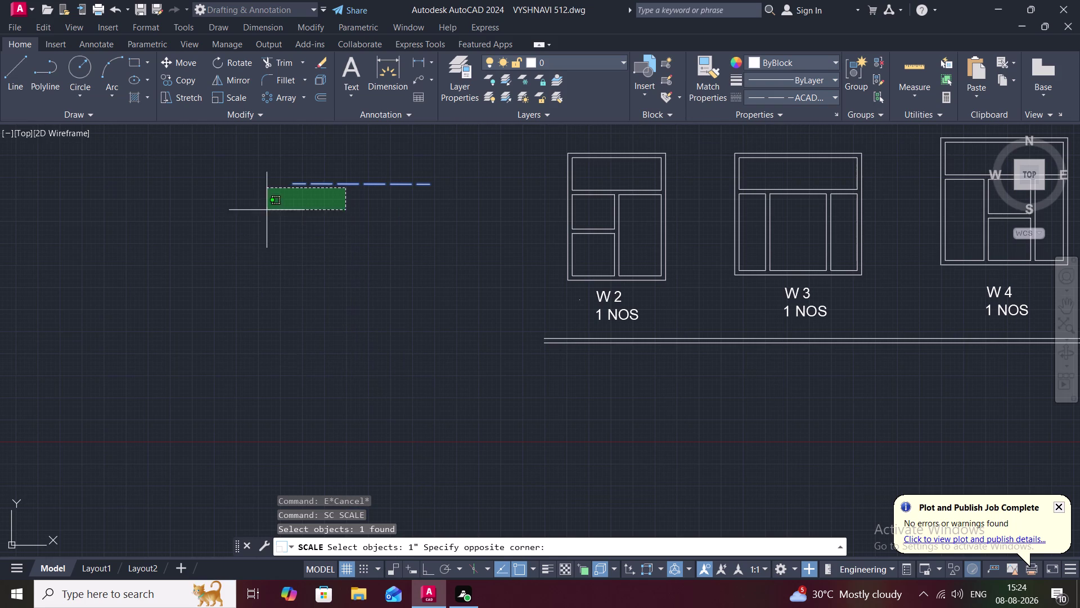
key(Escape)
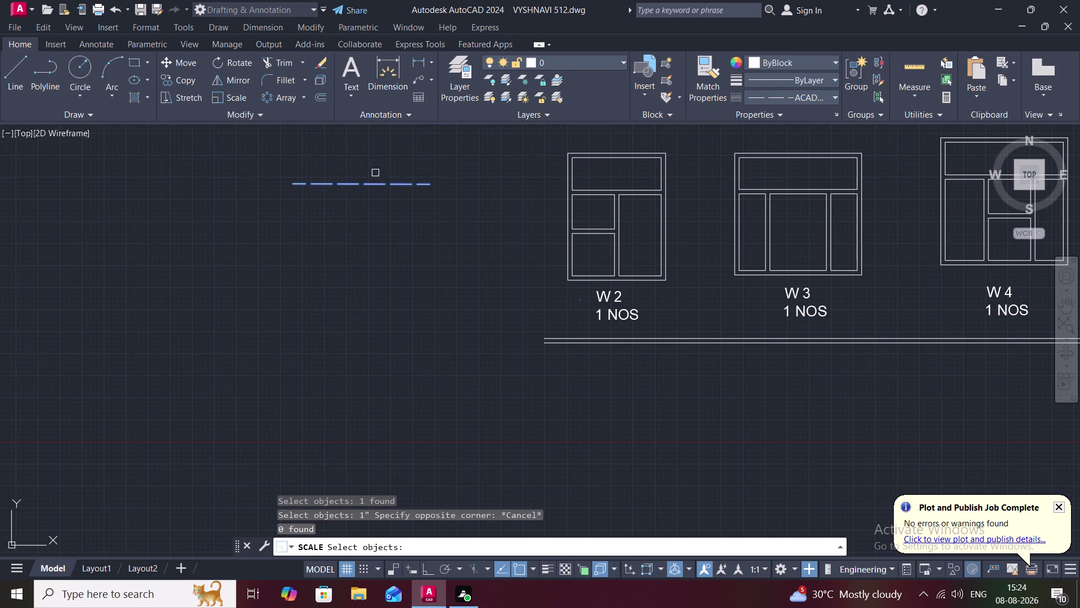
Scale the dashed line up from its left end so it stretches toward W2.
click(406, 182)
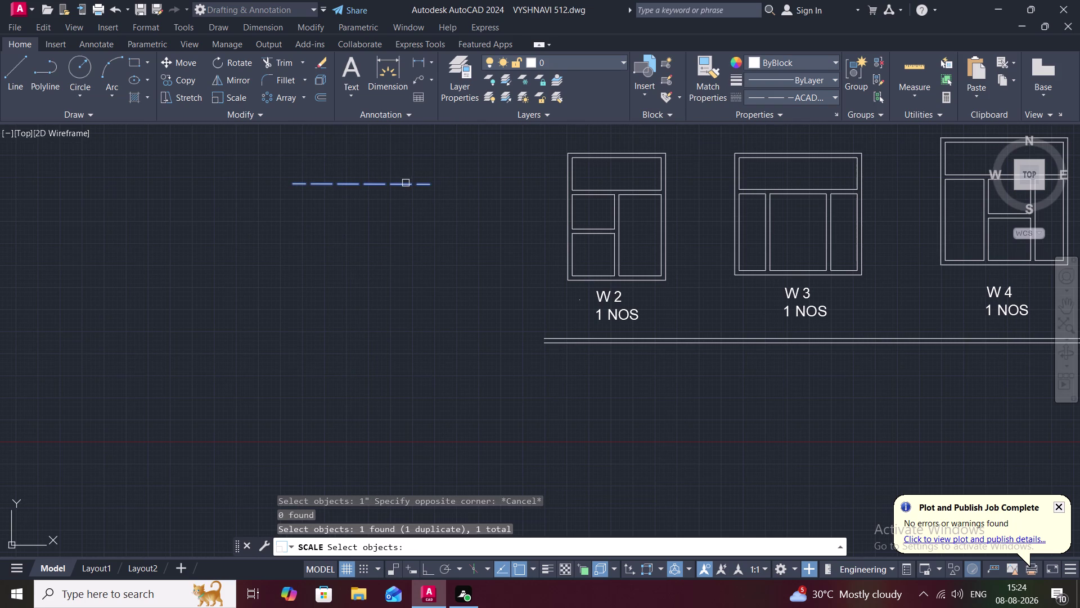
click(312, 187)
right_click(278, 181)
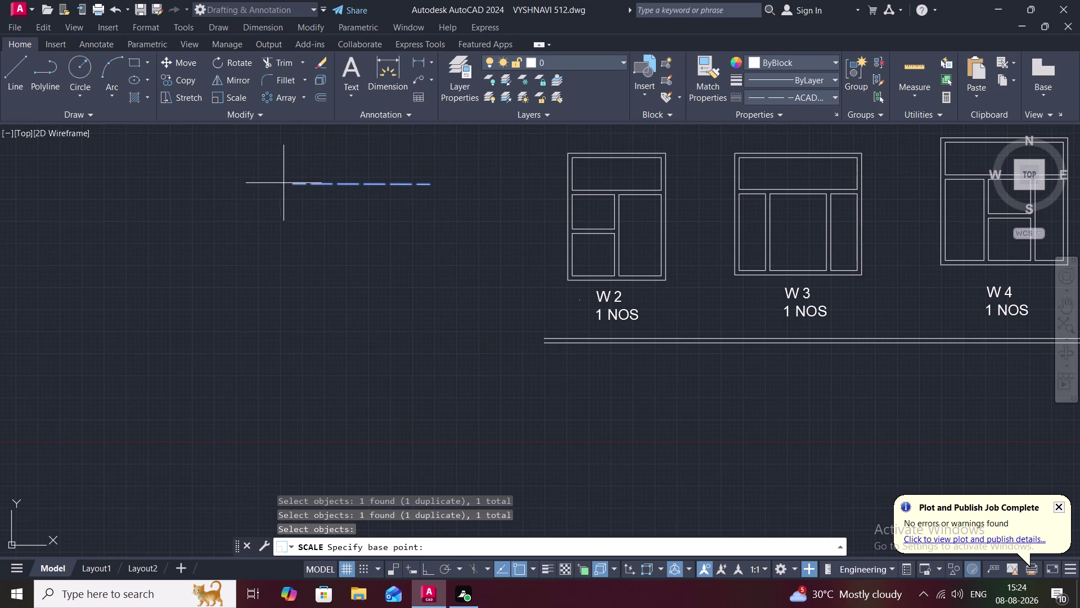
click(293, 185)
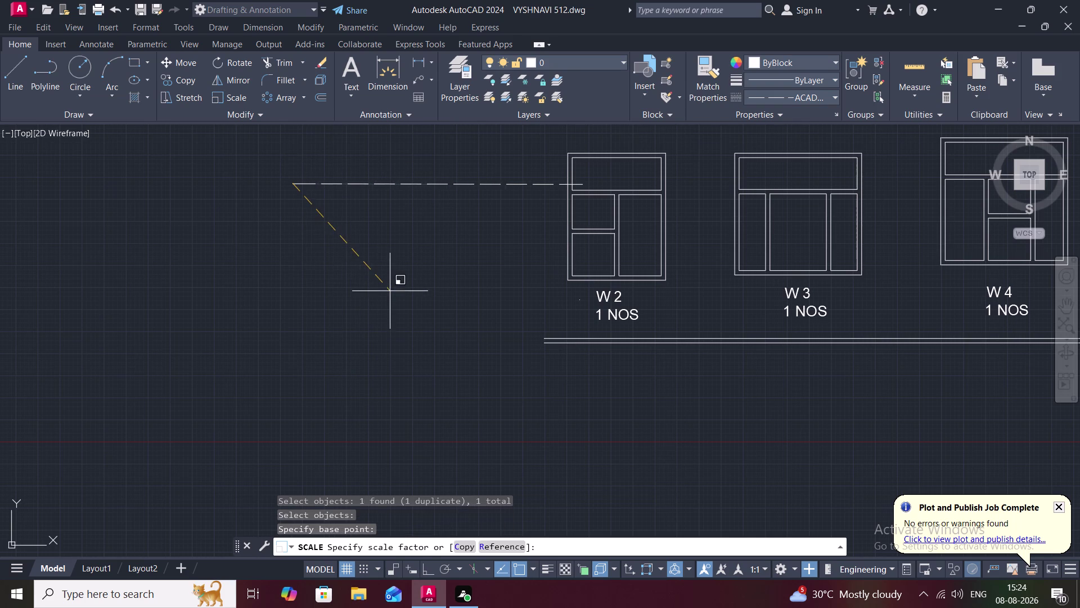
click(308, 294)
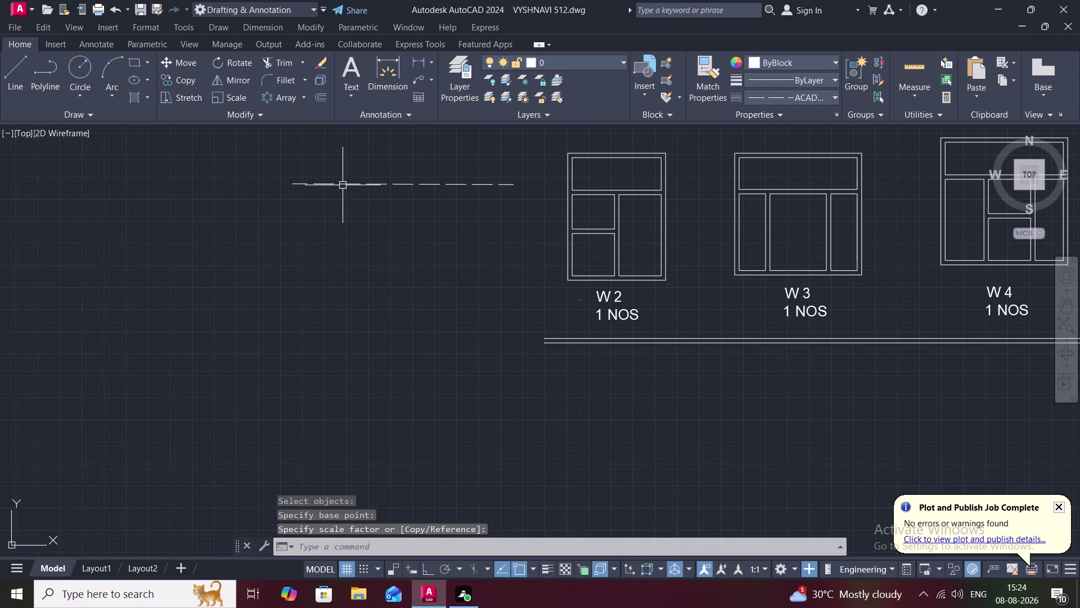
Start another scale on the line, then cancel and clear the selection.
click(346, 185)
key(s)
text(C)
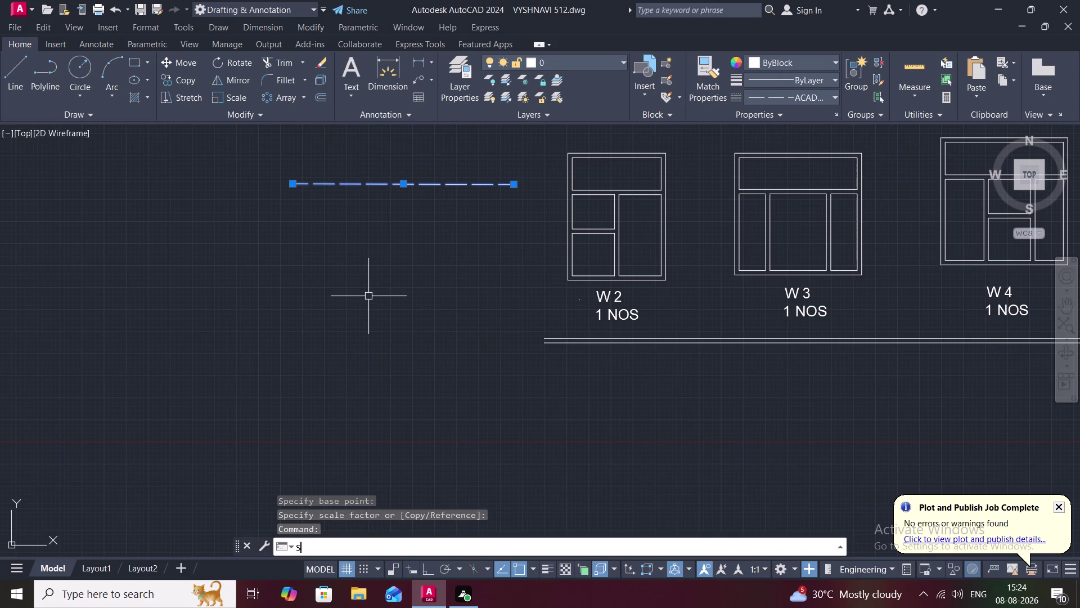
key(space)
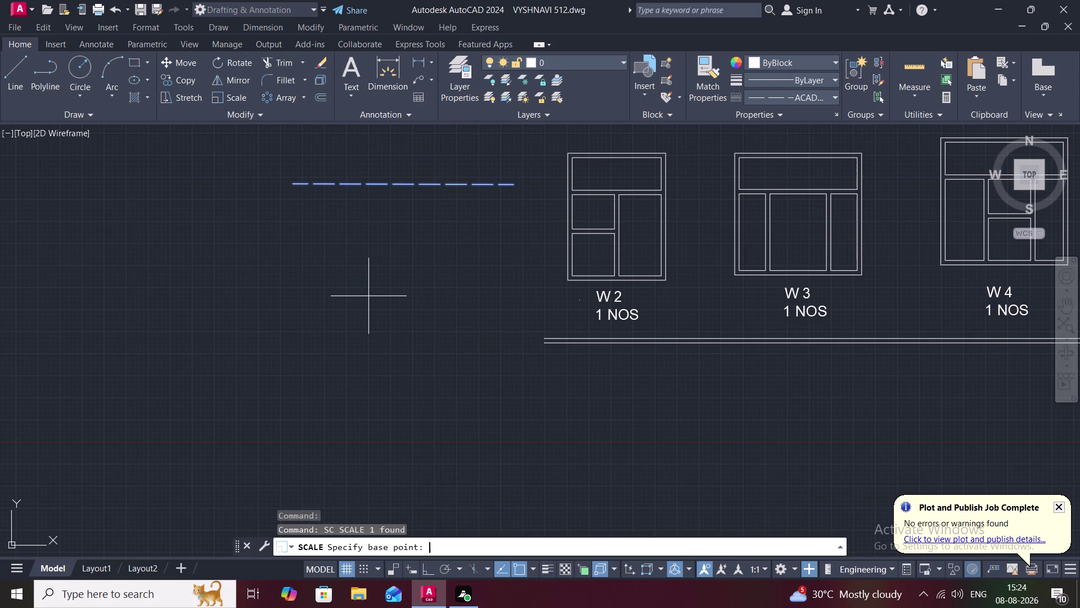
key(Escape)
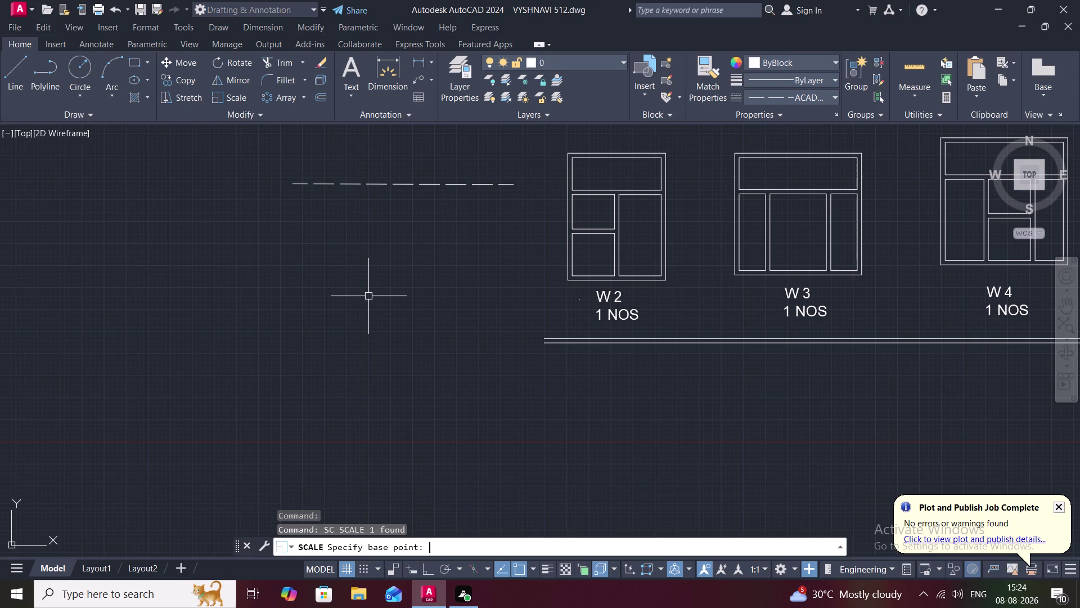
click(377, 185)
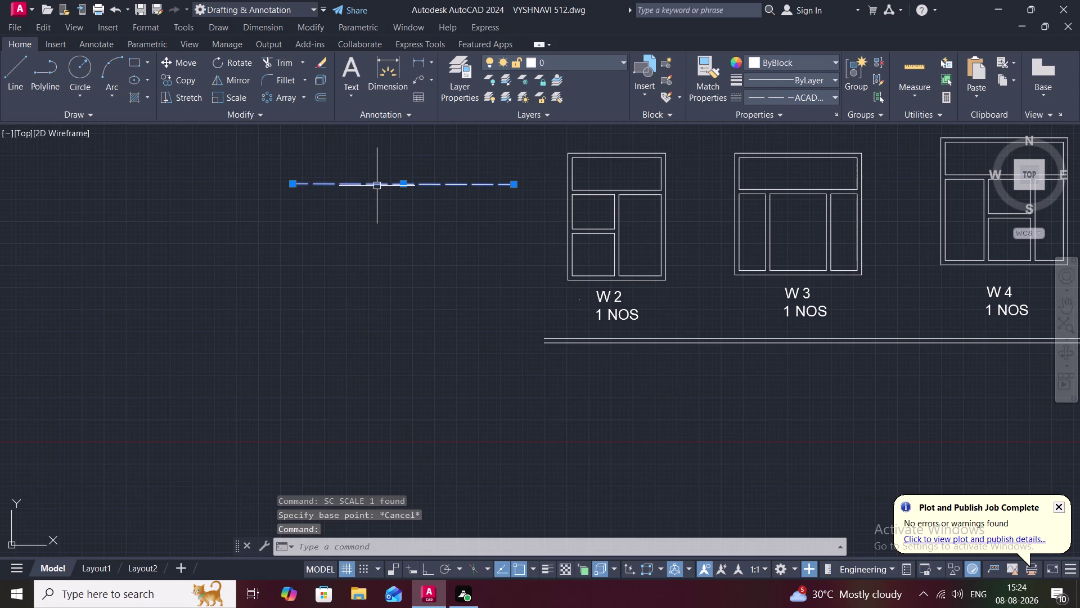
key(BackSpace)
key(Escape)
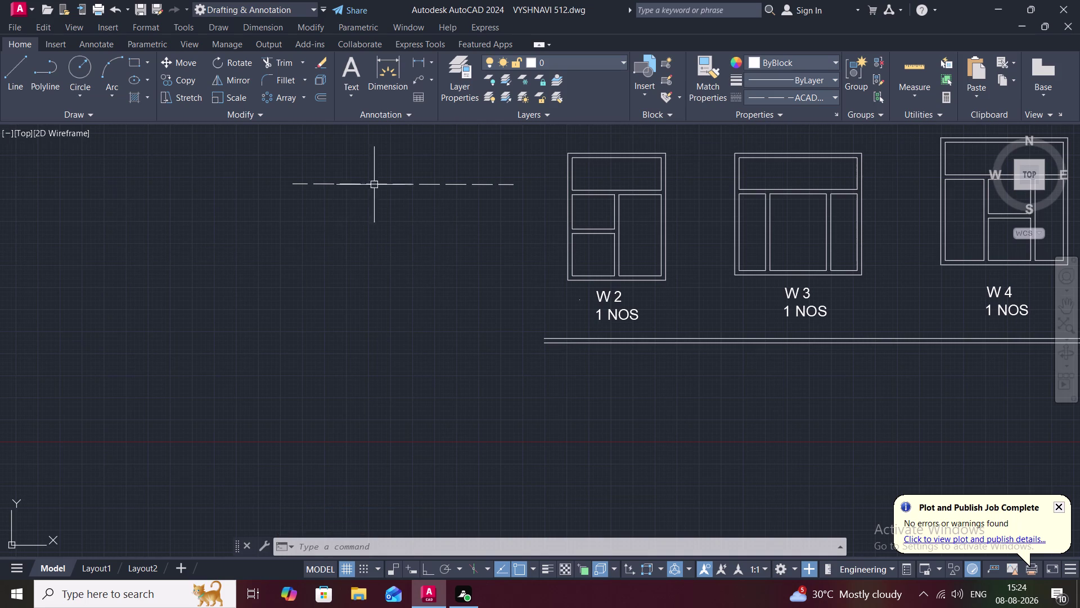
Give the dashed line left of W2 a linetype scale of 0.5 in Properties.
click(391, 186)
key(ctrl+1)
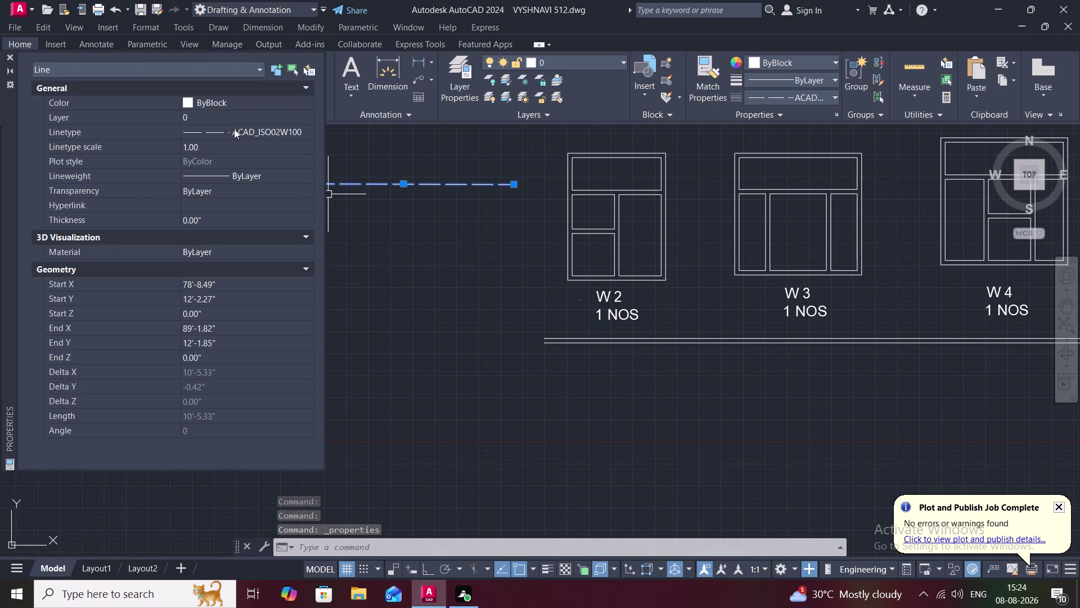
click(210, 141)
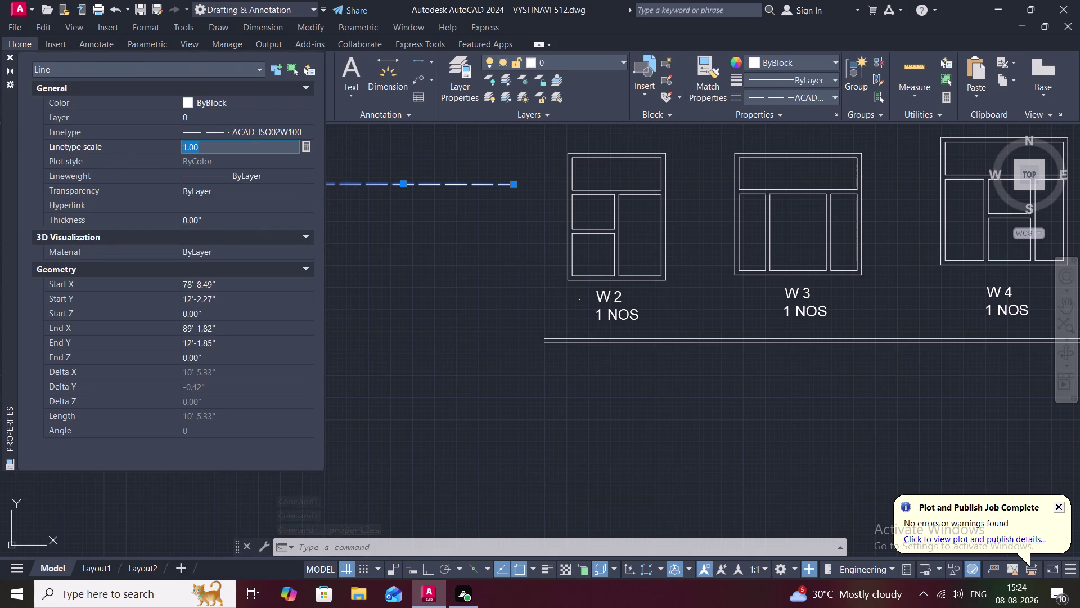
key(BackSpace)
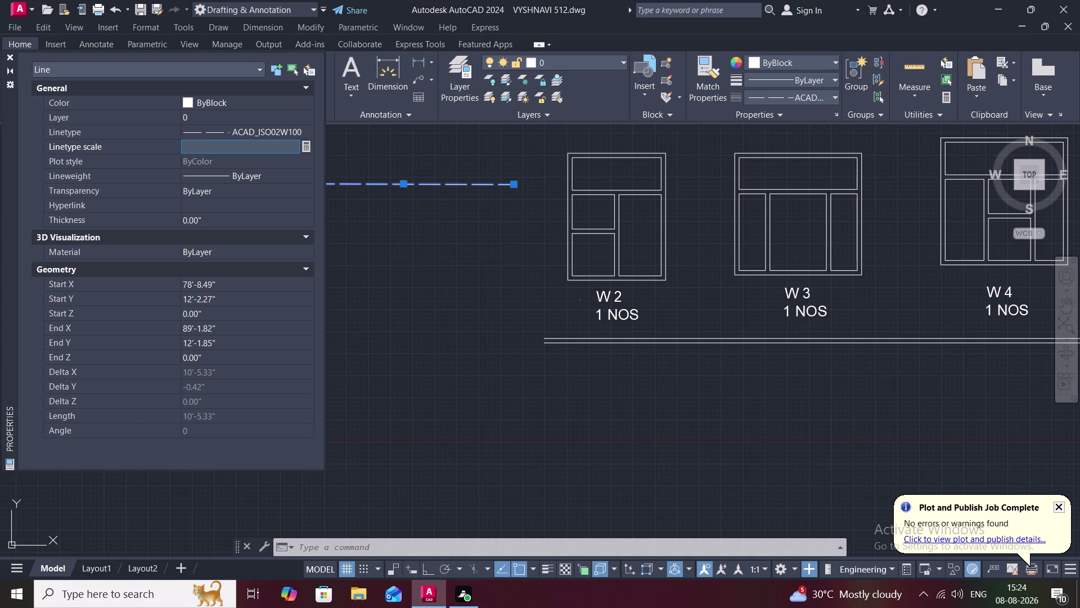
text(0.)
key(5)
key(Return)
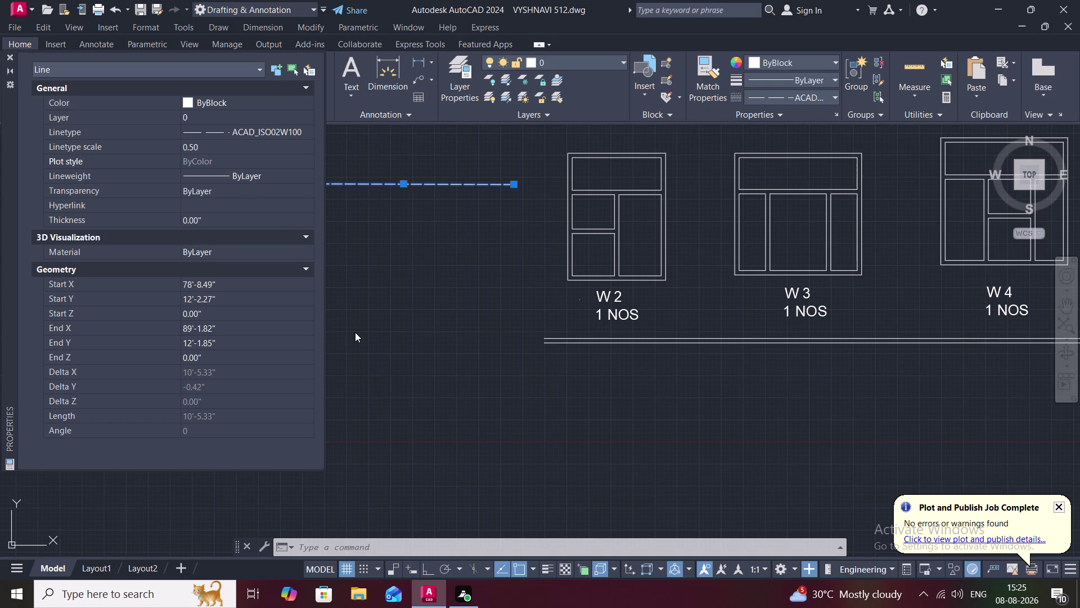
key(Escape)
key(Escape)
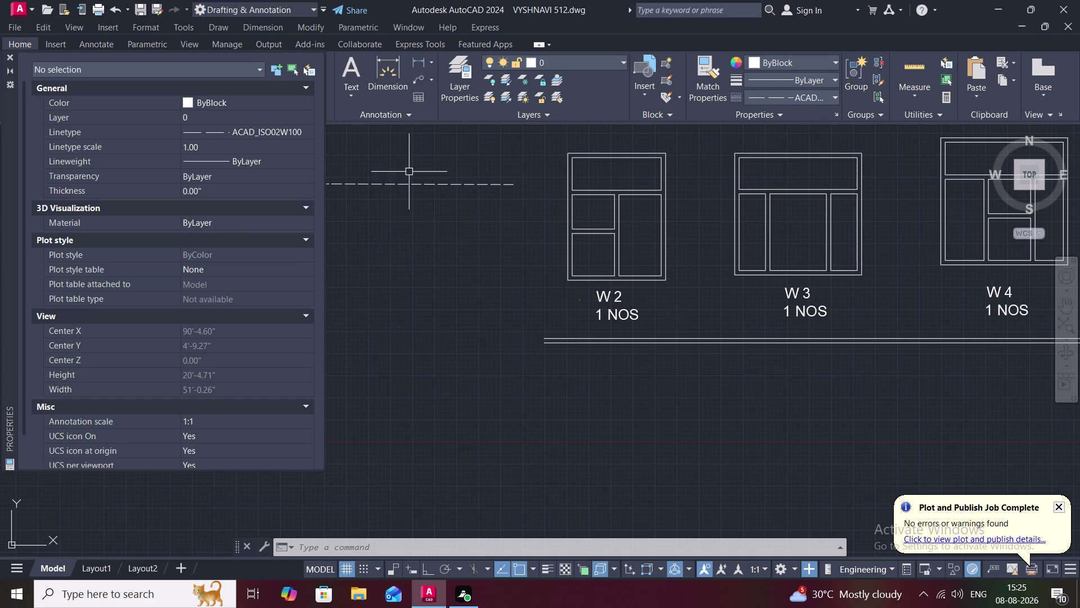
key(Escape)
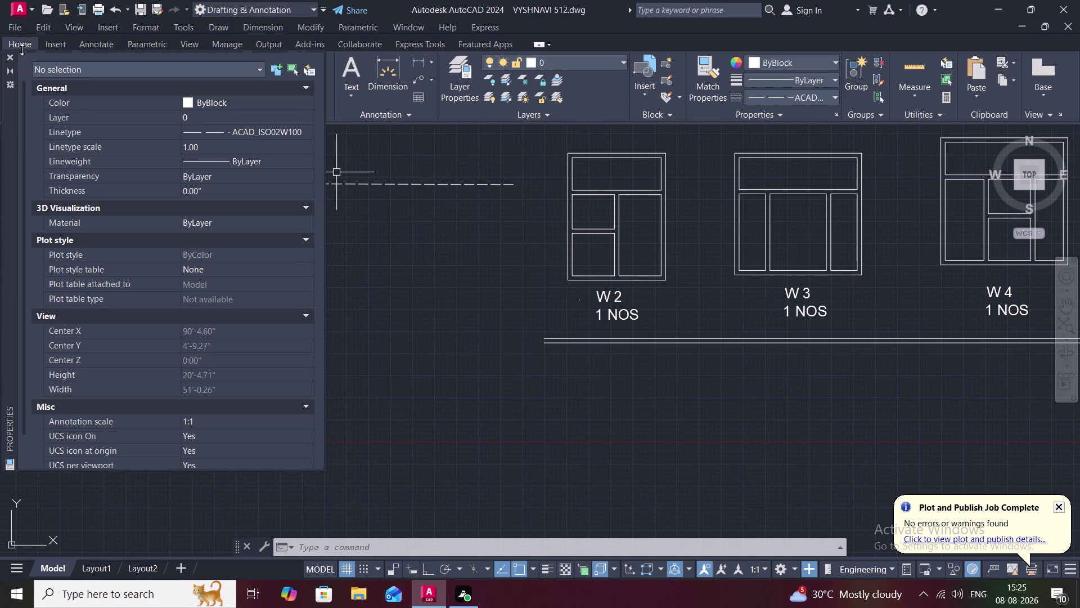
click(9, 57)
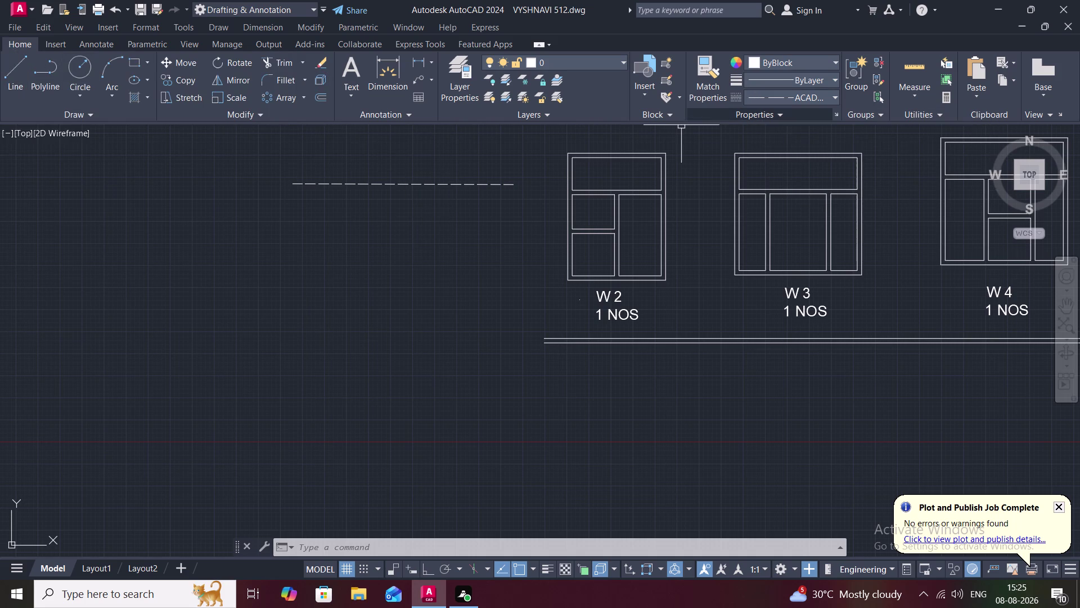
Pan toward W2 and start a line at the top pane's corner, then cancel it.
text(L)
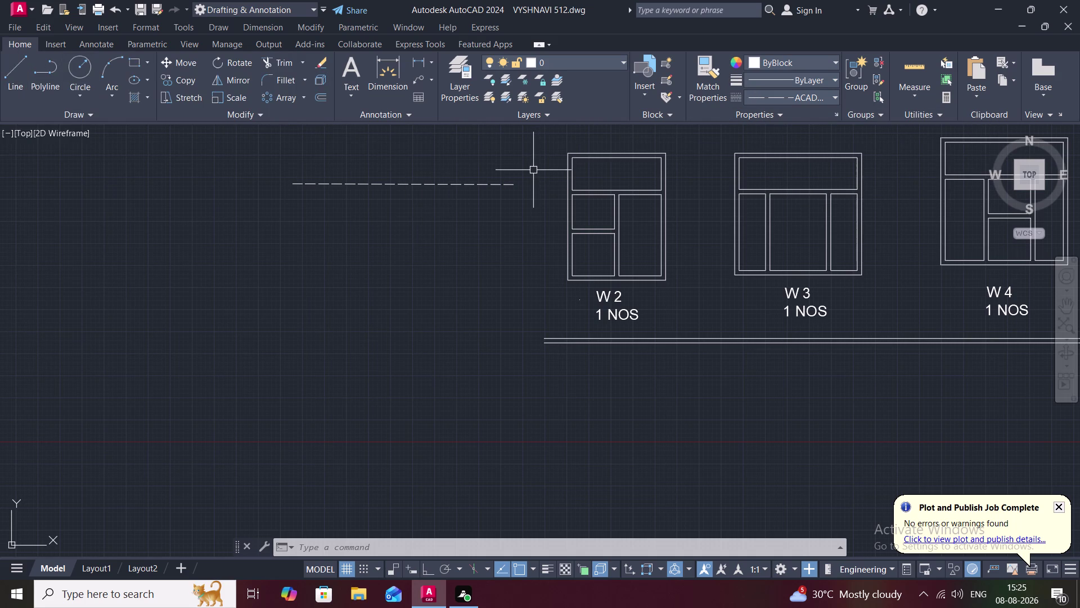
key(space)
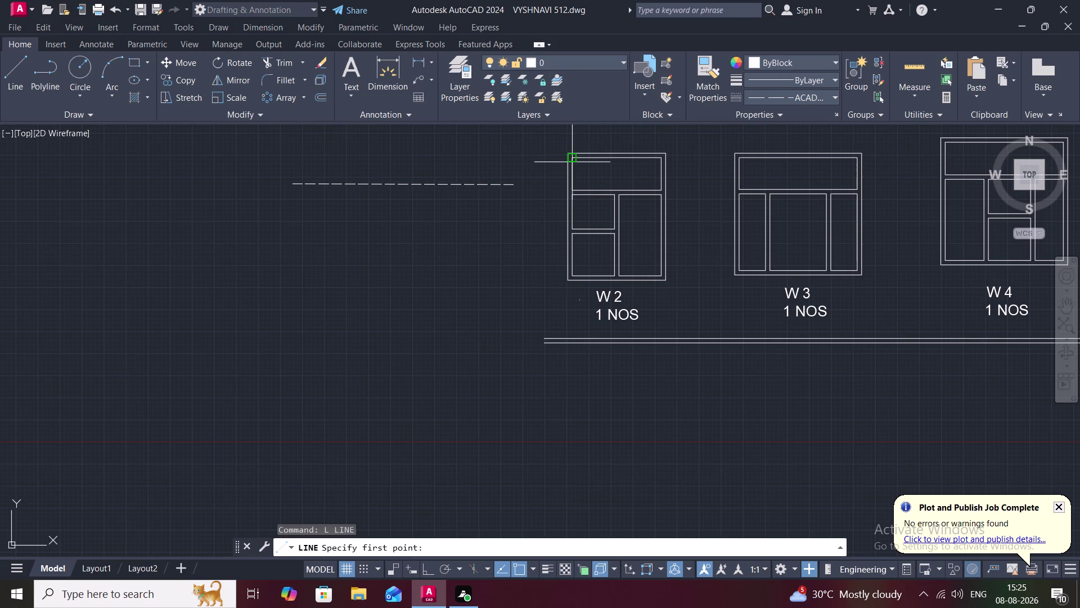
middle_drag(575, 163, 541, 242)
scroll(up, 3)
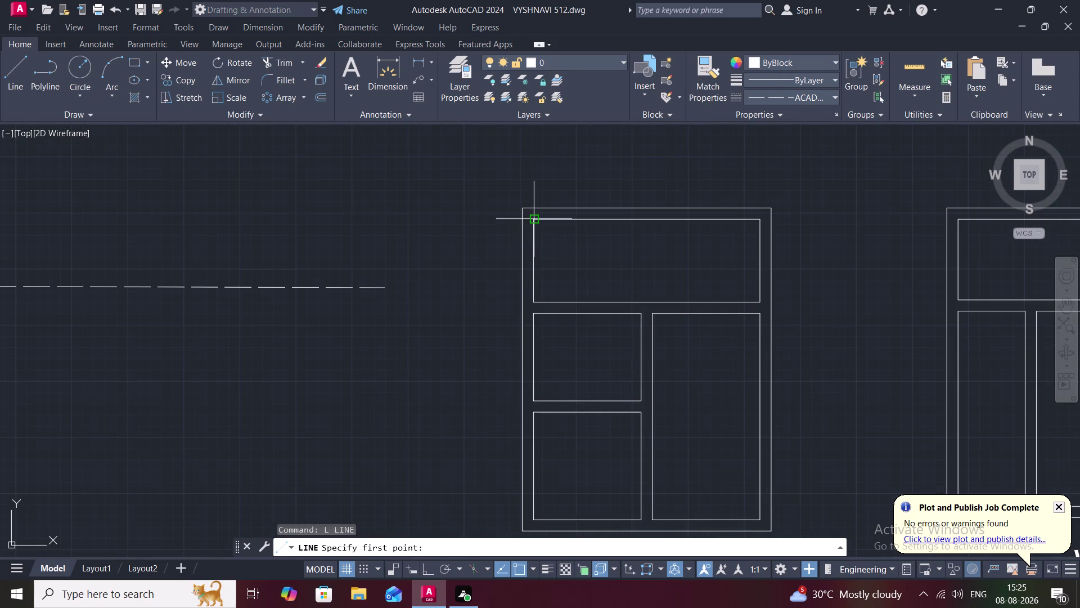
click(534, 217)
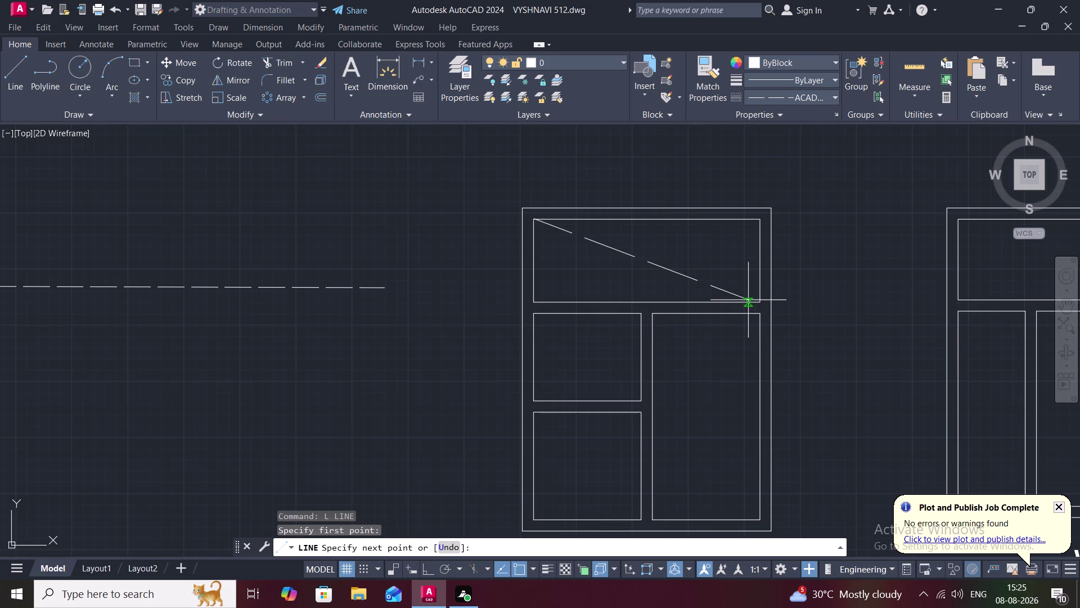
key(Escape)
Select the dashed line and enter a linetype scale, mistyped as O.1.
click(276, 289)
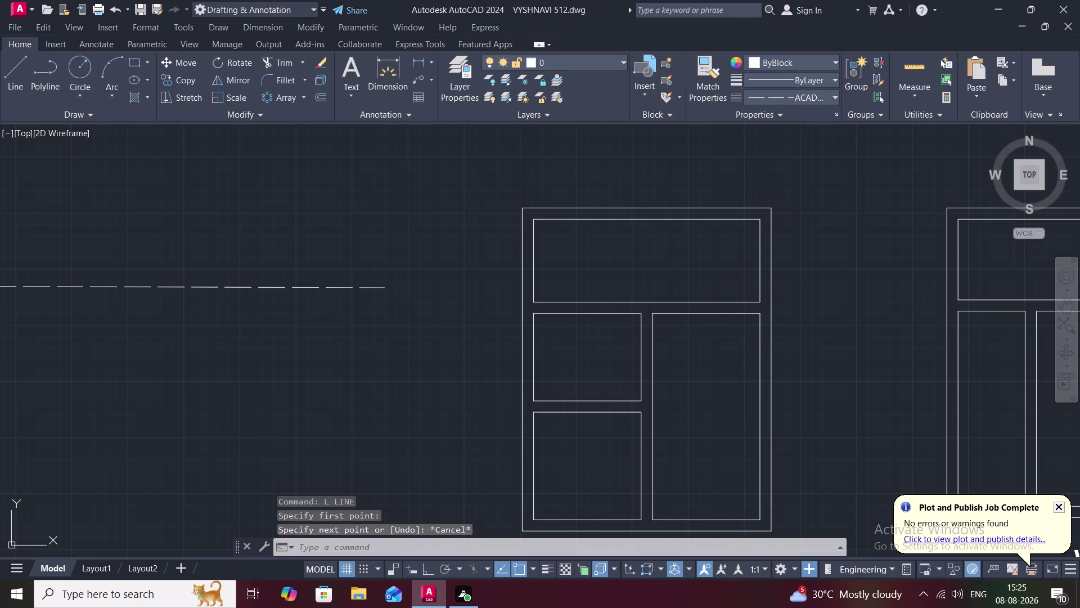
key(ctrl+1)
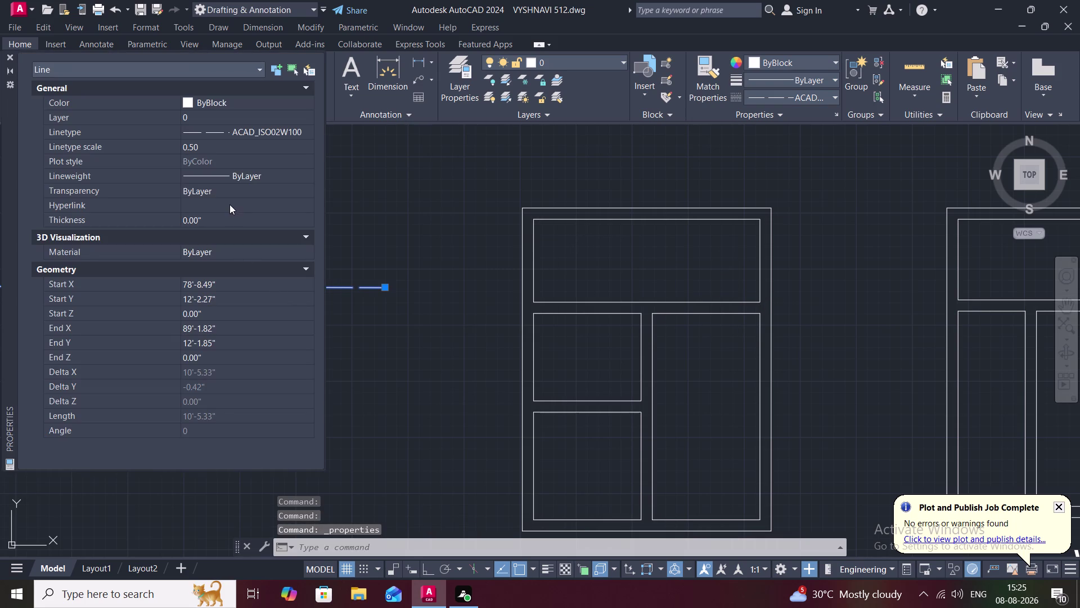
click(220, 145)
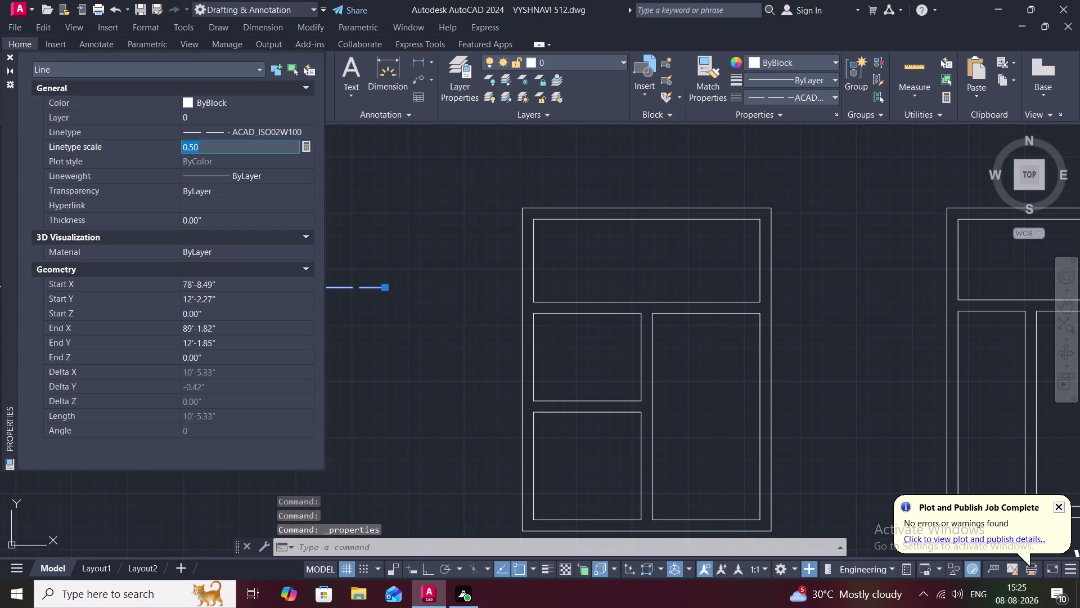
key(BackSpace)
text(O)
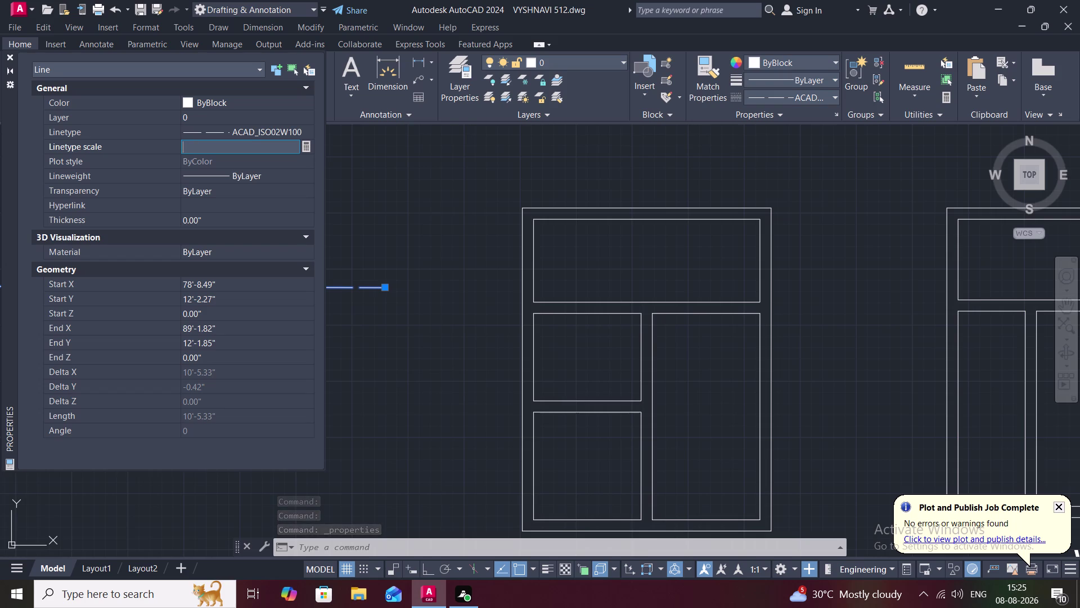
text(.1)
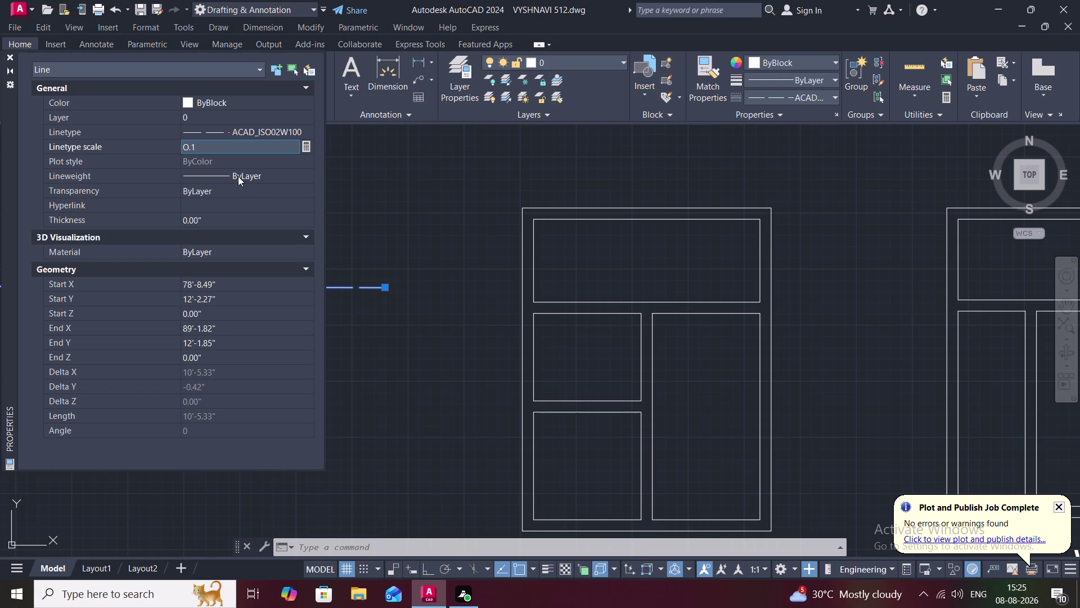
key(Return)
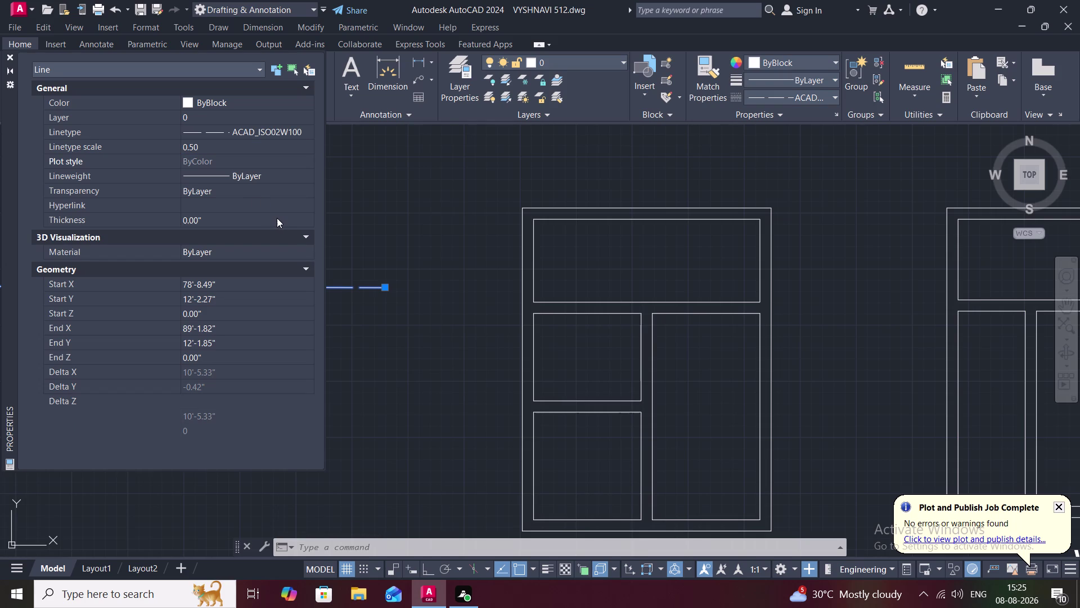
Retype the dashed line's linetype scale correctly as 0.1.
click(215, 139)
key(BackSpace)
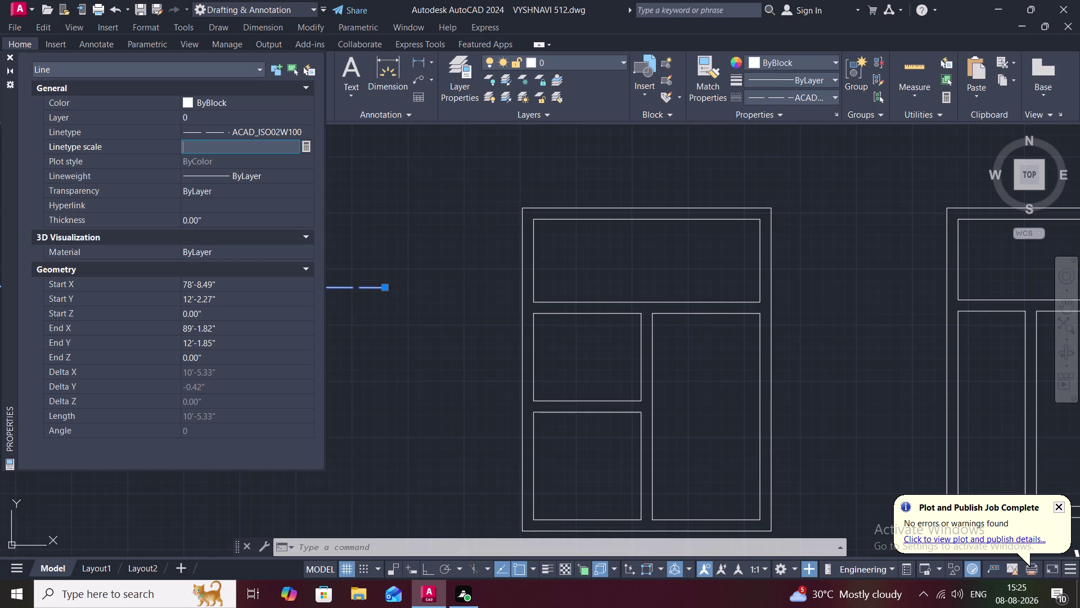
key(0)
key(period)
key(1)
key(Return)
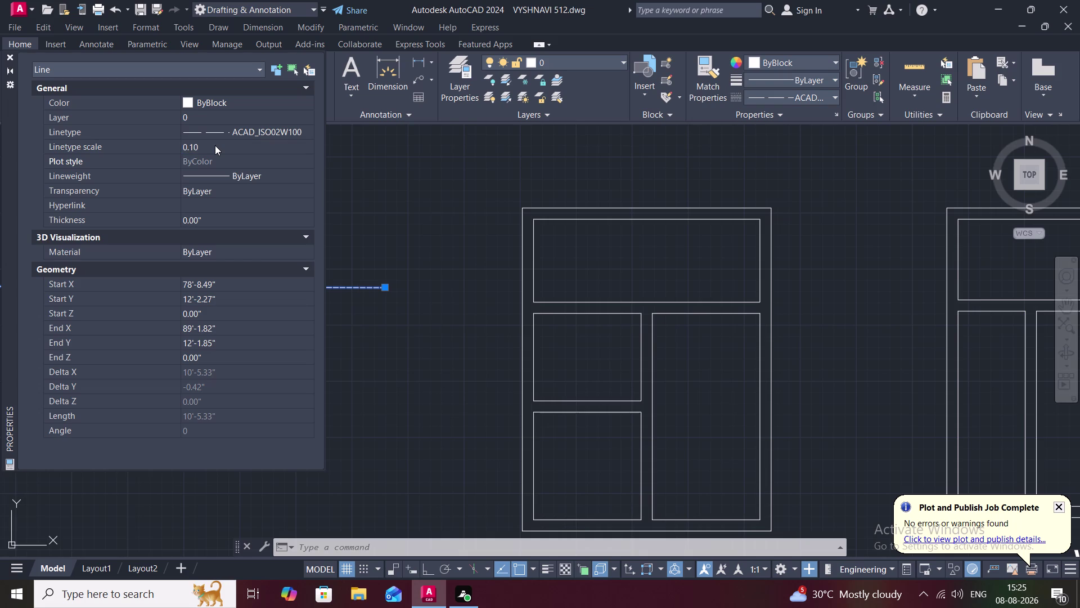
Close the Properties palette and clear the selection.
key(Escape)
key(Escape)
click(10, 56)
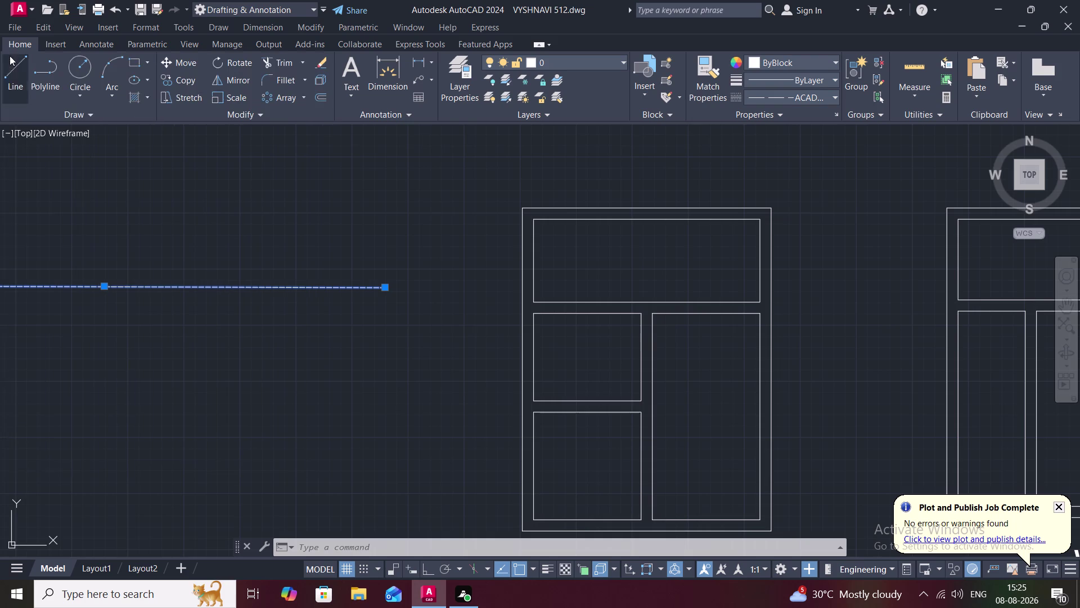
key(Escape)
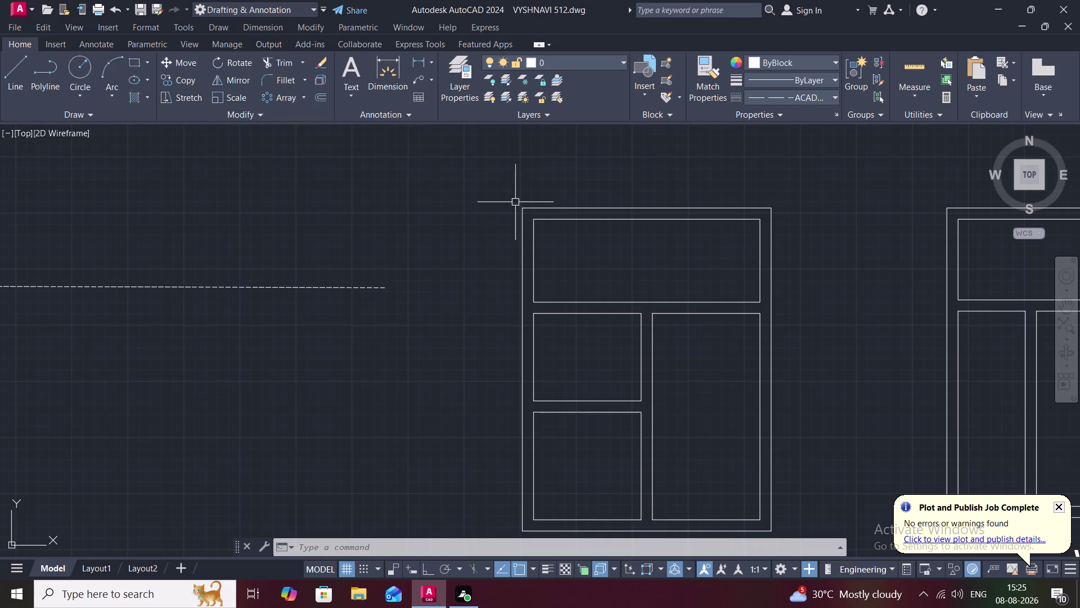
click(5, 80)
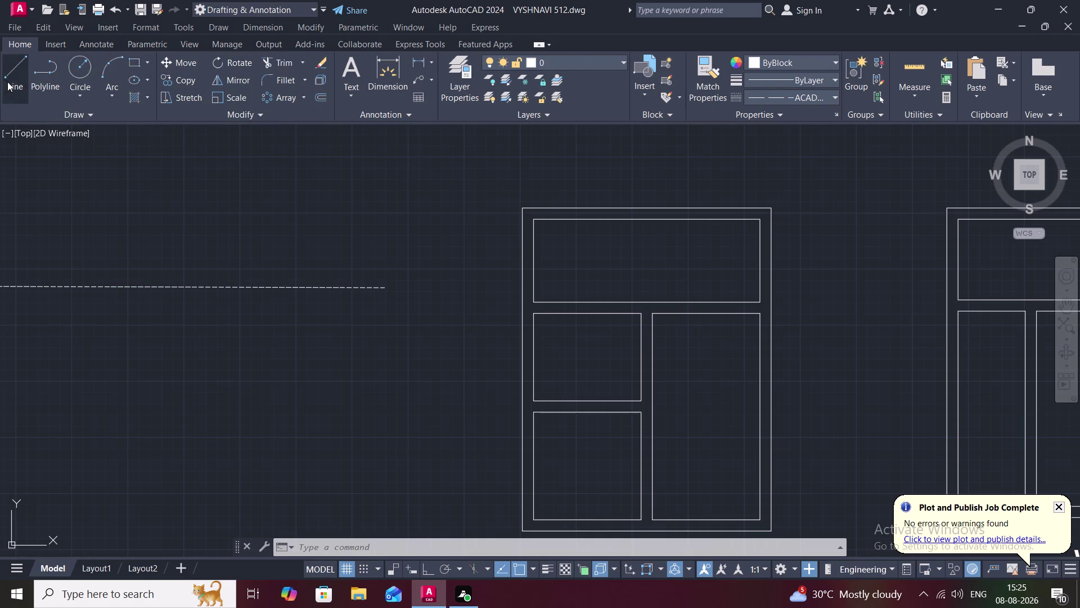
Draw both corner-to-corner diagonals across W2's top pane.
click(536, 222)
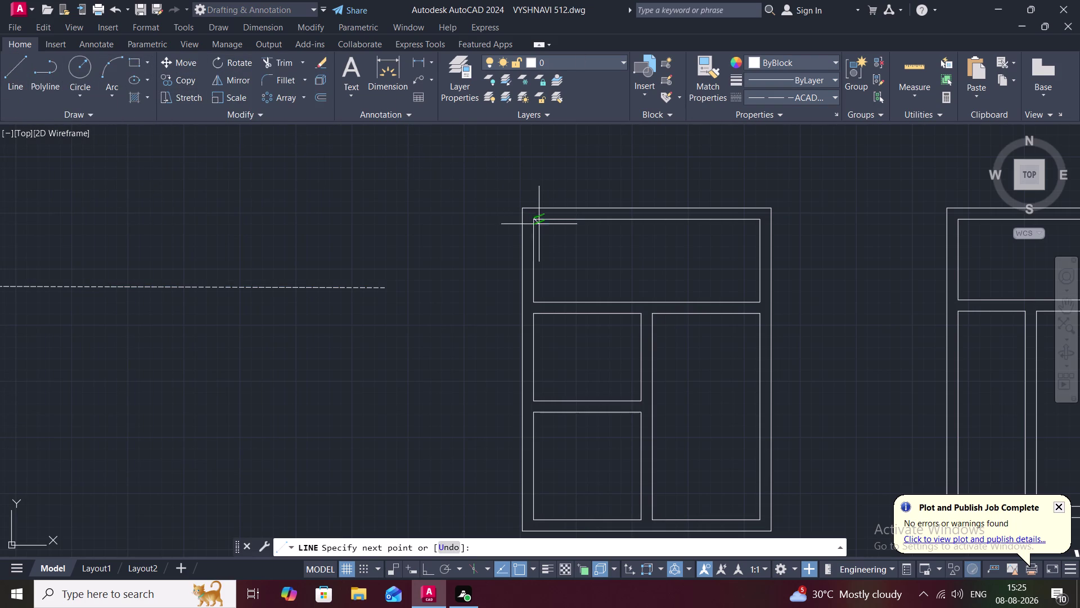
click(762, 301)
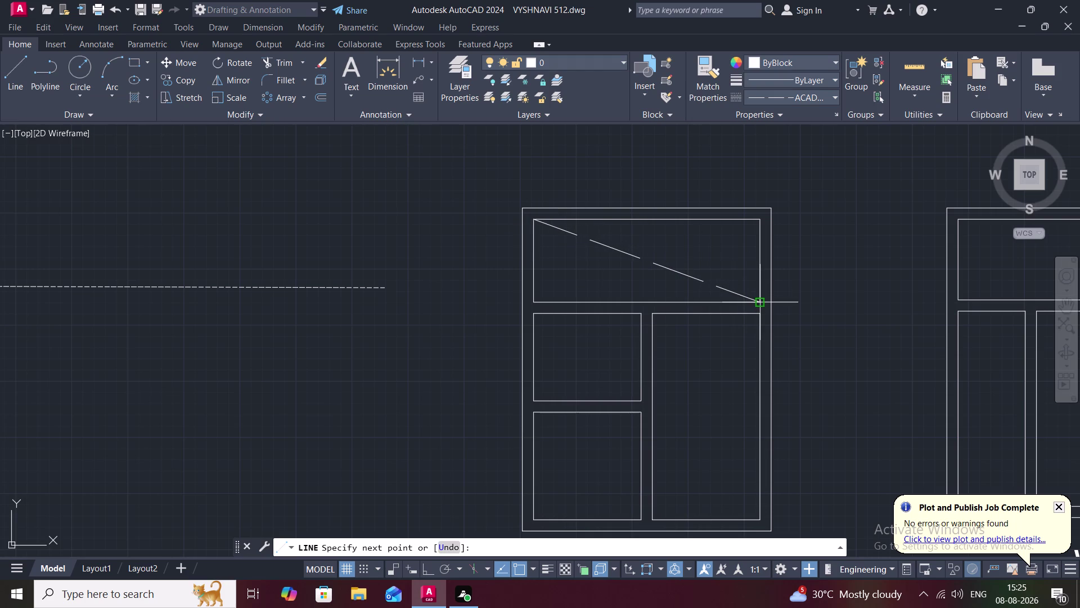
key(Escape)
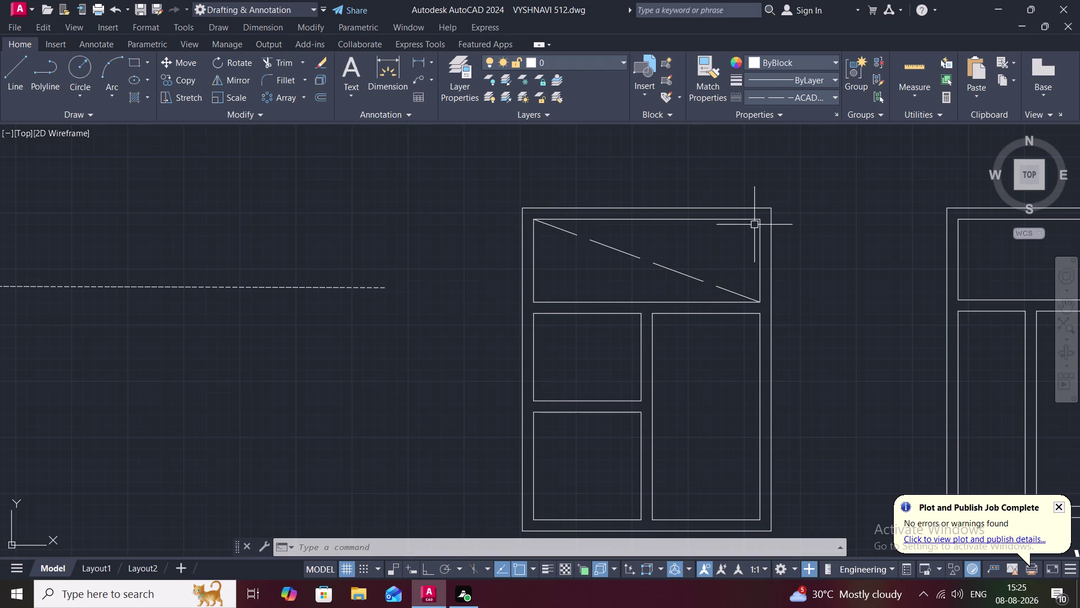
key(Escape)
key(space)
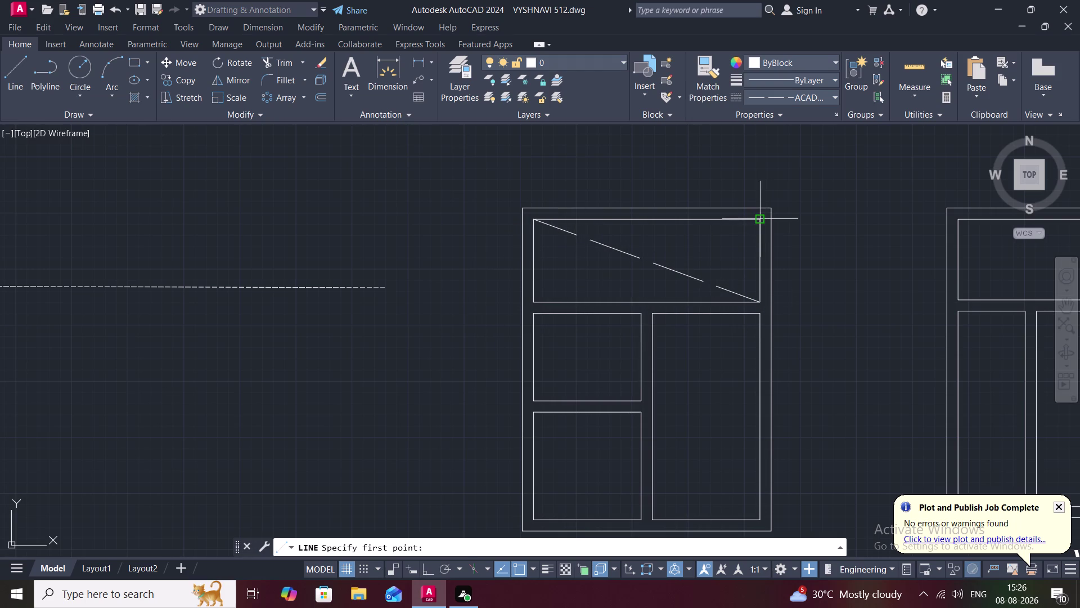
click(759, 220)
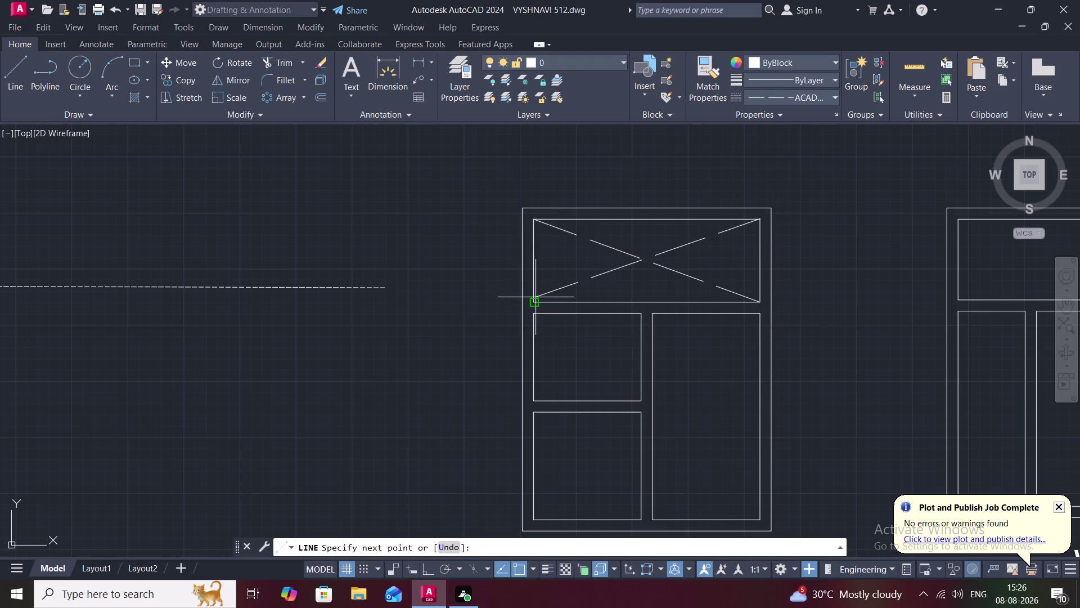
click(536, 299)
key(Escape)
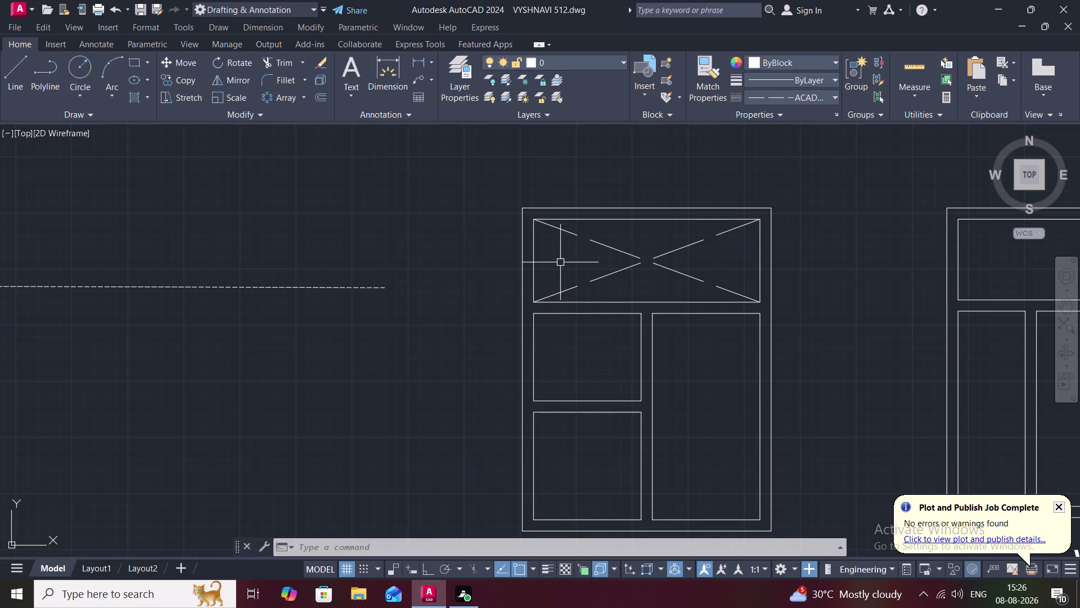
Select both diagonals and clear their linetype scale value in Properties.
click(622, 253)
click(620, 269)
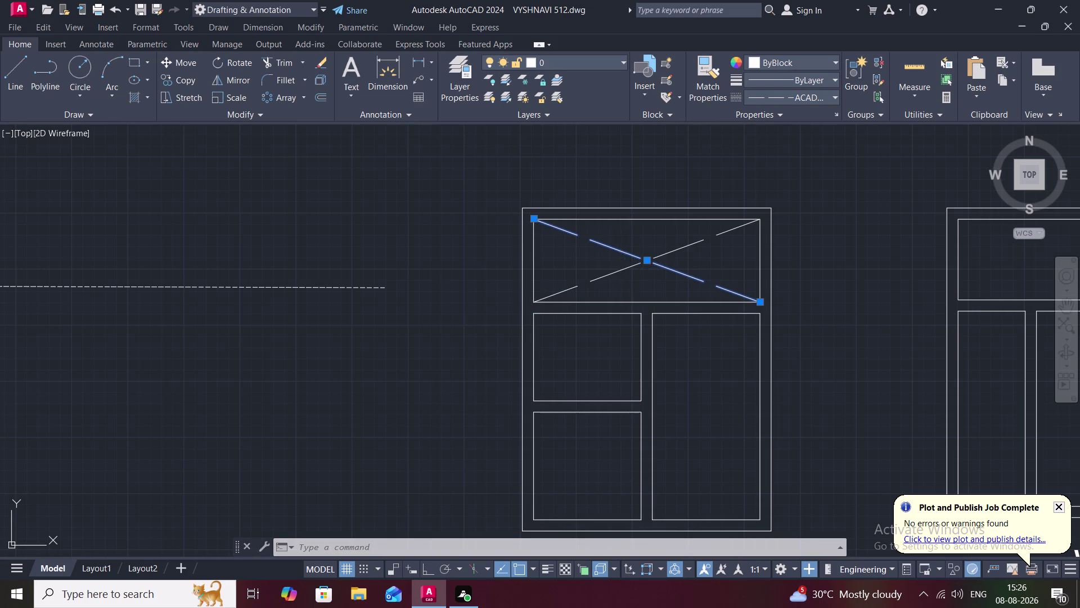
key(ctrl+1)
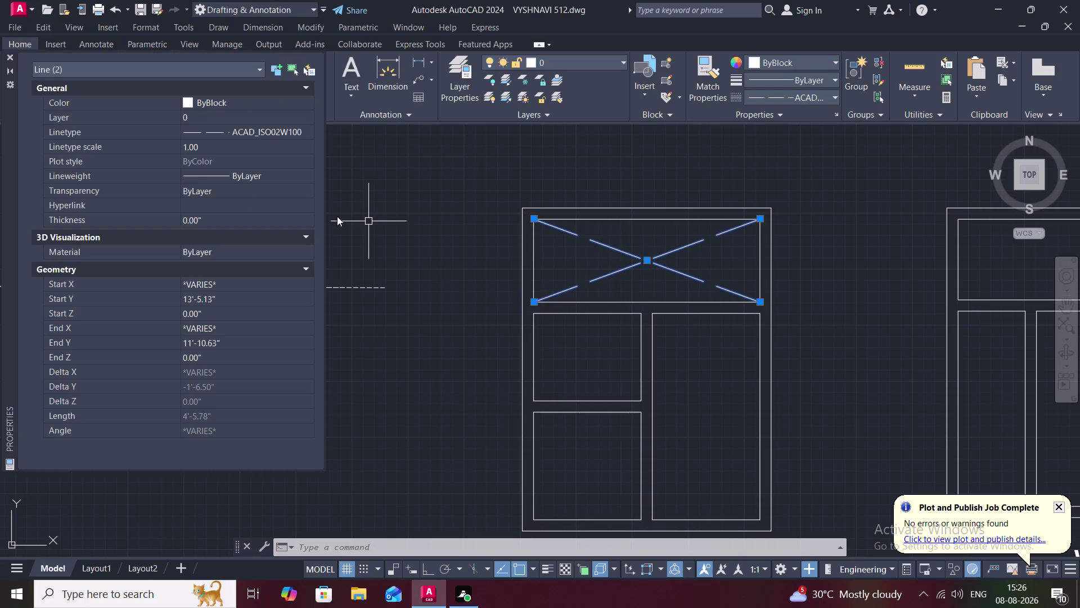
click(208, 143)
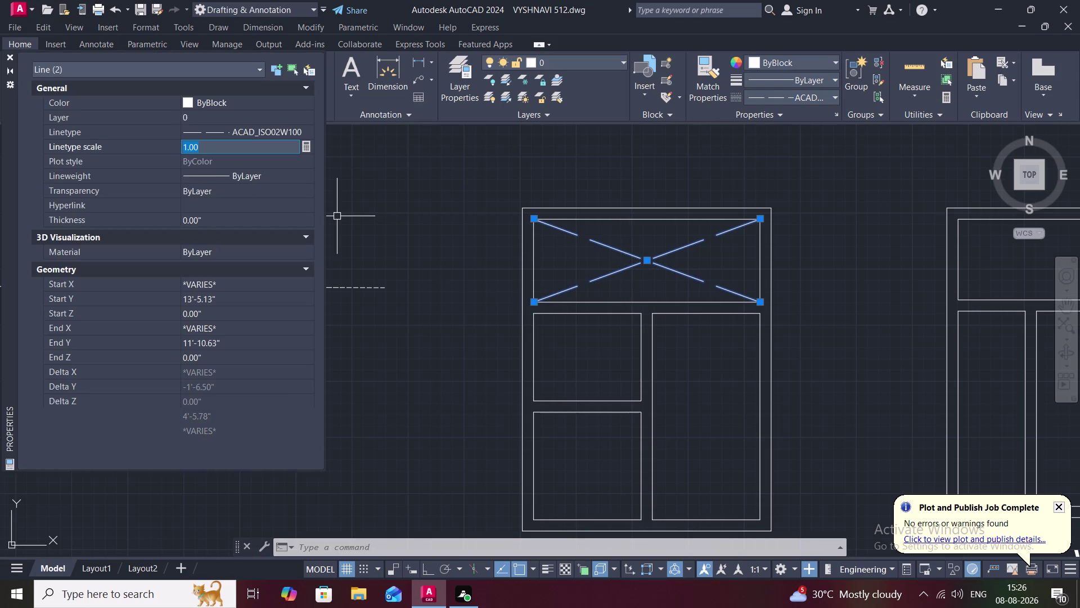
key(BackSpace)
Set the cross lines' linetype scale to 0.1, correcting a mistyped O.1.
text(O)
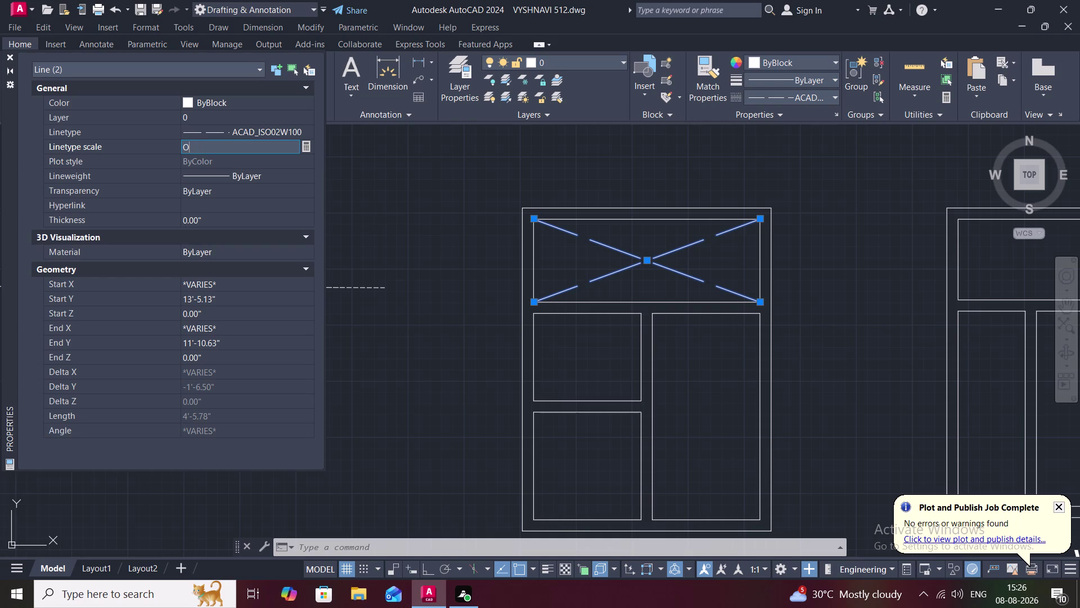
text(.1)
key(Return)
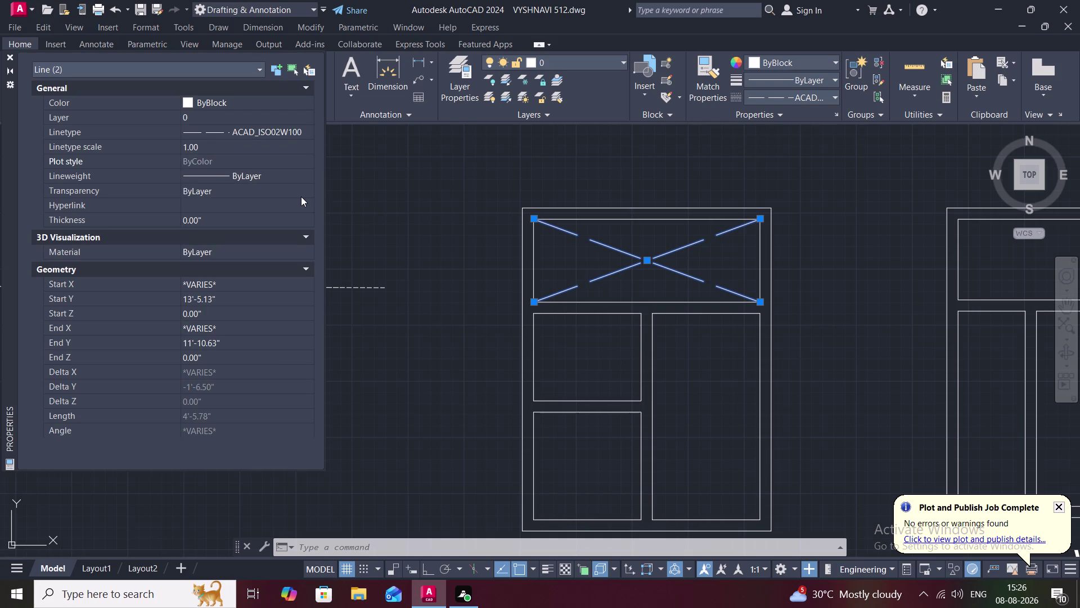
click(205, 147)
key(BackSpace)
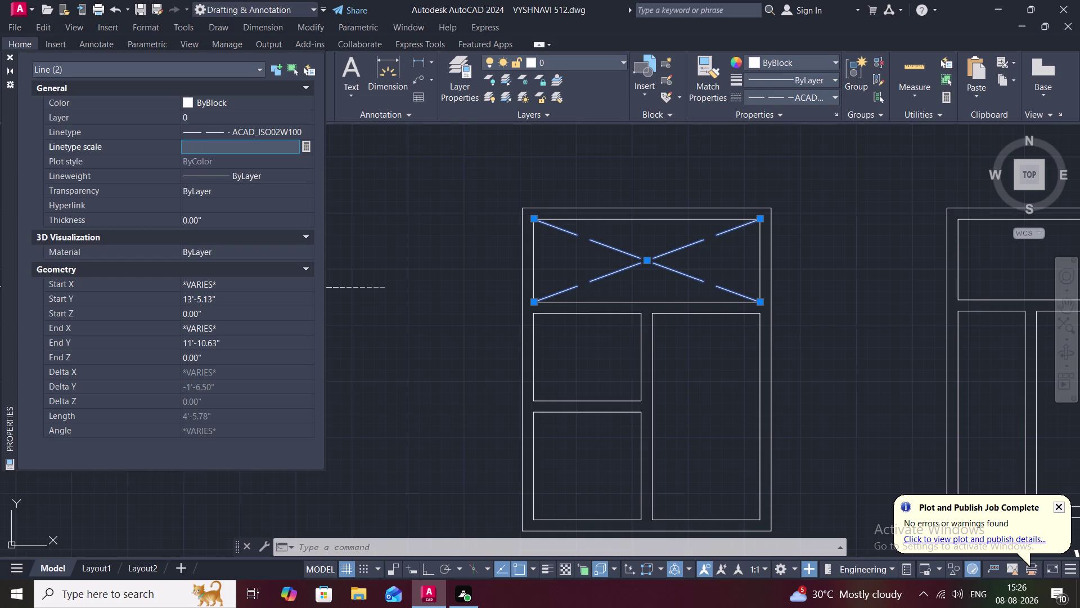
text(0.1)
key(Return)
key(Escape)
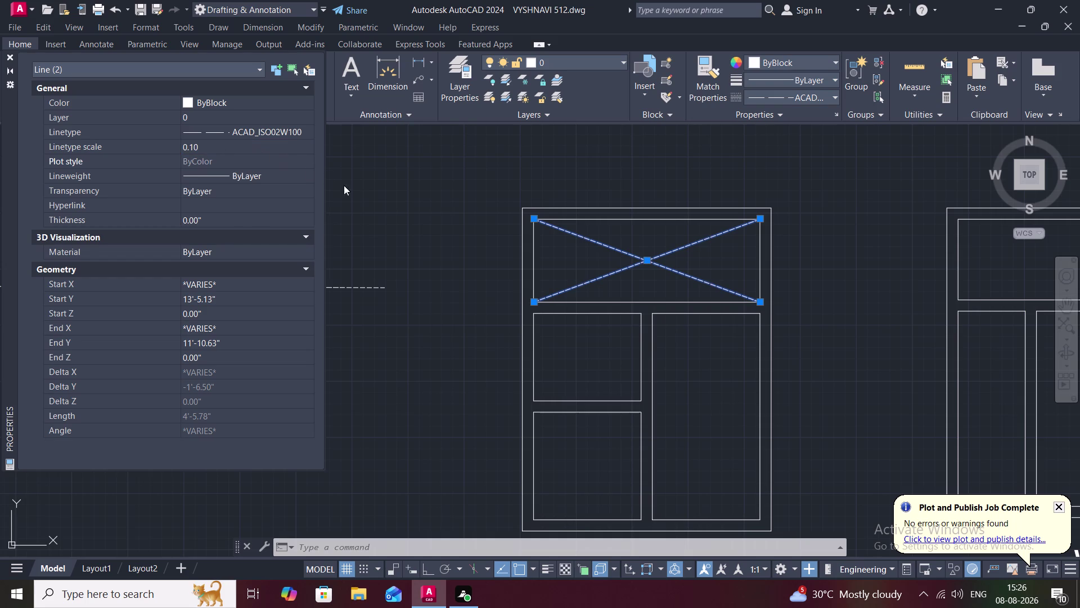
key(Escape)
Reselect both diagonals and change their linetype scale to 0.4.
scroll(down, 3)
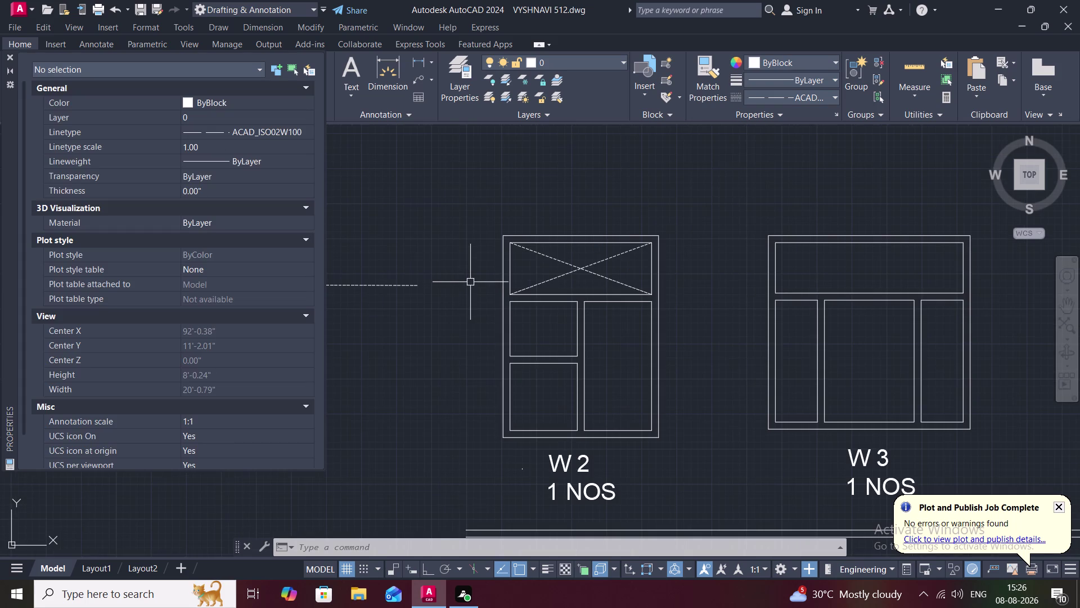
click(580, 271)
click(560, 260)
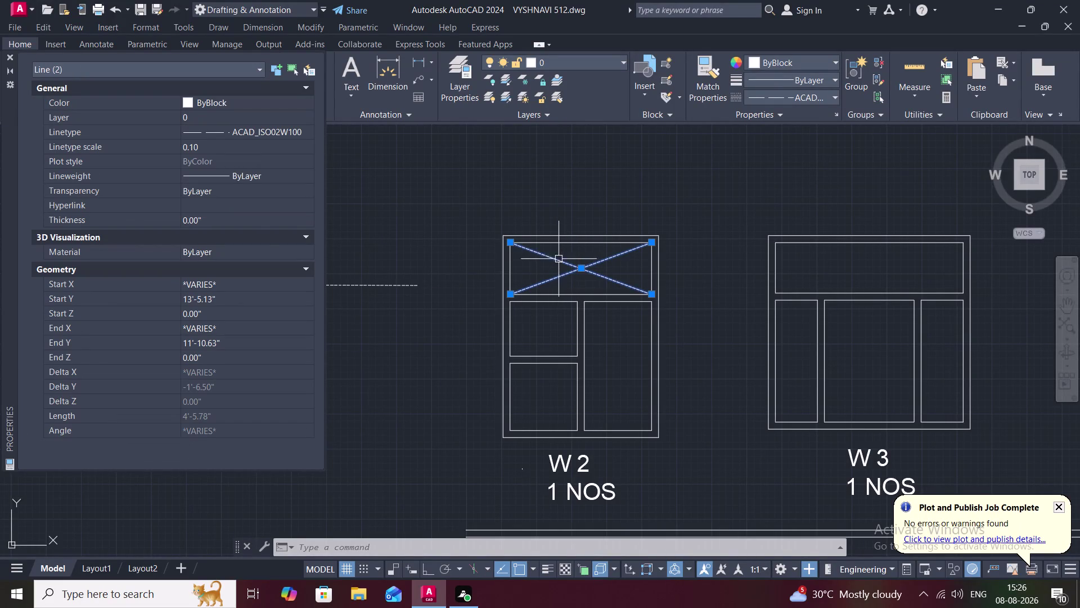
click(231, 145)
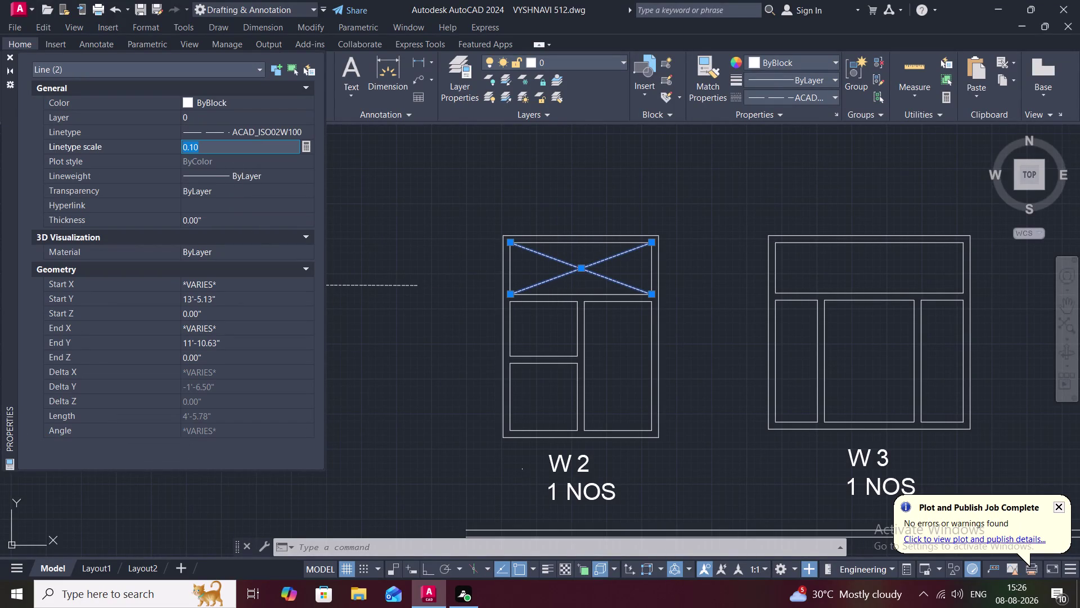
key(BackSpace)
text(0)
text(.)
key(4)
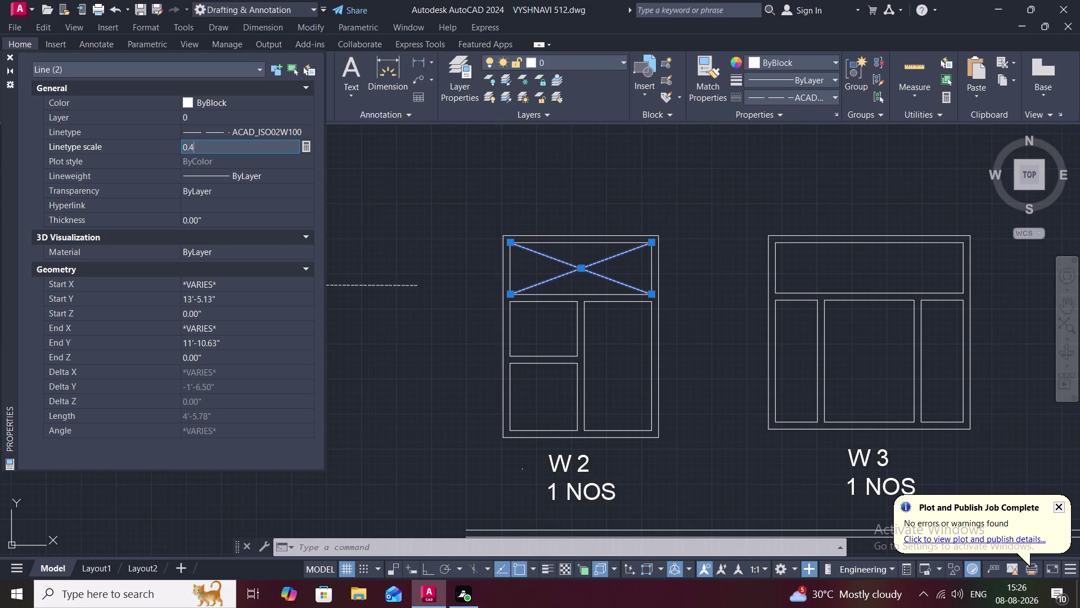
key(Return)
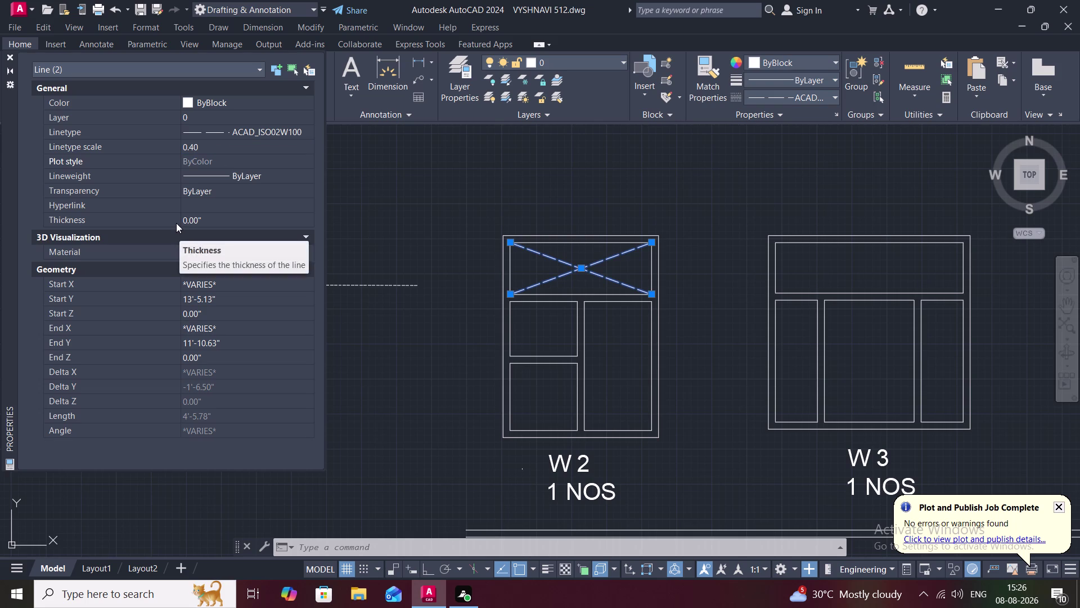
Deselect the cross, recentre the windows and close the Properties palette.
key(Escape)
key(Escape)
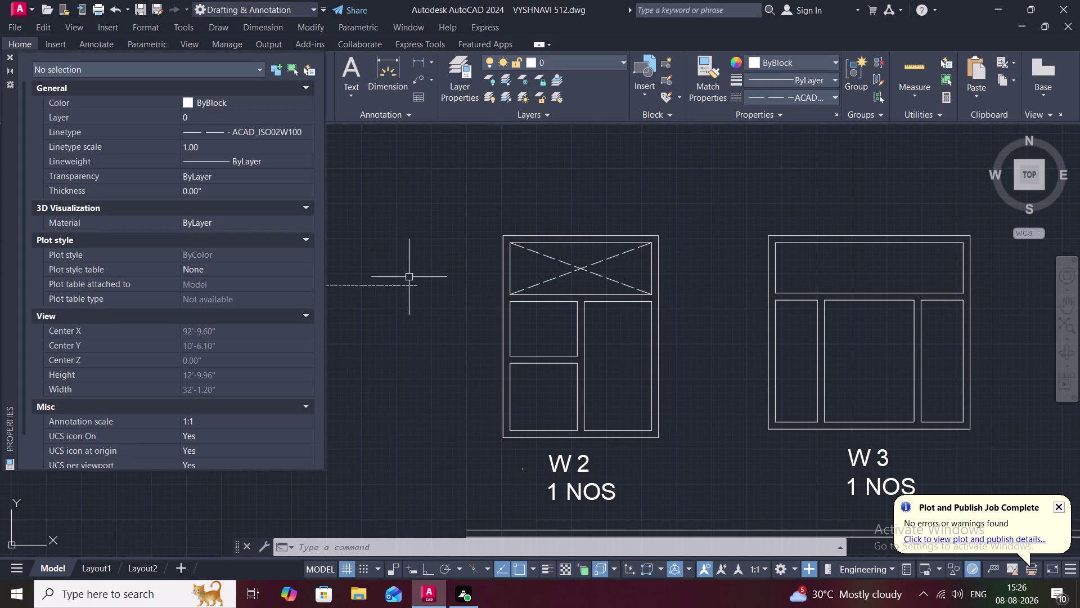
middle_drag(411, 279, 327, 292)
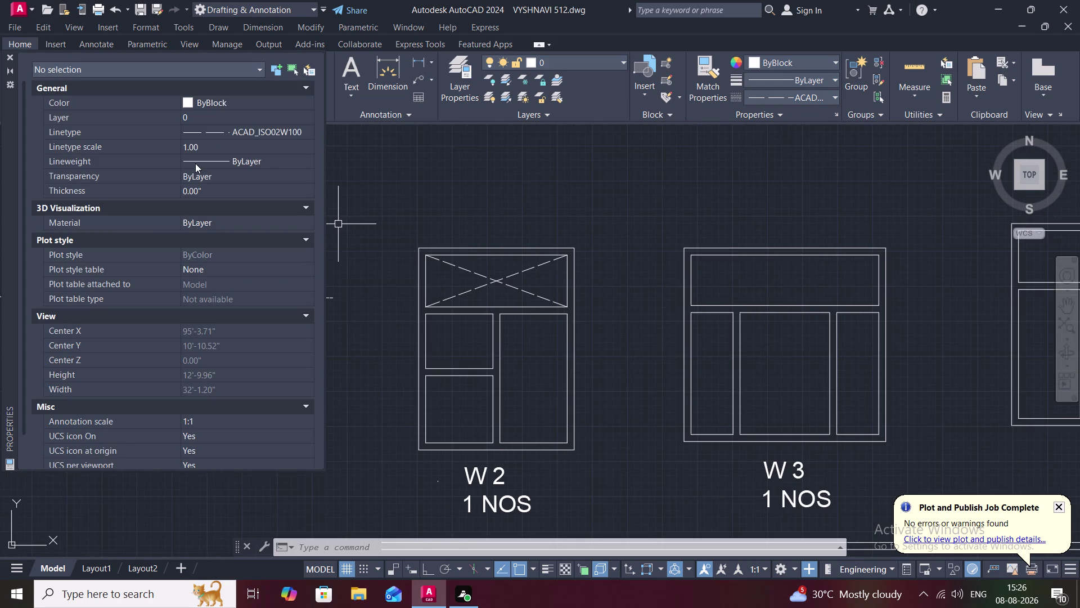
click(8, 55)
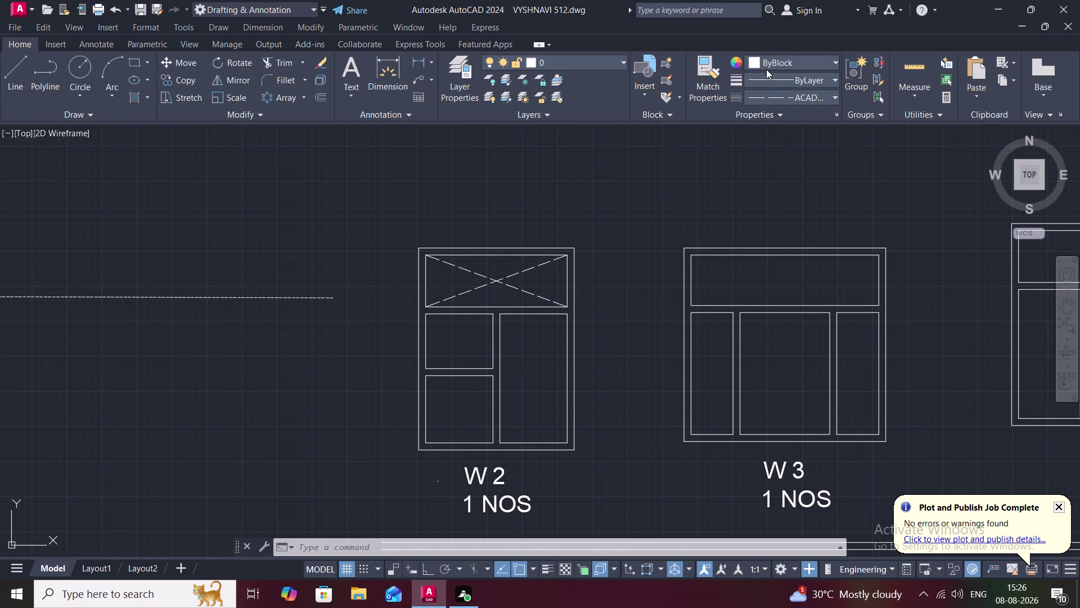
Switch the current linetype for new objects to ByLayer and pan W4 into view.
click(768, 80)
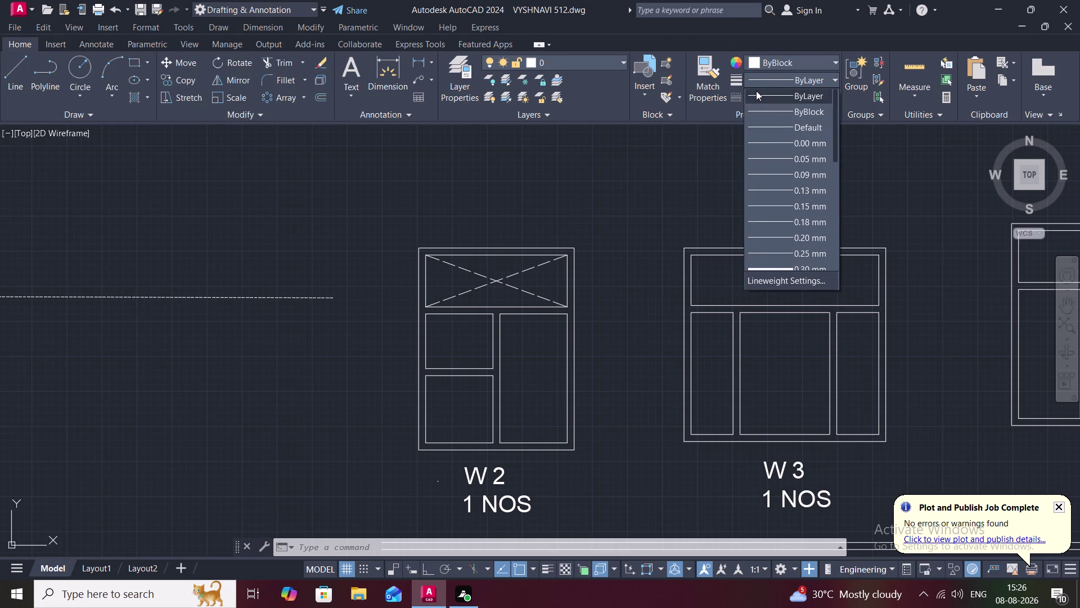
click(756, 91)
click(761, 92)
click(758, 109)
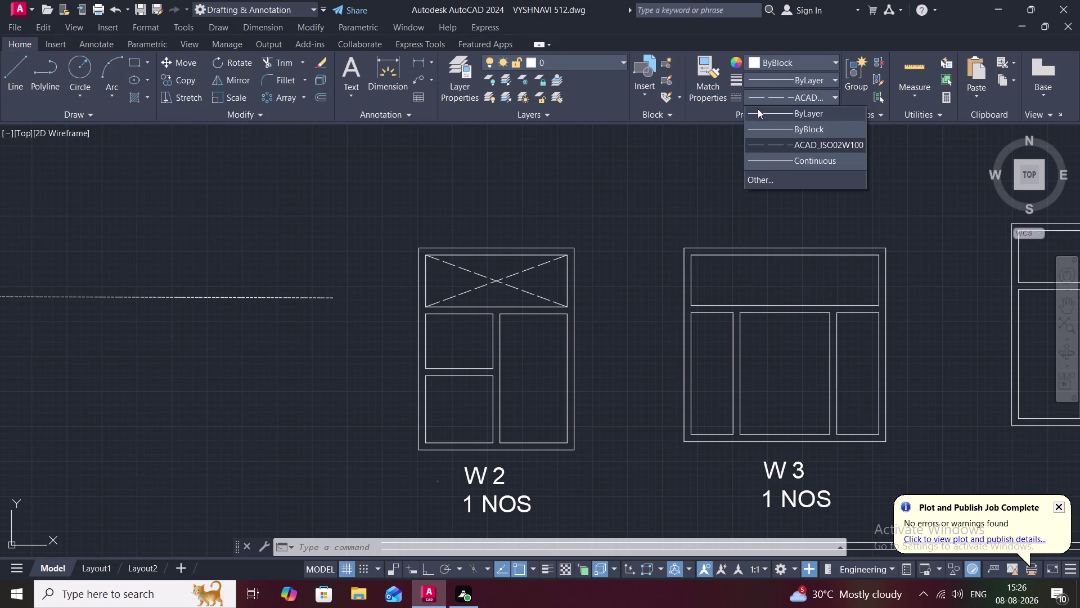
click(10, 62)
middle_drag(459, 234, 345, 171)
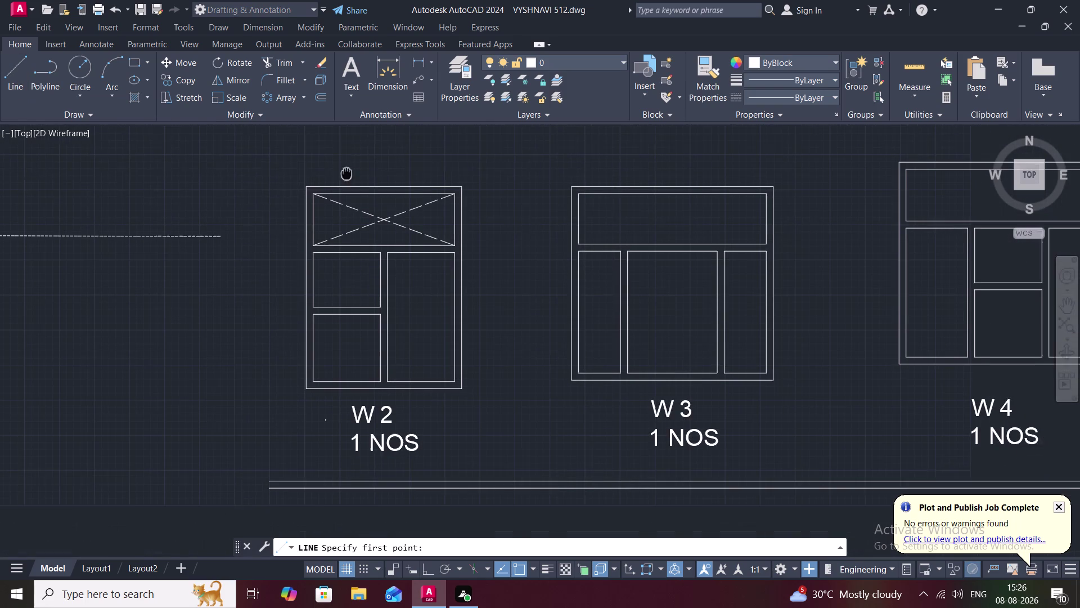
click(385, 252)
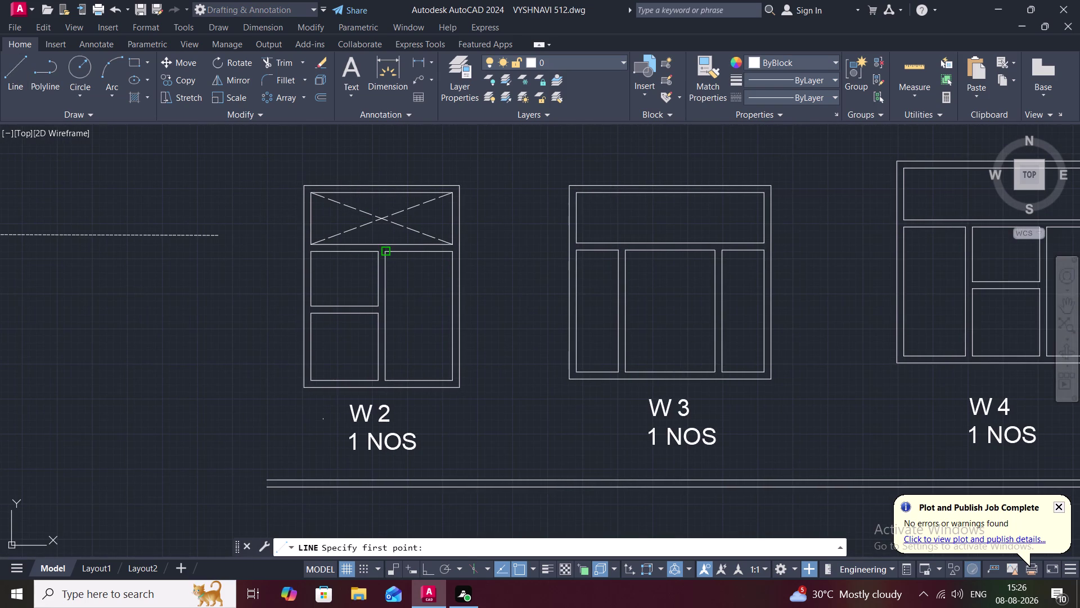
Draw both solid diagonals across W2's tall right lower pane.
click(450, 379)
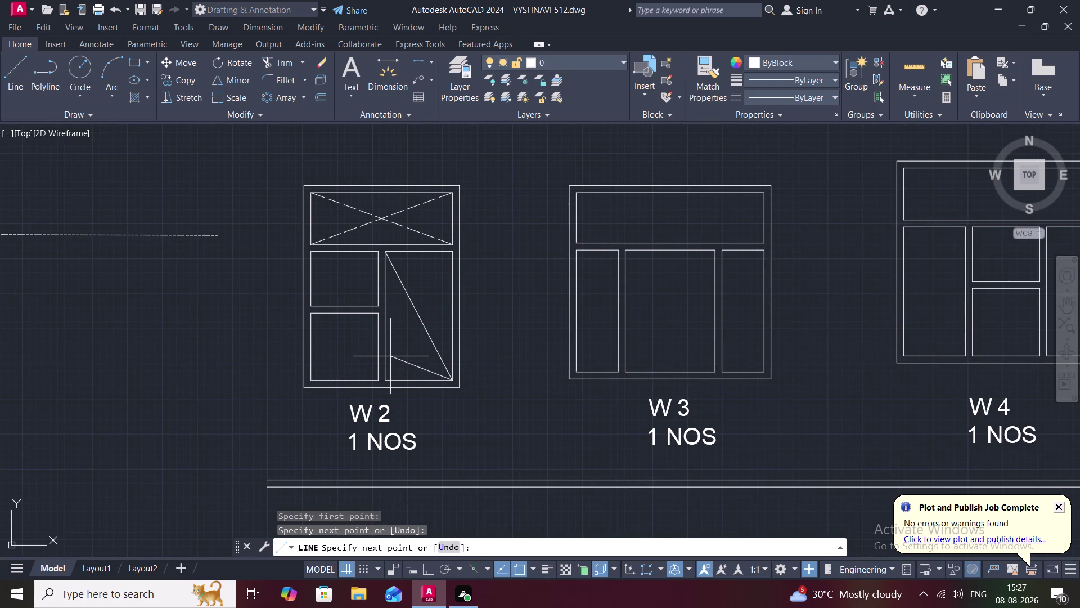
key(Escape)
key(space)
click(382, 379)
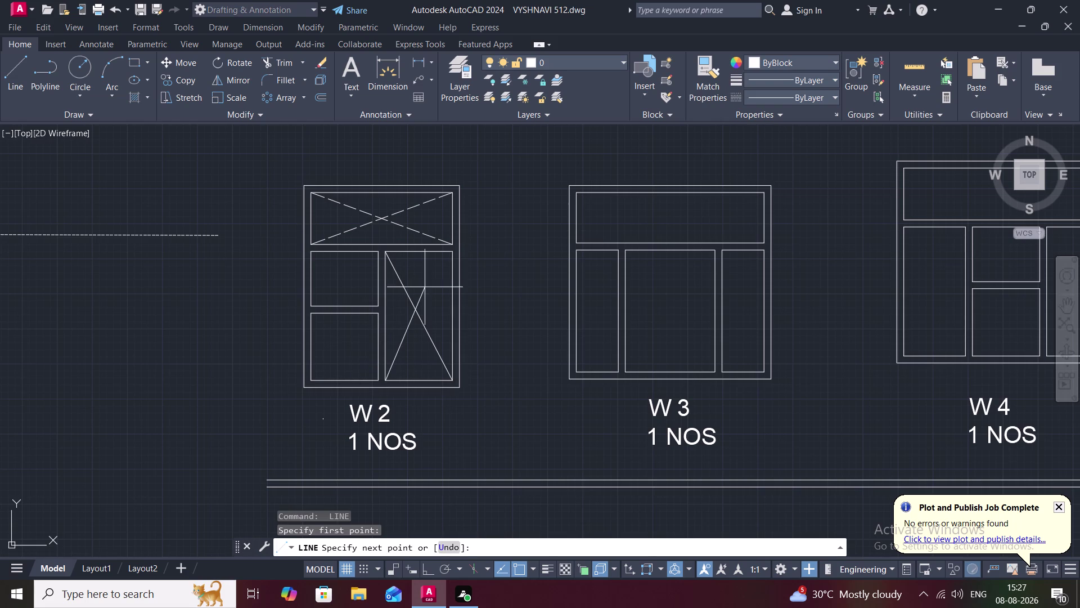
click(454, 253)
key(space)
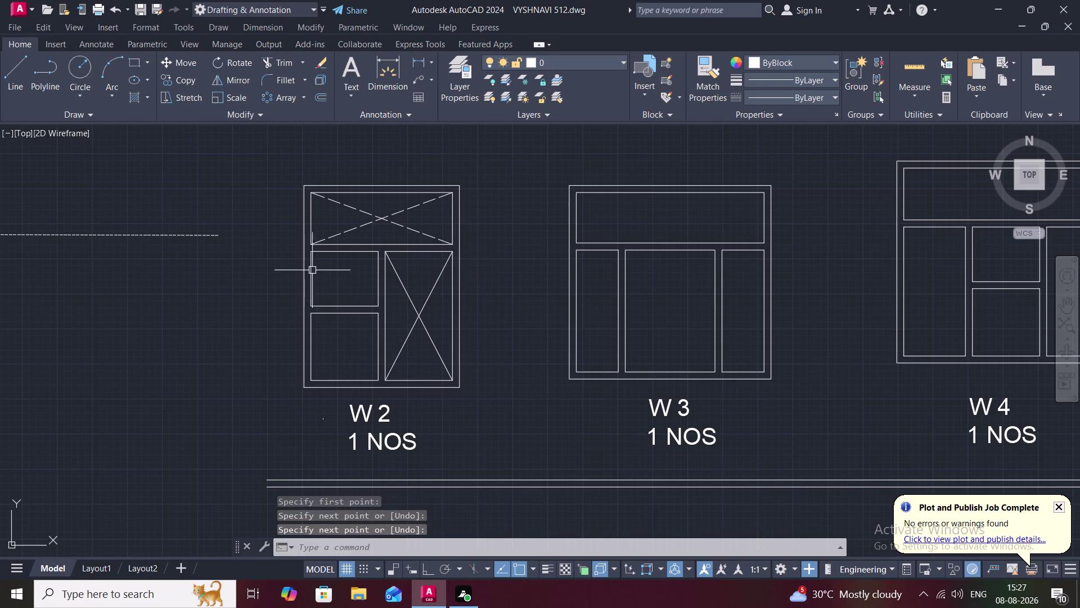
Pan and zoom out to centre W2, W3 and W4.
middle_drag(559, 267, 502, 274)
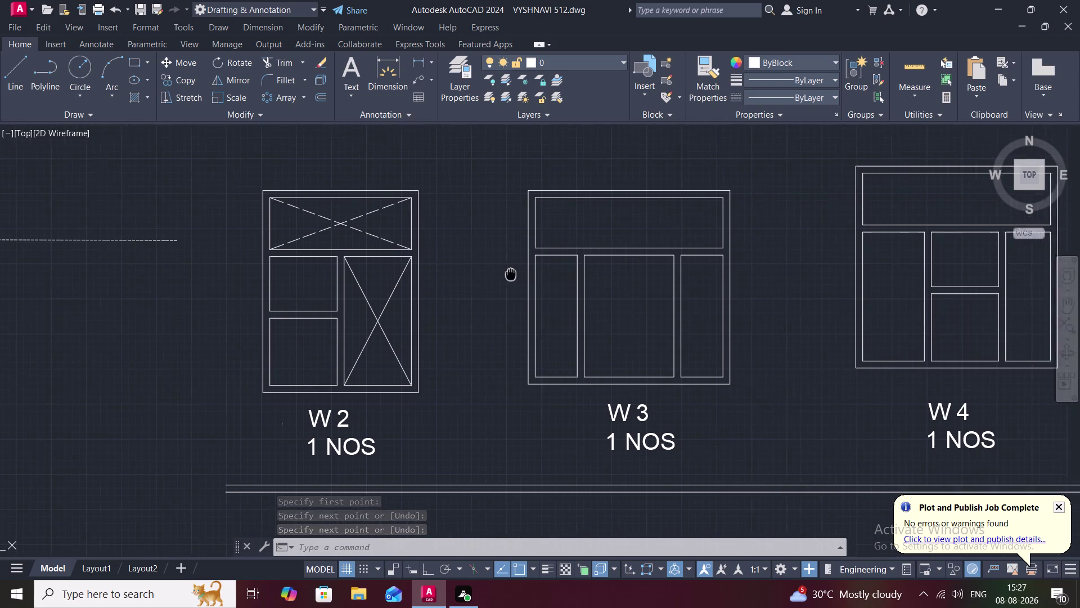
middle_drag(501, 274, 495, 275)
scroll(down, 3)
middle_drag(498, 285, 480, 286)
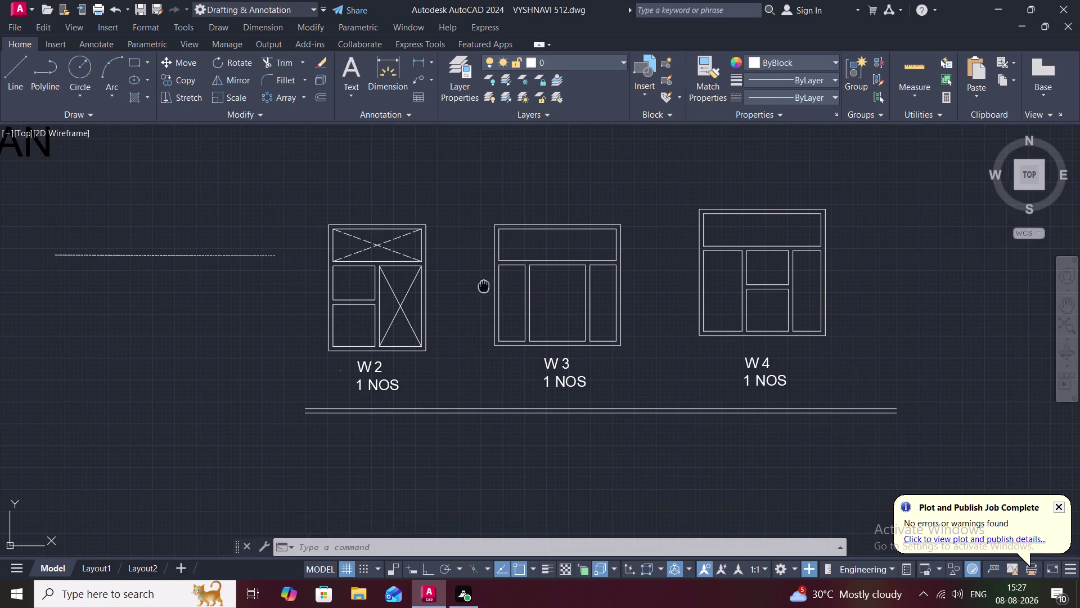
middle_drag(480, 286, 459, 286)
Draw a diagonal cross in W3's narrow left pane.
key(space)
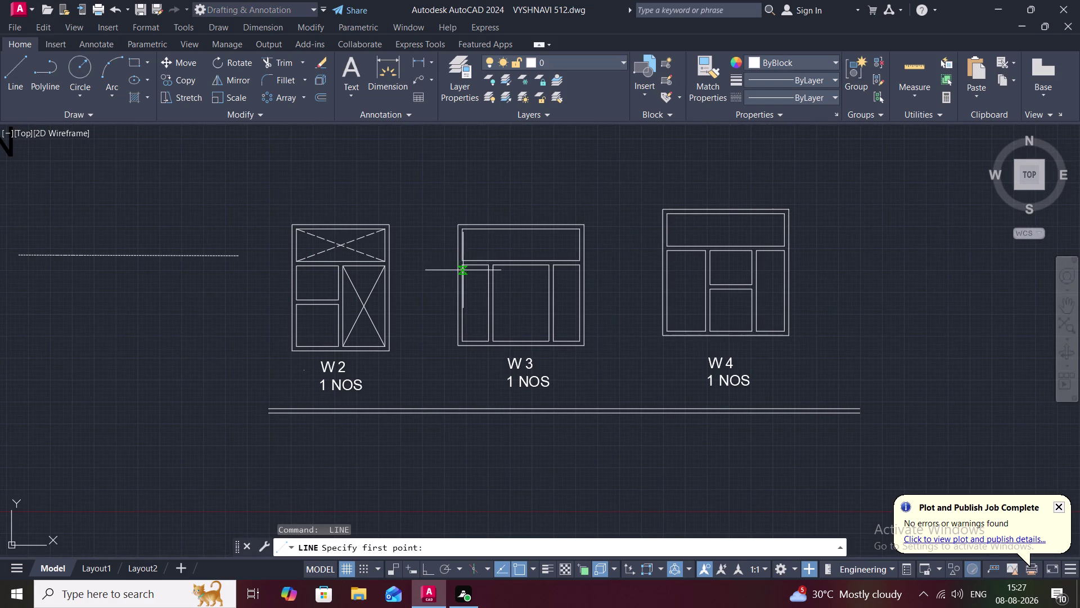
scroll(up, 3)
click(462, 254)
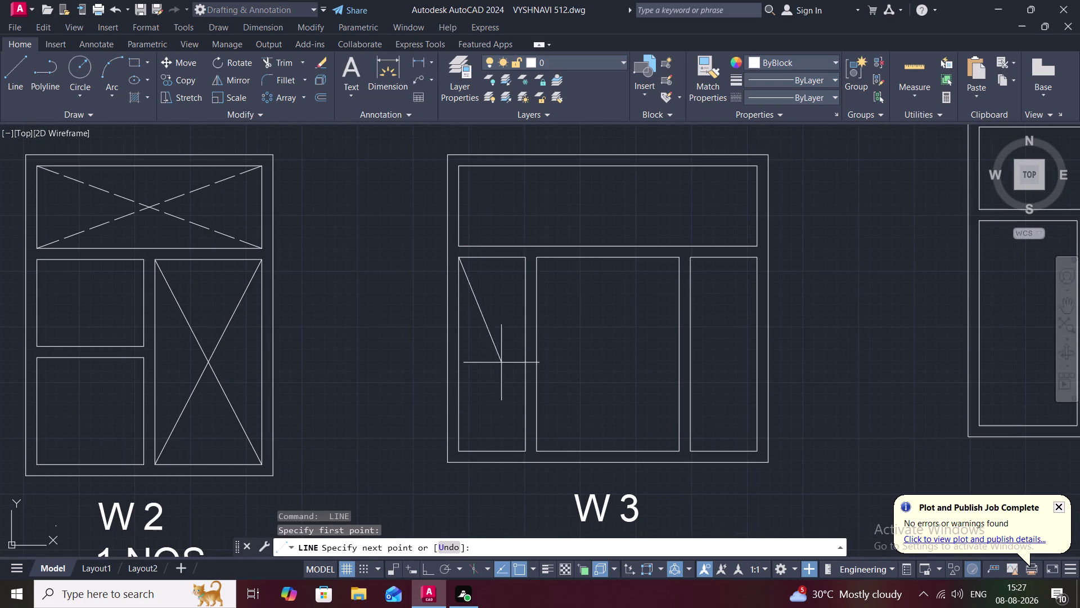
click(525, 448)
key(space)
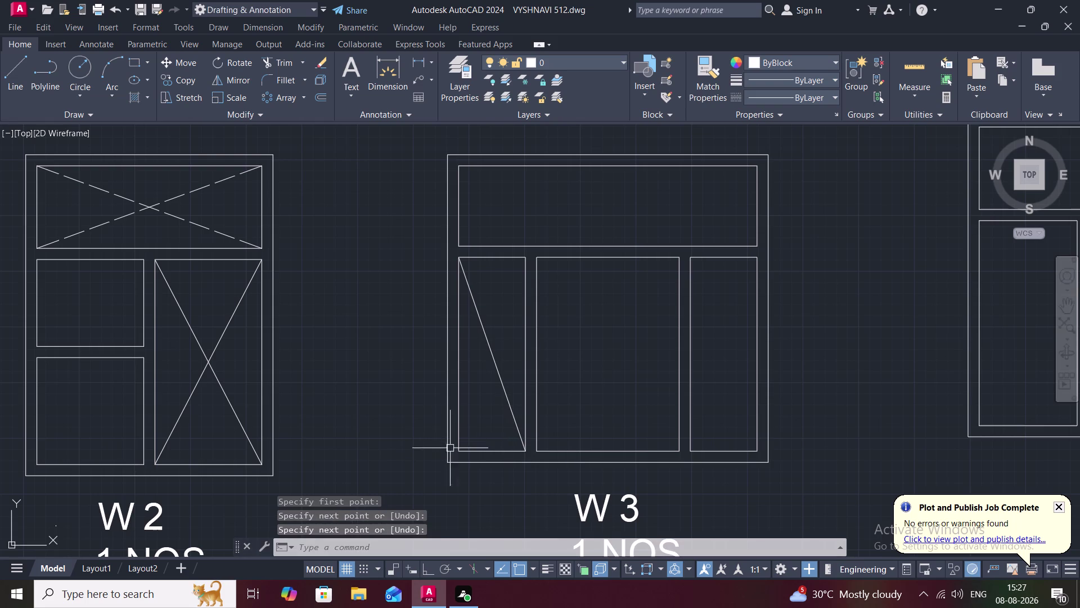
key(space)
click(461, 448)
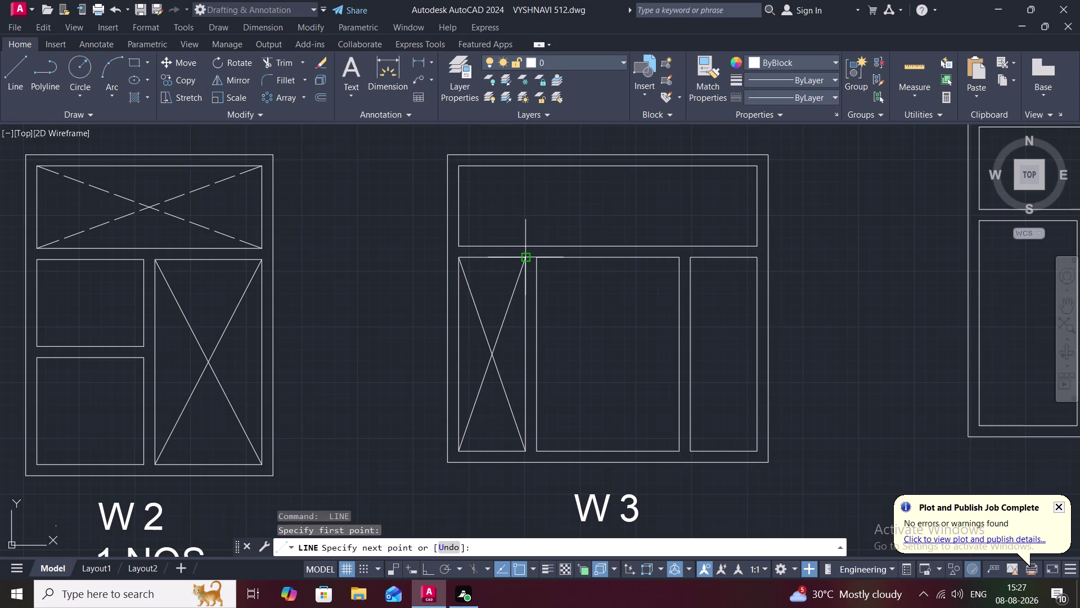
click(524, 260)
key(space)
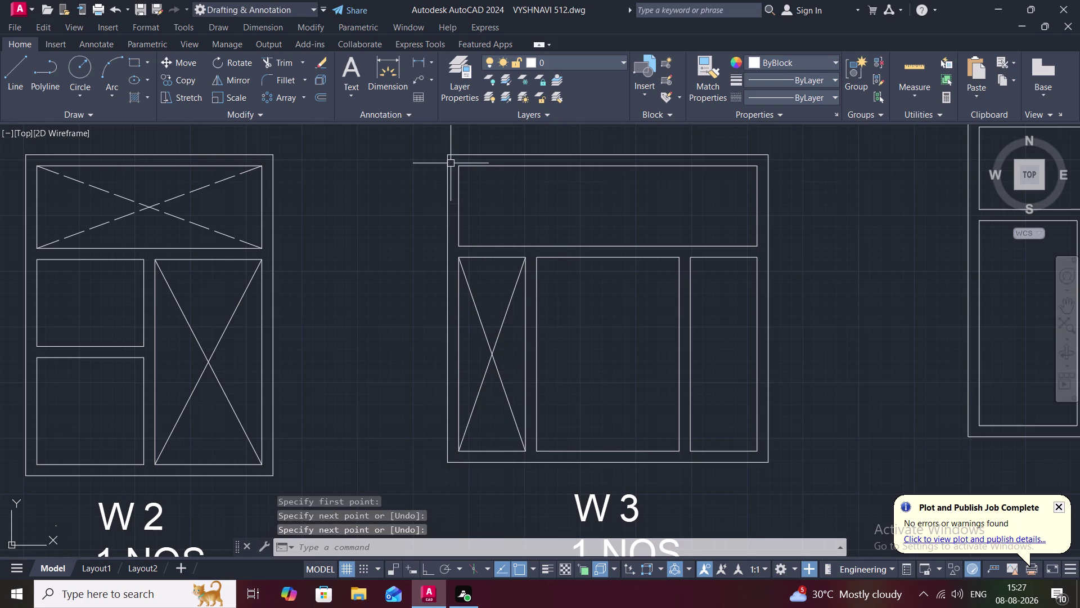
Draw a diagonal cross in W3's top transom pane.
key(space)
click(461, 168)
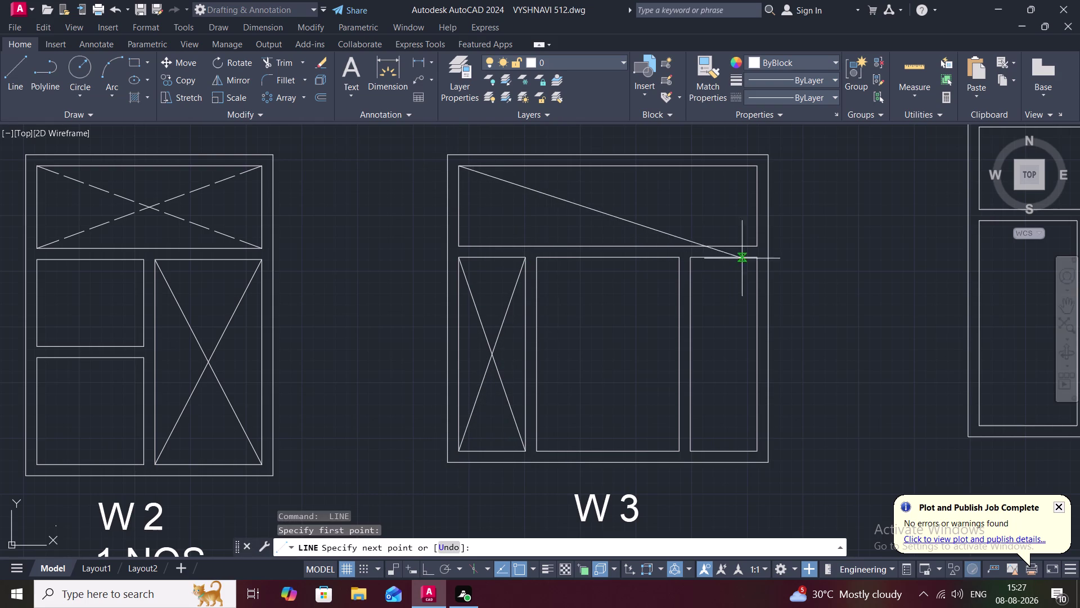
click(756, 248)
key(space)
key(space)
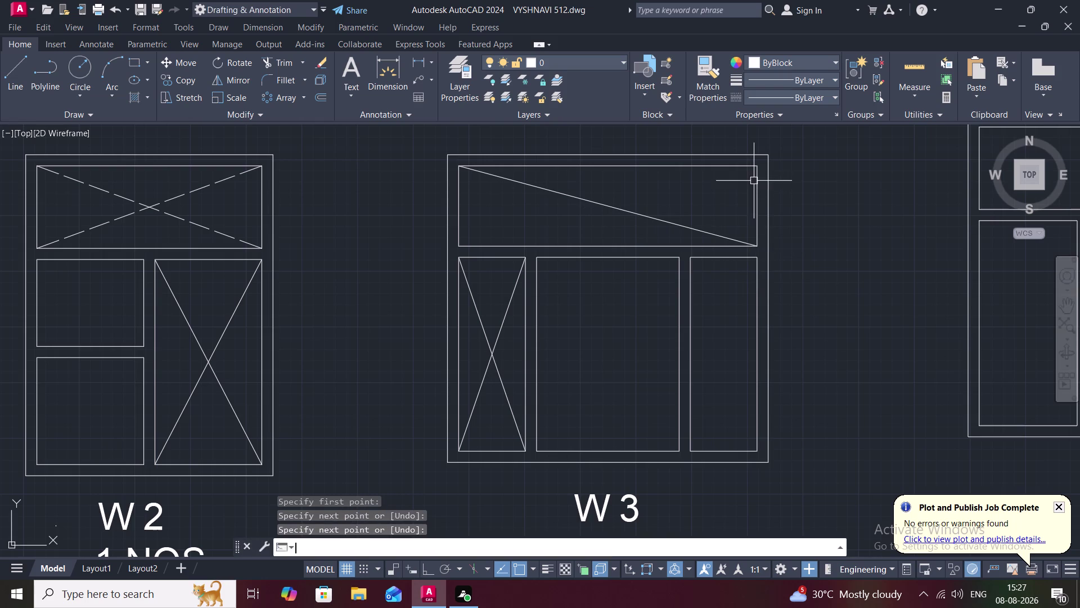
click(761, 165)
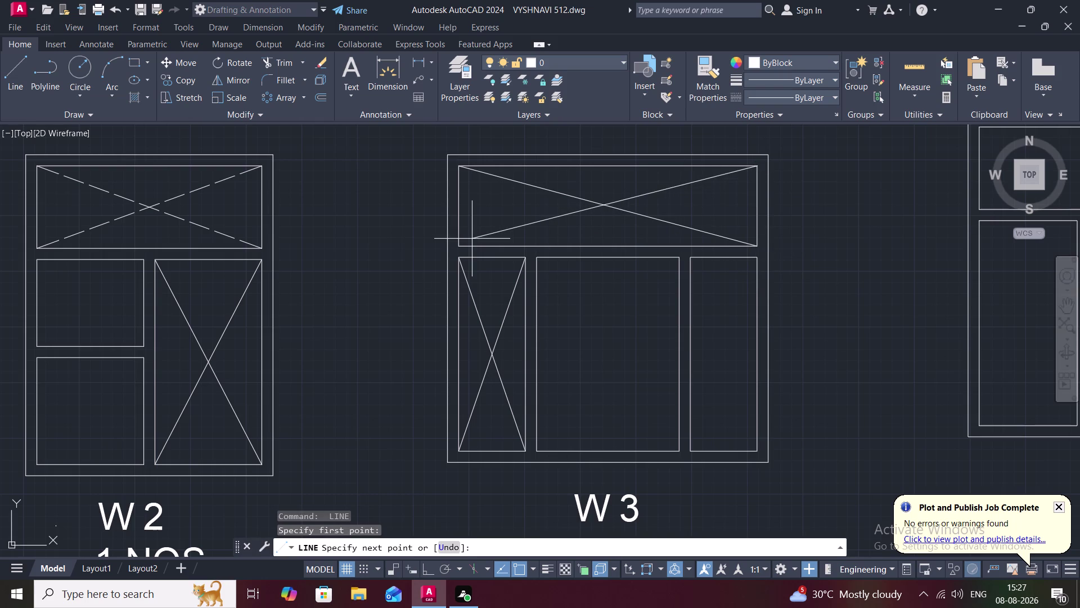
click(460, 244)
key(space)
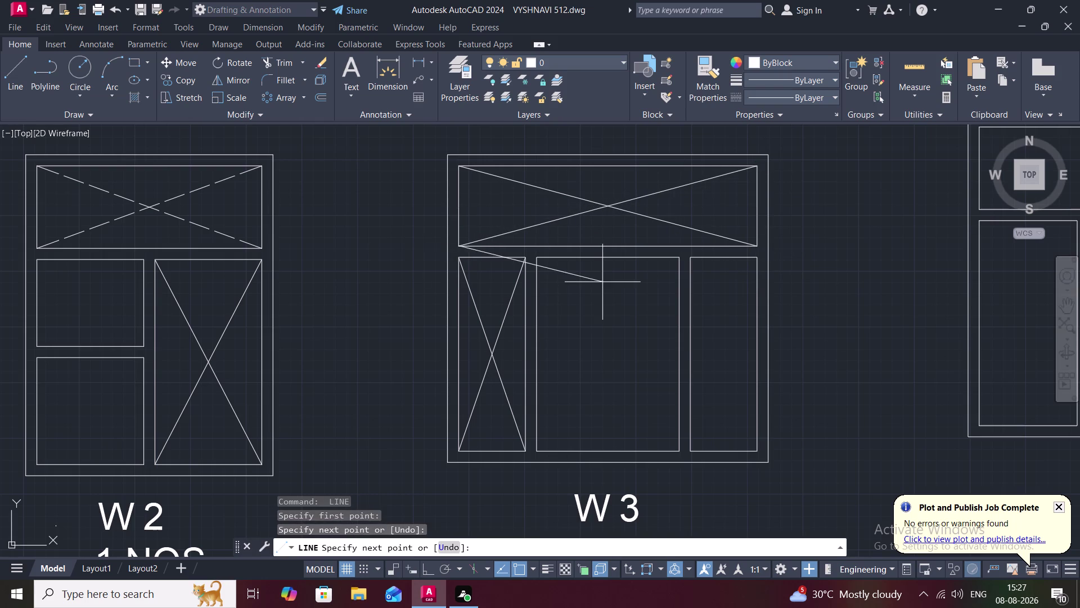
Draw a diagonal cross in W3's narrow right pane.
middle_drag(584, 309, 450, 223)
key(space)
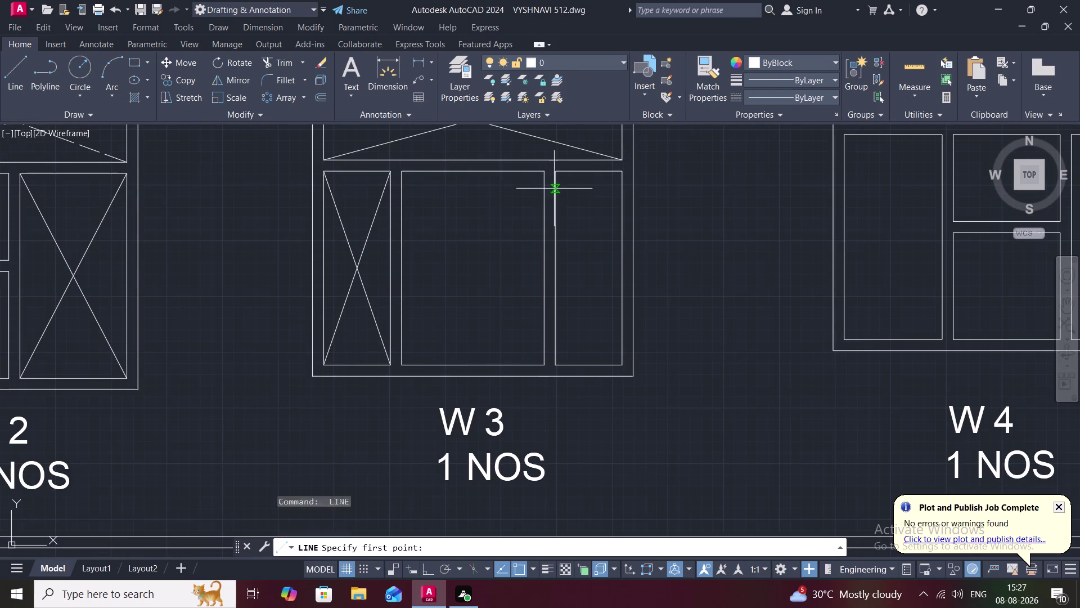
click(556, 173)
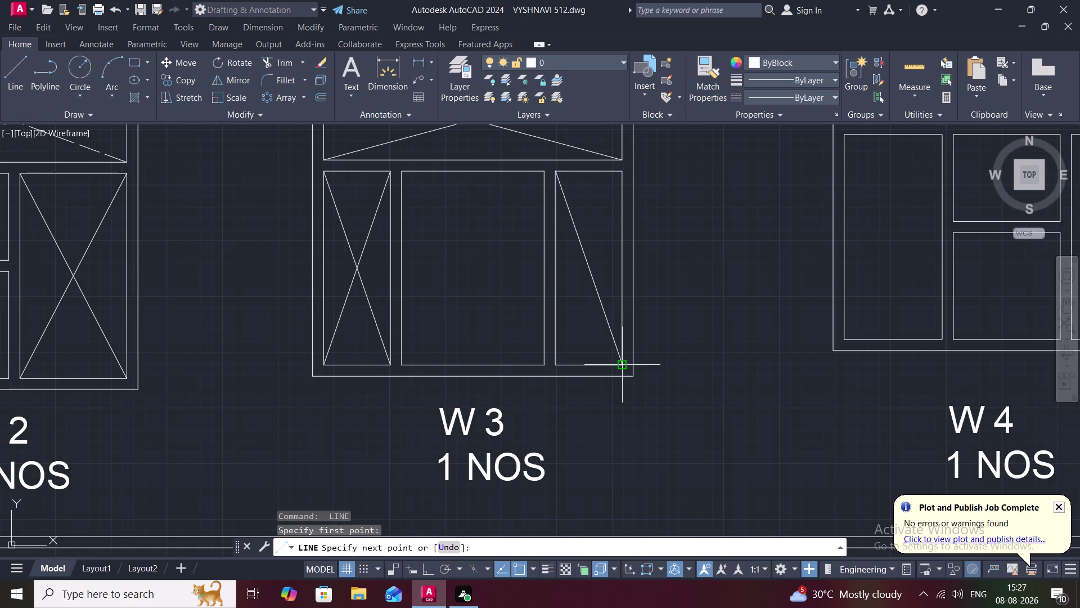
click(619, 365)
key(space)
key(space)
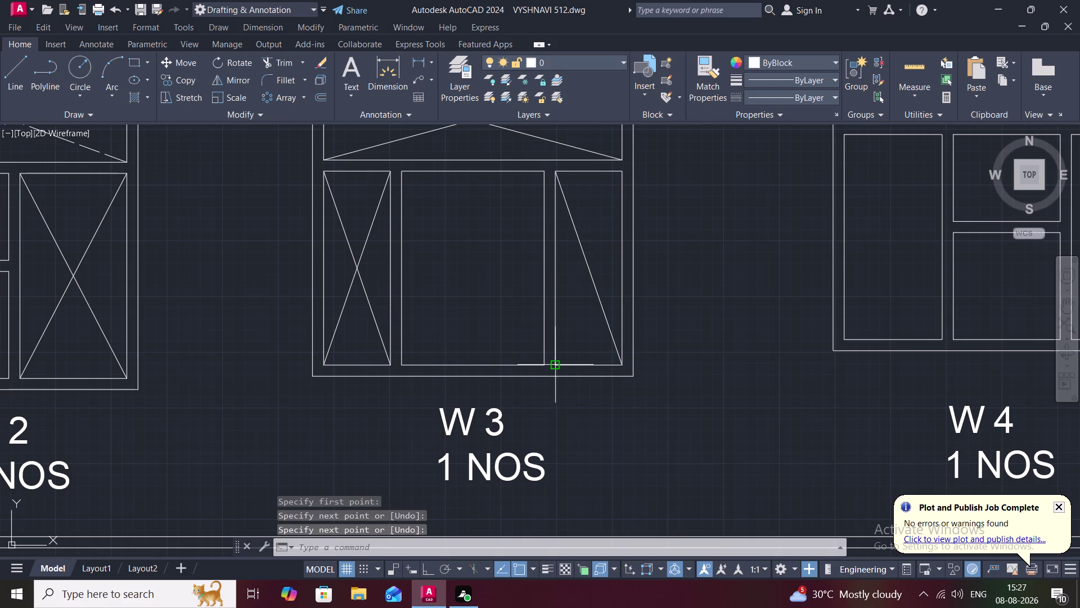
click(557, 365)
click(621, 172)
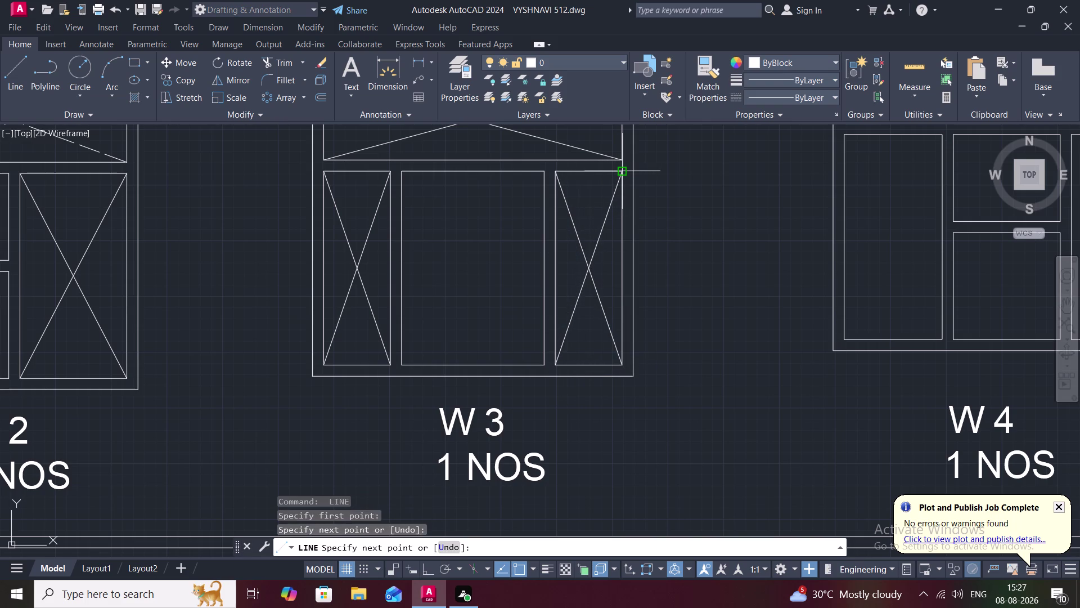
key(space)
scroll(down, 3)
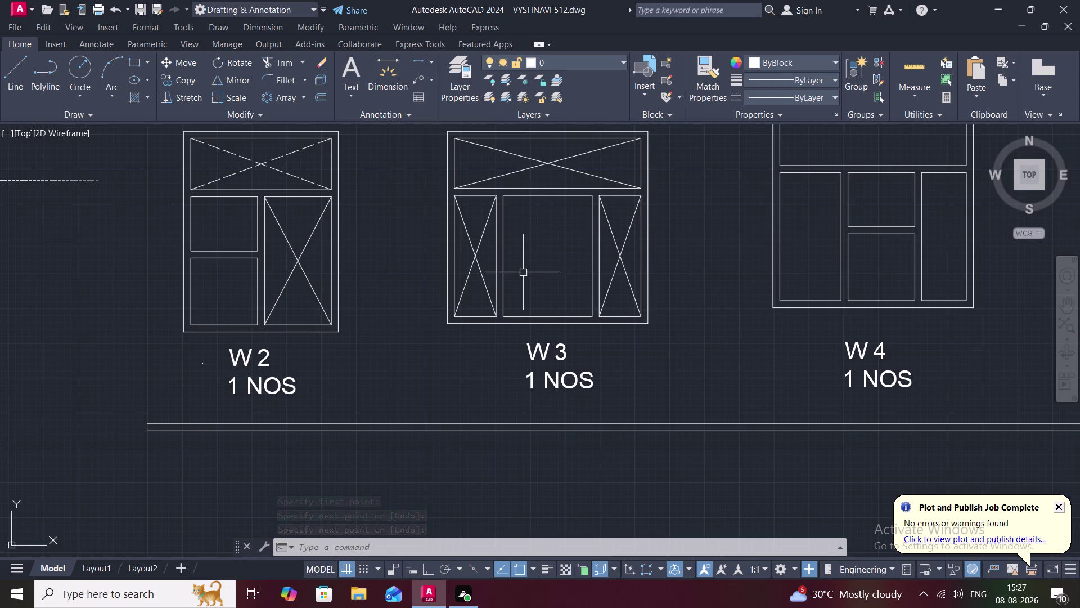
Draw a vertical divider from the bottom to the top of W3's centre pane.
text(L)
key(space)
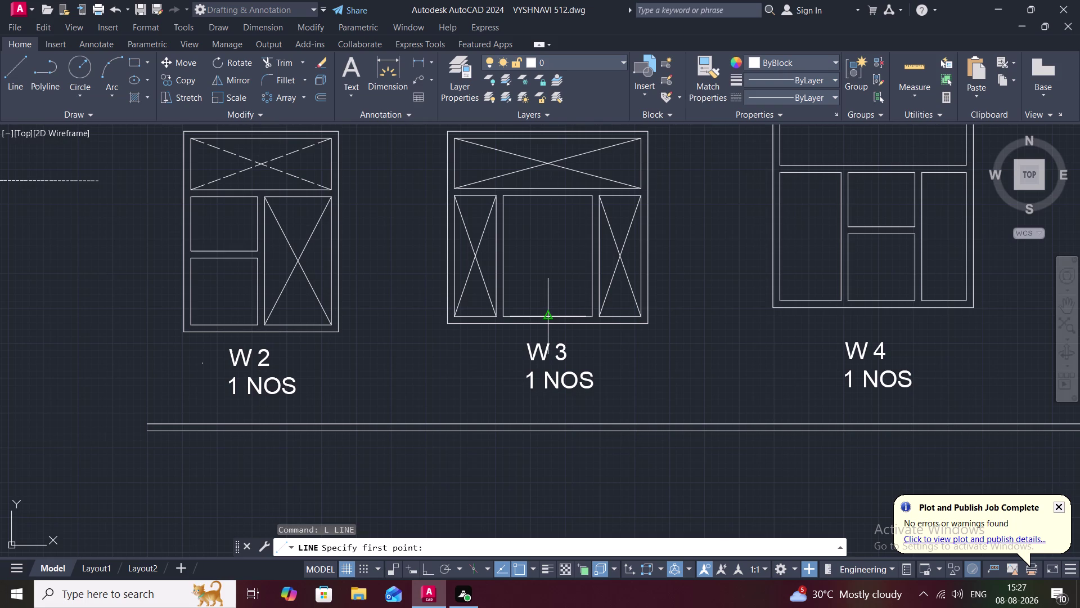
click(552, 316)
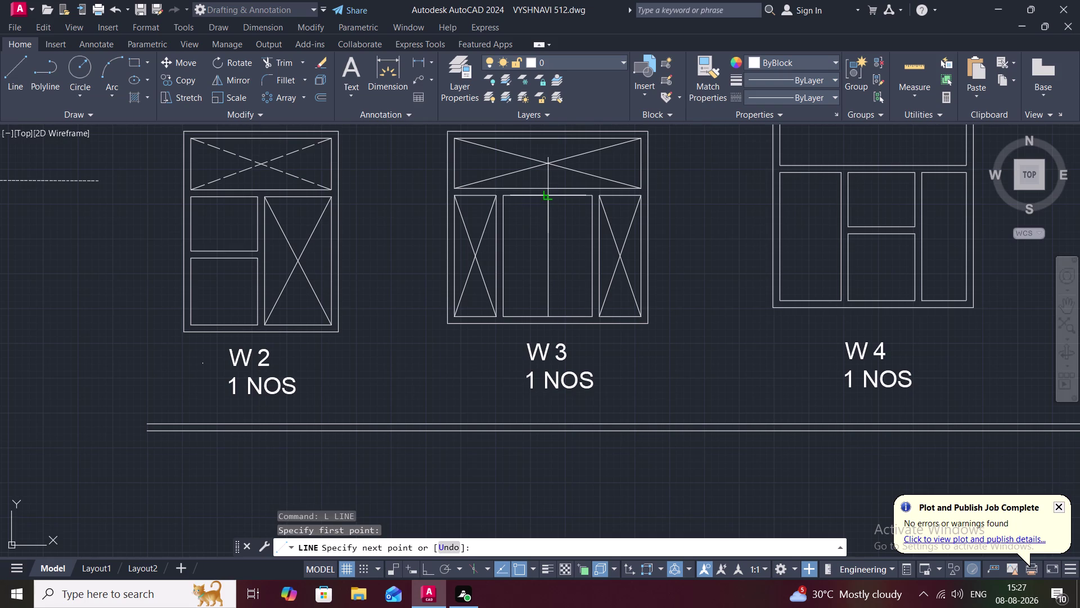
click(547, 196)
key(space)
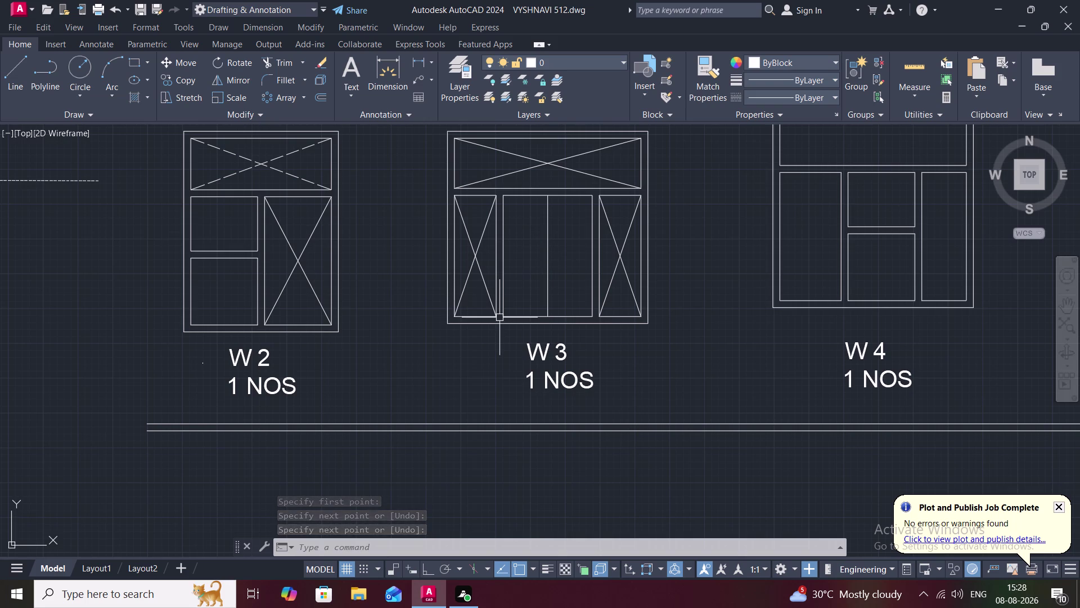
Draw slanted lines from the centre pane's bottom and top corners, plus a second vertical line.
key(l)
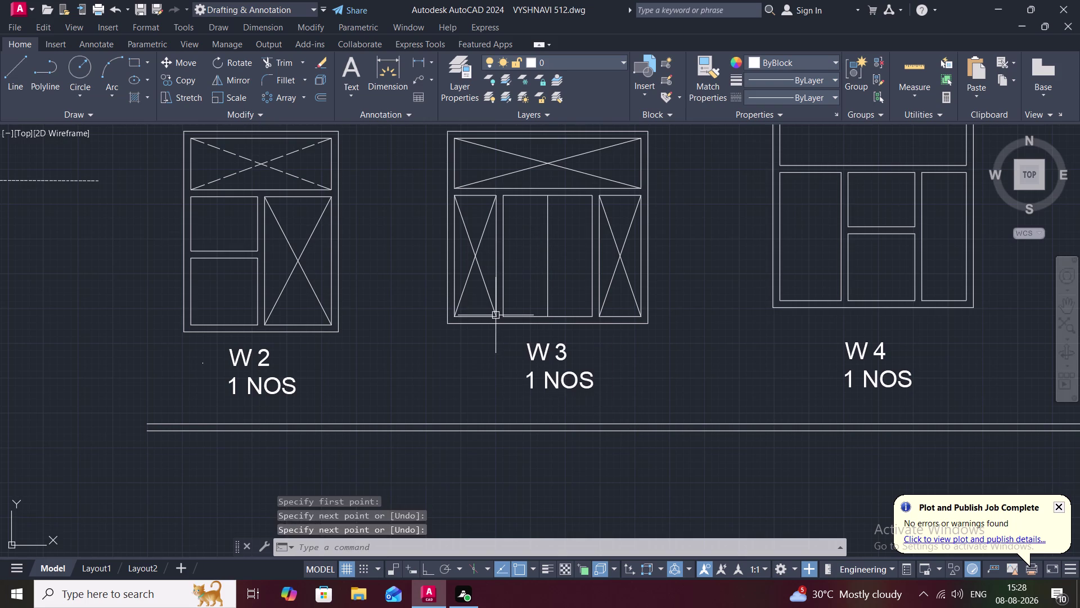
key(space)
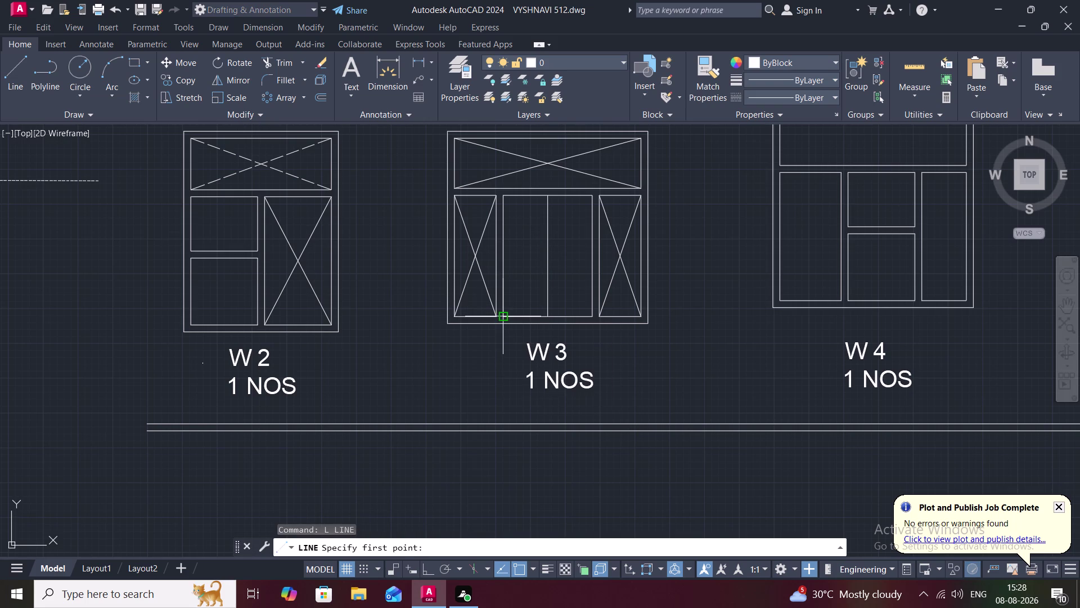
click(504, 313)
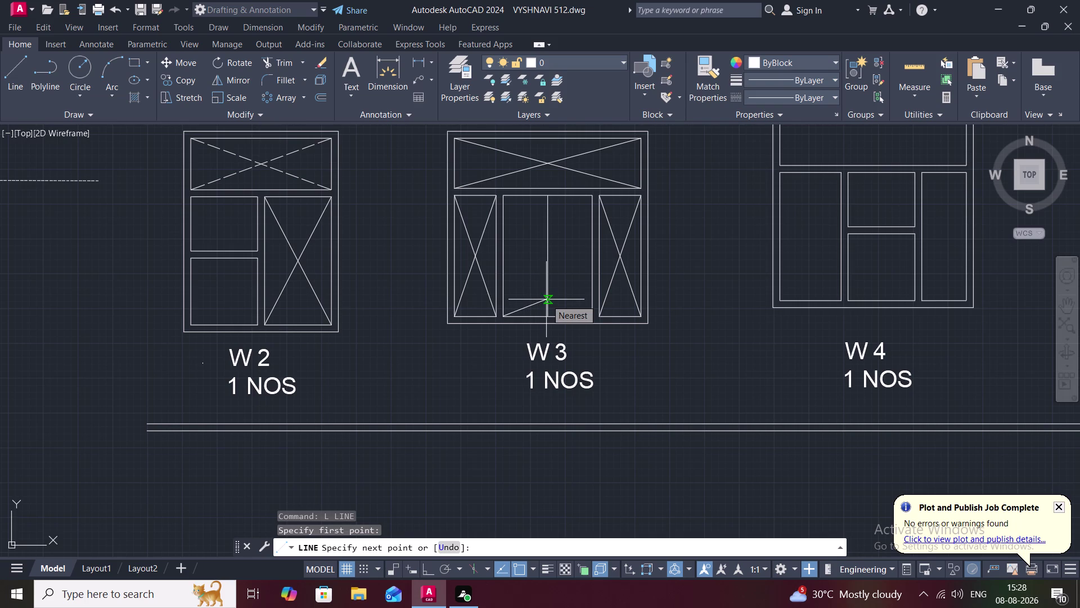
click(547, 299)
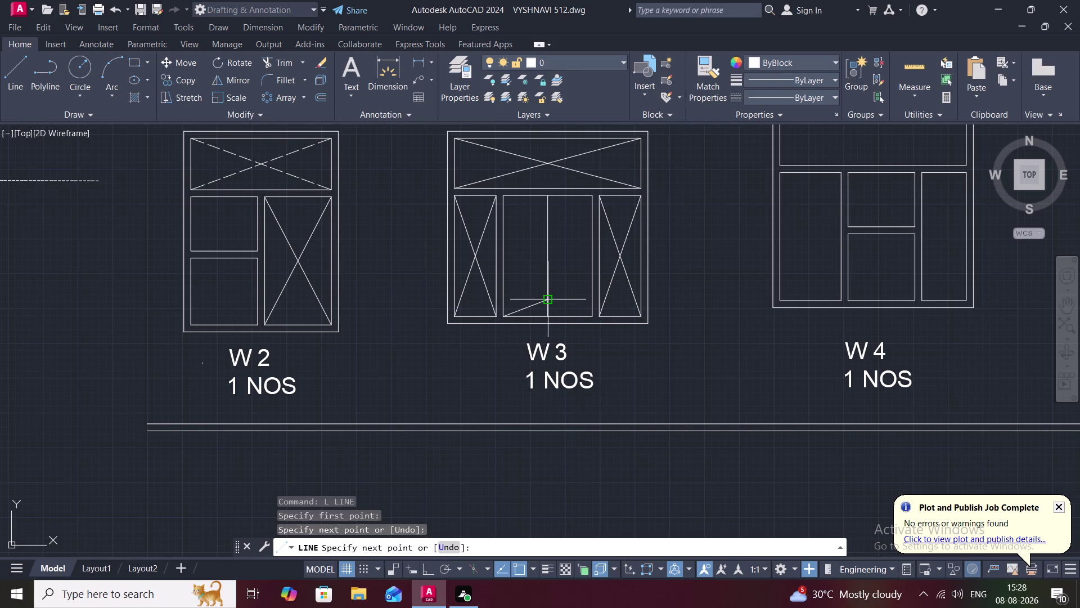
key(space)
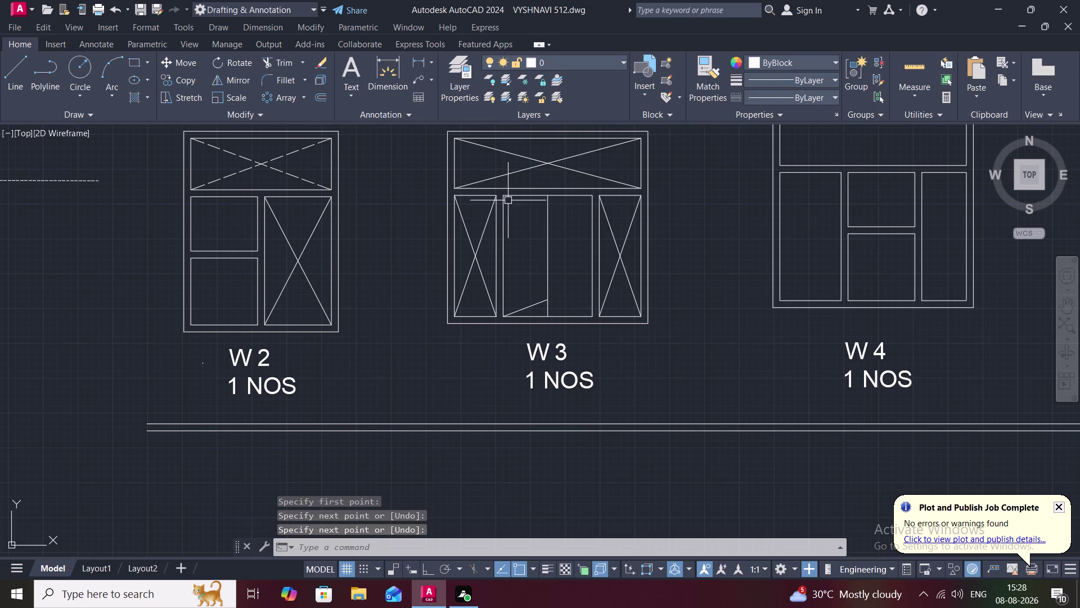
key(space)
click(506, 195)
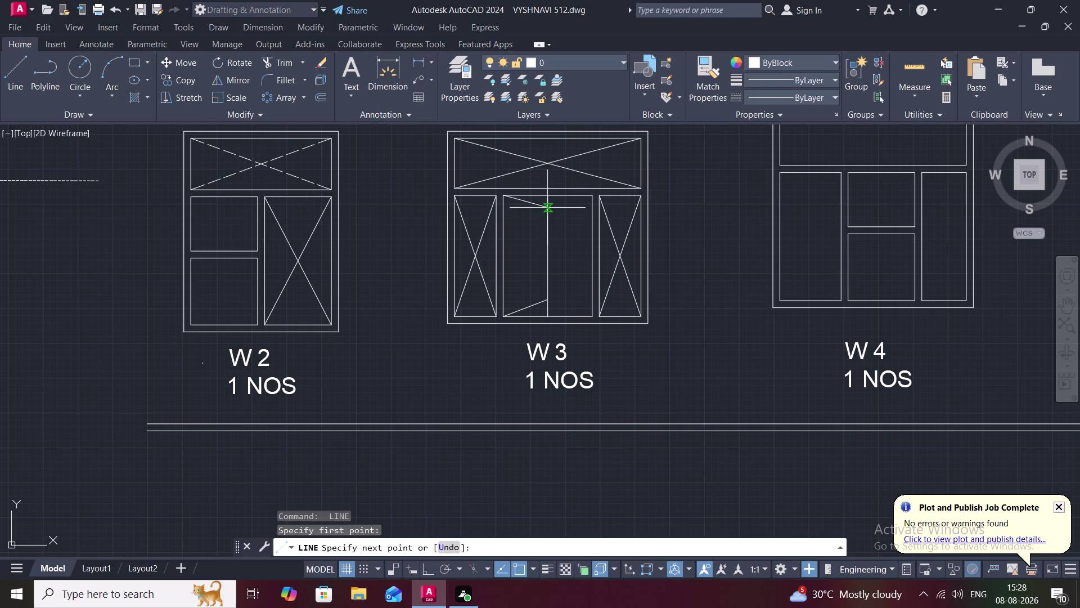
click(547, 213)
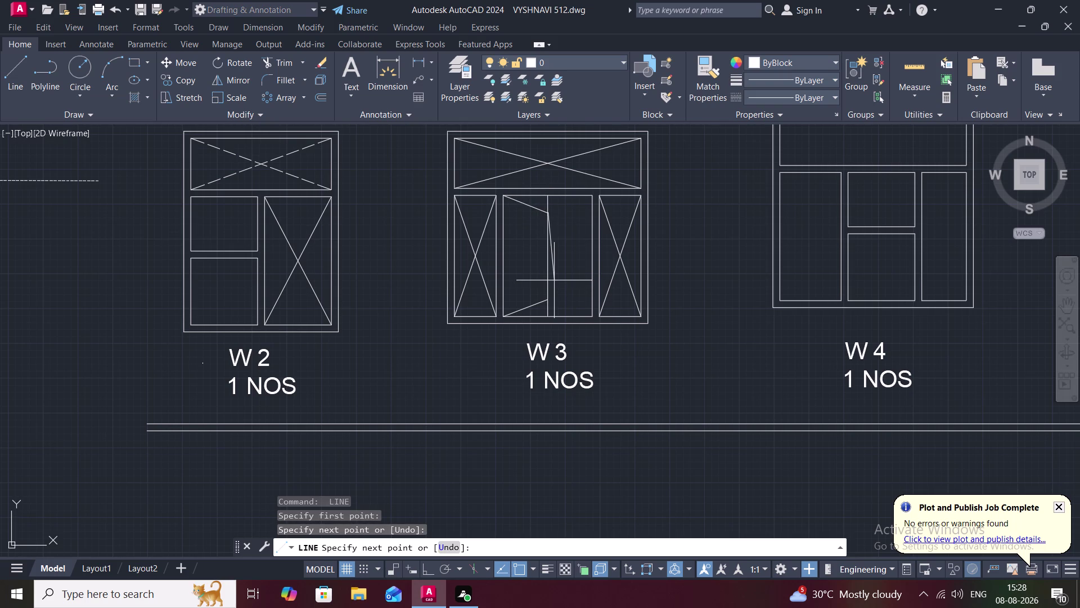
key(Escape)
key(space)
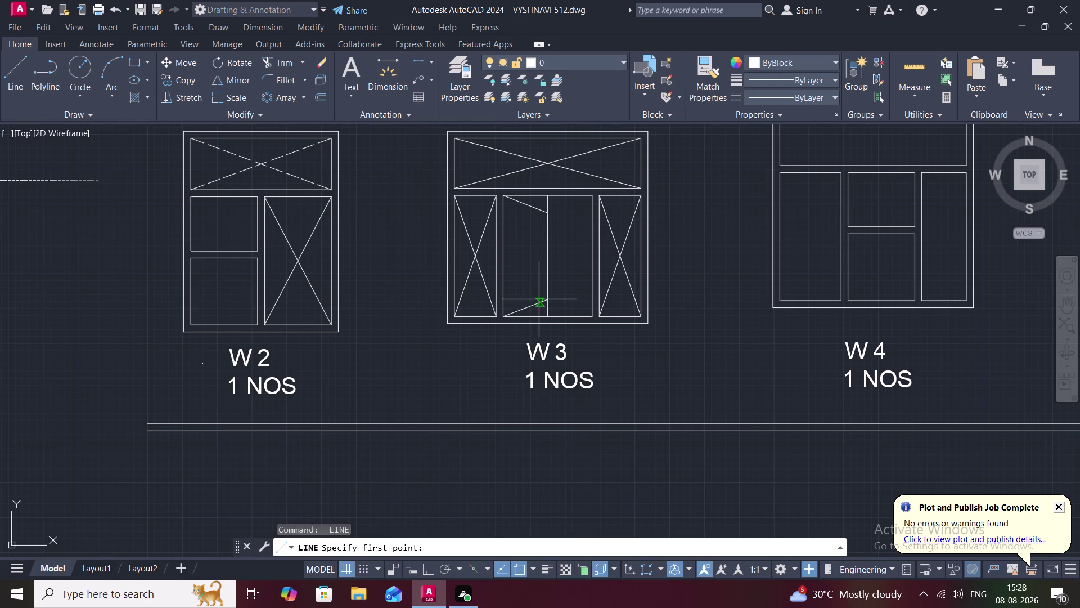
click(537, 303)
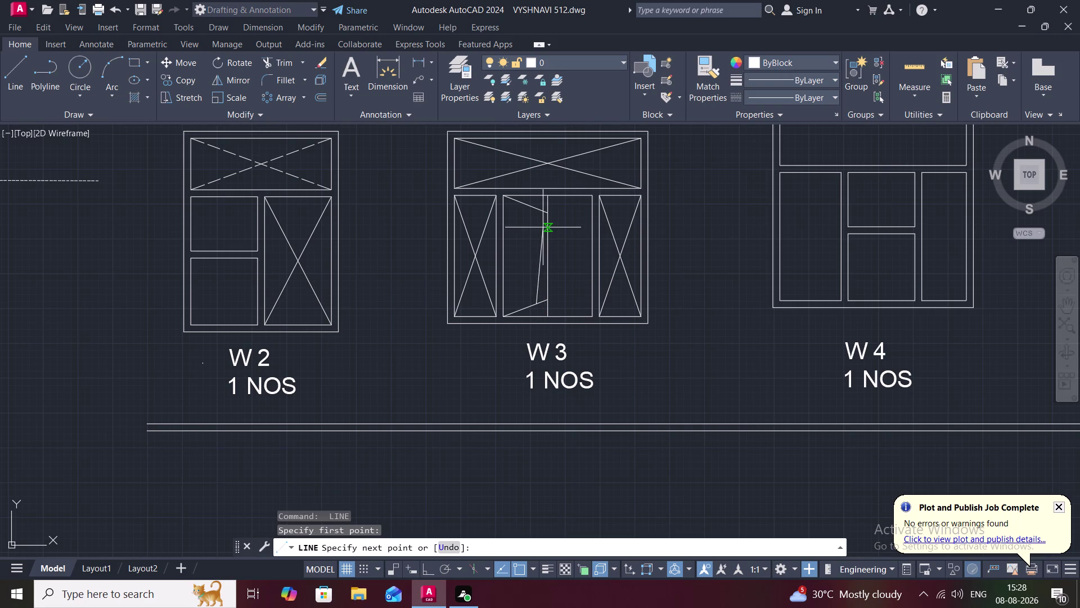
click(537, 209)
key(space)
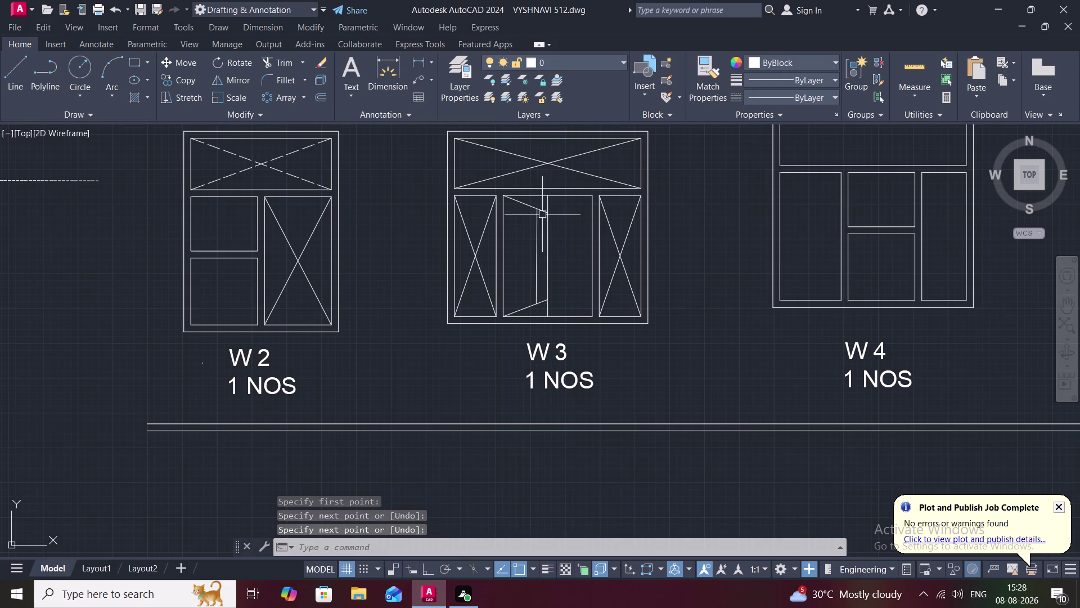
Add the remaining slanted leaf lines and another vertical line in W3's centre pane.
key(space)
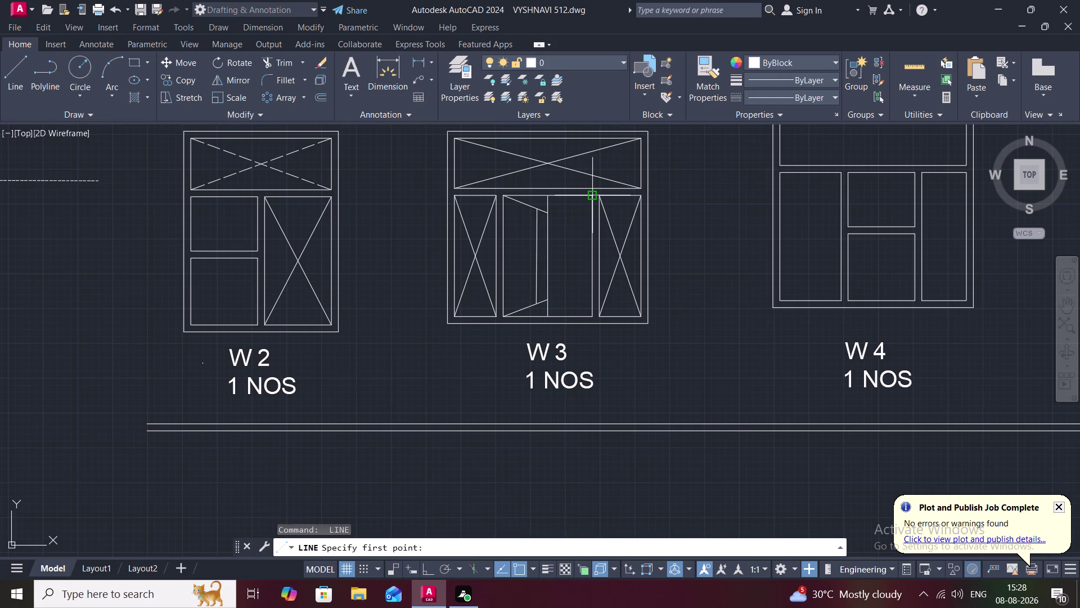
click(596, 195)
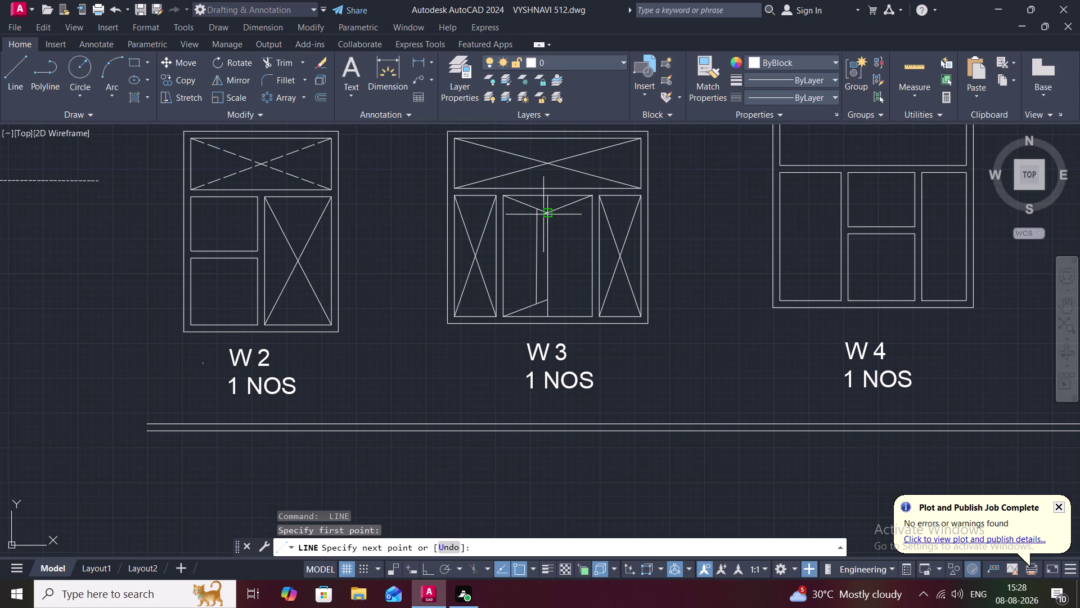
click(547, 214)
key(space)
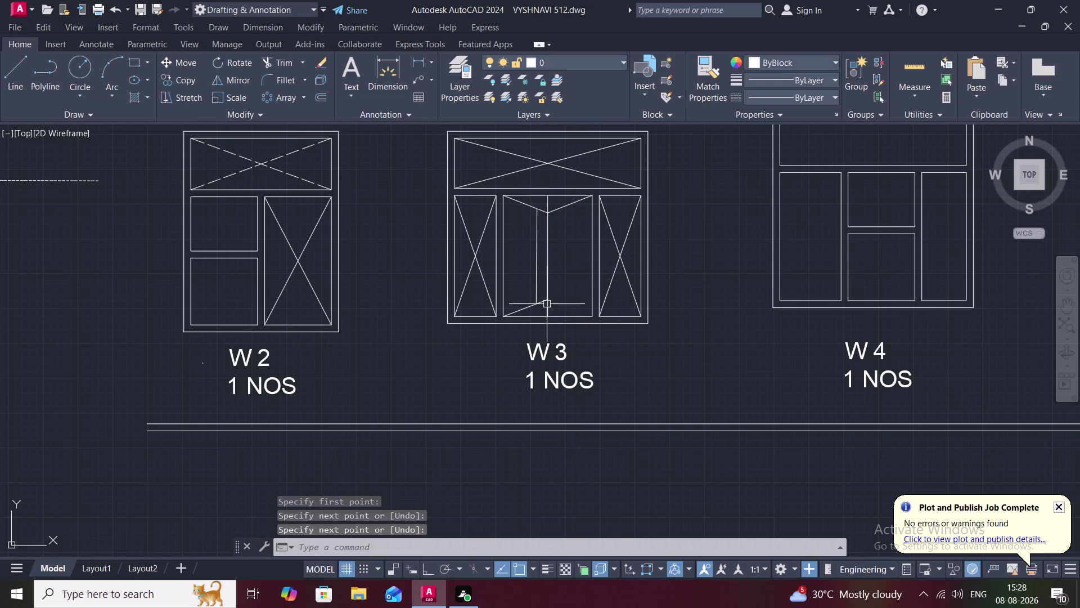
key(space)
click(548, 299)
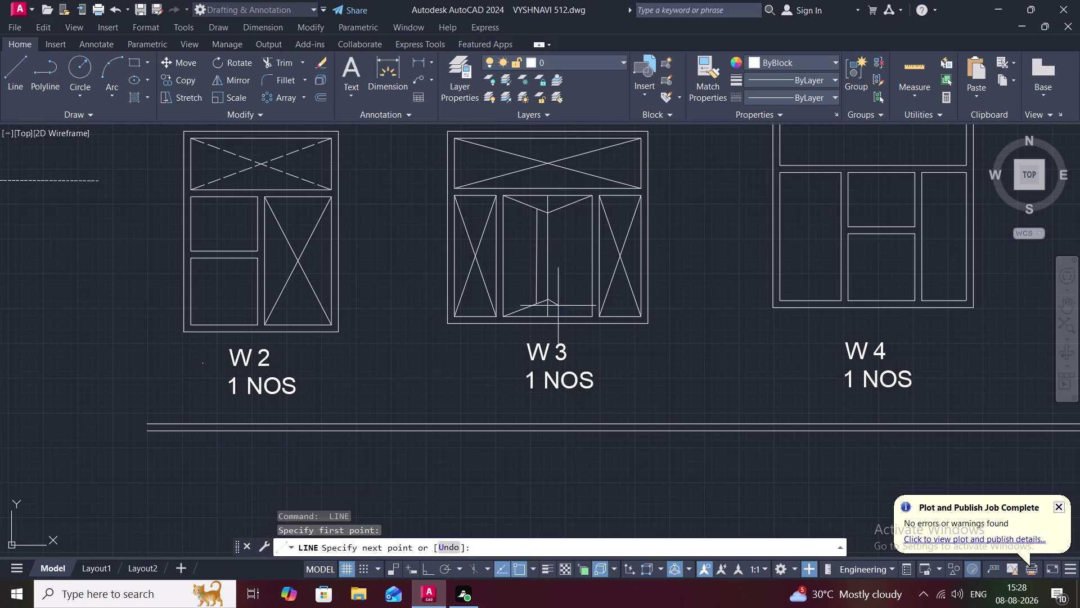
click(592, 314)
key(space)
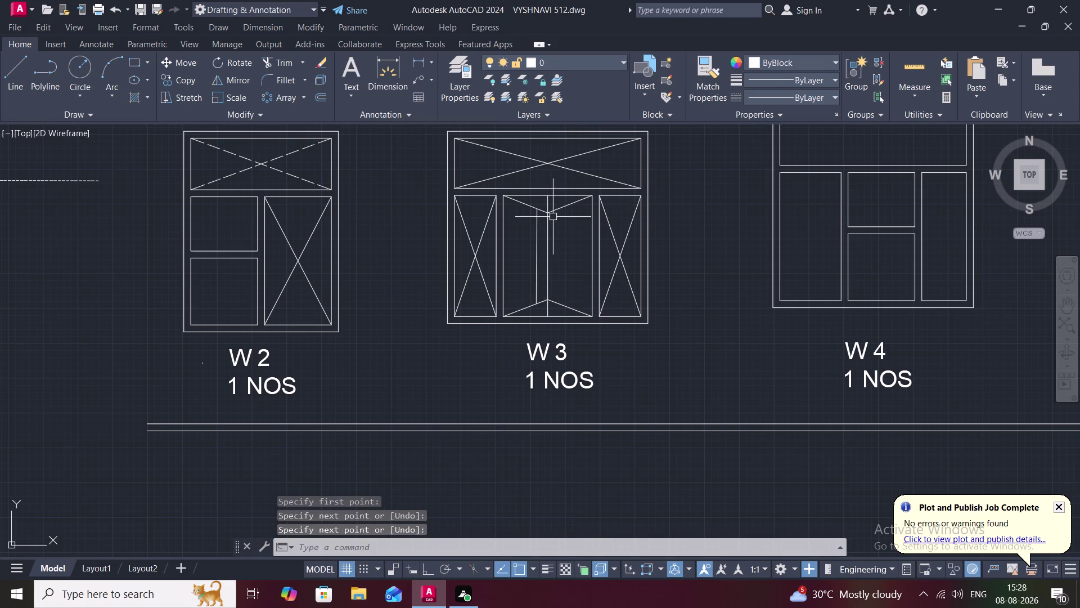
key(space)
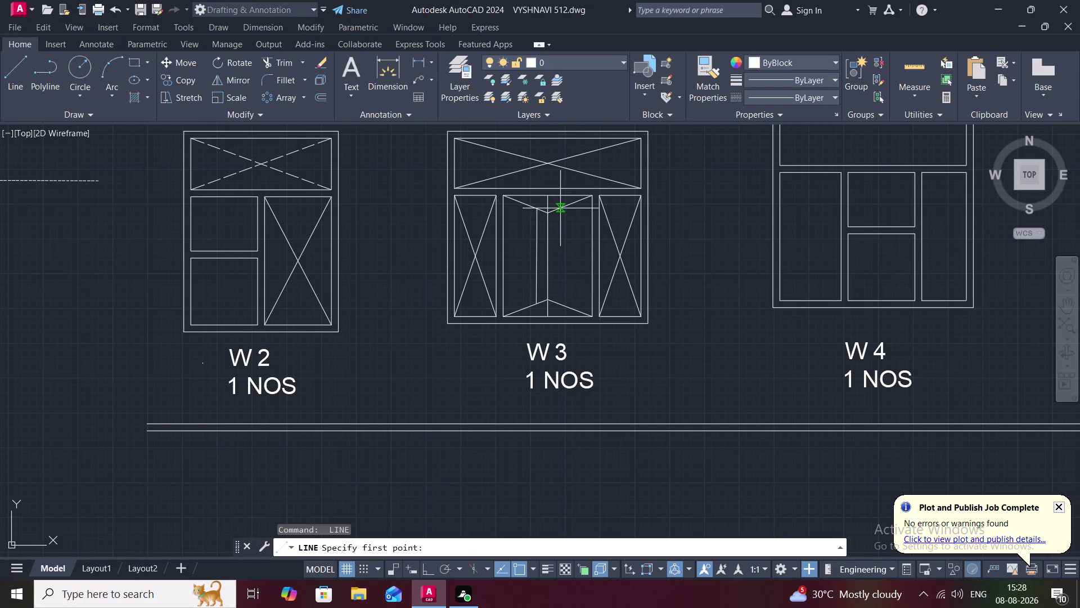
click(559, 208)
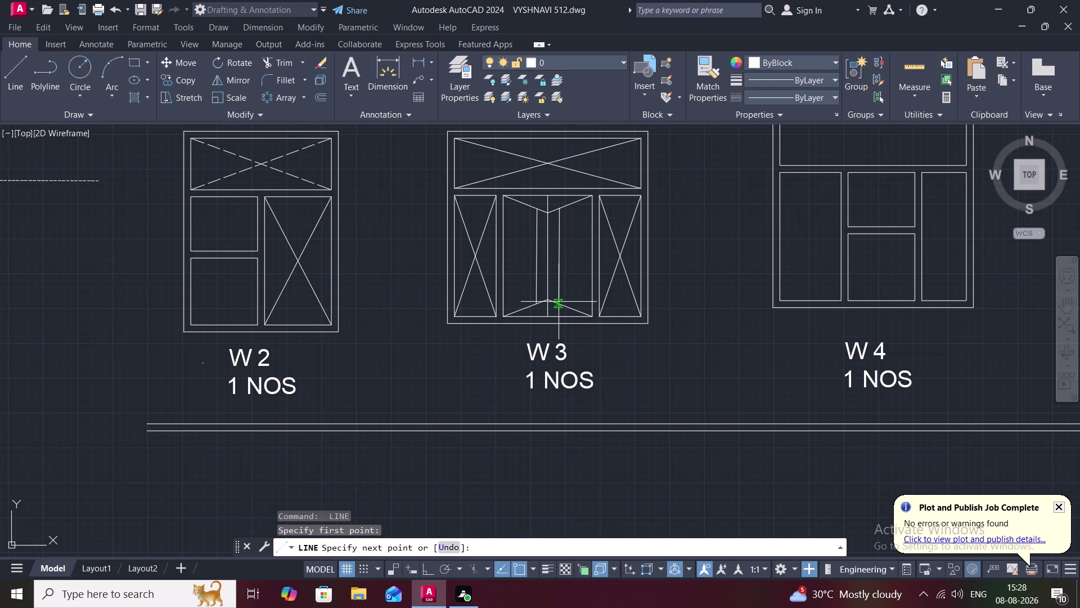
click(559, 302)
key(space)
Trim the leftover line ends at the top and bottom of W3's centre divider.
text(TR)
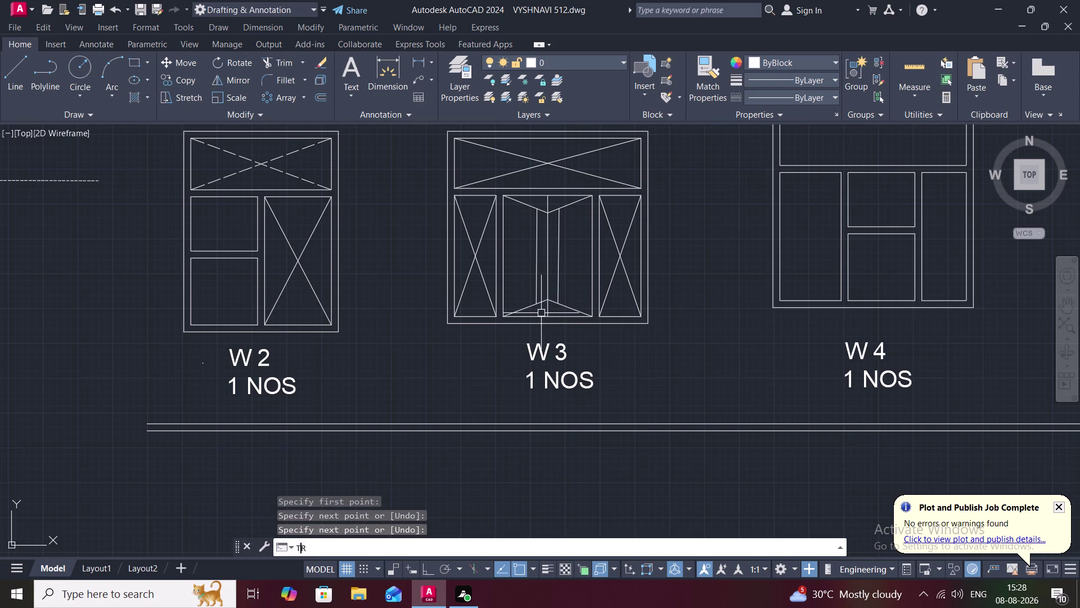
key(space)
click(545, 301)
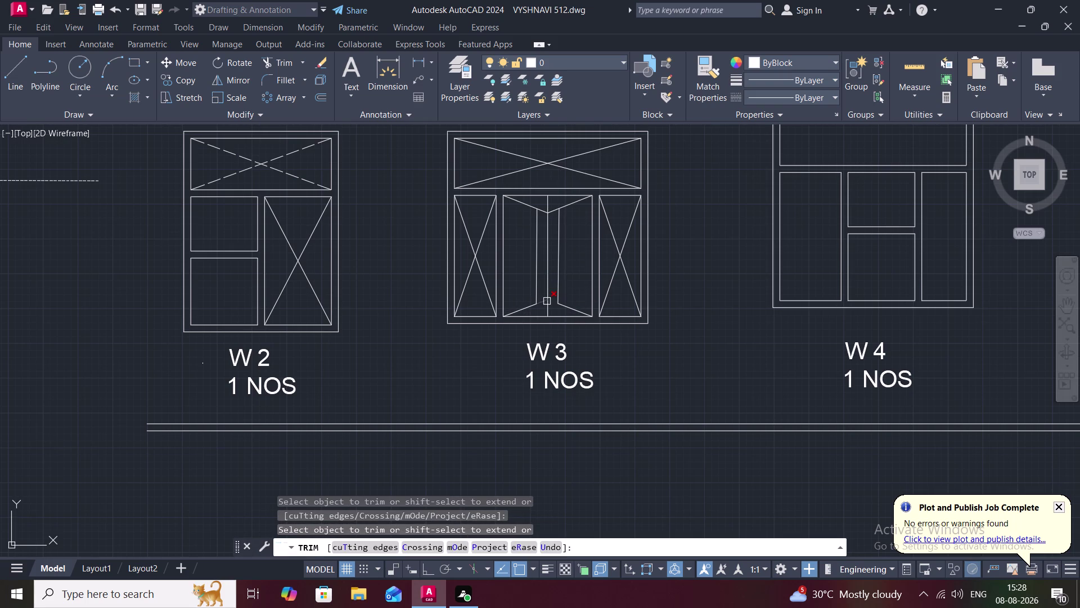
click(544, 301)
click(547, 303)
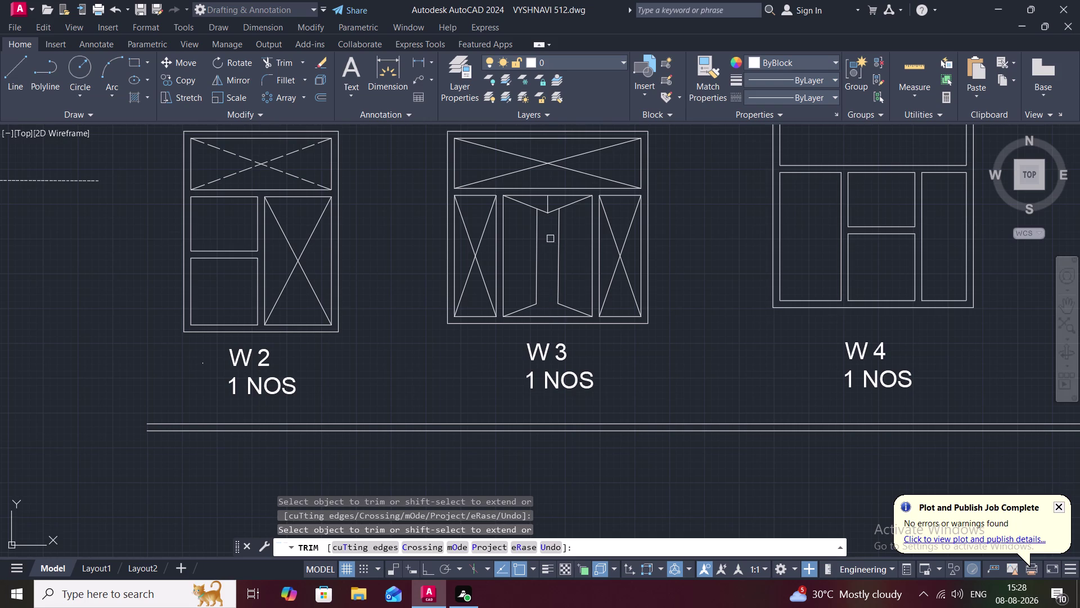
click(547, 208)
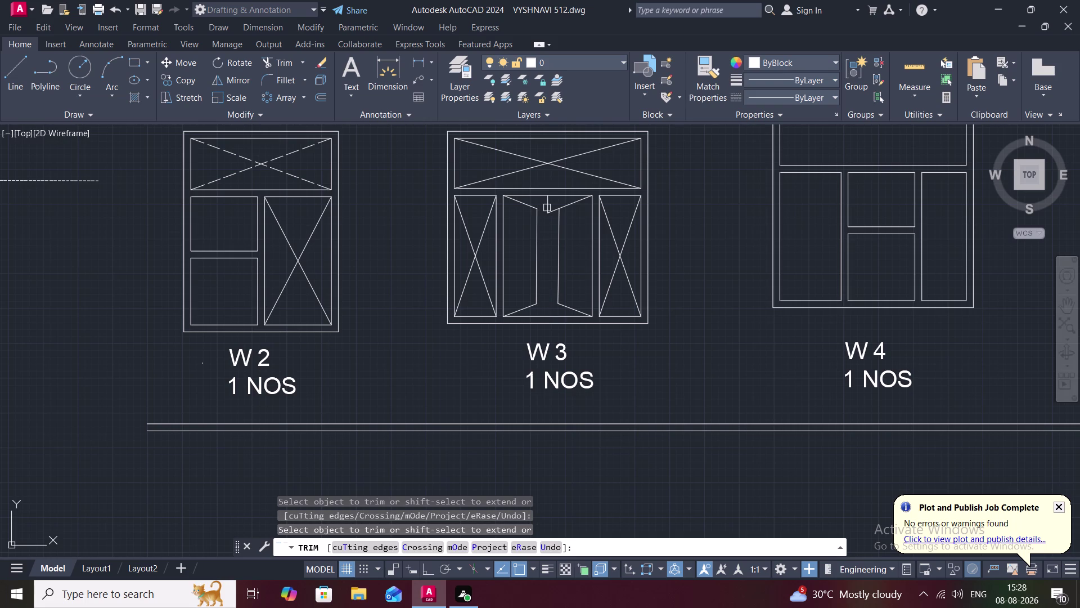
click(547, 202)
click(548, 212)
key(Escape)
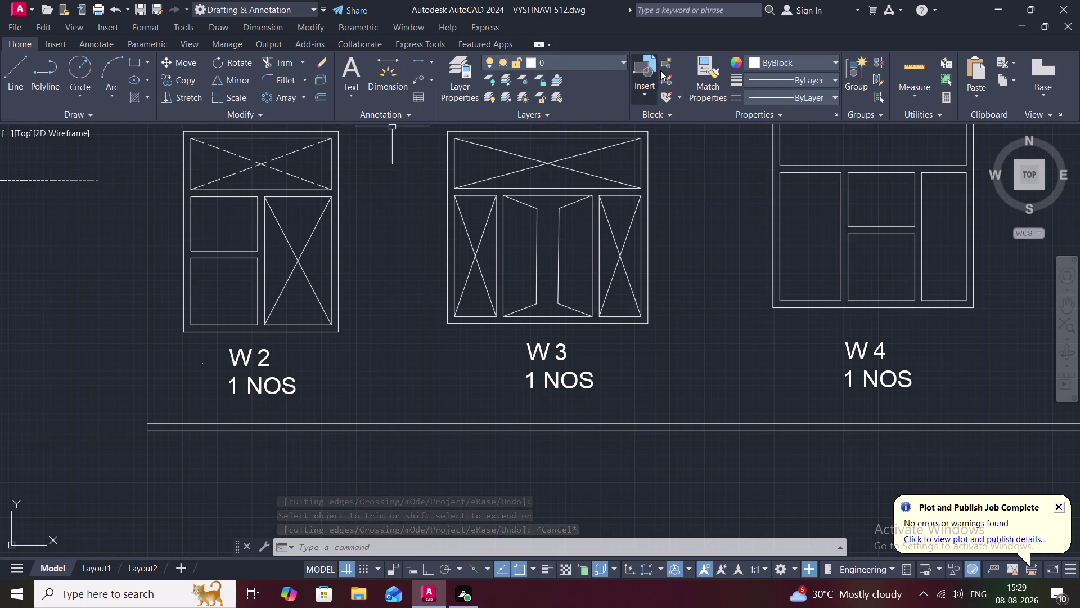
Match W2's dashed line onto W2's remaining diagonals and W3's top pane diagonals.
click(700, 86)
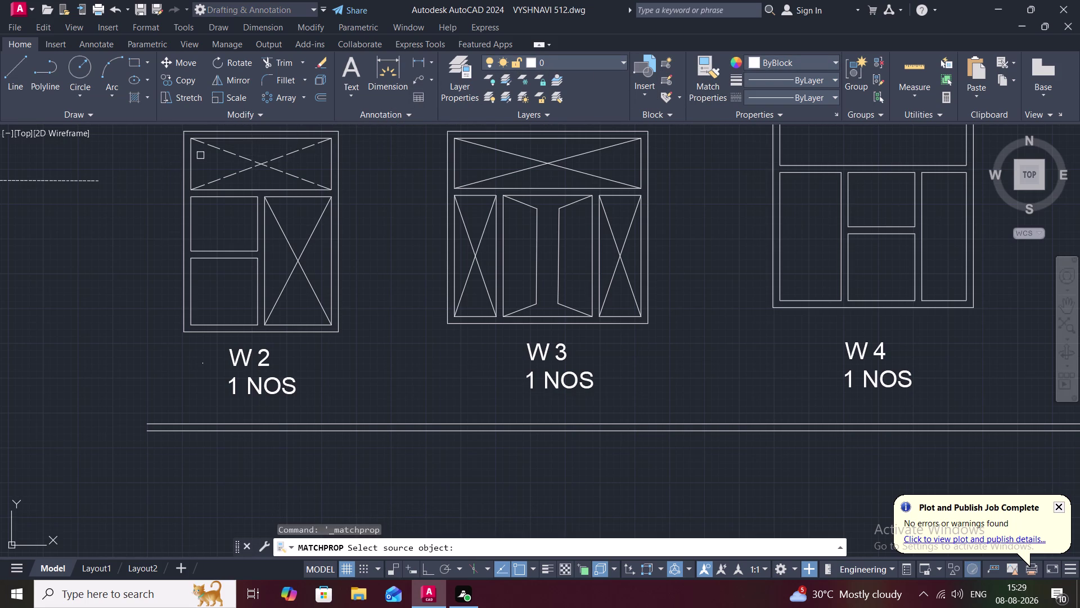
click(238, 173)
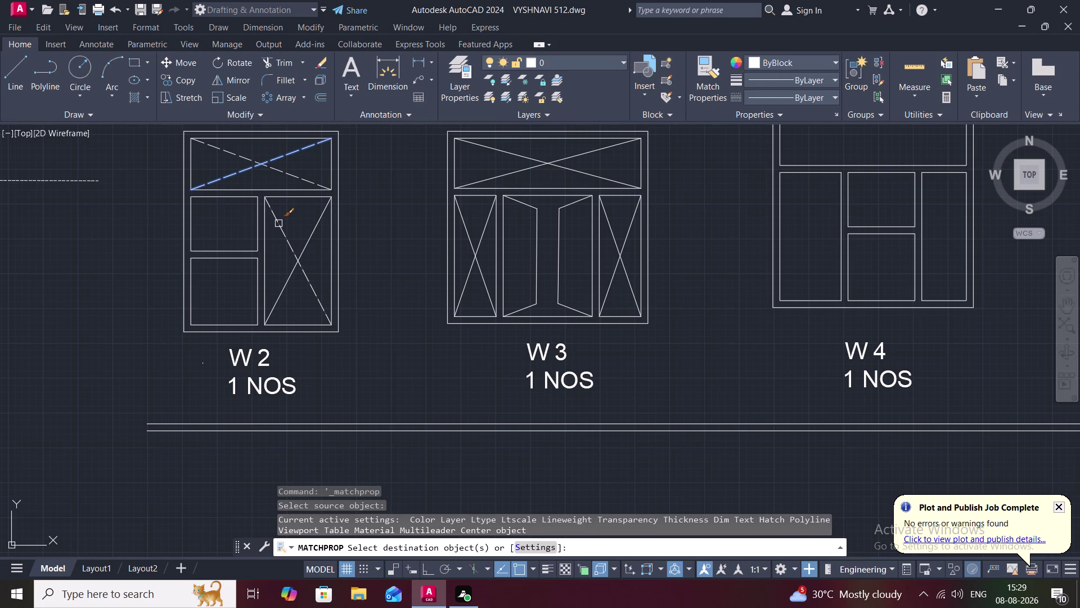
click(278, 223)
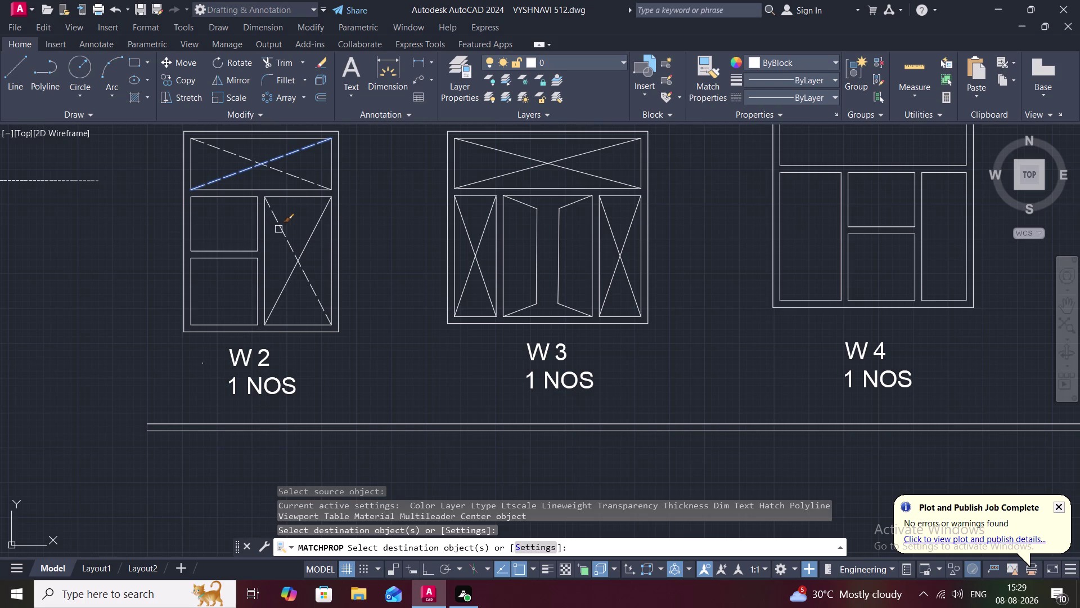
click(288, 279)
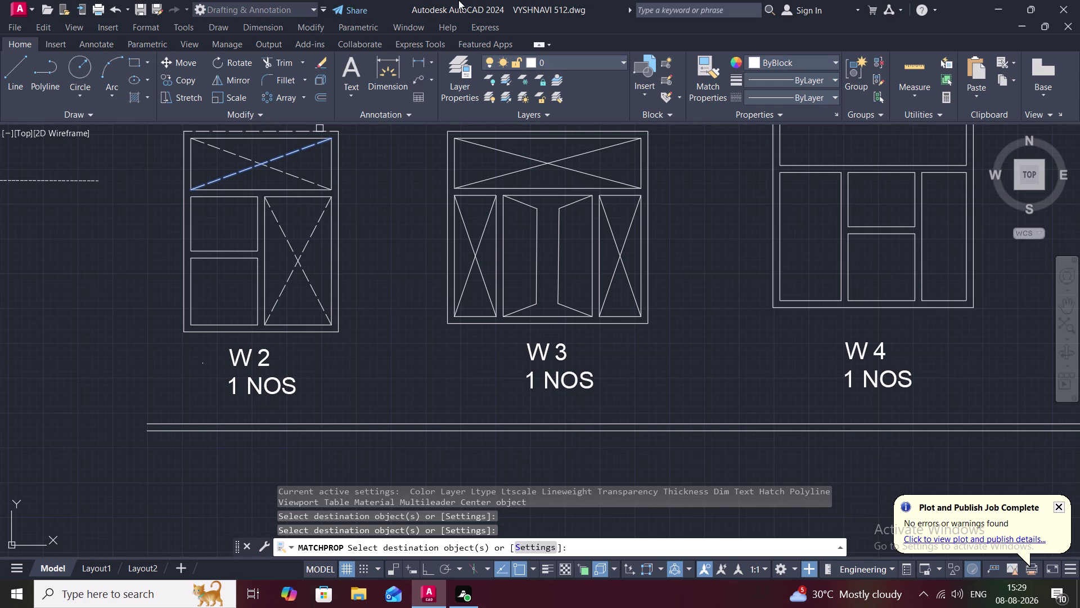
click(501, 152)
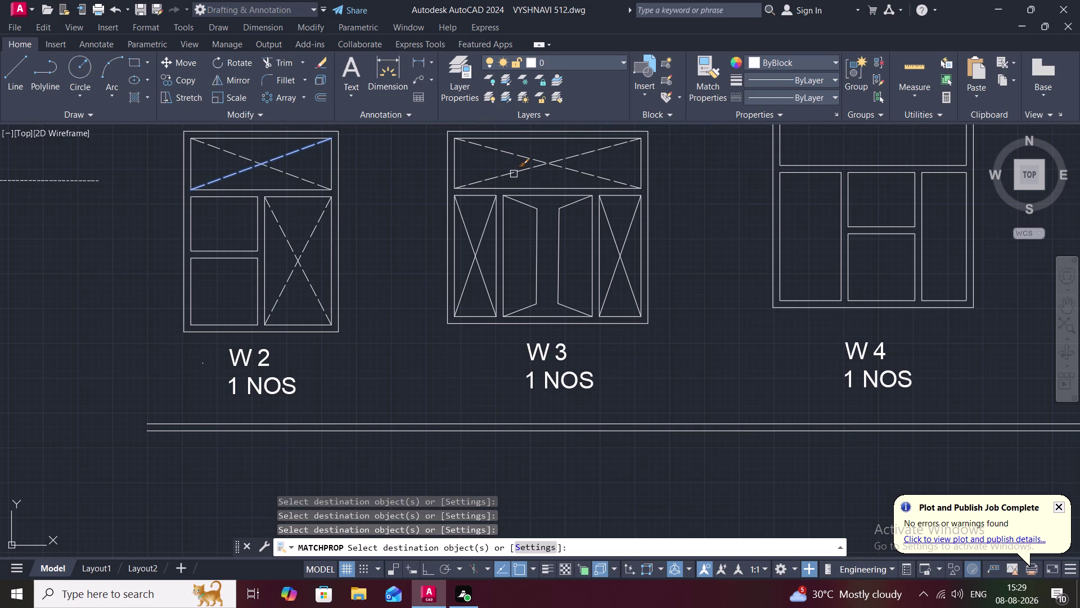
click(514, 174)
middle_drag(587, 235, 437, 260)
scroll(down, 3)
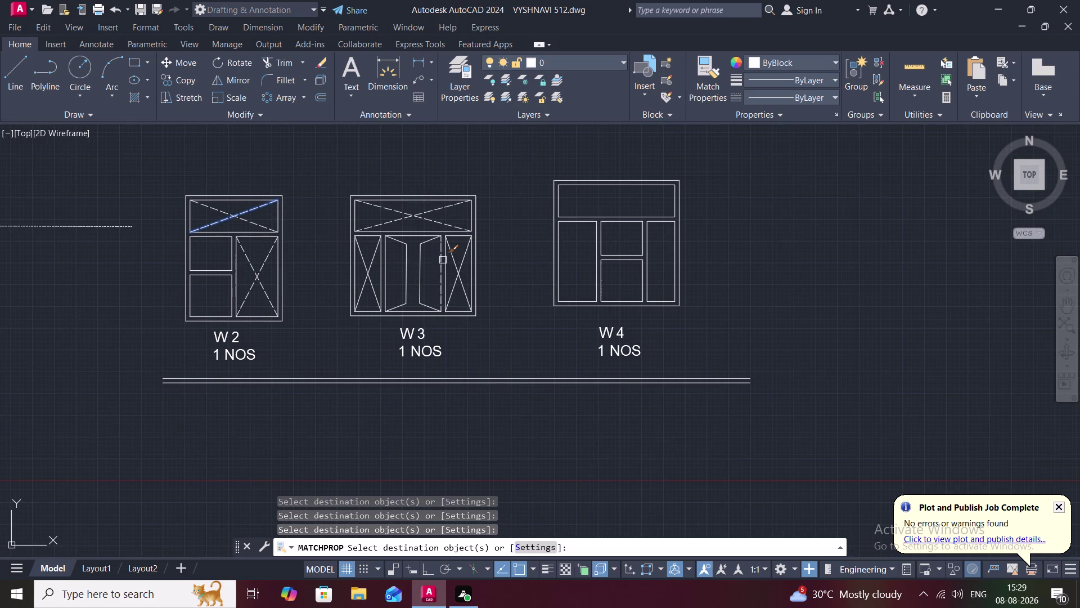
Make the diagonals in W3's left and right panes dashed.
click(456, 259)
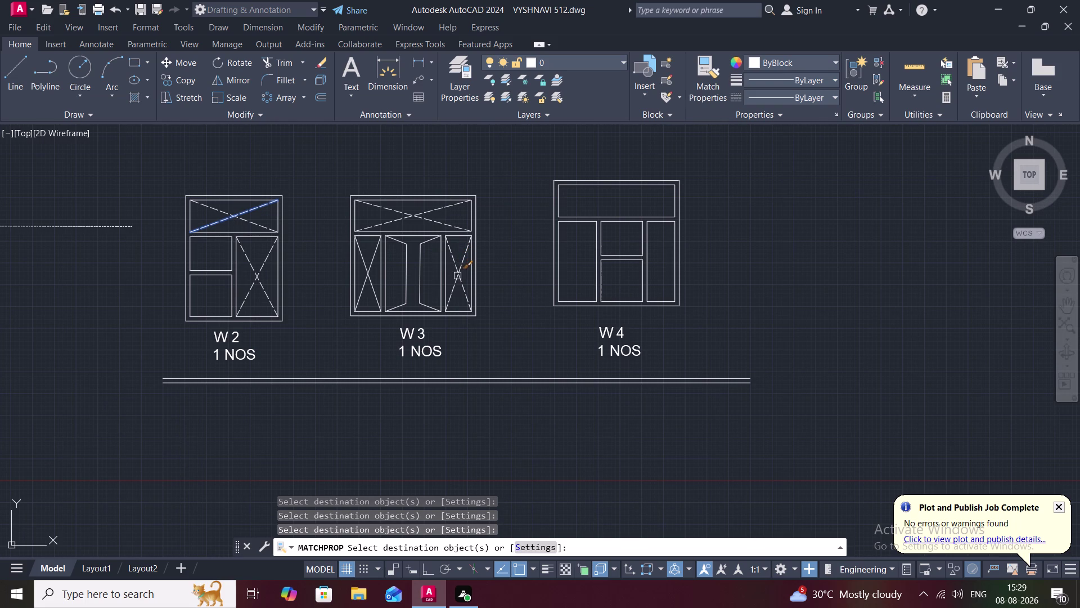
click(455, 279)
click(362, 259)
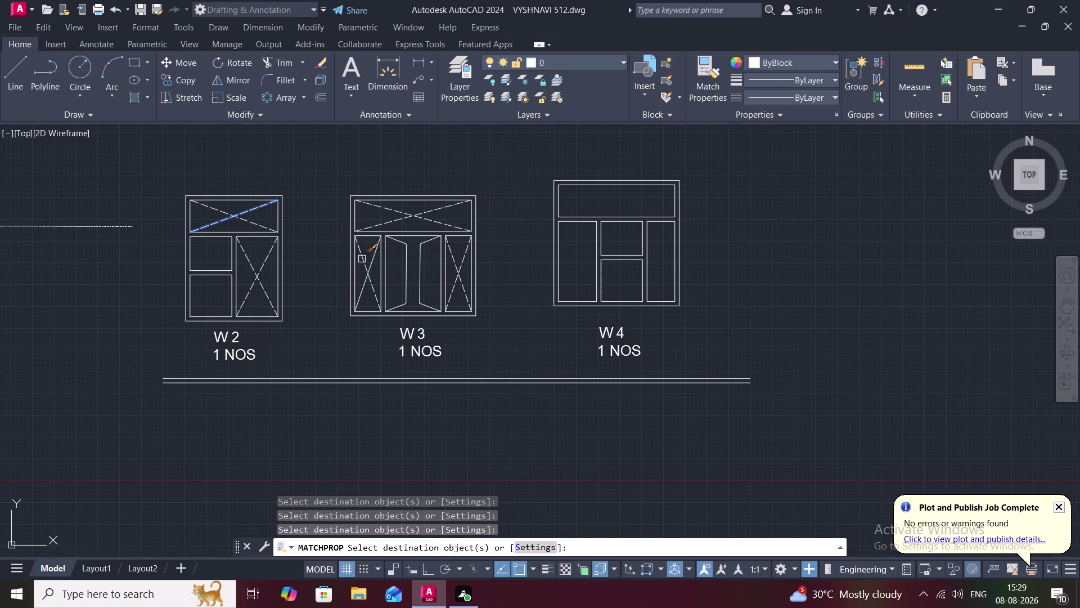
click(371, 261)
click(421, 256)
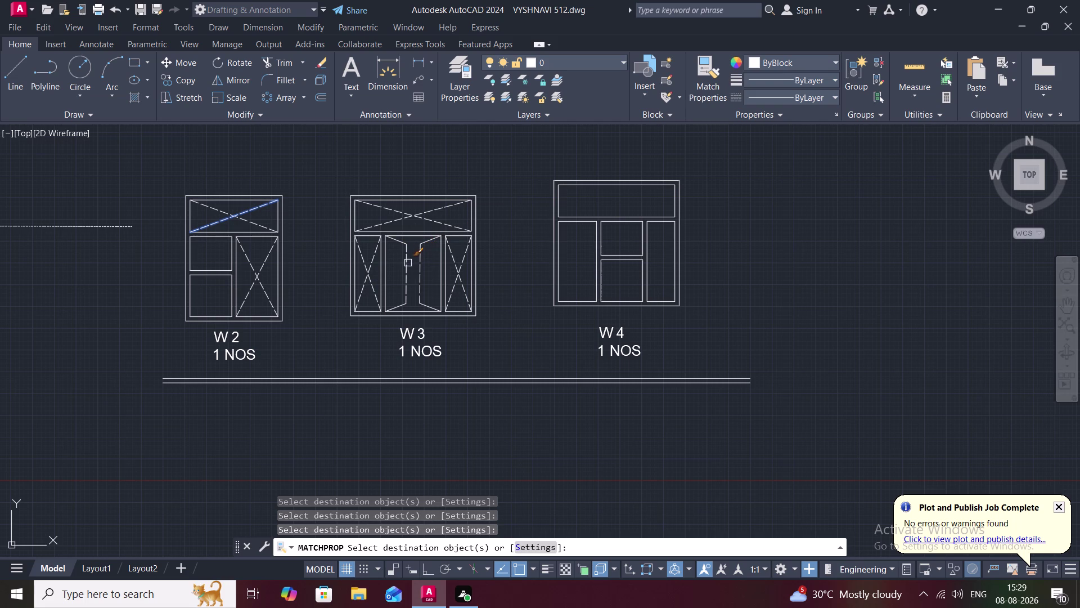
Make W3's shutter leaf lines dashed.
click(406, 263)
click(402, 243)
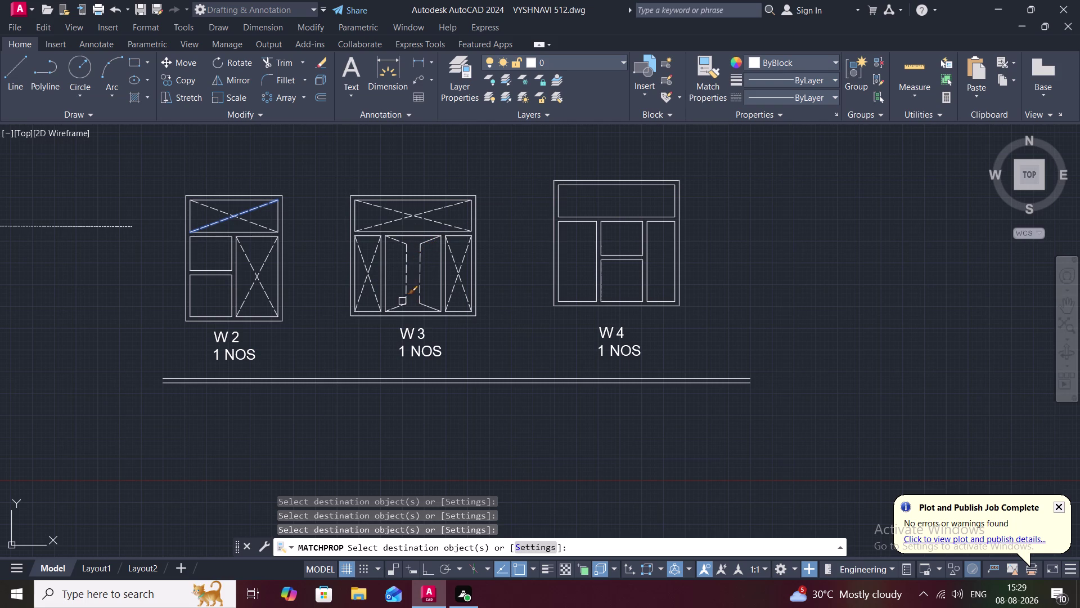
click(402, 302)
click(402, 304)
click(429, 306)
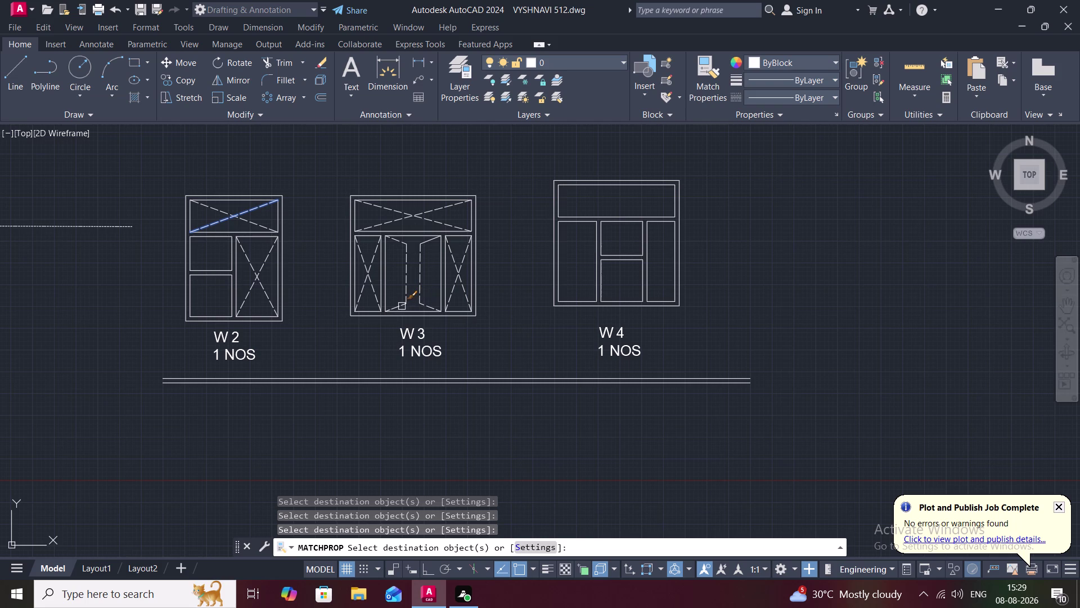
click(402, 306)
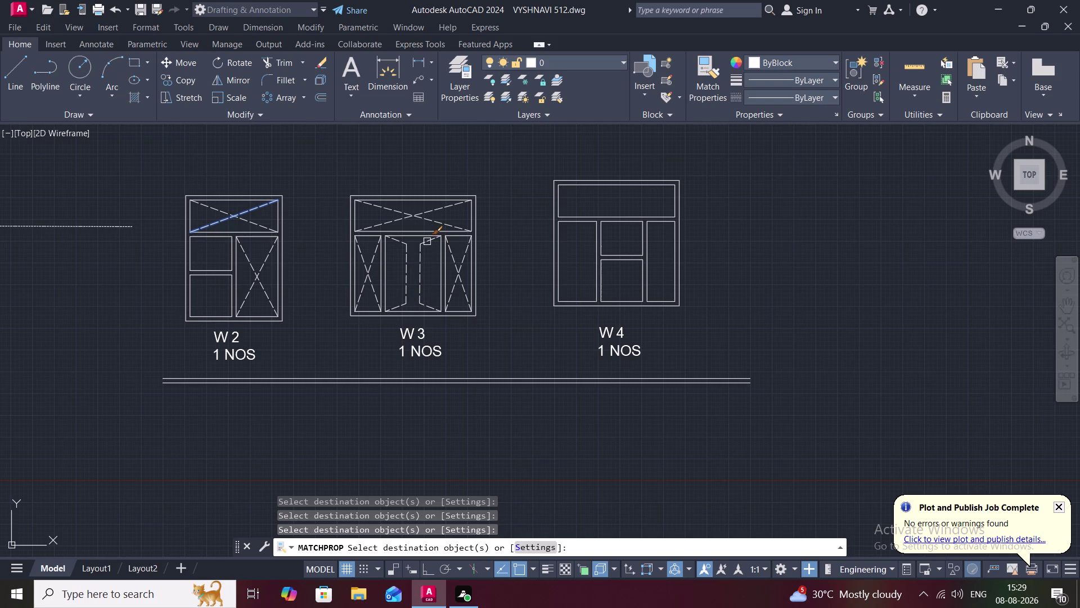
click(427, 241)
key(Escape)
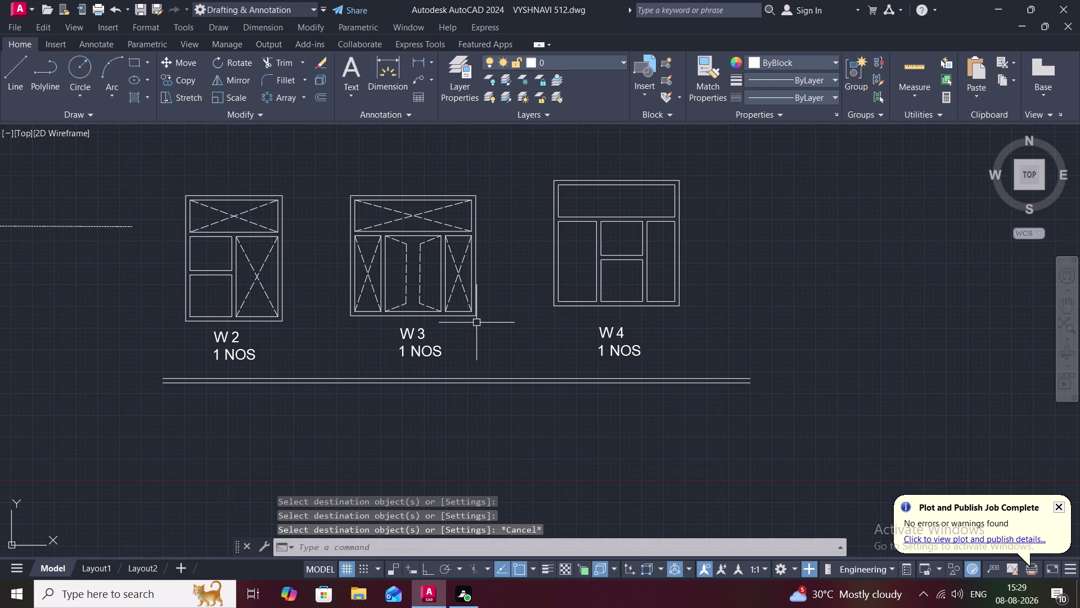
Draw crossed diagonals in W4's top pane.
key(l)
key(space)
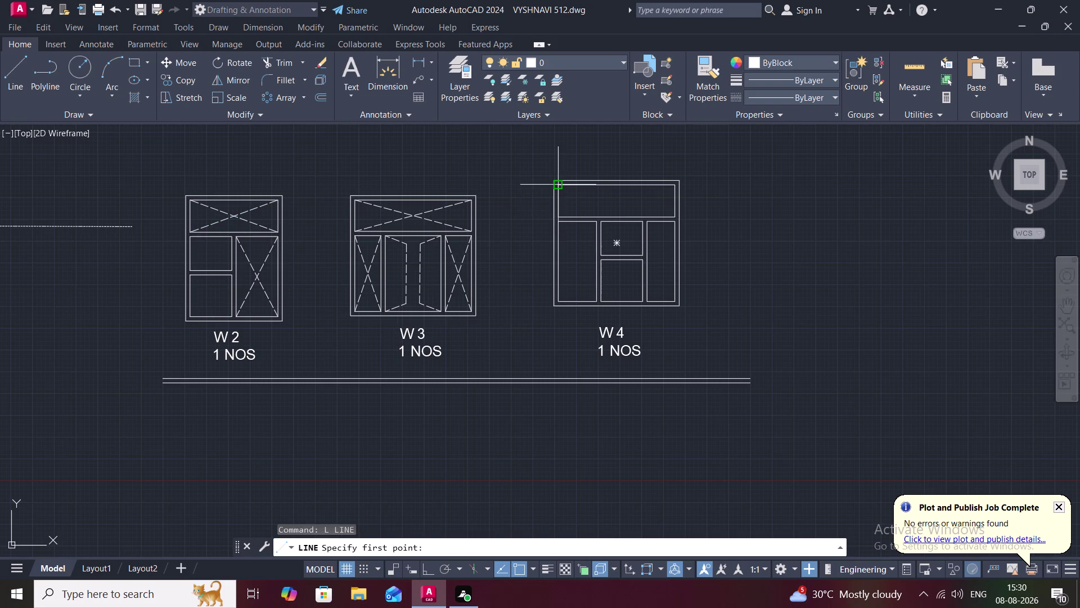
click(563, 182)
middle_drag(592, 205, 492, 238)
click(575, 249)
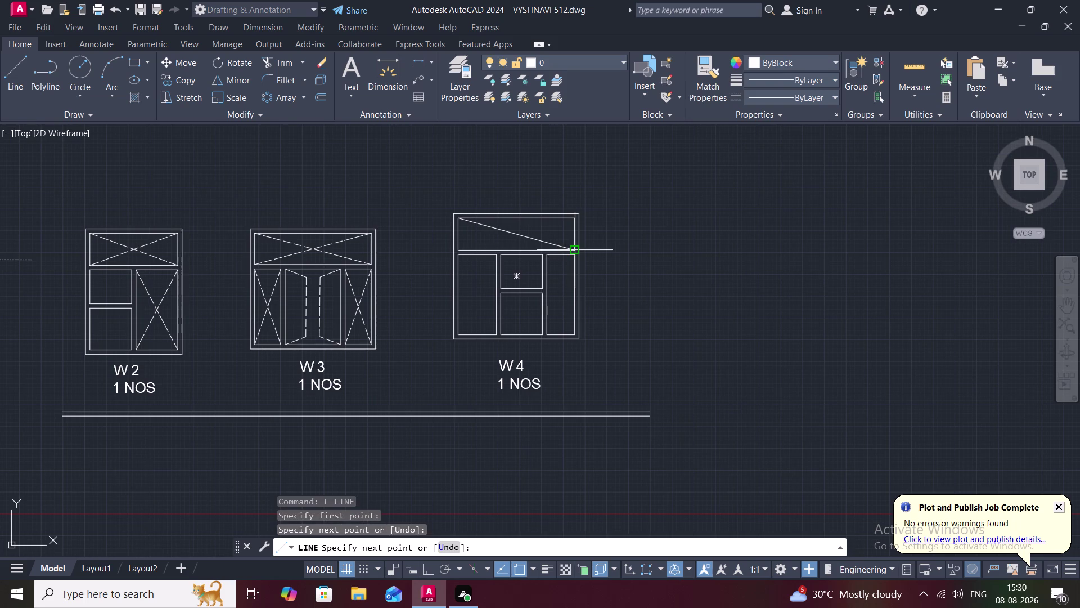
key(space)
key(space)
click(573, 216)
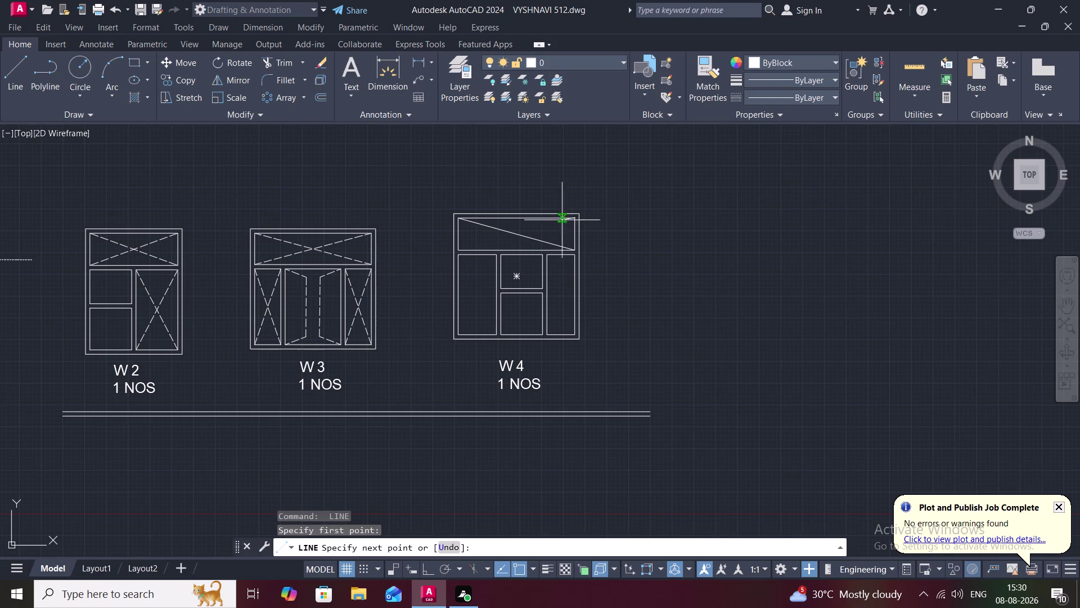
click(457, 247)
key(space)
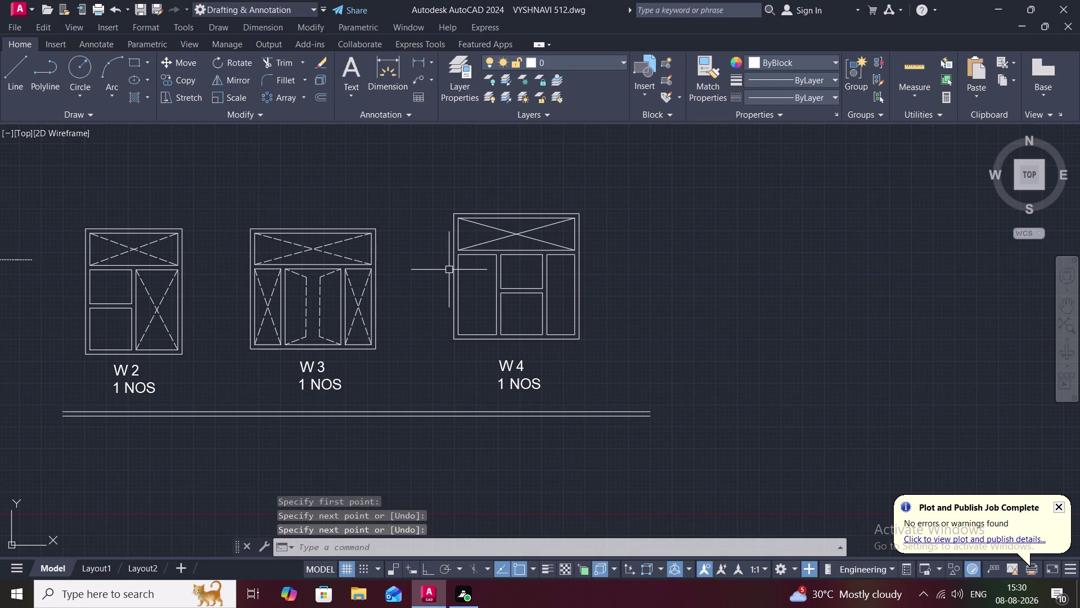
Draw crossed diagonals in W4's left pane.
key(space)
click(460, 250)
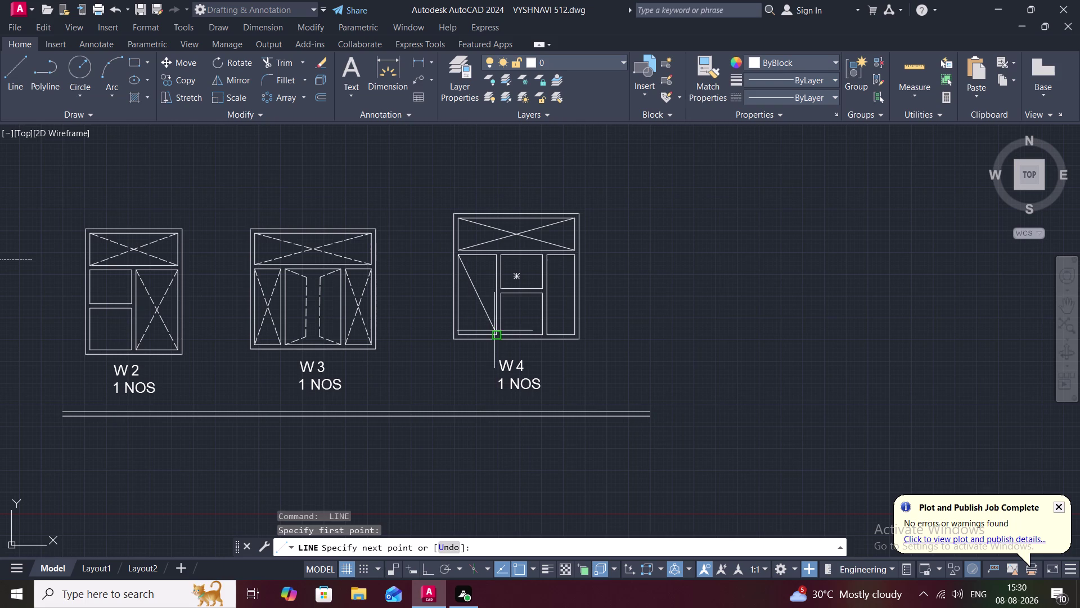
click(495, 330)
key(space)
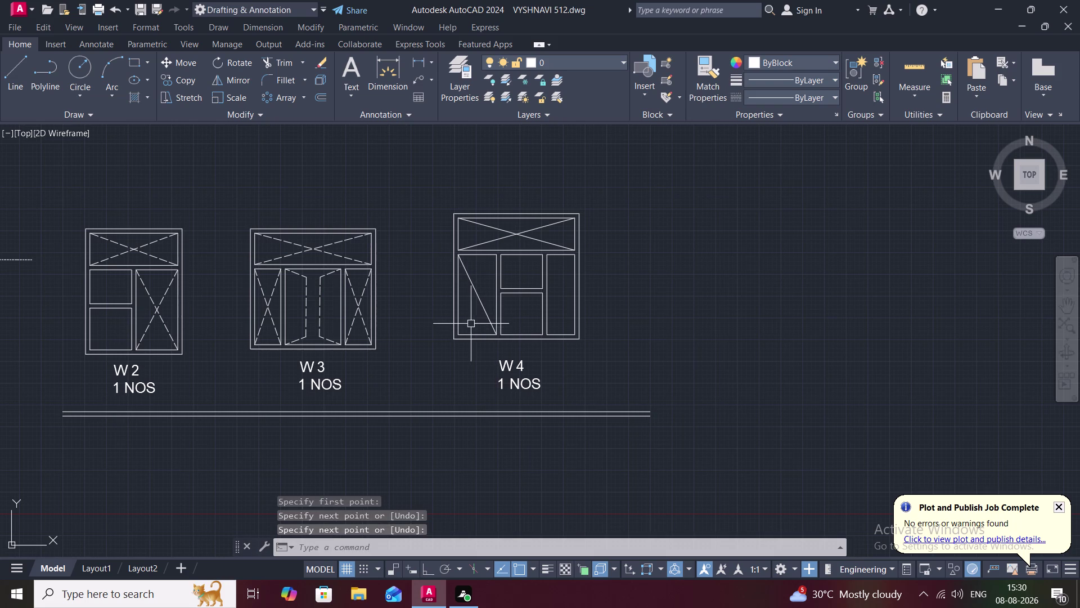
key(space)
click(457, 336)
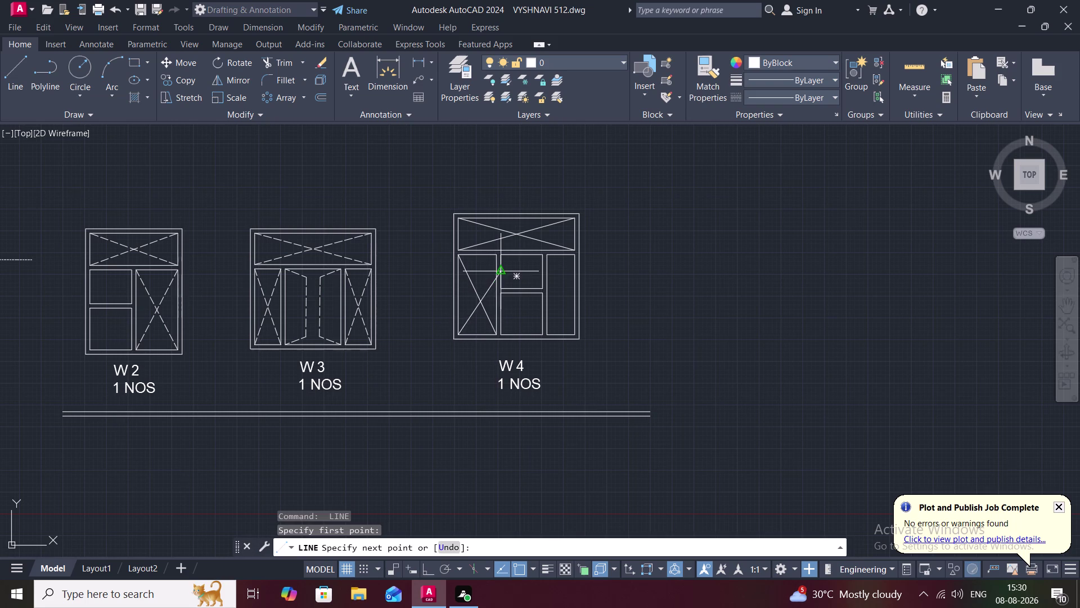
click(495, 257)
key(space)
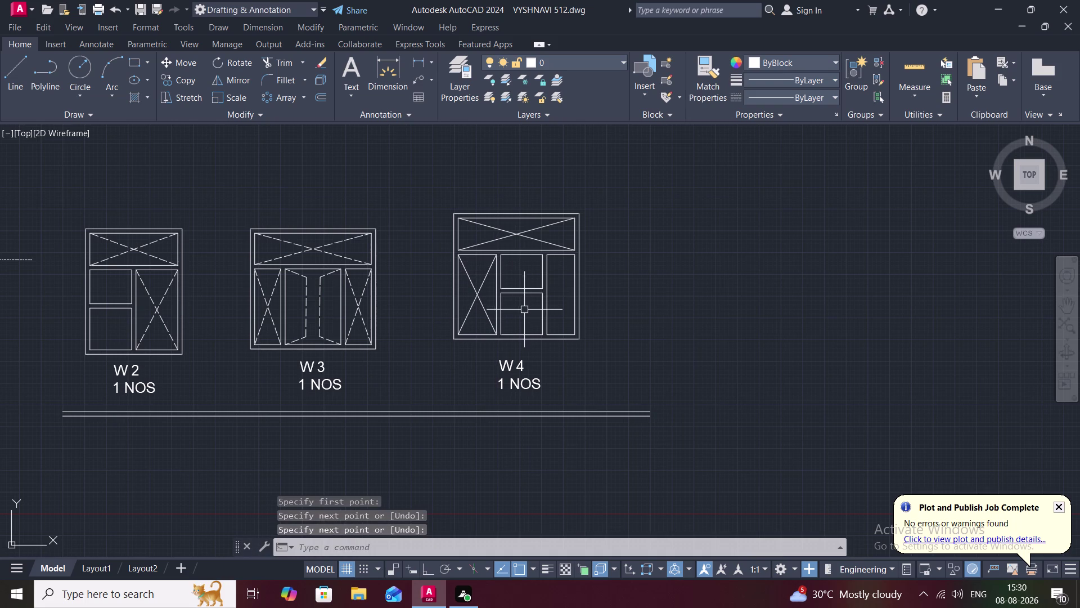
Draw crossed diagonals in W4's upper-middle pane.
key(space)
click(502, 254)
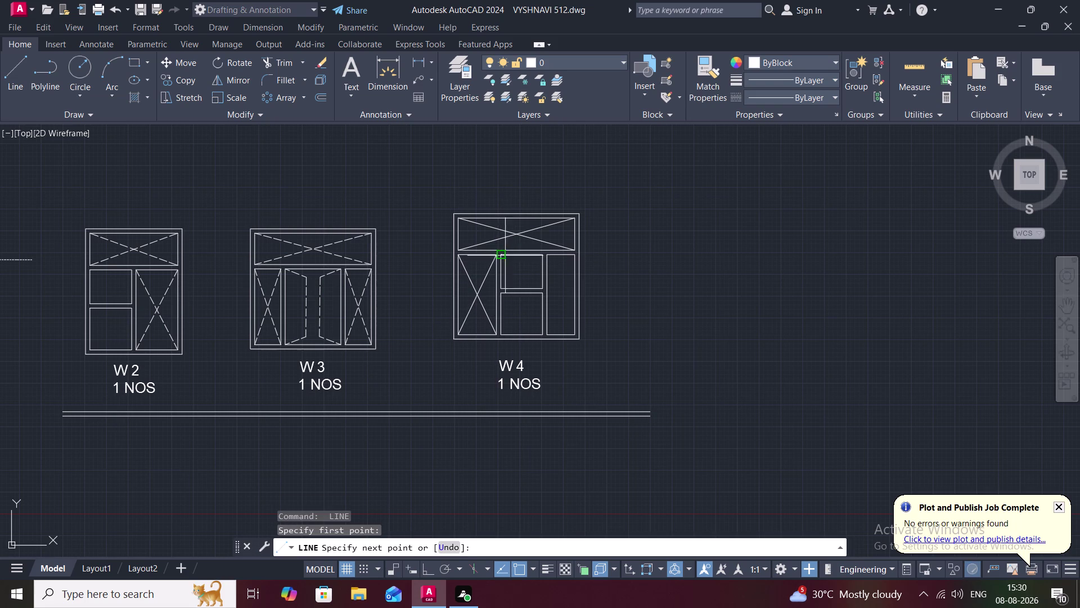
click(539, 286)
key(space)
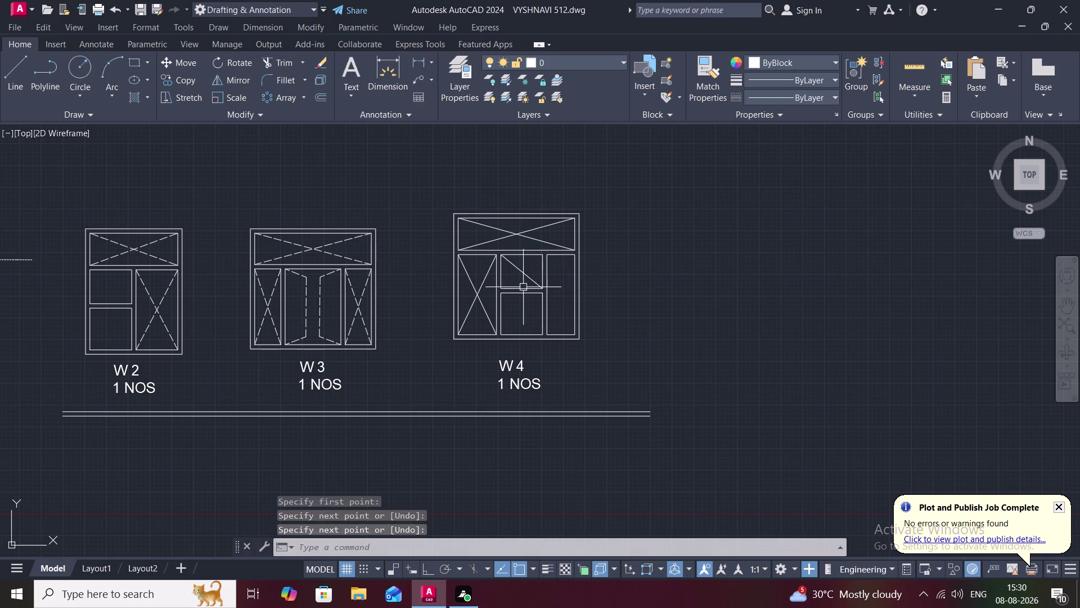
key(space)
click(501, 287)
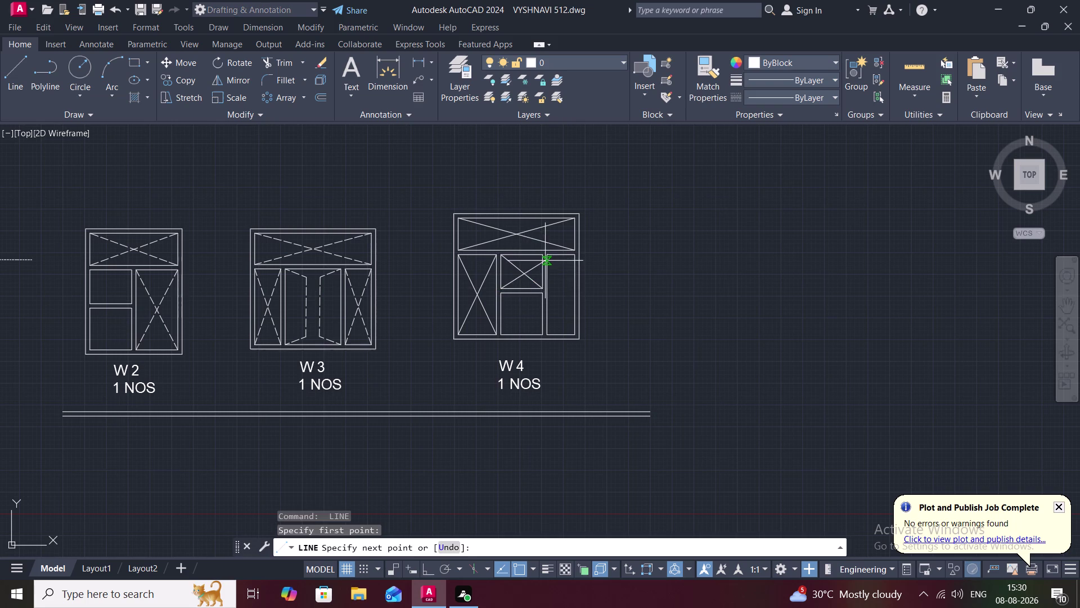
click(539, 256)
key(space)
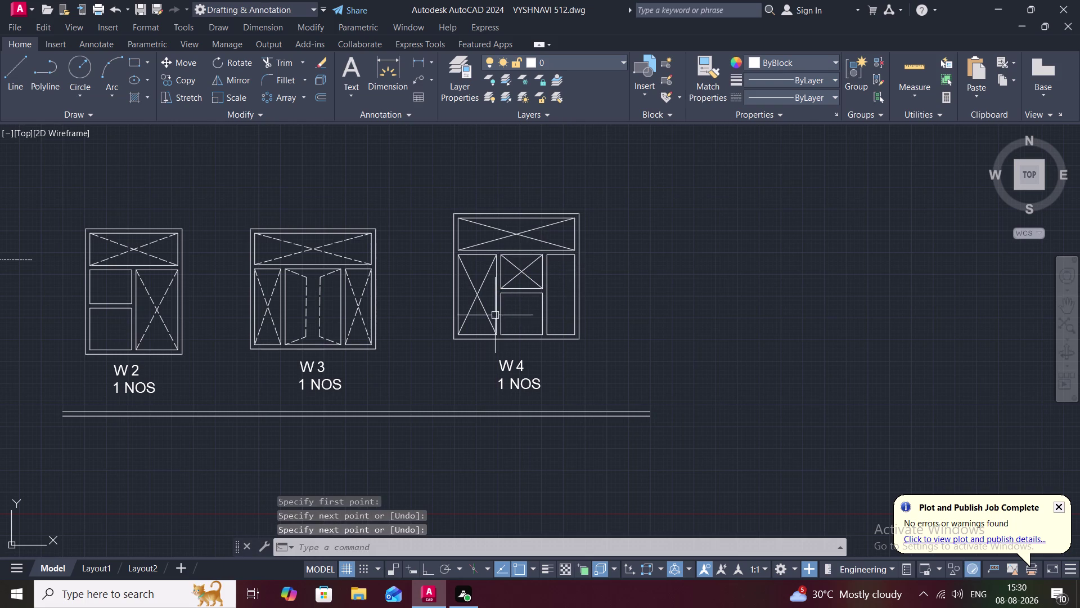
Outline a shutter in W4's right pane with slanted bottom, vertical side and slanted top.
middle_drag(541, 305, 534, 285)
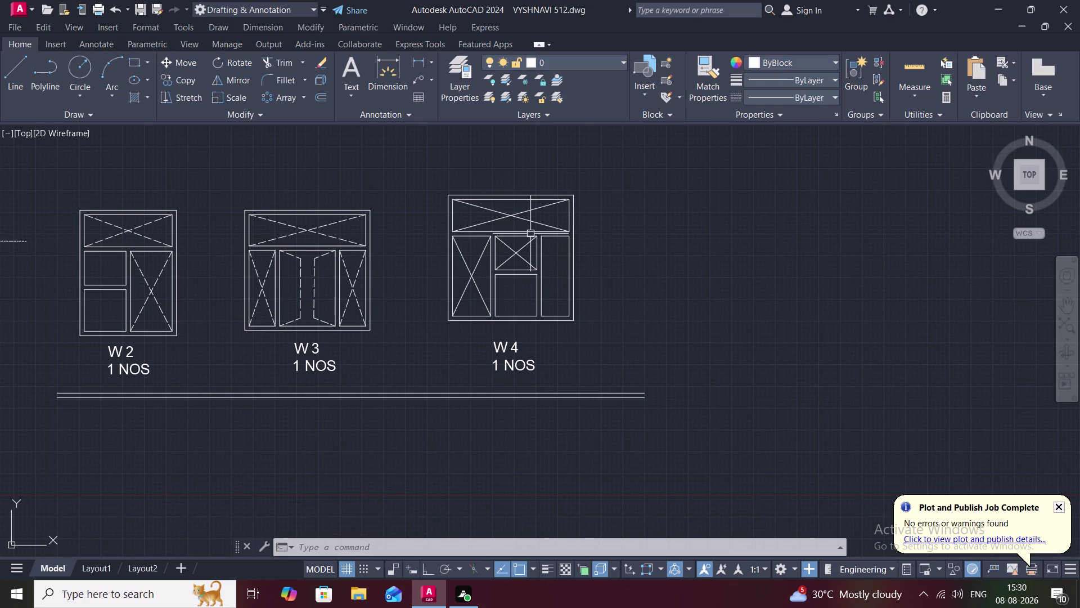
scroll(up, 3)
key(space)
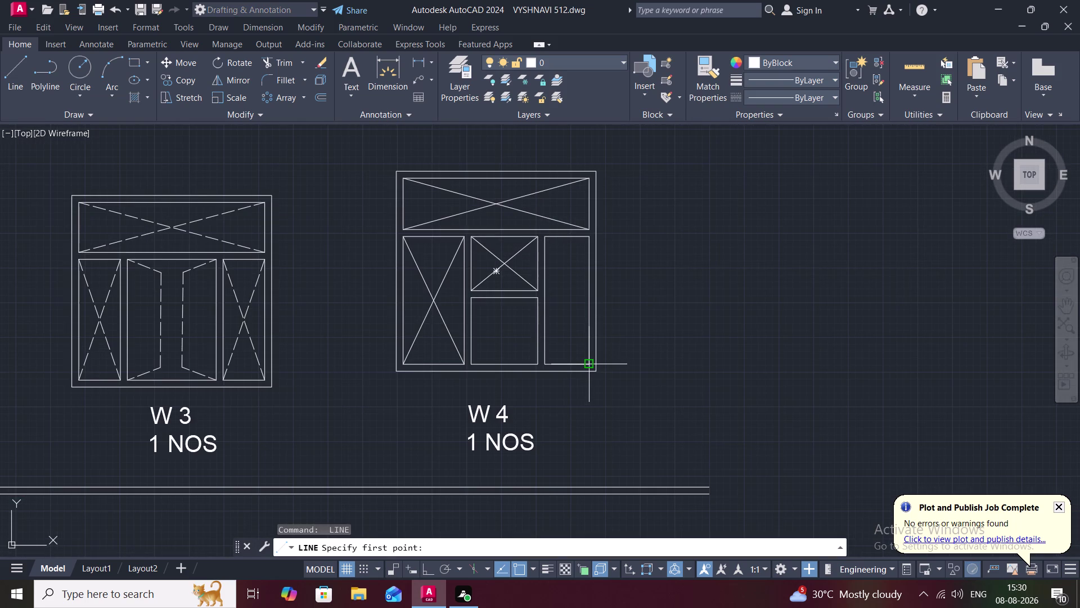
click(585, 367)
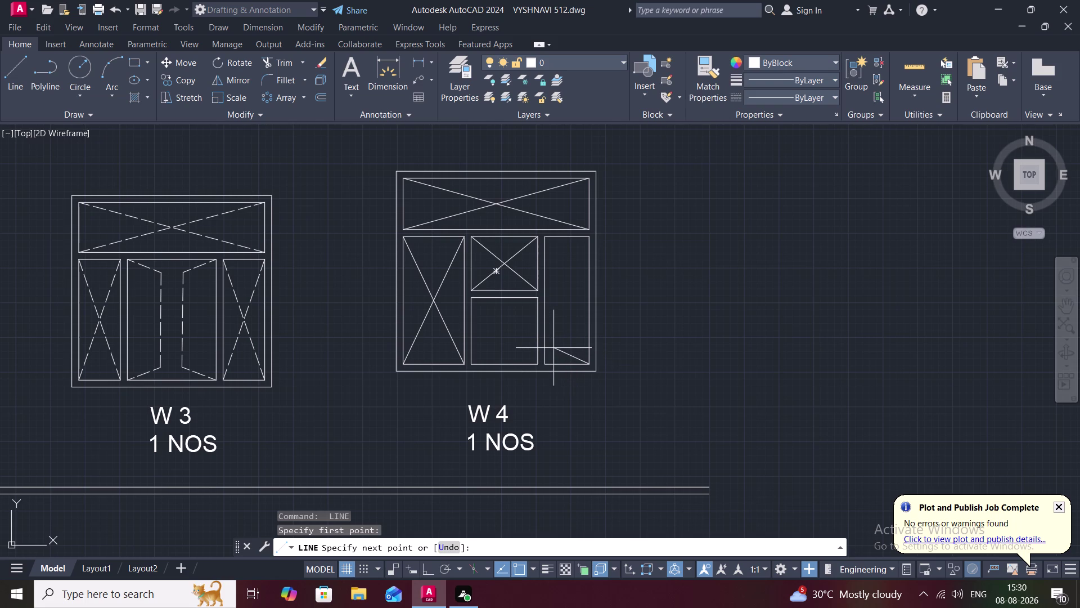
click(552, 347)
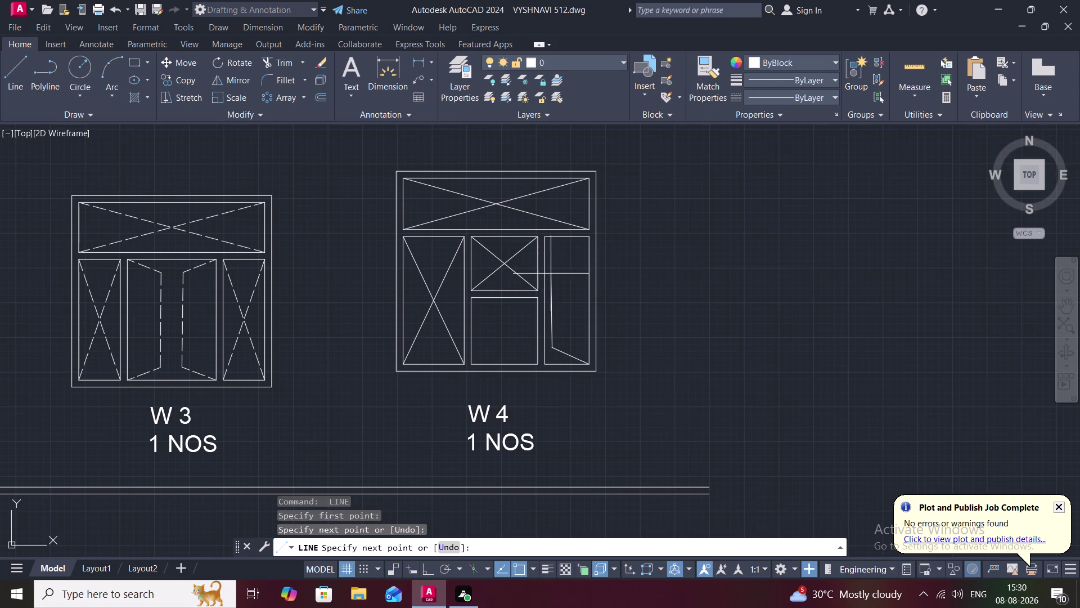
click(551, 246)
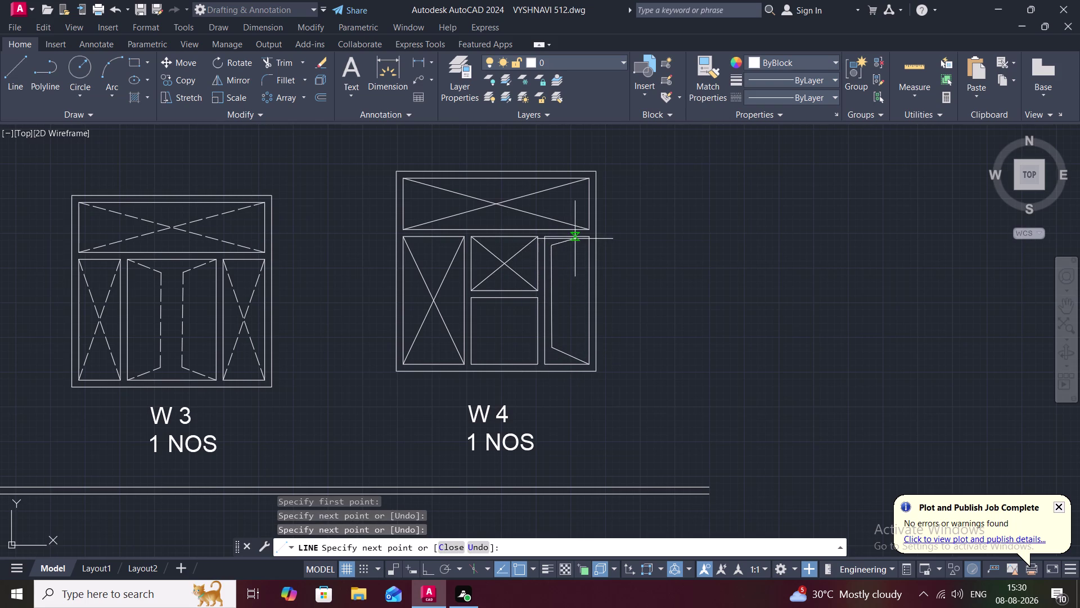
click(591, 240)
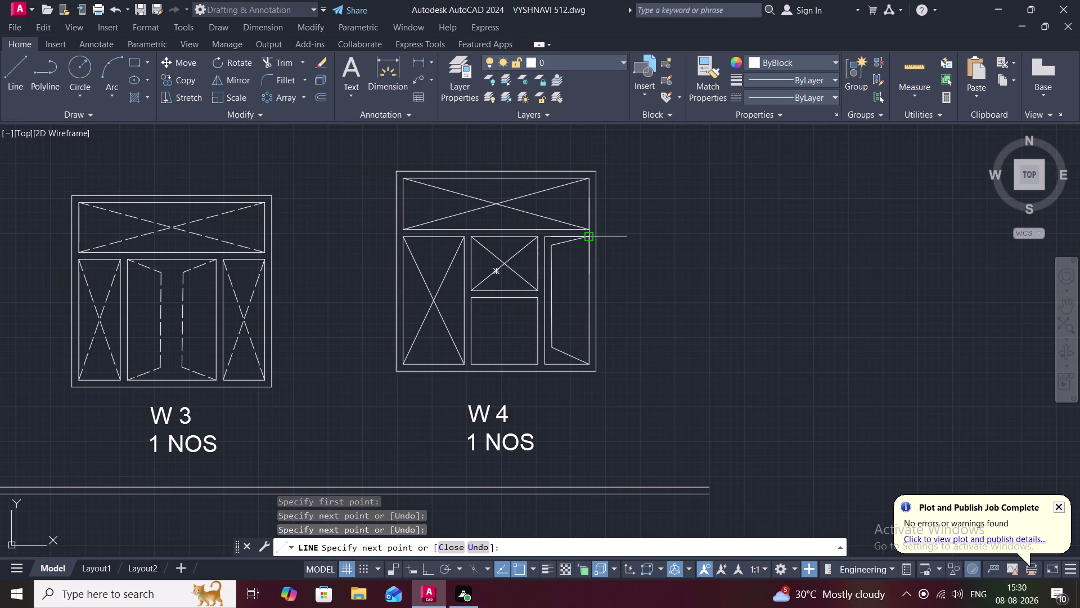
key(Escape)
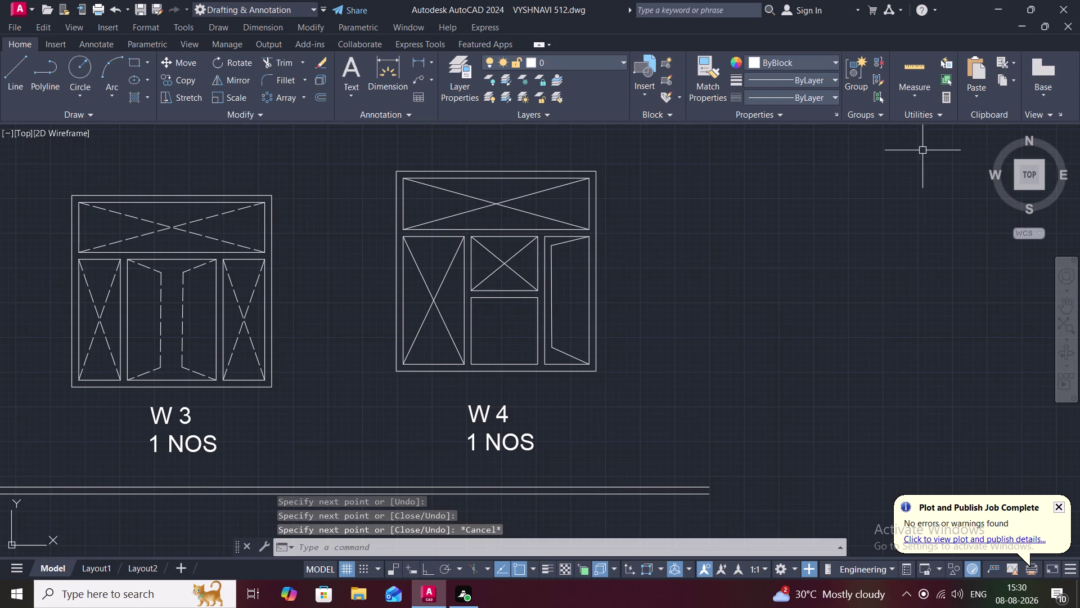
click(918, 64)
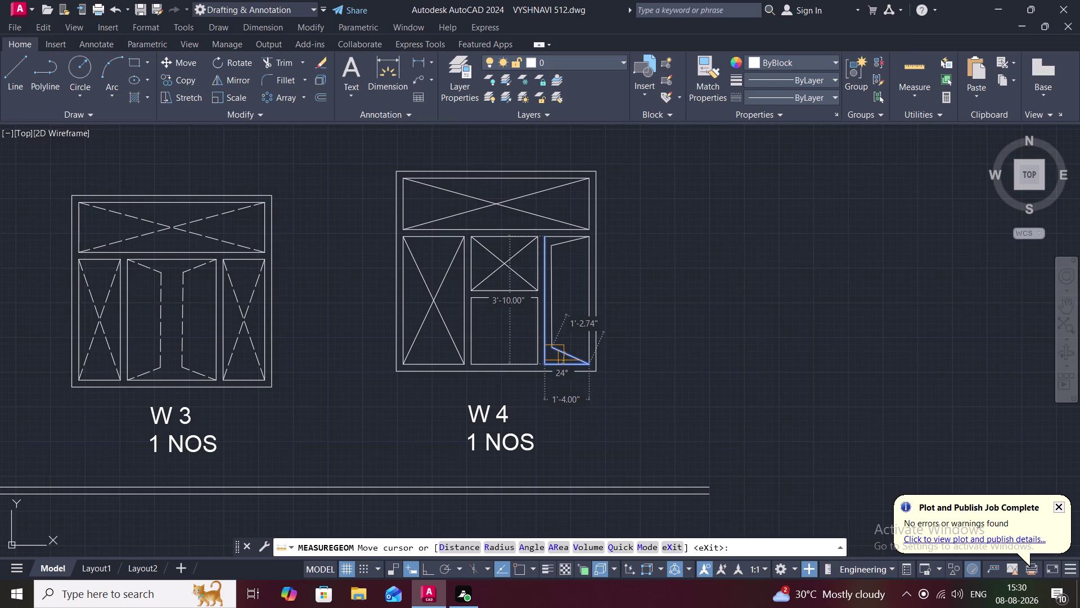
scroll(up, 3)
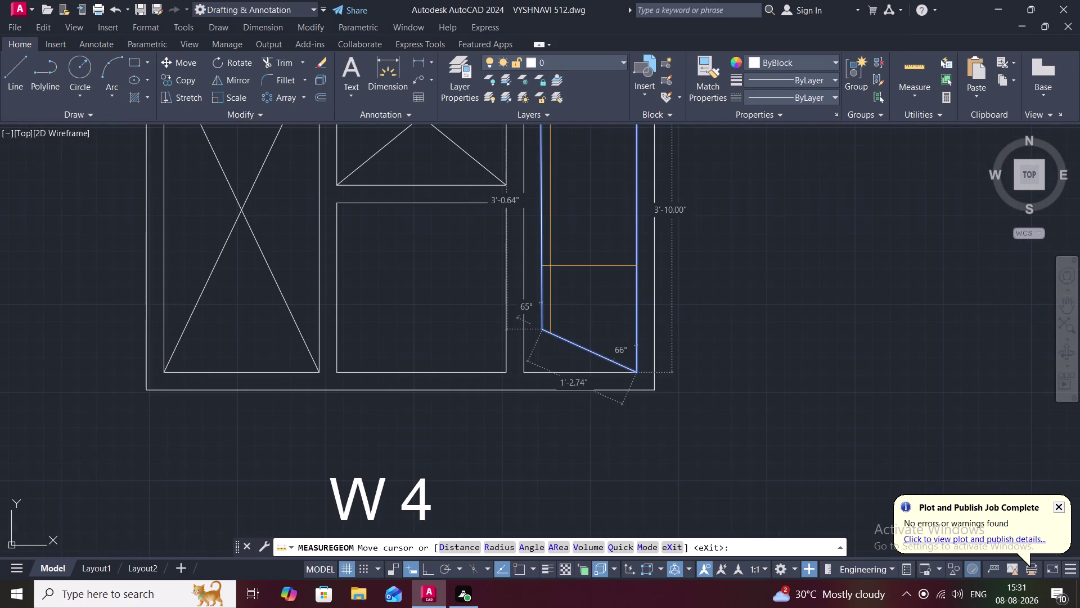
scroll(down, 3)
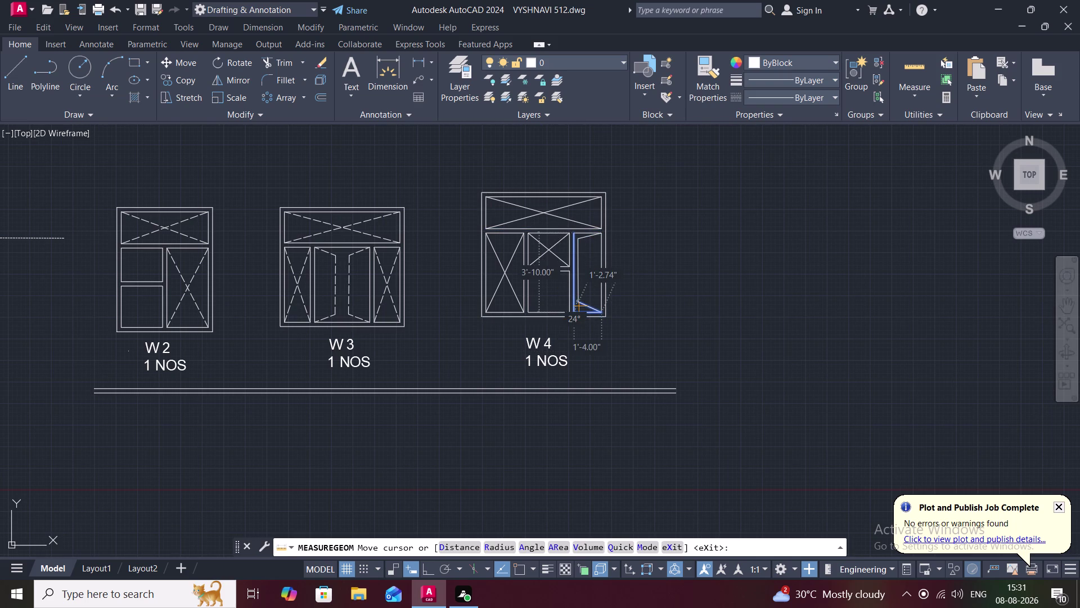
key(Escape)
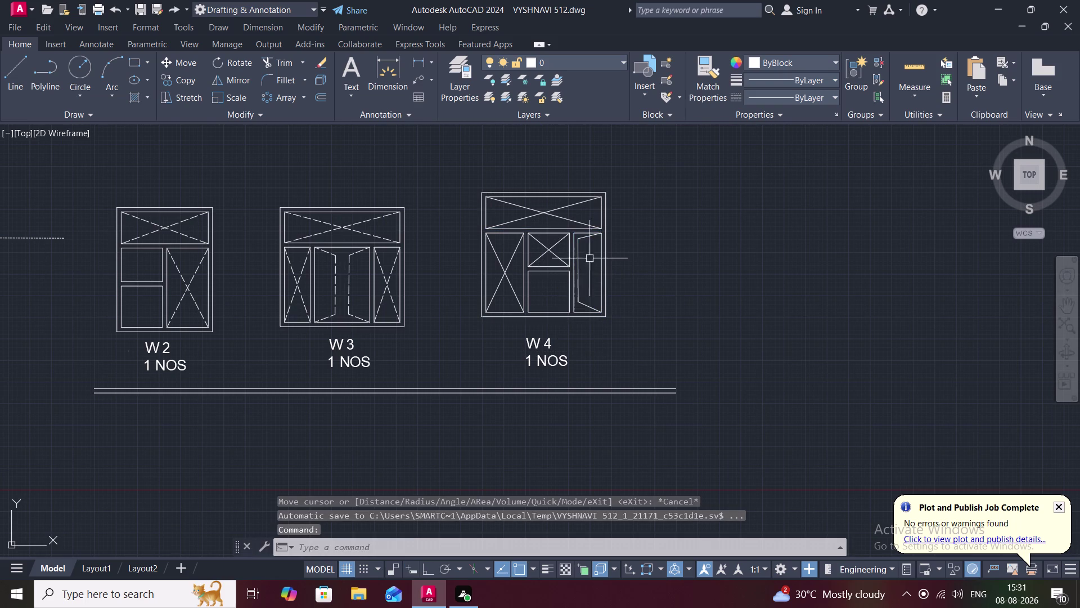
key(l)
Draw a short line along the shutter top, then delete the shutter's top lines.
key(space)
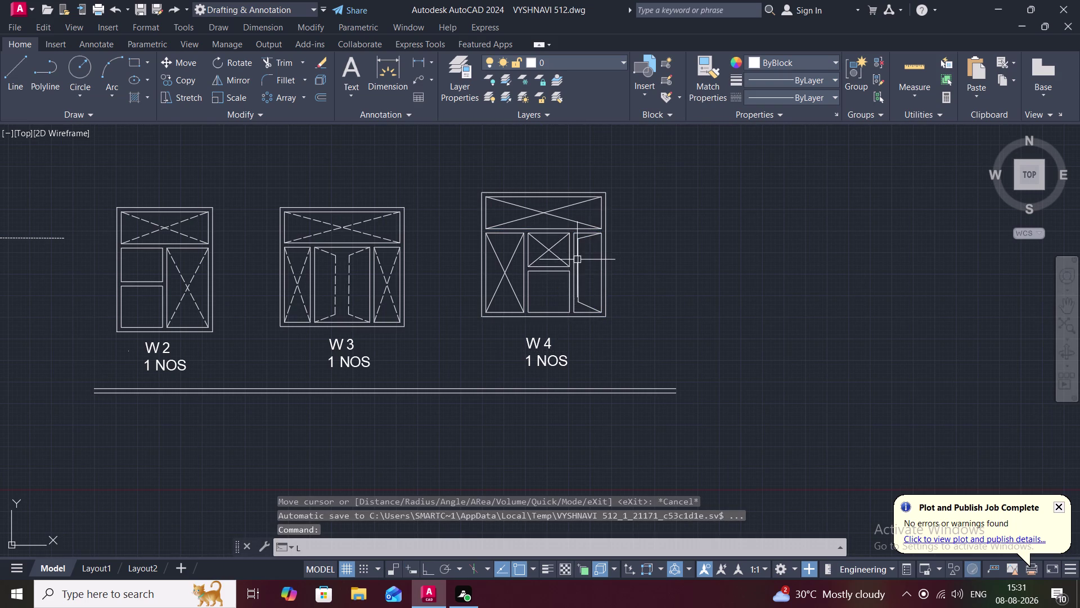
click(579, 245)
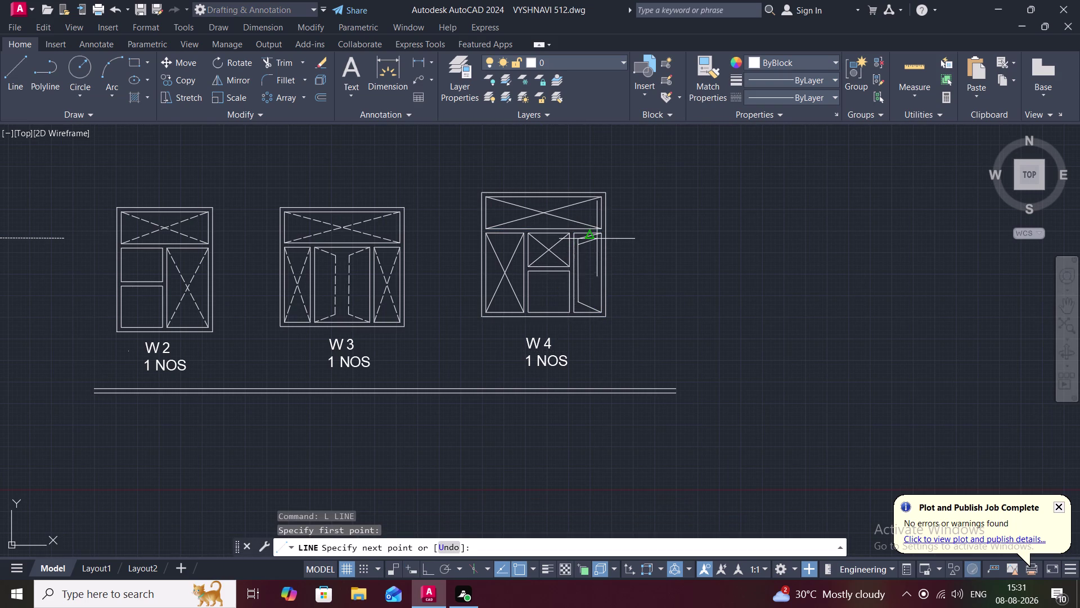
click(600, 233)
key(Escape)
scroll(up, 3)
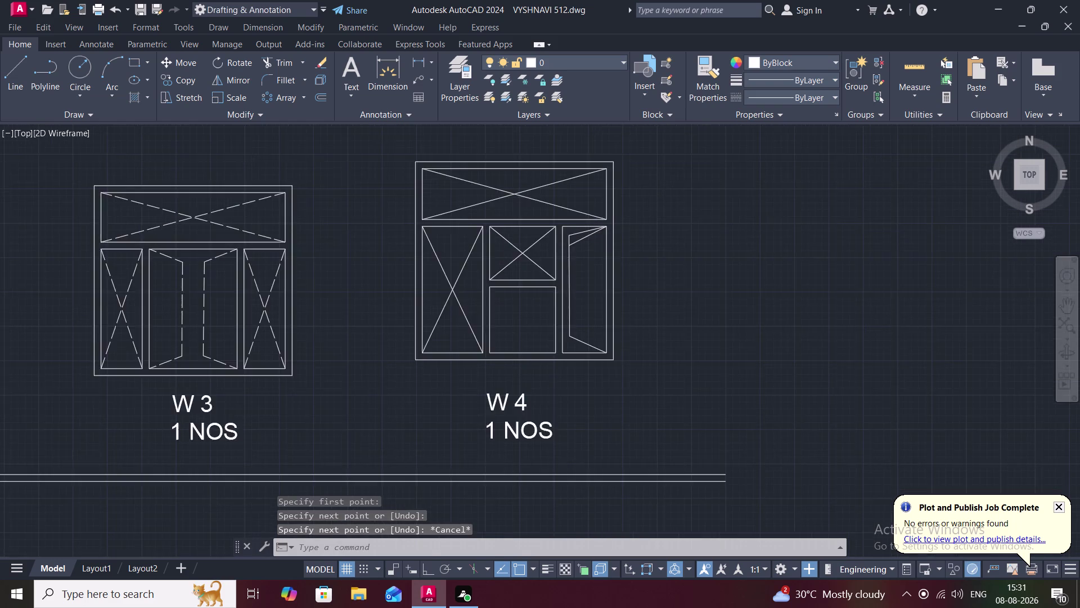
click(574, 228)
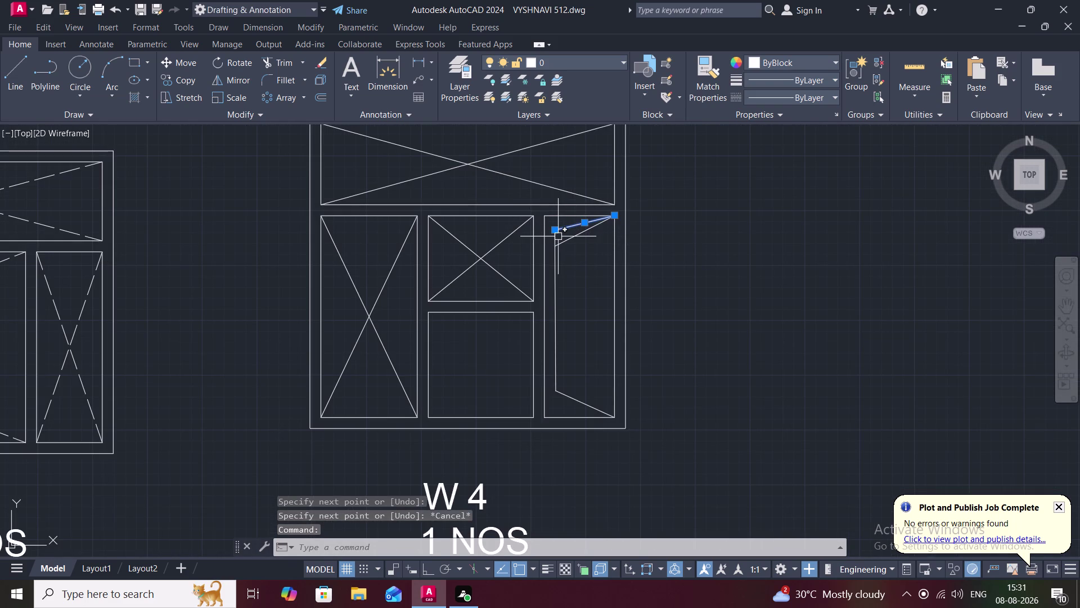
click(557, 240)
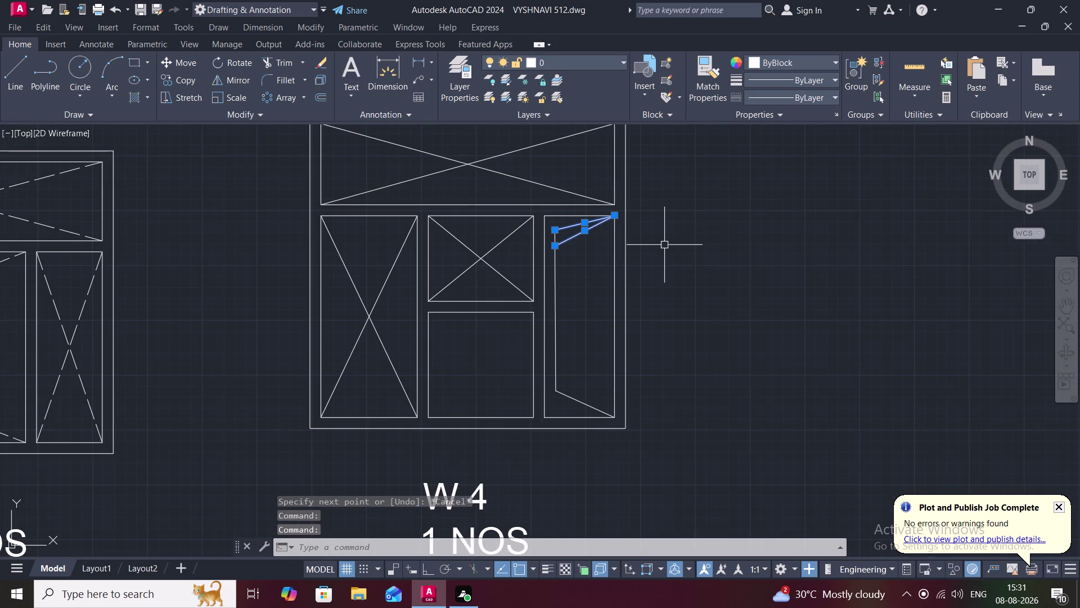
key(Delete)
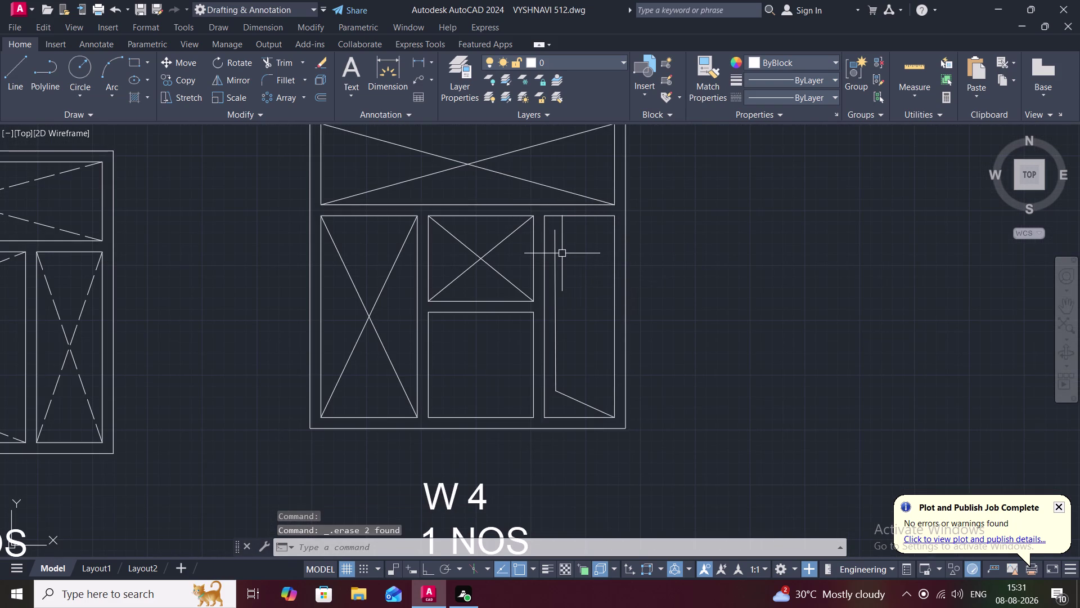
Draw a line from the shutter's inner edge to the pane's top-right corner and trim the excess.
text(L)
key(space)
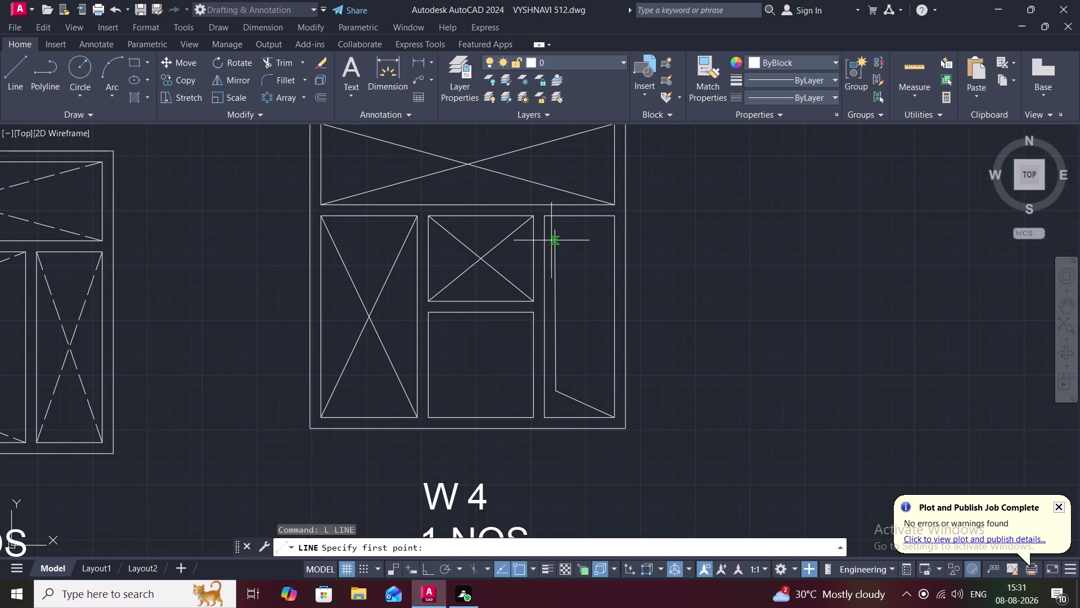
click(554, 242)
click(613, 219)
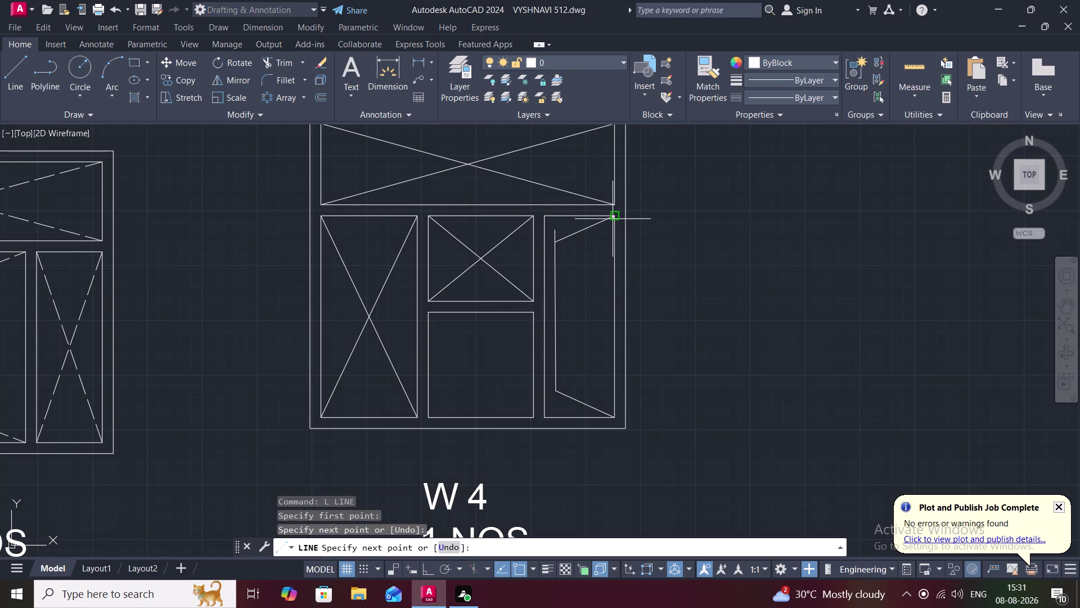
key(Escape)
text(TR)
key(space)
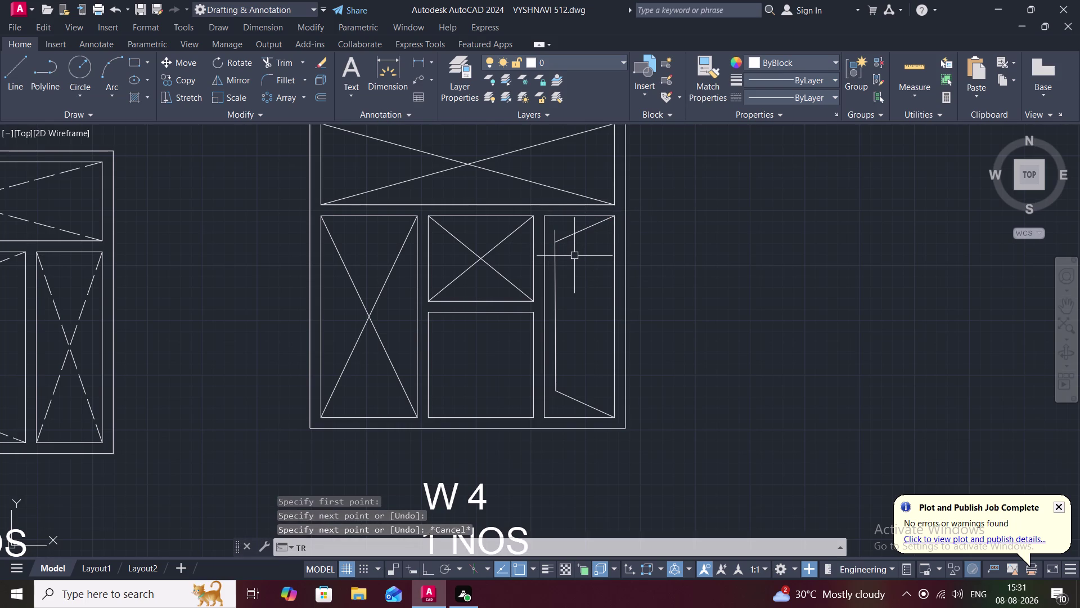
click(556, 235)
key(Escape)
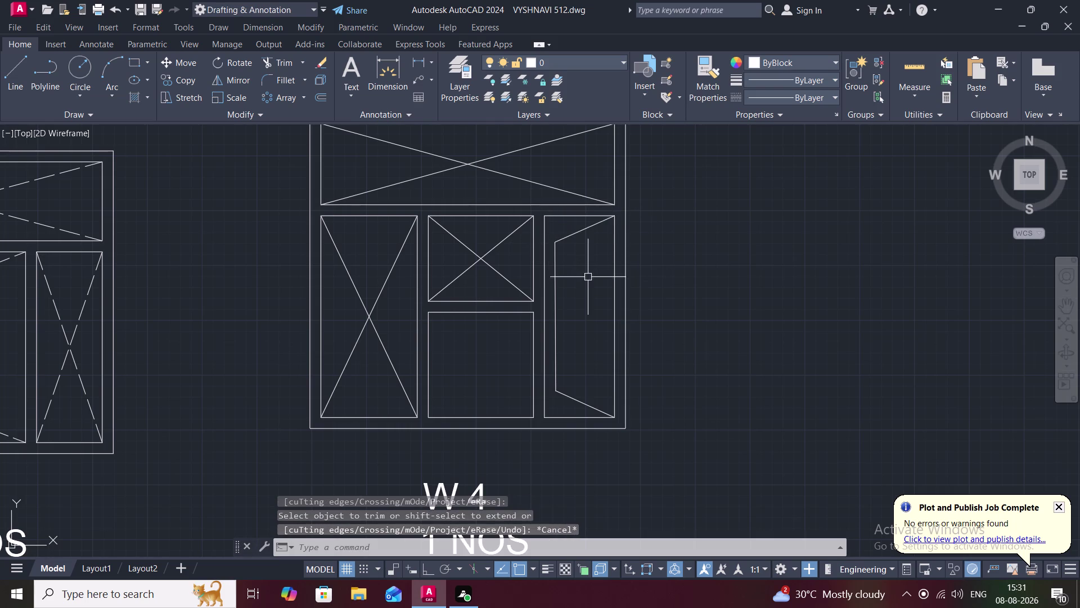
scroll(down, 3)
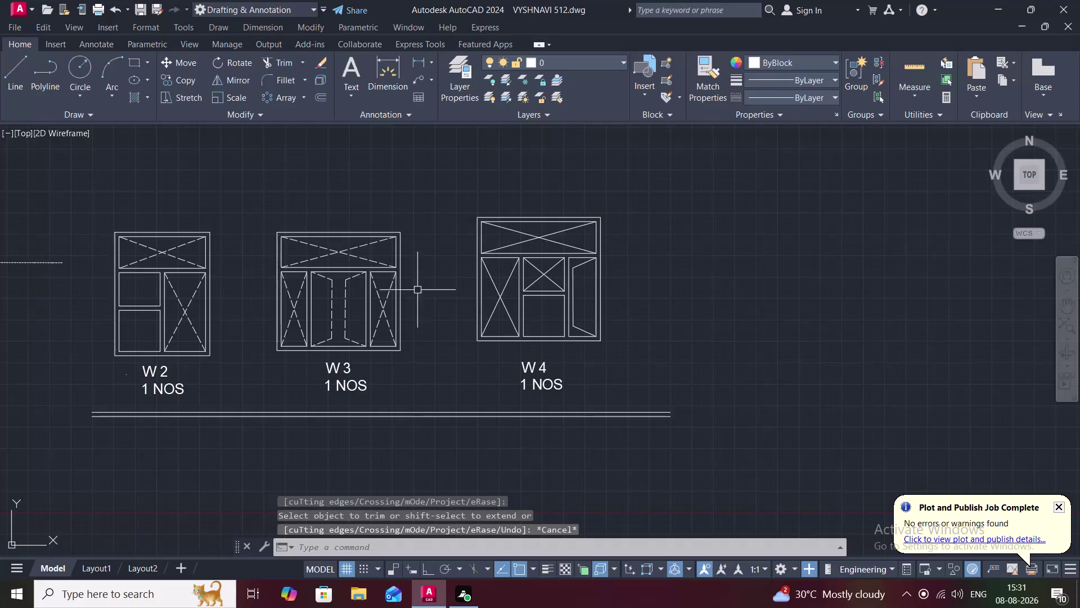
click(712, 65)
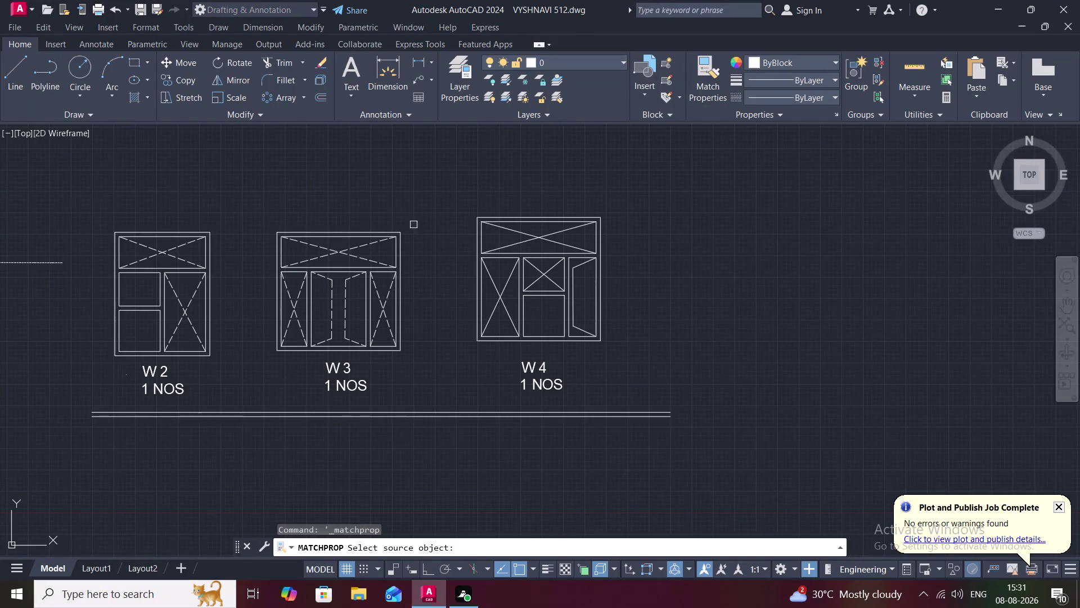
Match W3's dashed diagonal onto W4's pane crosses and shutter lines.
click(364, 243)
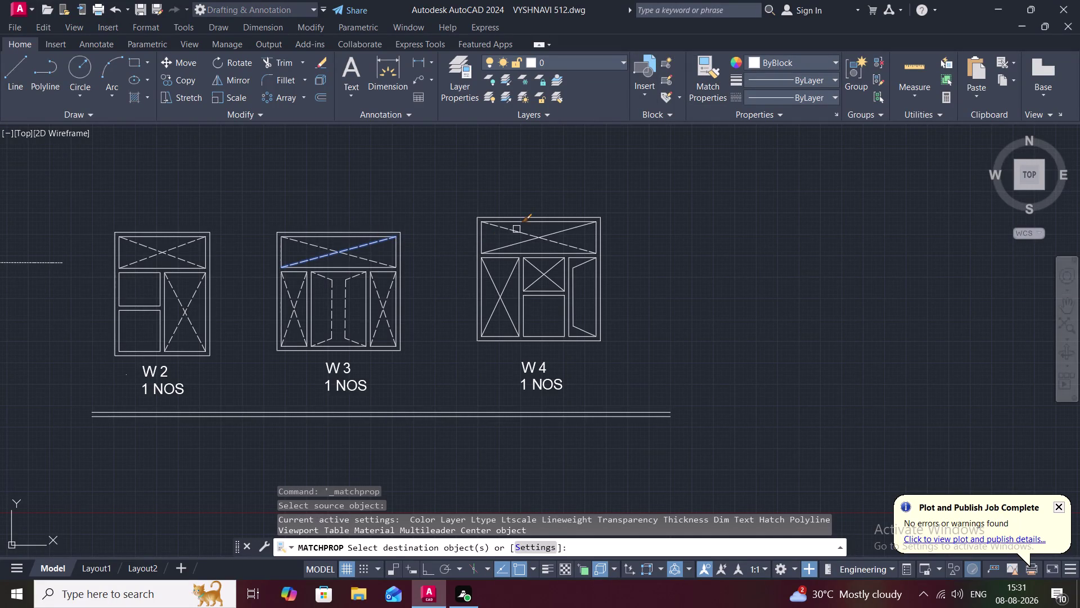
click(517, 228)
click(518, 239)
click(513, 272)
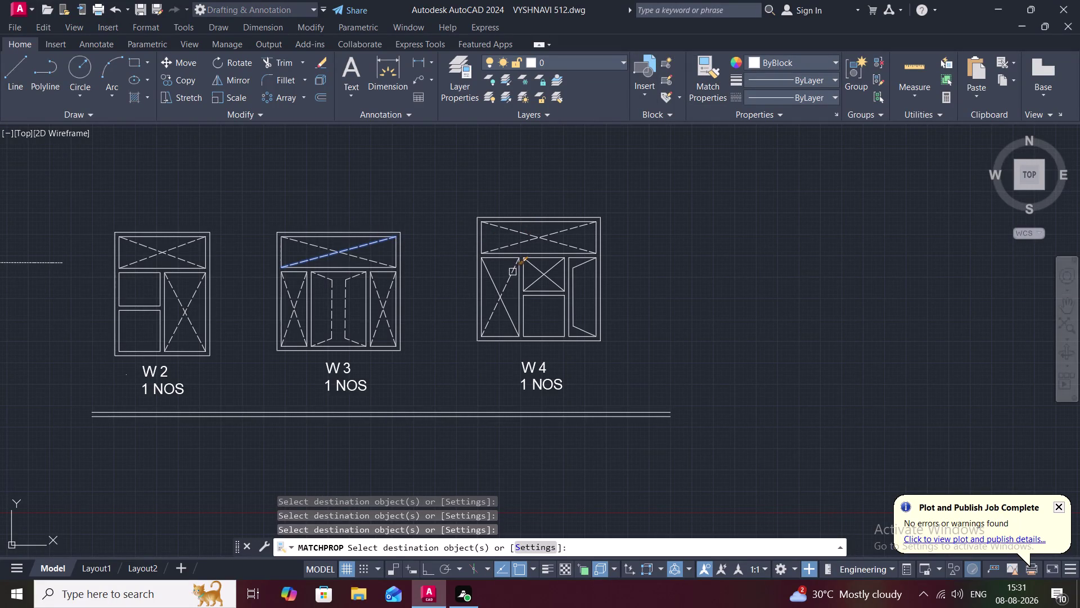
click(496, 280)
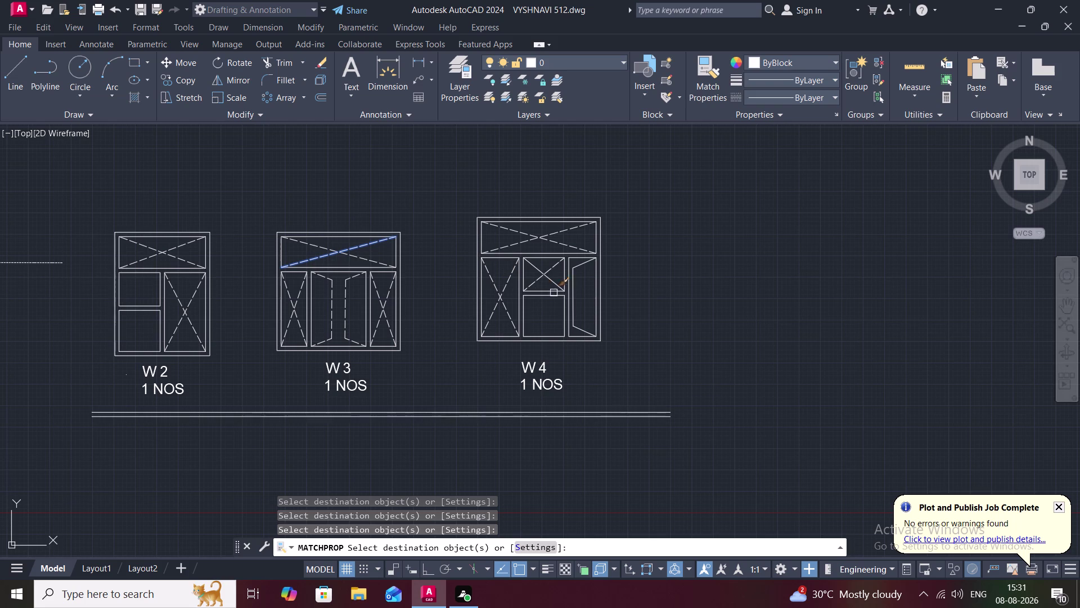
click(572, 292)
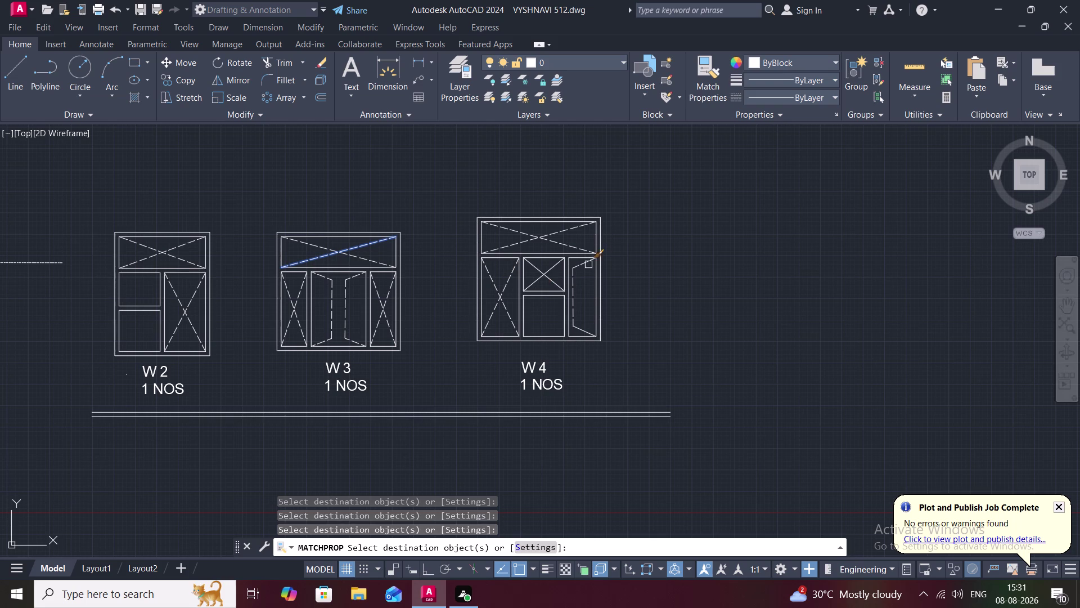
click(583, 266)
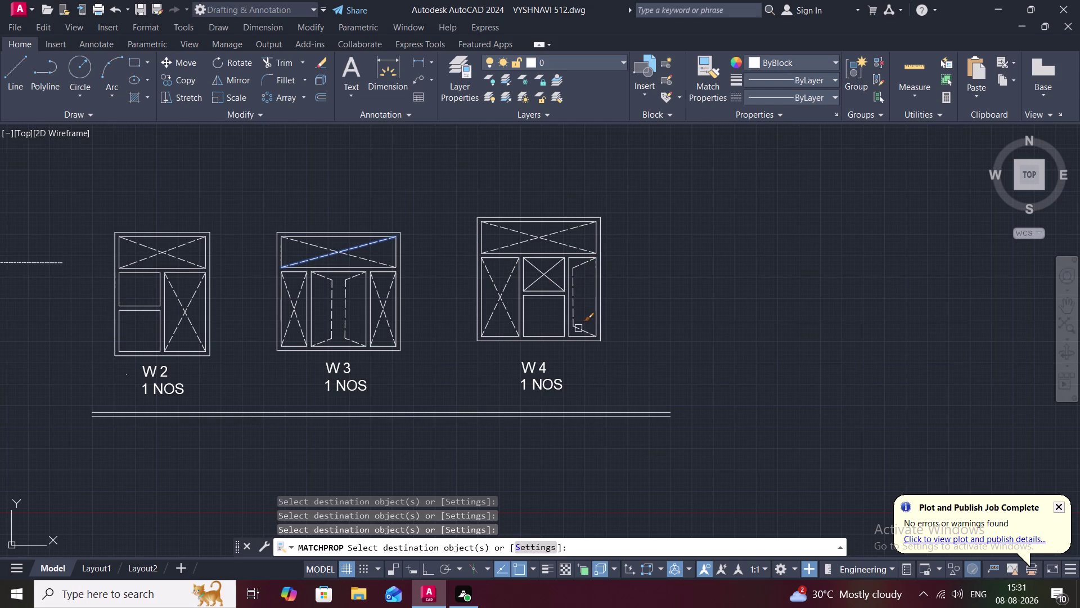
click(578, 328)
key(Escape)
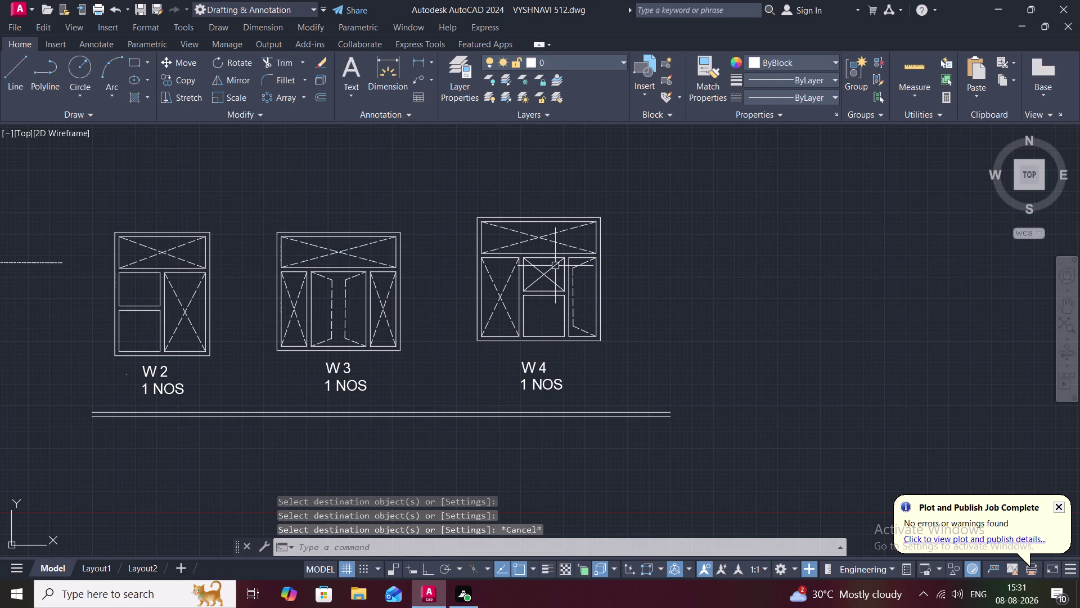
Dash the remaining solid W4 lines from a dashed W4 diagonal, then zoom extents.
key(space)
click(543, 272)
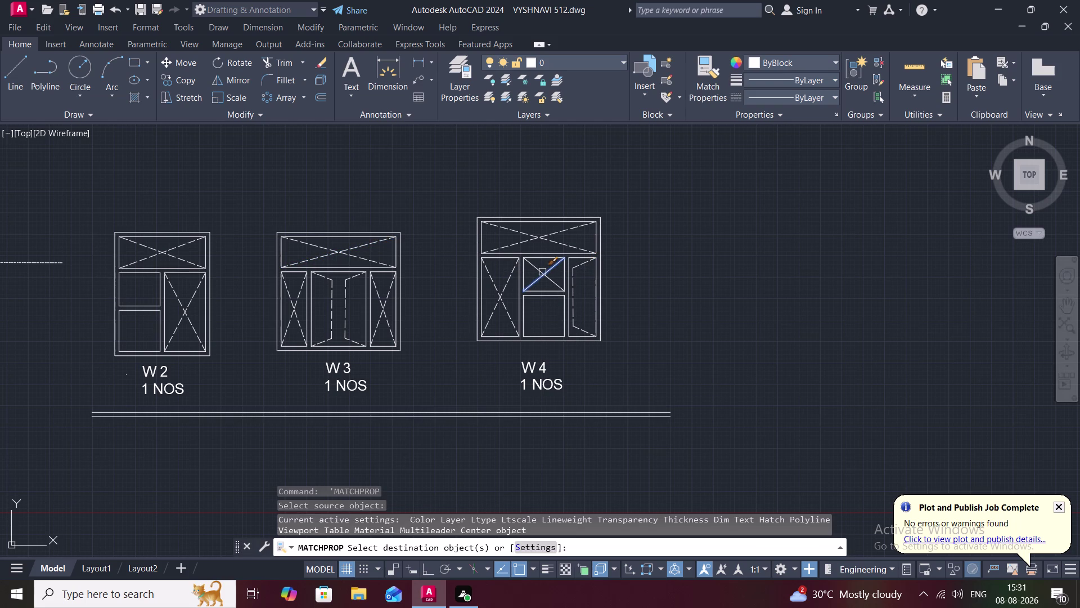
key(Escape)
key(space)
click(546, 238)
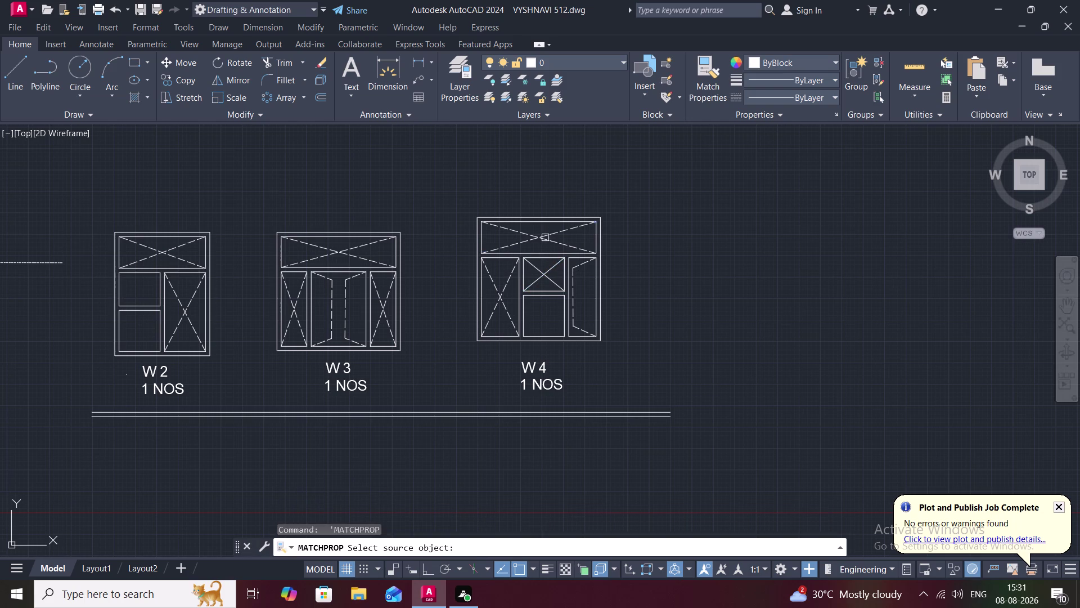
click(542, 270)
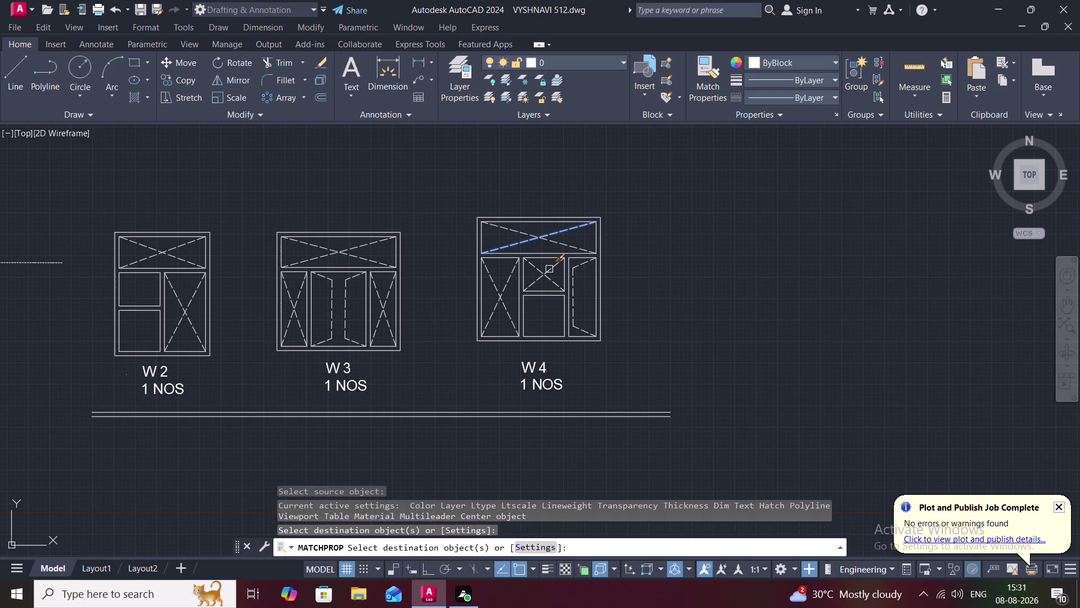
click(550, 268)
key(Escape)
scroll(down, 3)
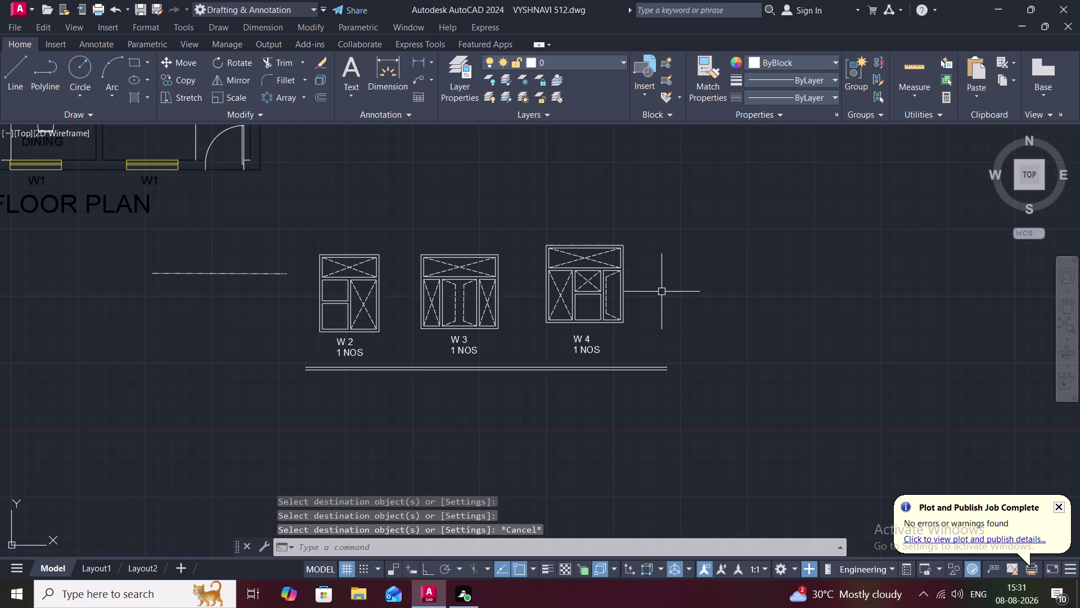
middle_click(710, 289)
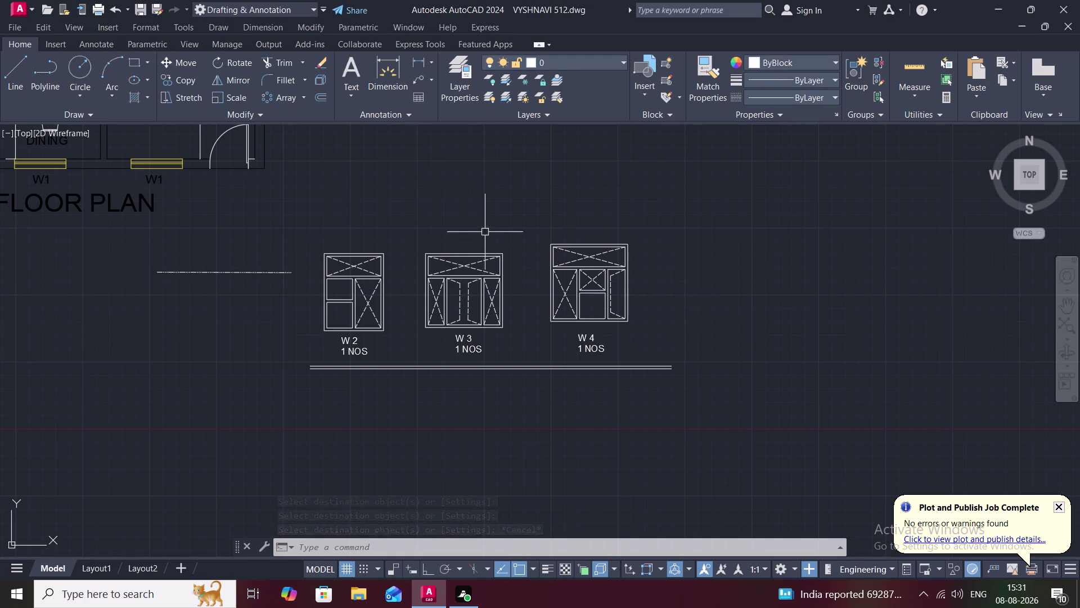
Draw a multiline text box right of W4 and enter FIX as the first line.
key(t)
key(space)
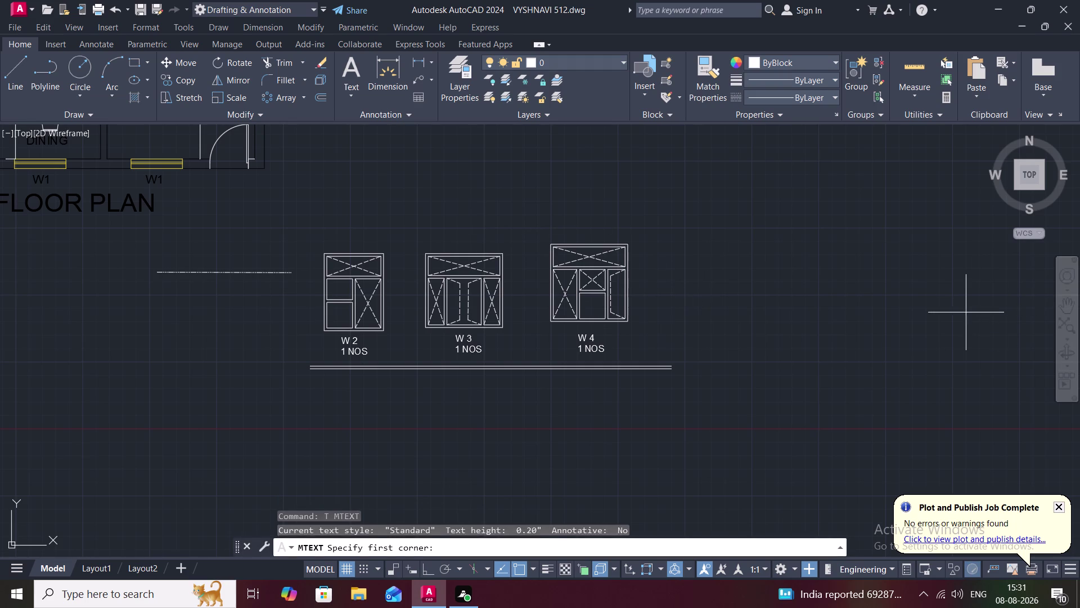
click(702, 300)
click(711, 303)
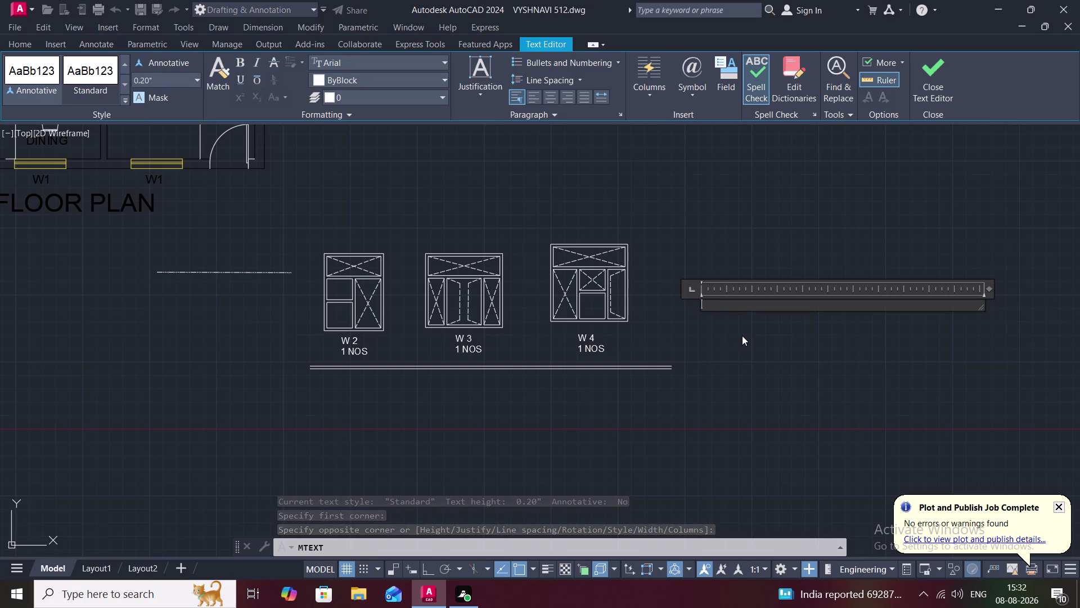
text(FI)
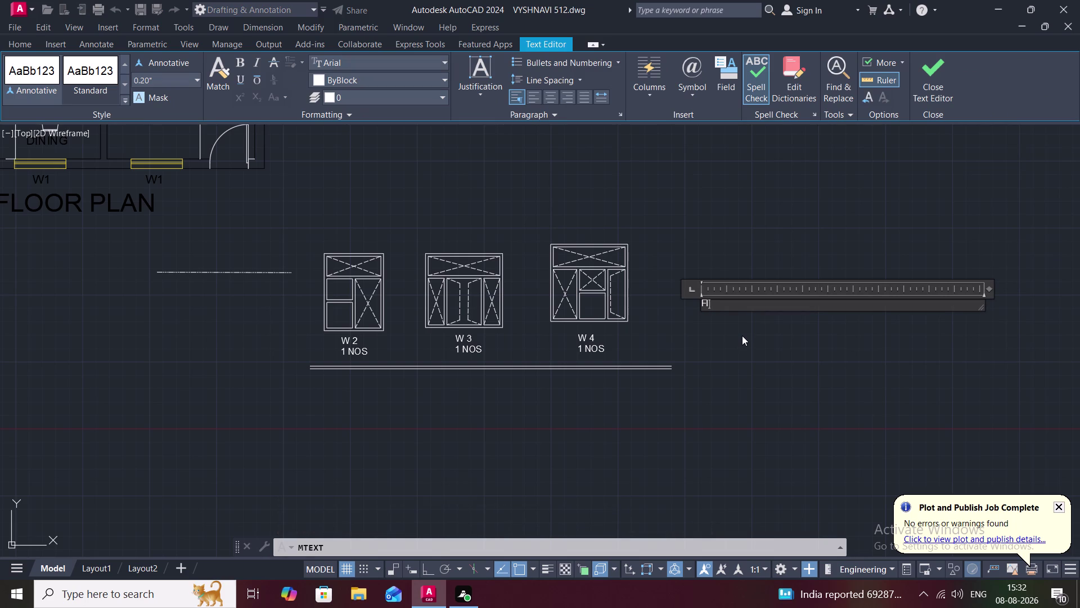
text(X GLA)
text(SS)
key(BackSpace)
key(BackSpace)
key(BackSpace)
key(BackSpace)
key(BackSpace)
key(BackSpace)
key(Return)
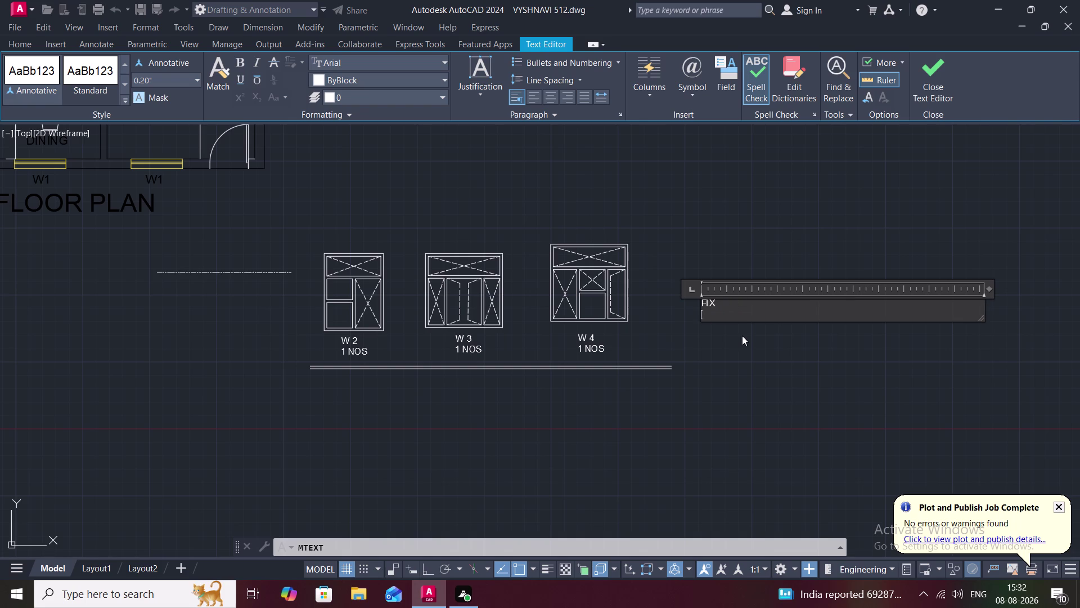
Add GLASS on the second line and close the text editor.
key(c)
key(BackSpace)
text(GLA)
text(SS)
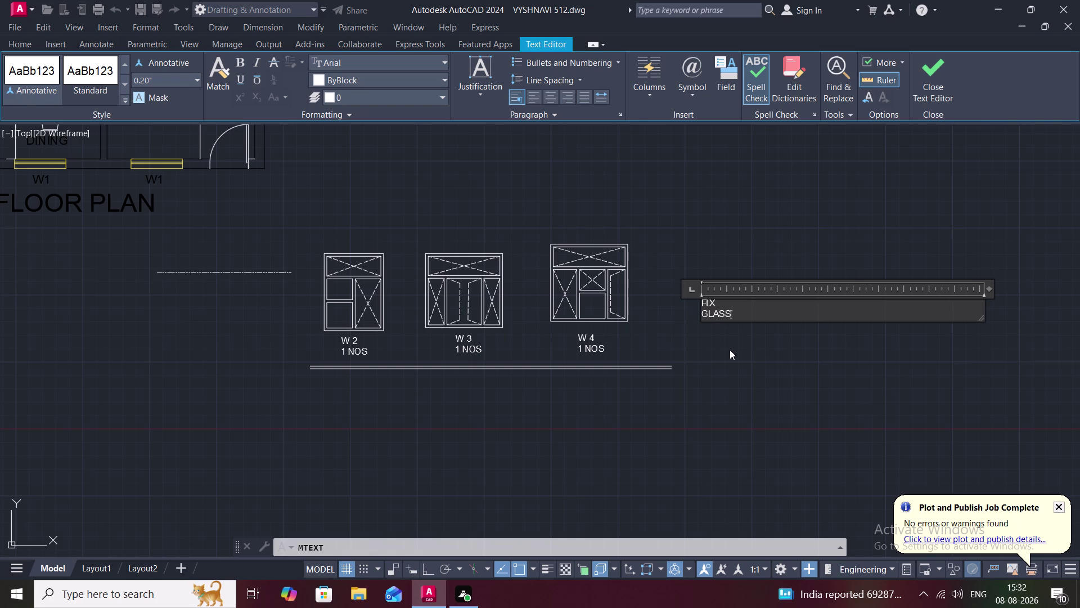
click(730, 349)
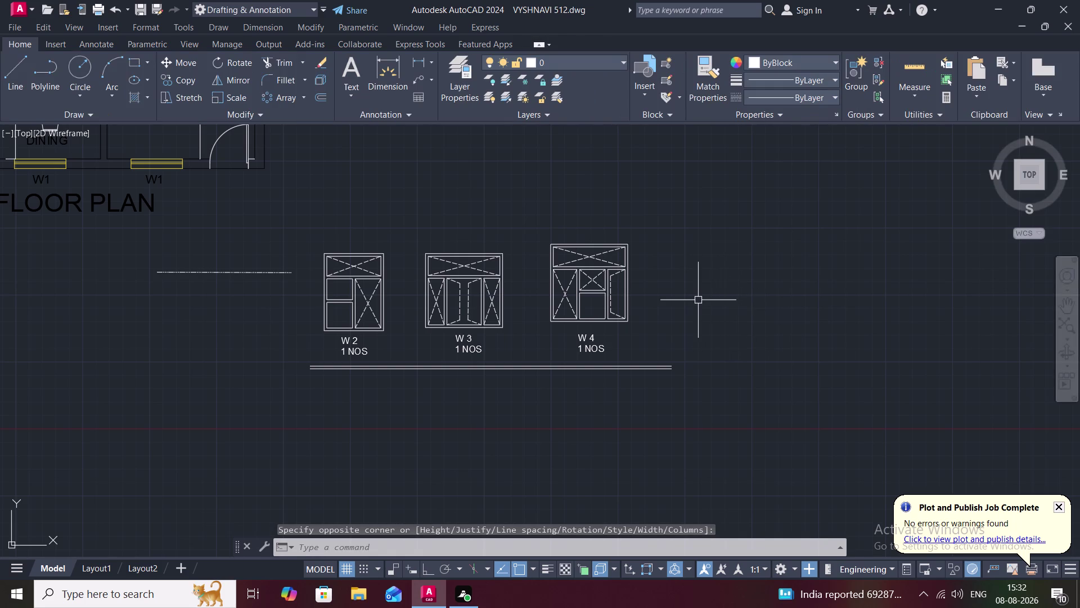
scroll(up, 3)
scroll(up, 3)
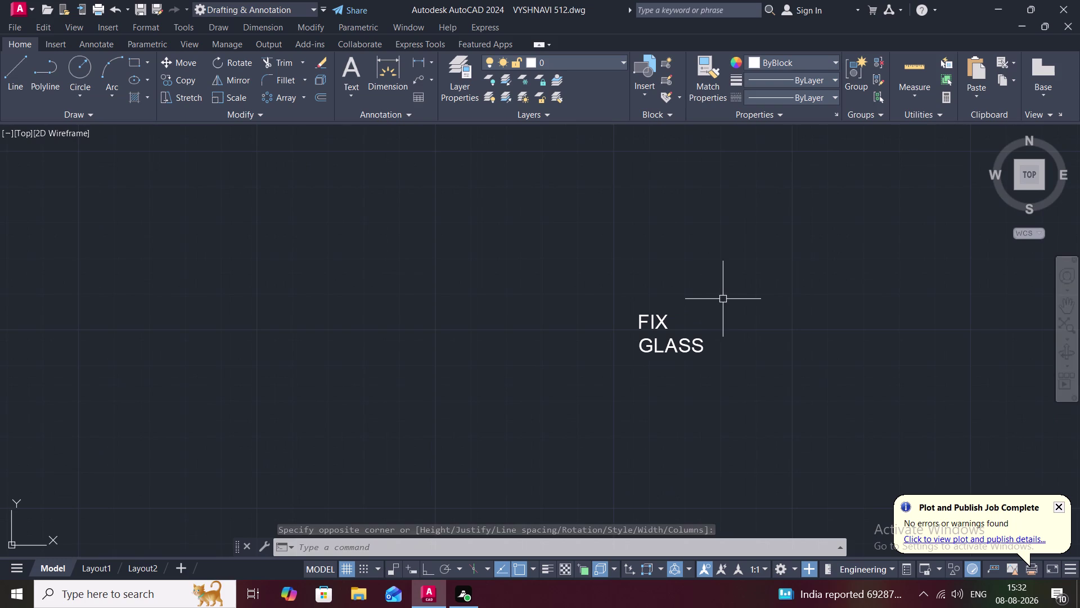
Start copying the FIX GLASS label with CO, selecting it and picking a base point.
key(c)
key(o)
key(space)
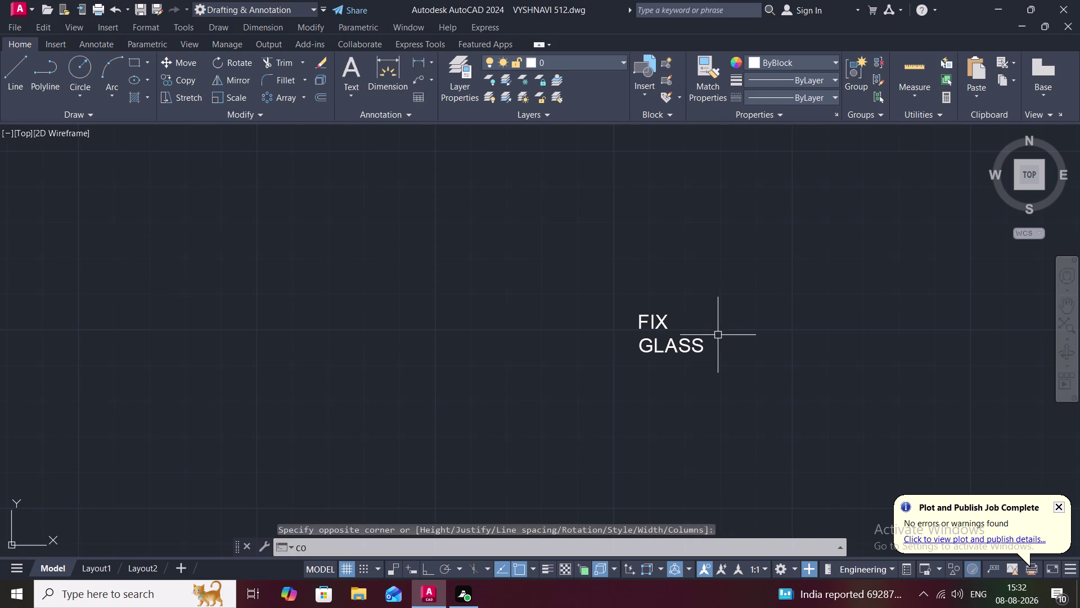
drag(653, 320, 657, 331)
right_click(659, 344)
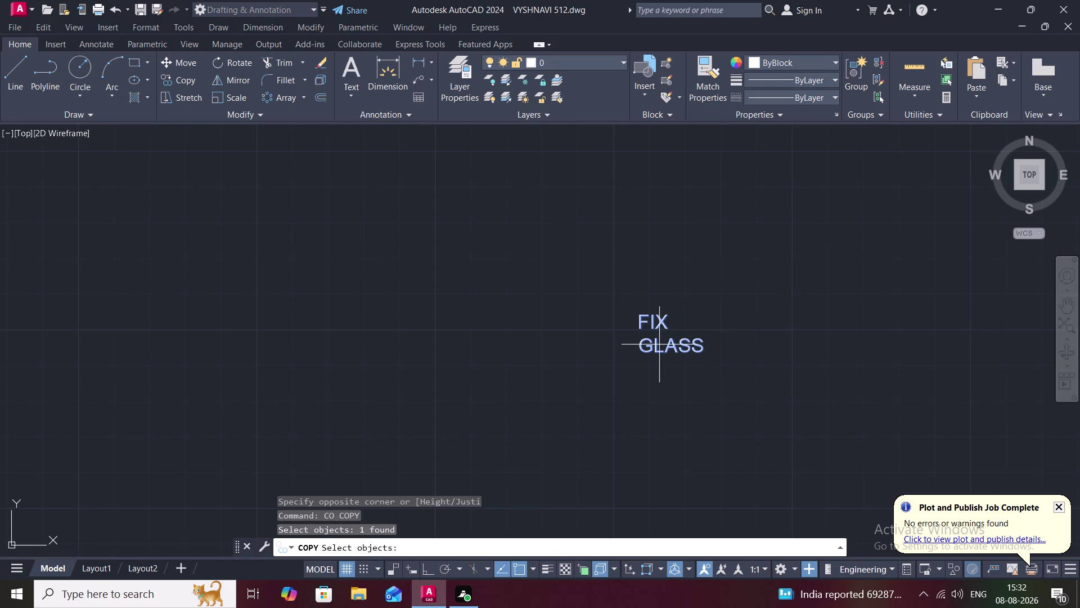
click(660, 345)
Place the label copy in the crossed window pane and open it for editing.
scroll(down, 3)
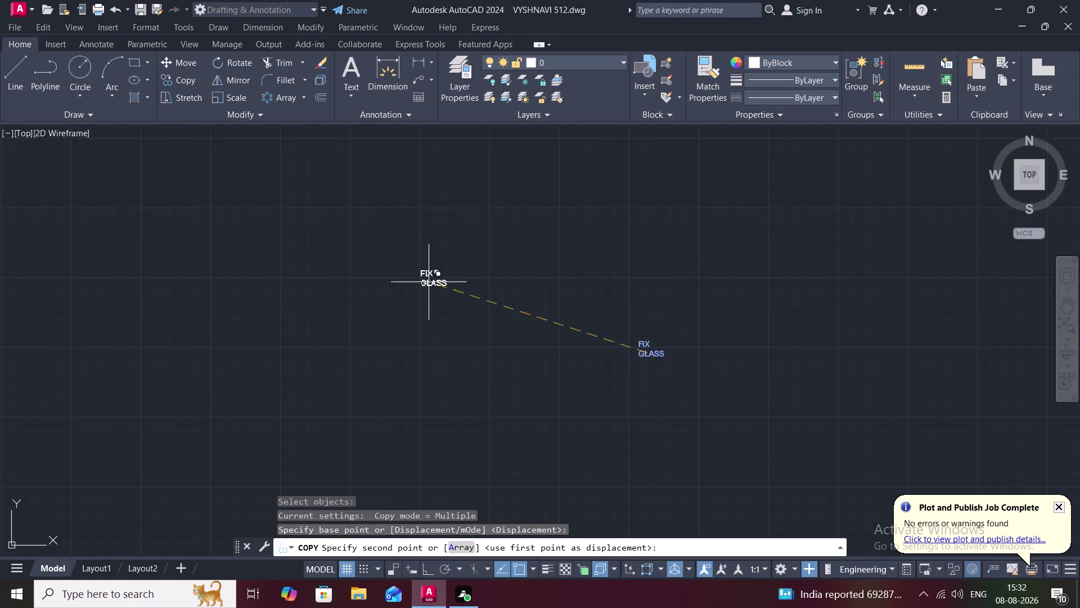
scroll(down, 3)
middle_drag(126, 273, 633, 312)
scroll(down, 3)
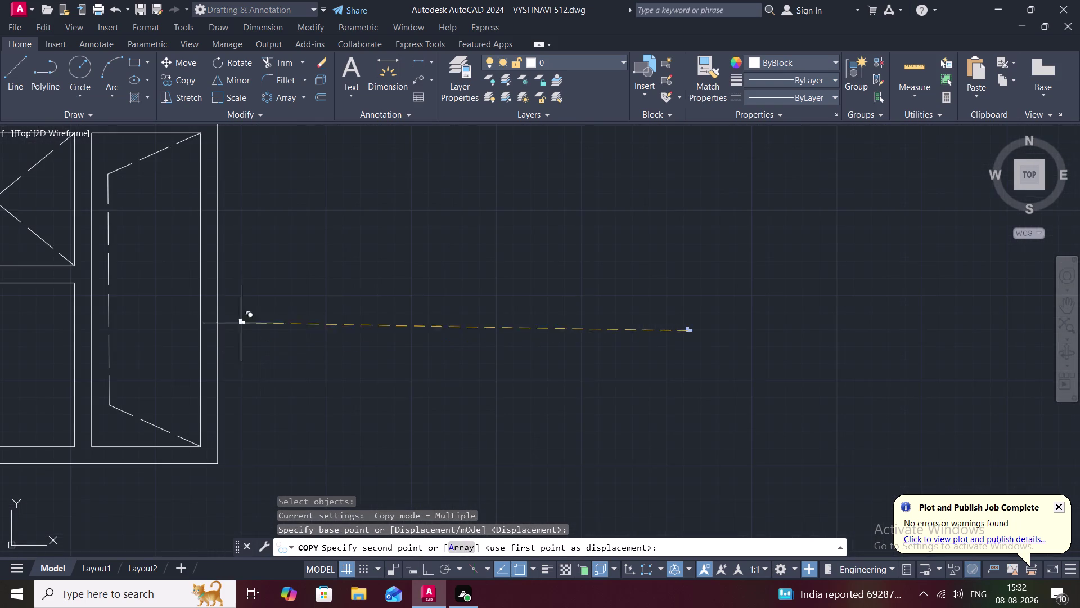
middle_drag(153, 268, 308, 308)
middle_drag(130, 332, 372, 333)
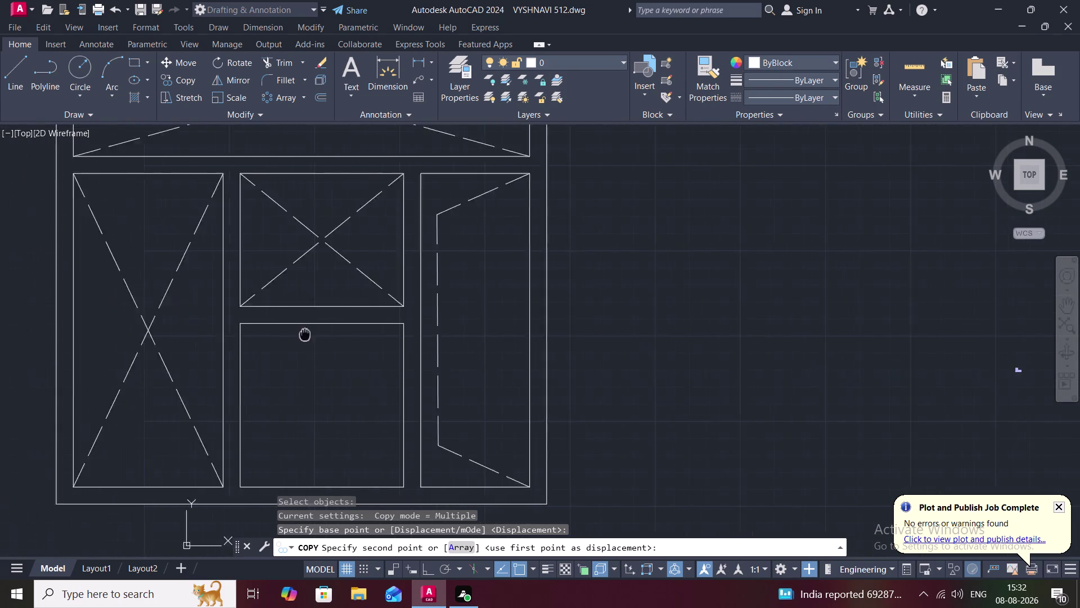
middle_drag(373, 333, 530, 324)
middle_drag(469, 229, 470, 367)
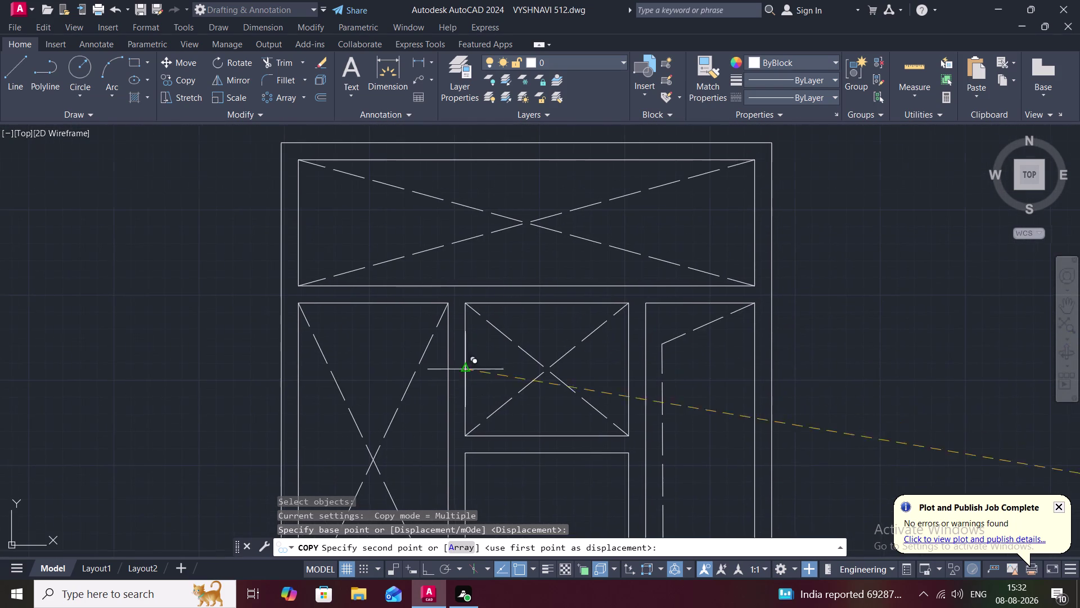
click(521, 205)
scroll(up, 3)
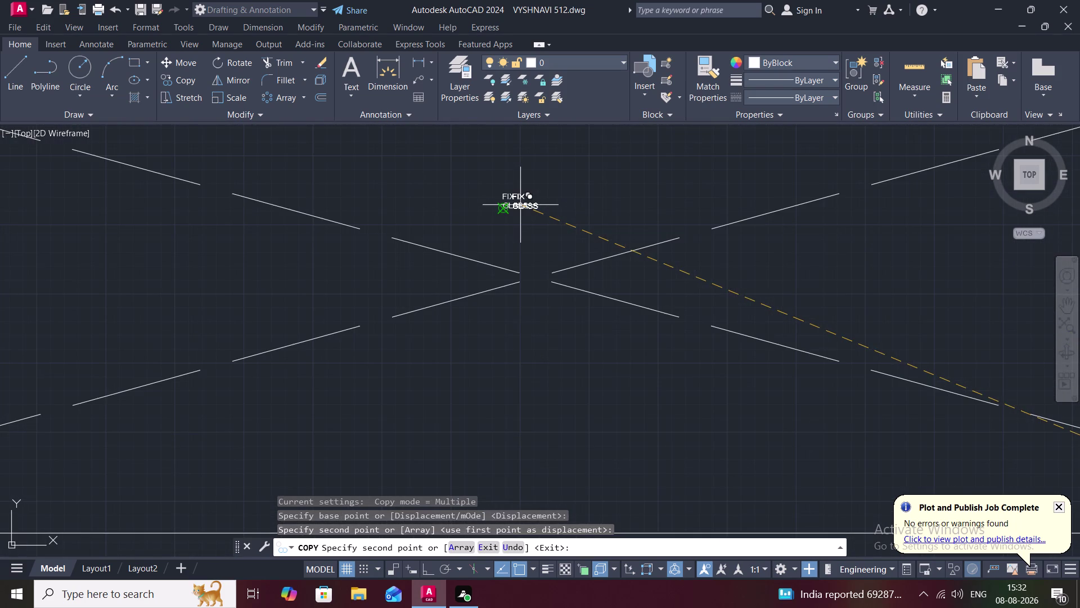
key(Escape)
click(510, 205)
click(511, 204)
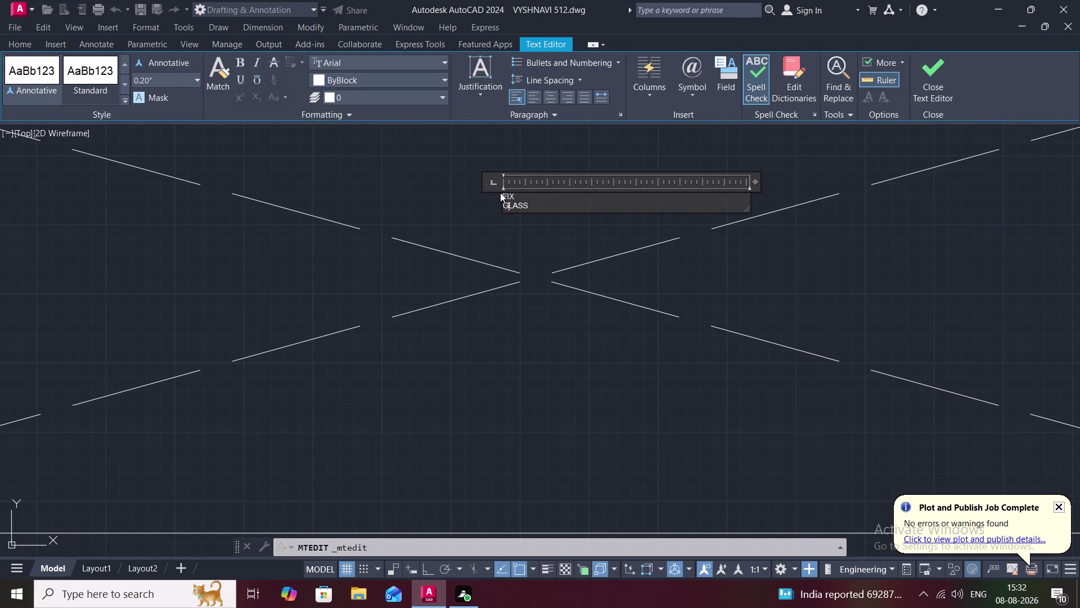
Select the copied label's text and set its height to 0.50".
double_click(503, 195)
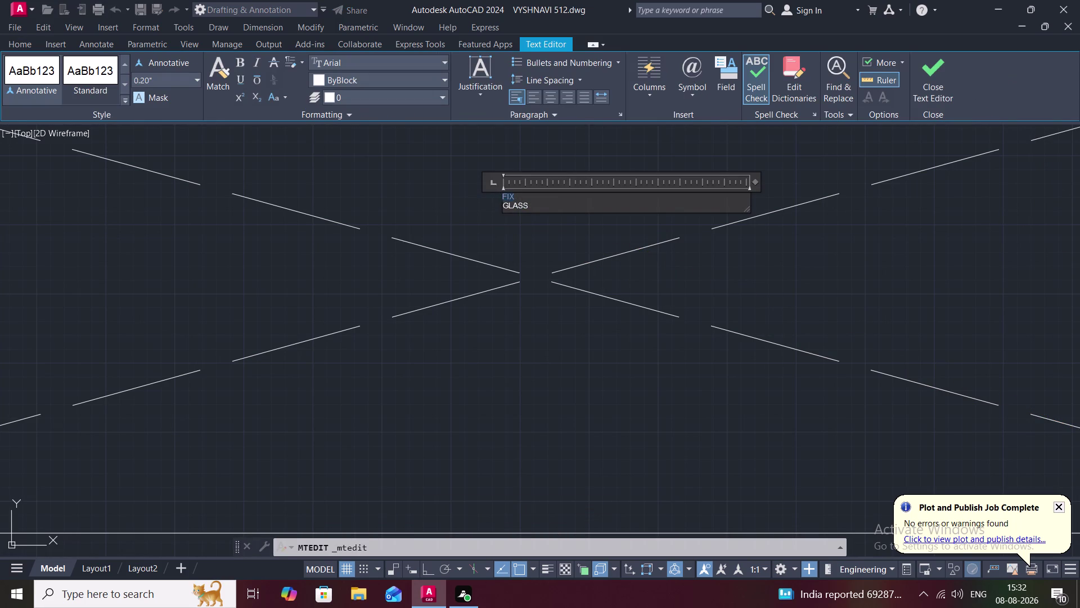
double_click(504, 204)
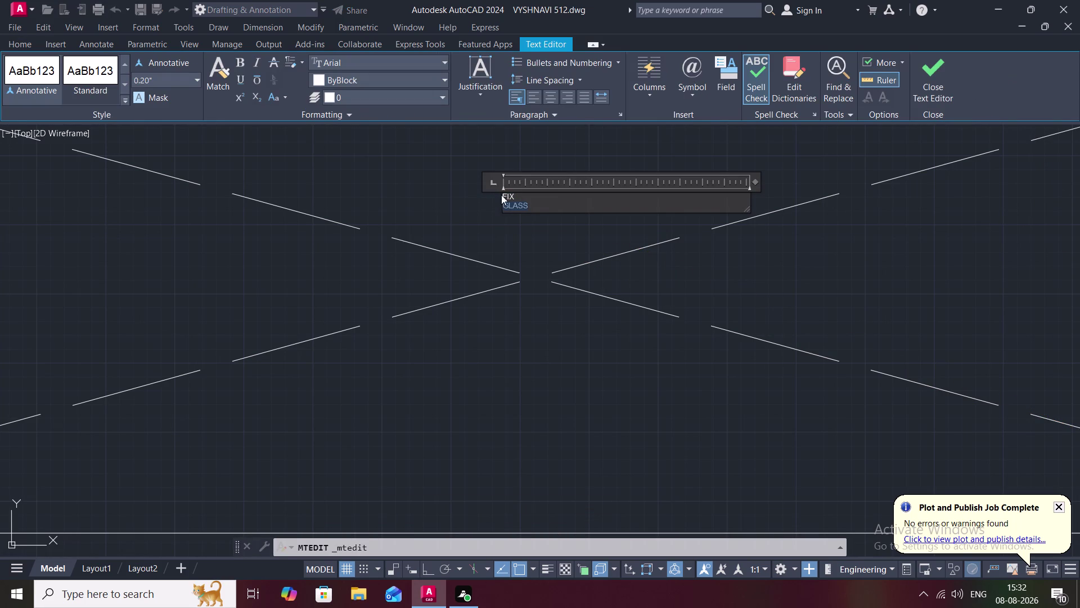
click(167, 84)
key(BackSpace)
key(o)
key(period)
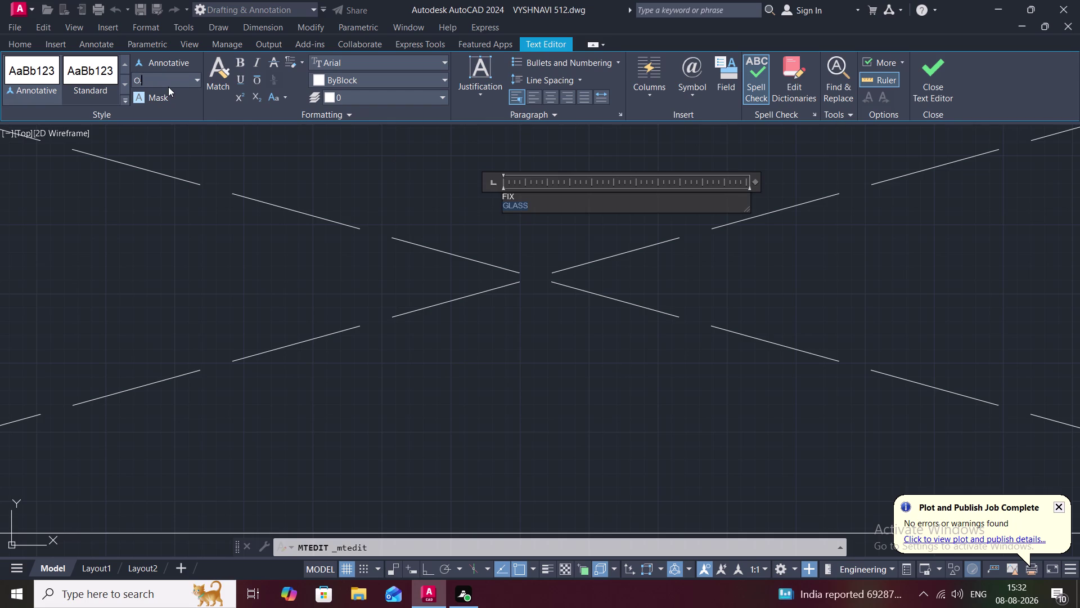
text(59)
key(BackSpace)
key(shift+quotedbl)
key(Return)
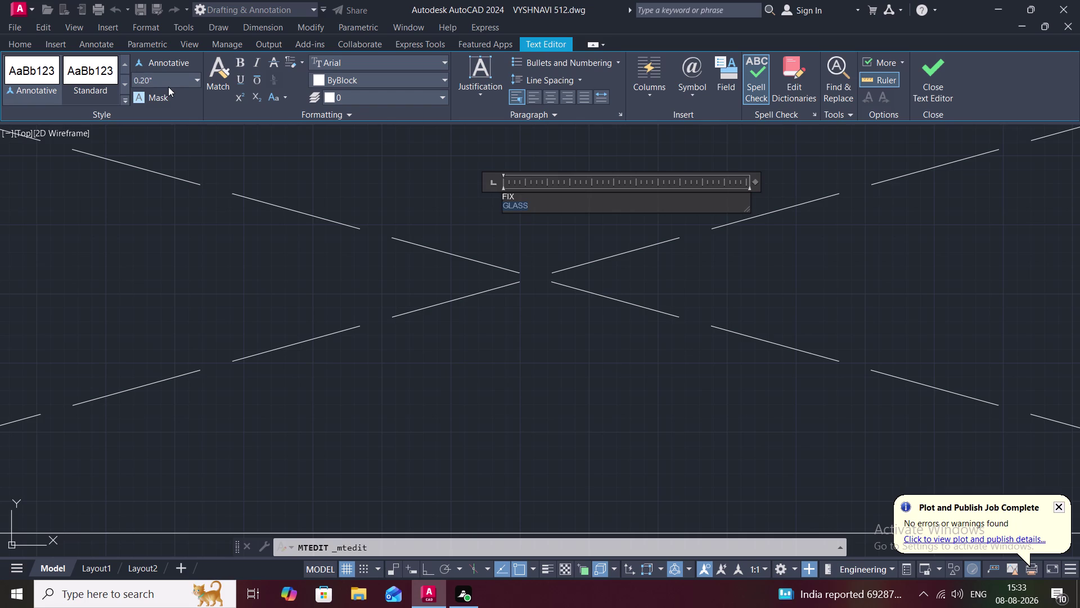
click(162, 83)
key(BackSpace)
key(0)
key(apostrophe)
key(BackSpace)
text(.5)
text(0")
key(Return)
key(Escape)
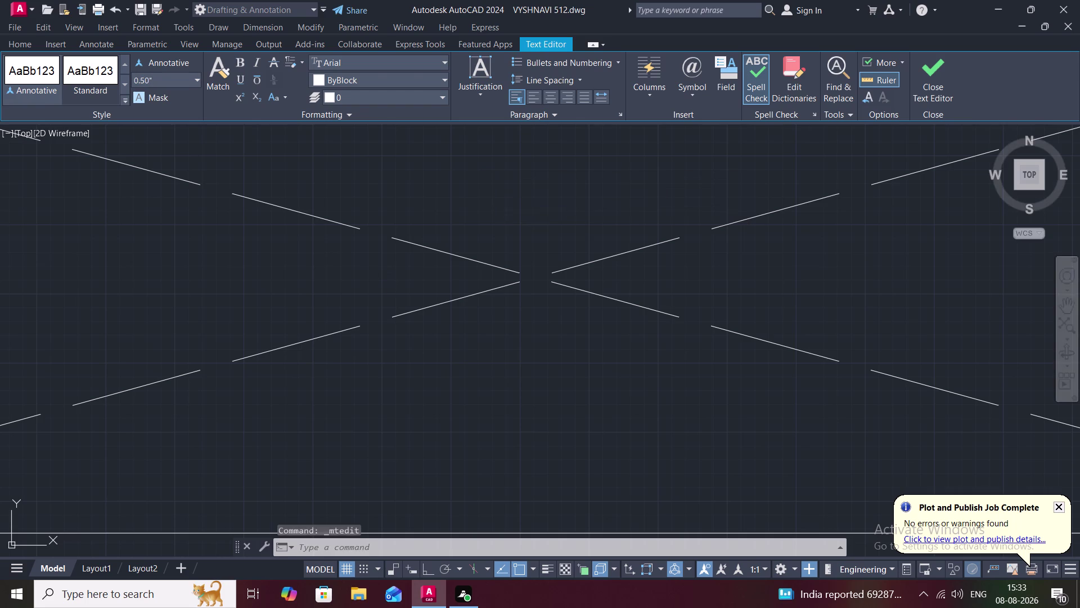
Reopen the enlarged label and delete all of its existing text.
double_click(511, 196)
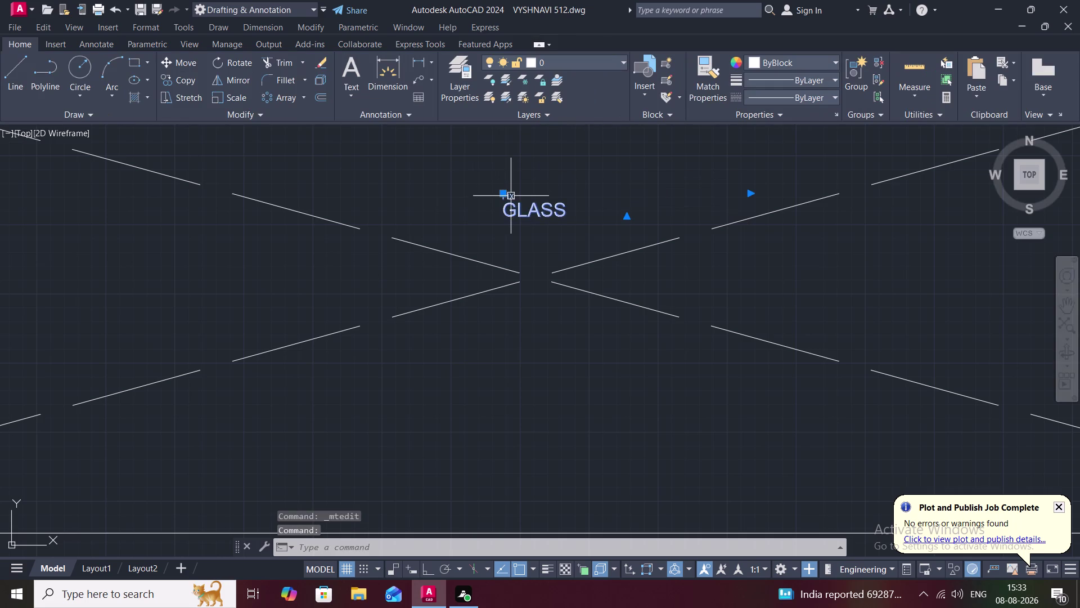
click(517, 199)
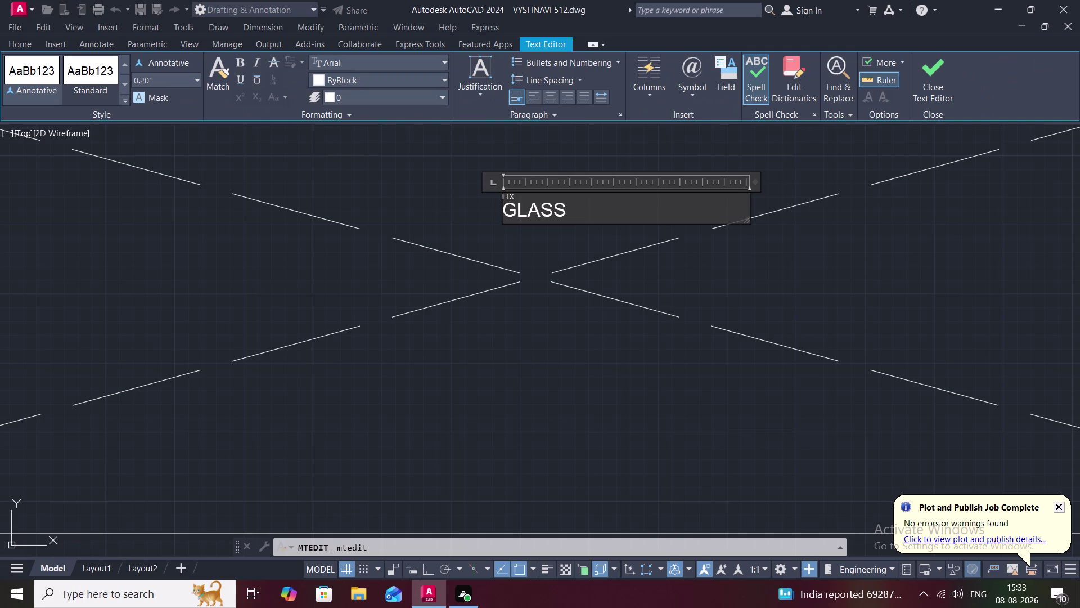
key(BackSpace)
key(BackSpace)
key(BackSpace)
key(BackSpace)
key(BackSpace)
key(BackSpace)
key(BackSpace)
key(BackSpace)
click(567, 209)
key(BackSpace)
key(BackSpace)
key(BackSpace)
key(BackSpace)
key(BackSpace)
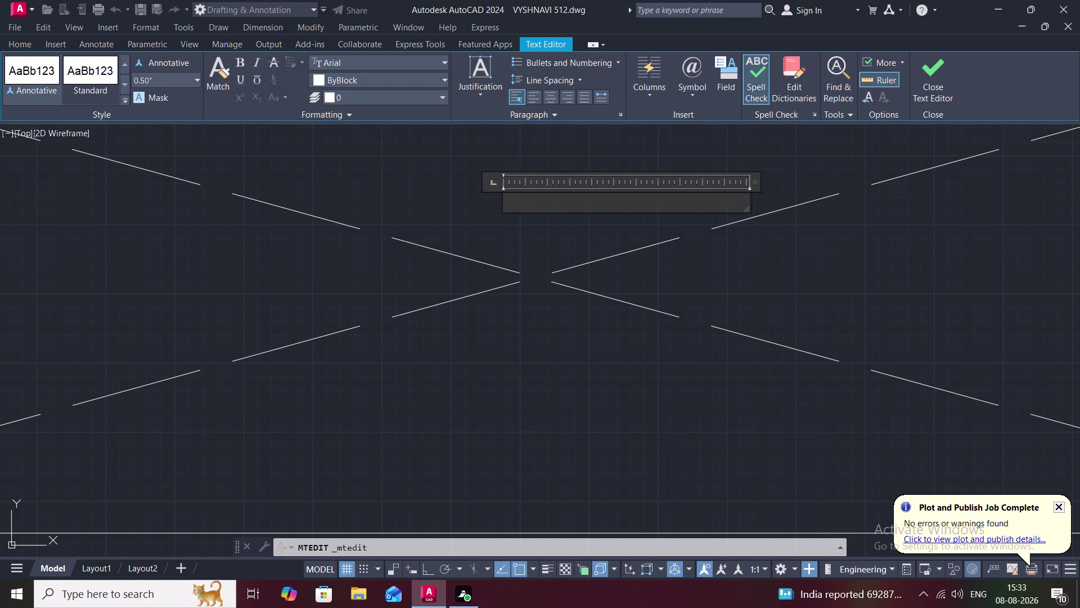
Retype the label as FIX with GLASS on a second line.
key(f)
key(i)
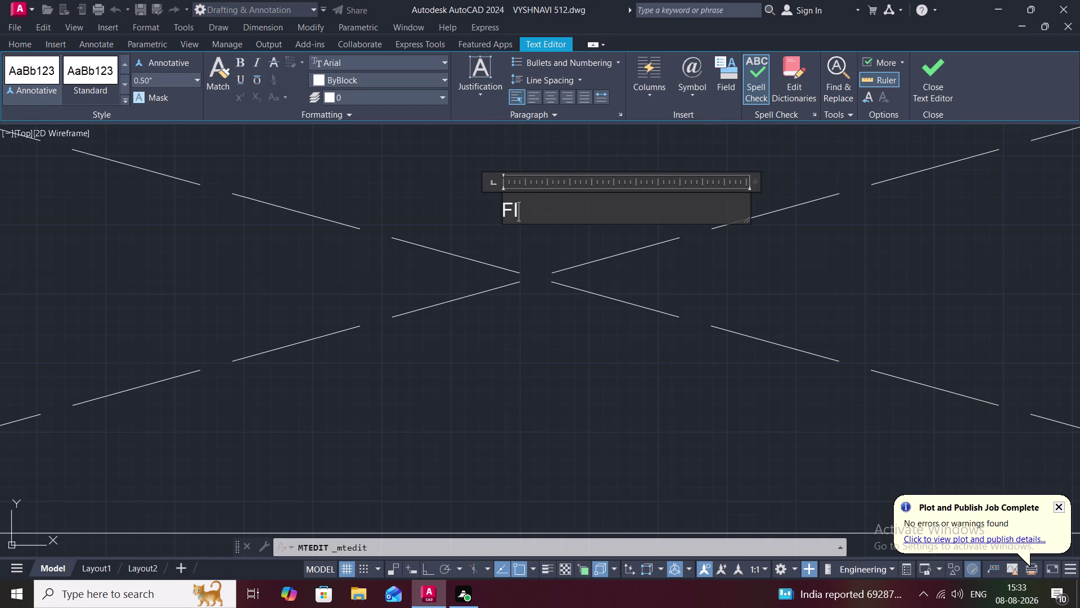
key(x)
key(Return)
text(G)
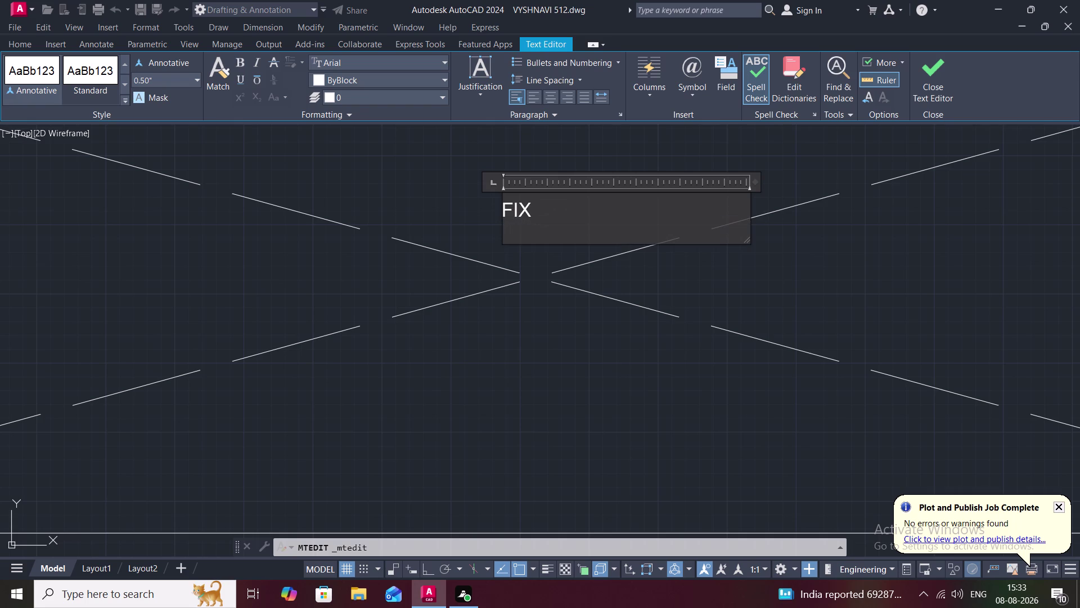
text(LASS)
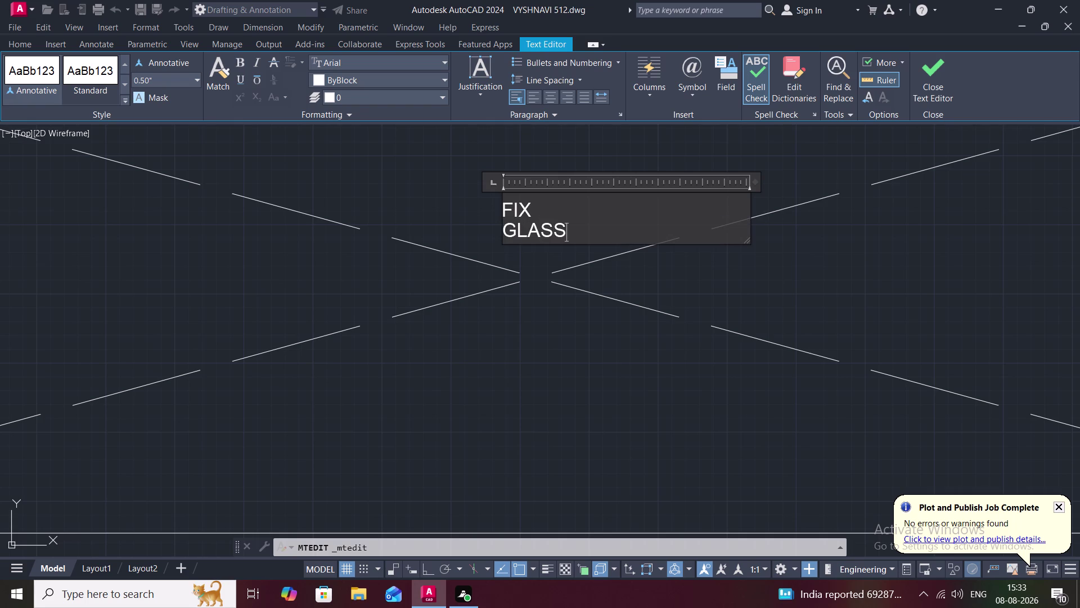
click(472, 334)
Reopen the FIX GLASS label and select the word FIX.
scroll(down, 3)
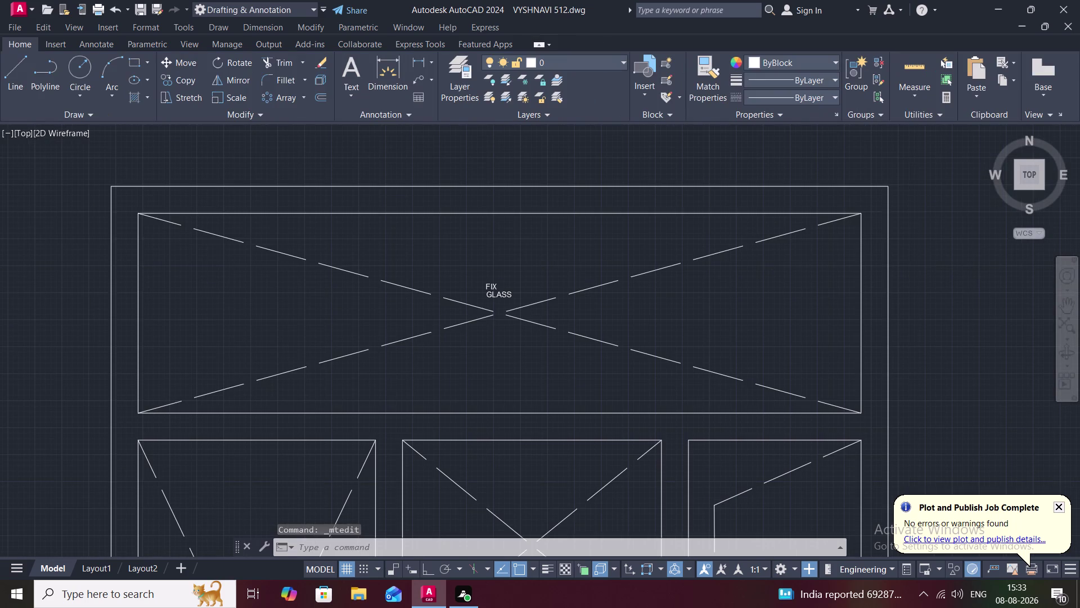
double_click(486, 310)
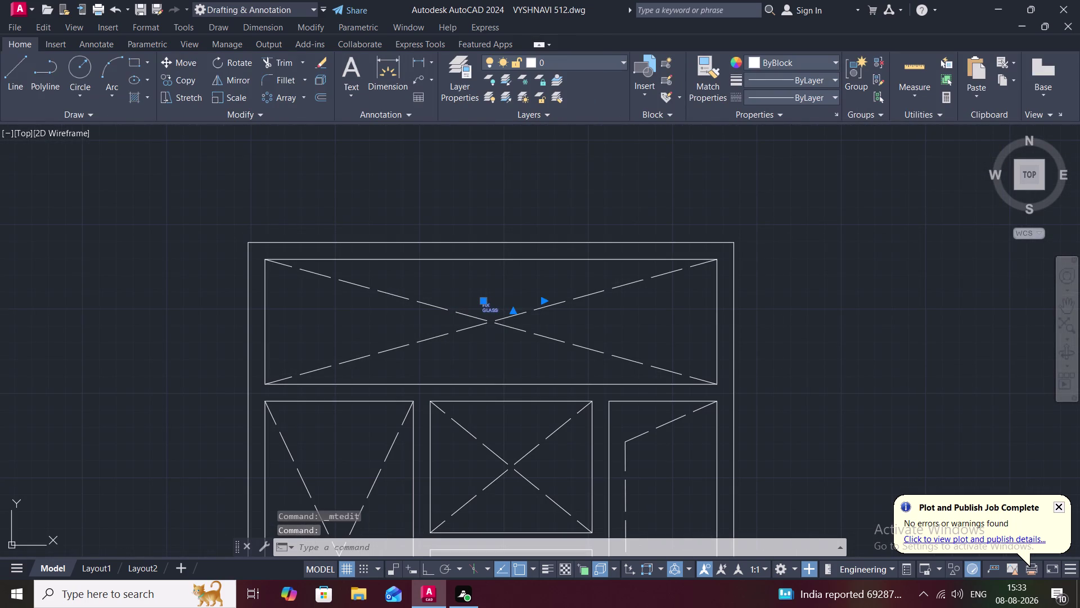
double_click(481, 315)
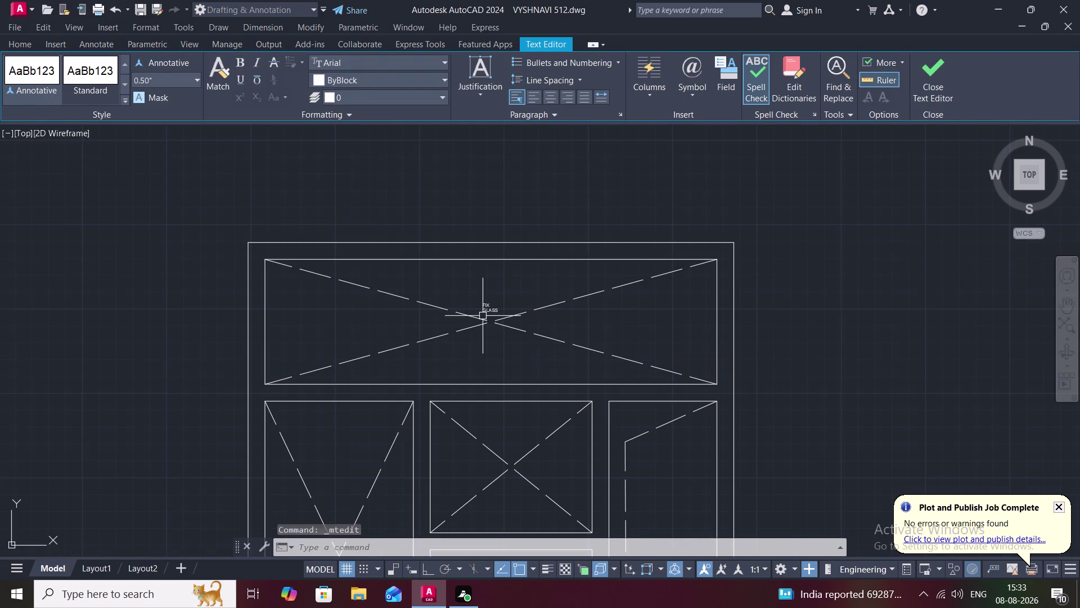
double_click(491, 305)
key(Escape)
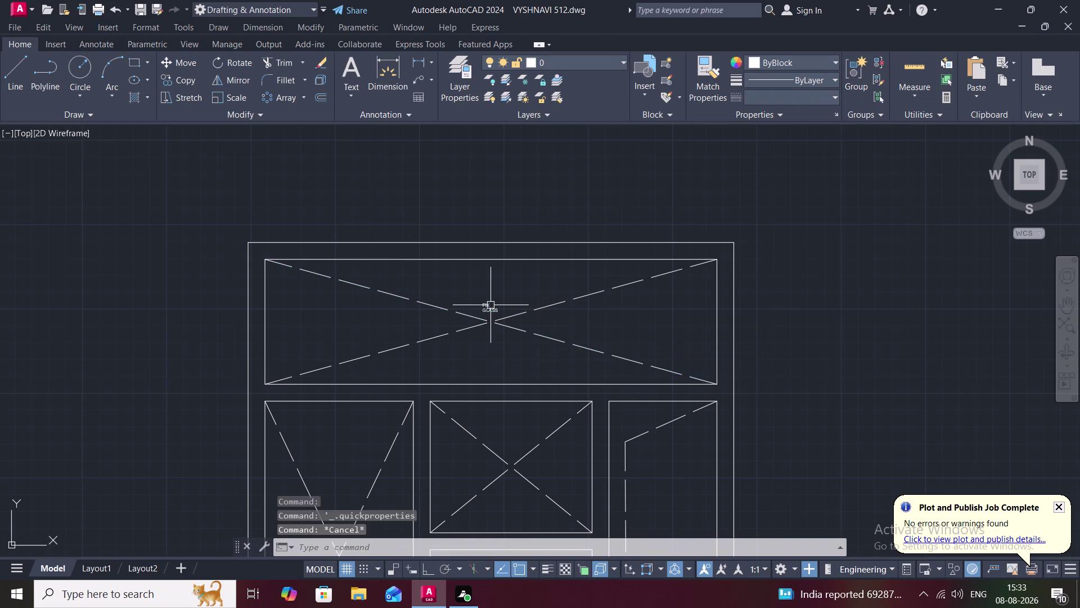
double_click(491, 305)
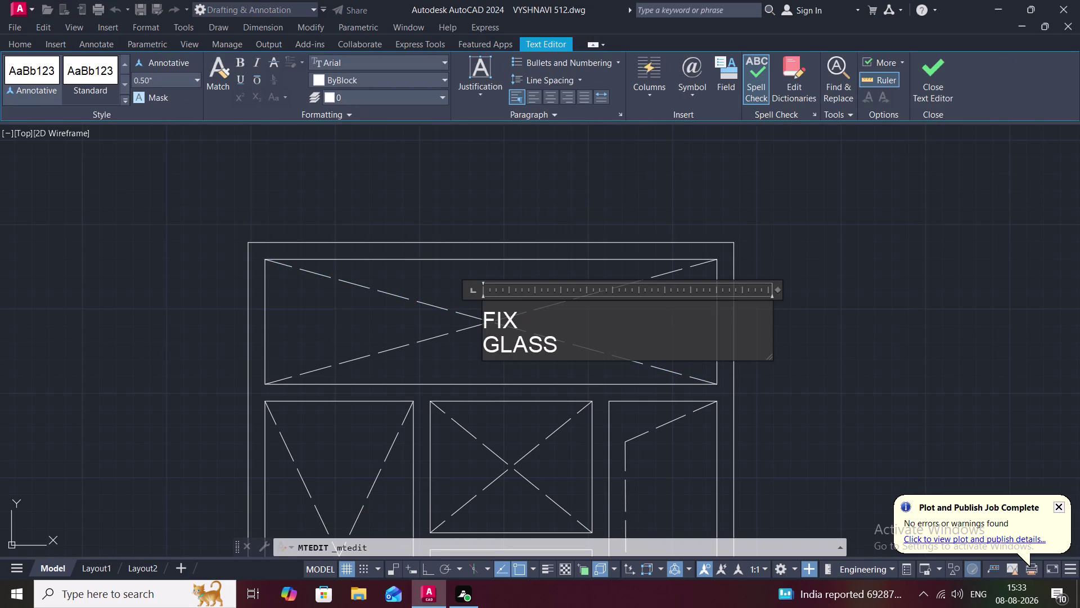
double_click(517, 318)
click(511, 320)
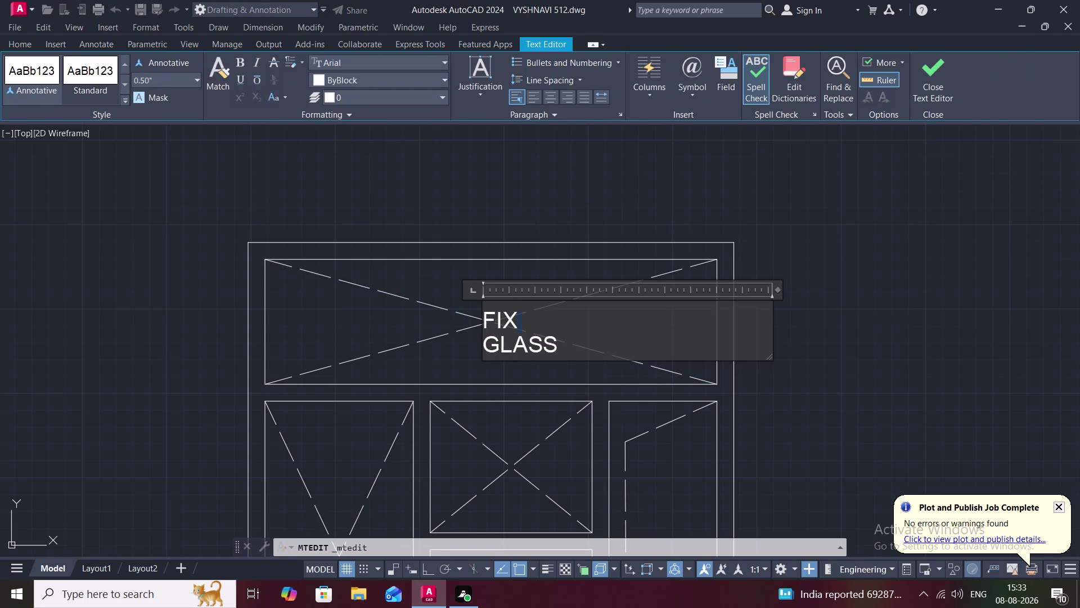
click(508, 322)
double_click(483, 318)
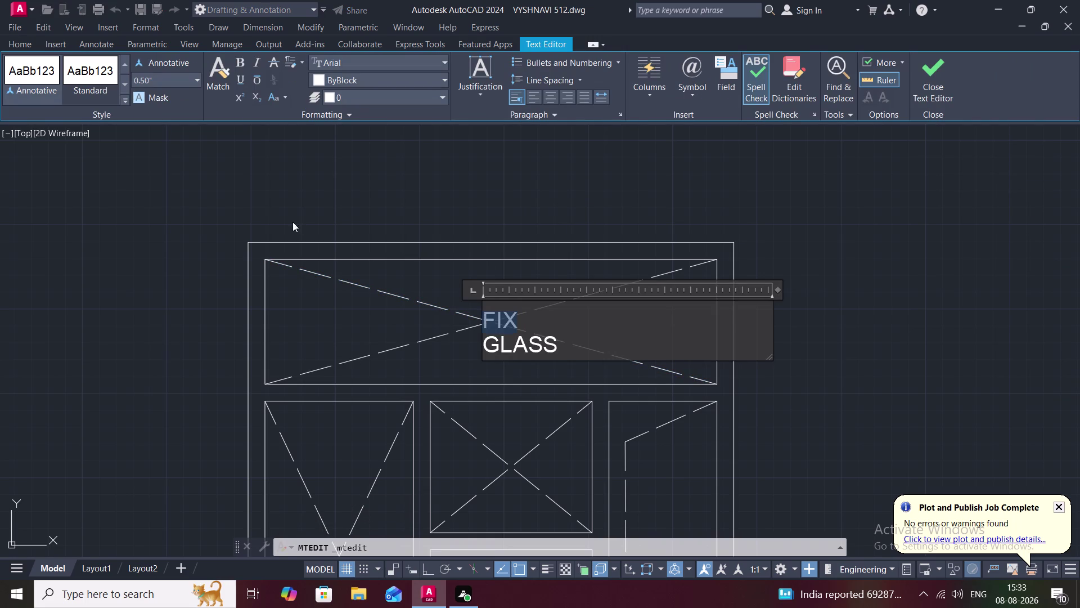
Set the FIX line's height to 1', then 10", and close the editor.
click(151, 78)
key(BackSpace)
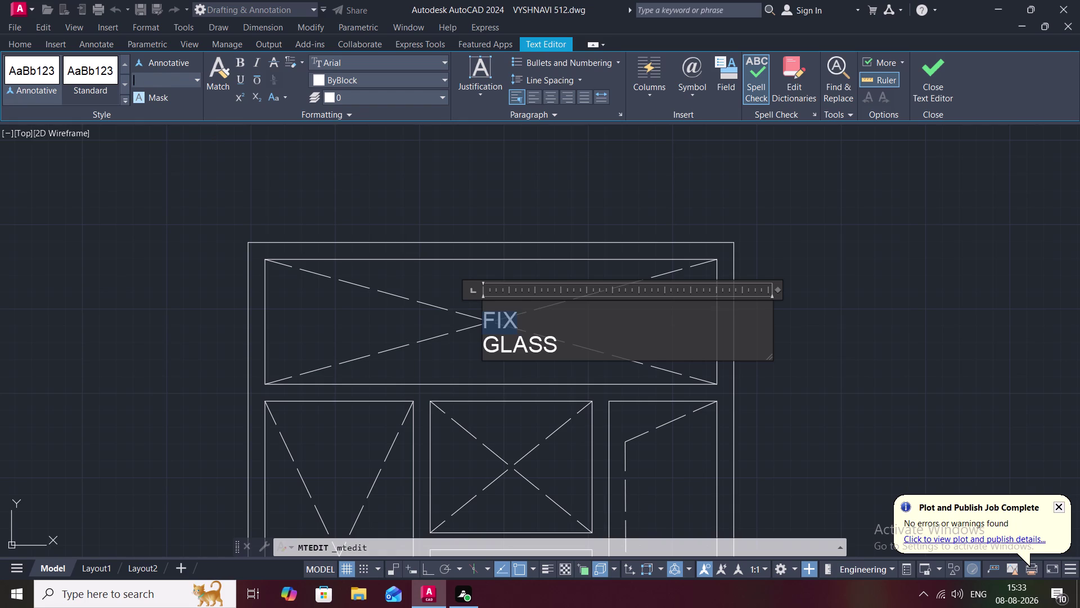
key(1)
key(apostrophe)
key(Return)
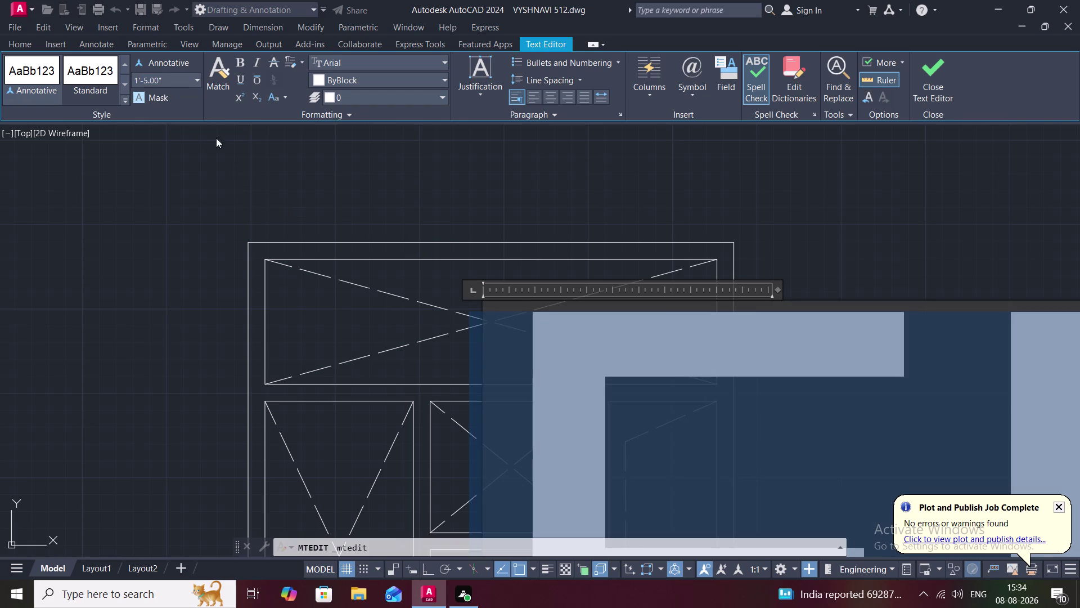
click(172, 83)
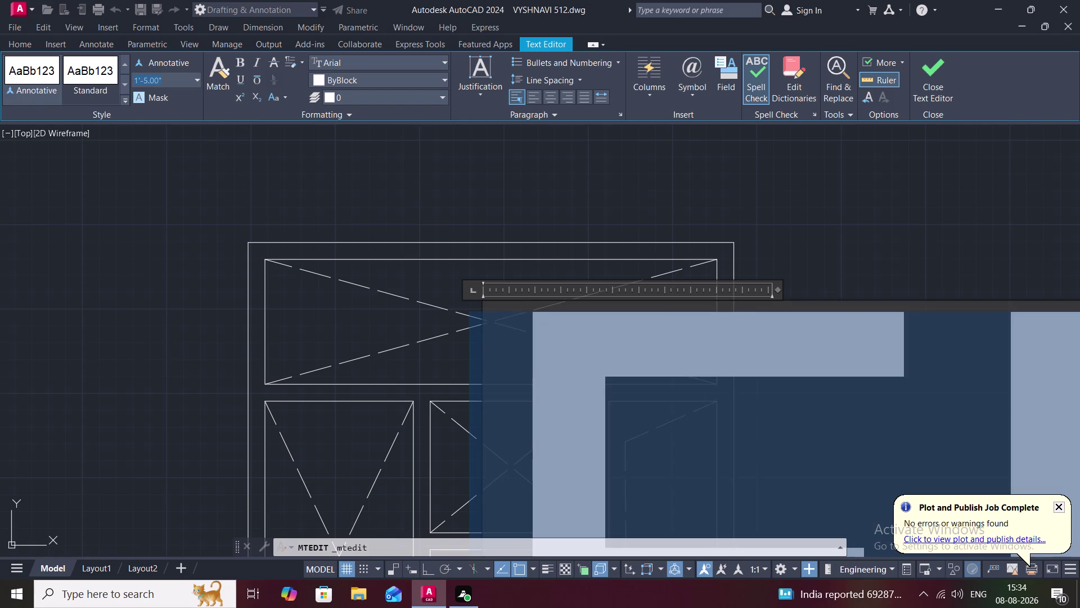
key(BackSpace)
text(10)
key(shift+quotedbl)
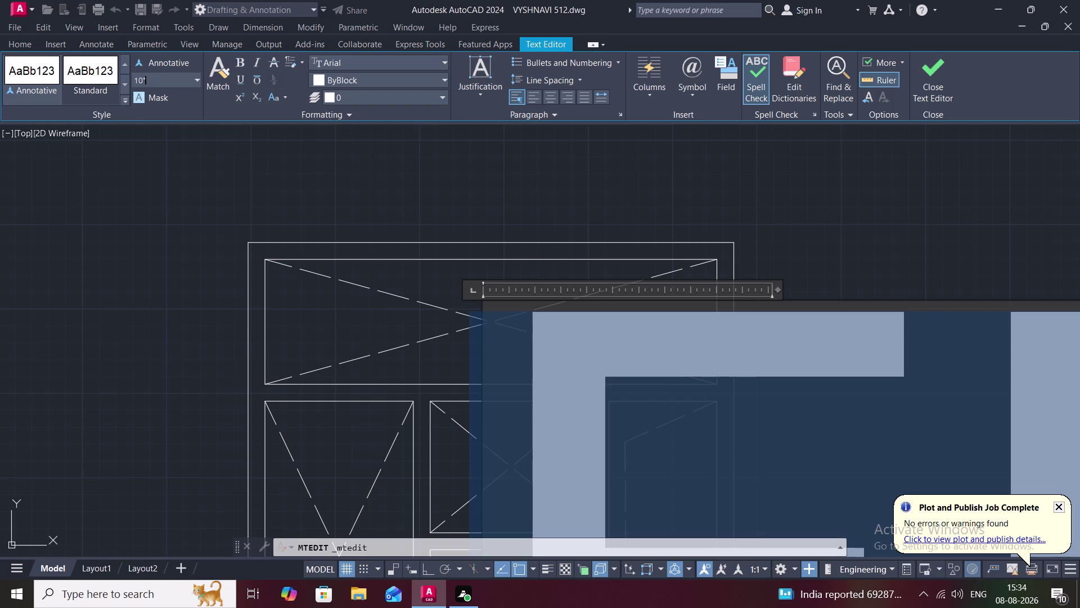
key(Return)
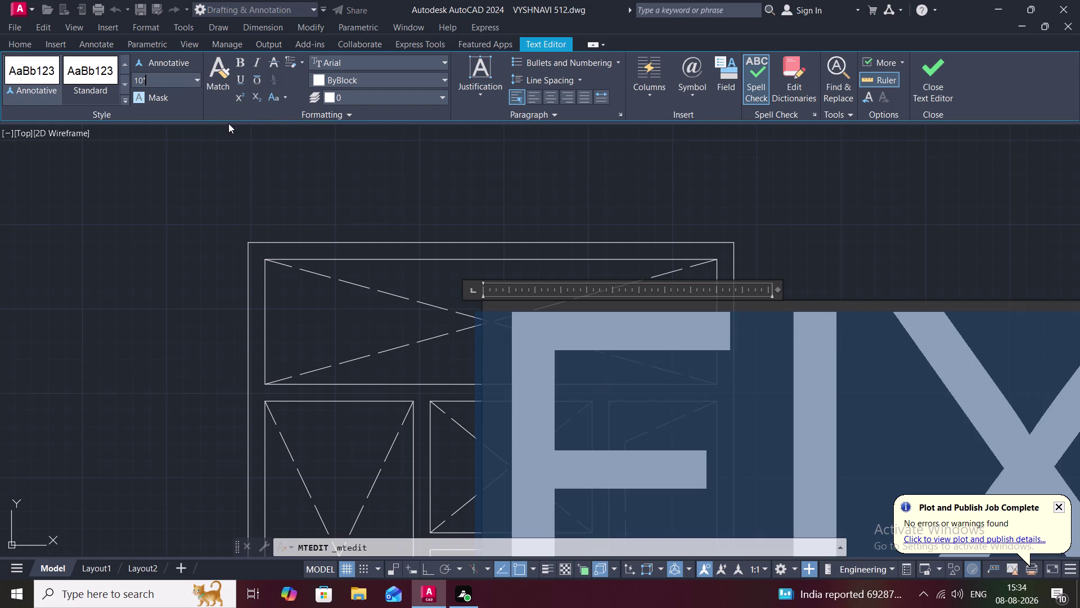
key(Escape)
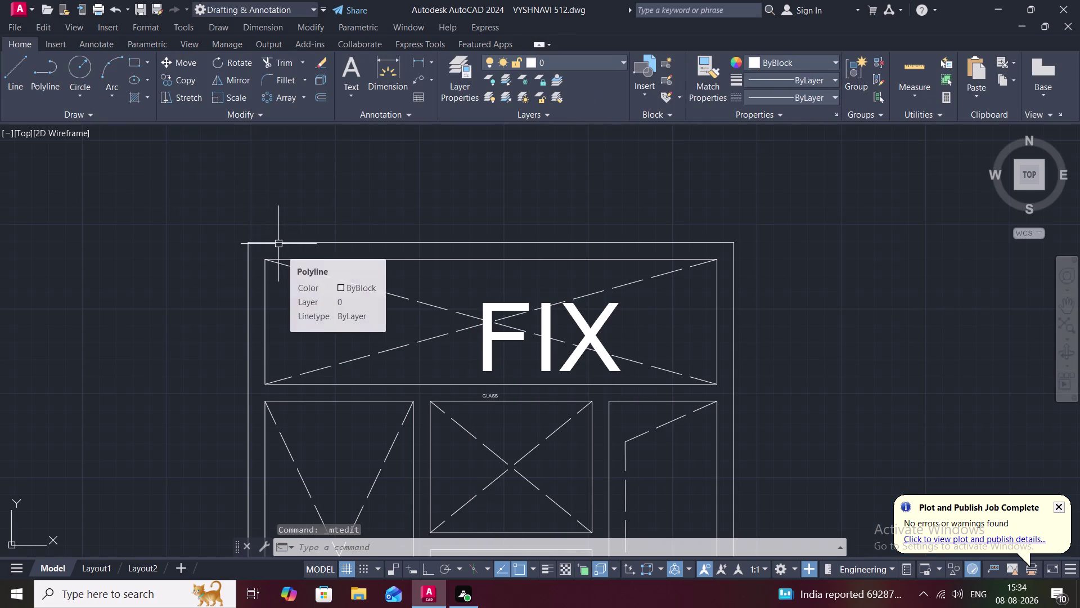
Reopen the label and reduce the FIX height to 8".
double_click(489, 337)
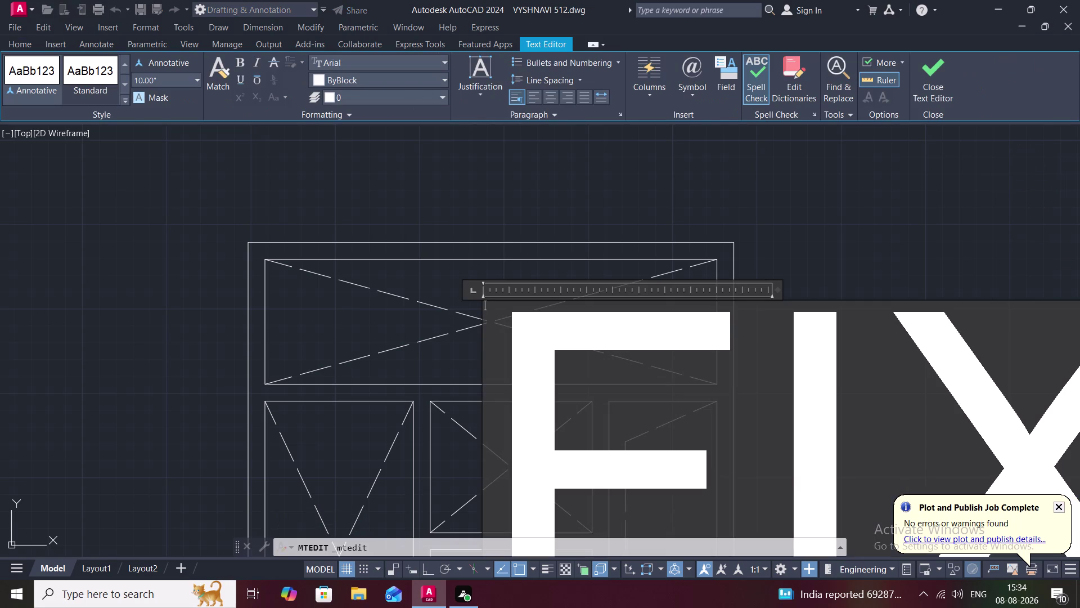
click(161, 81)
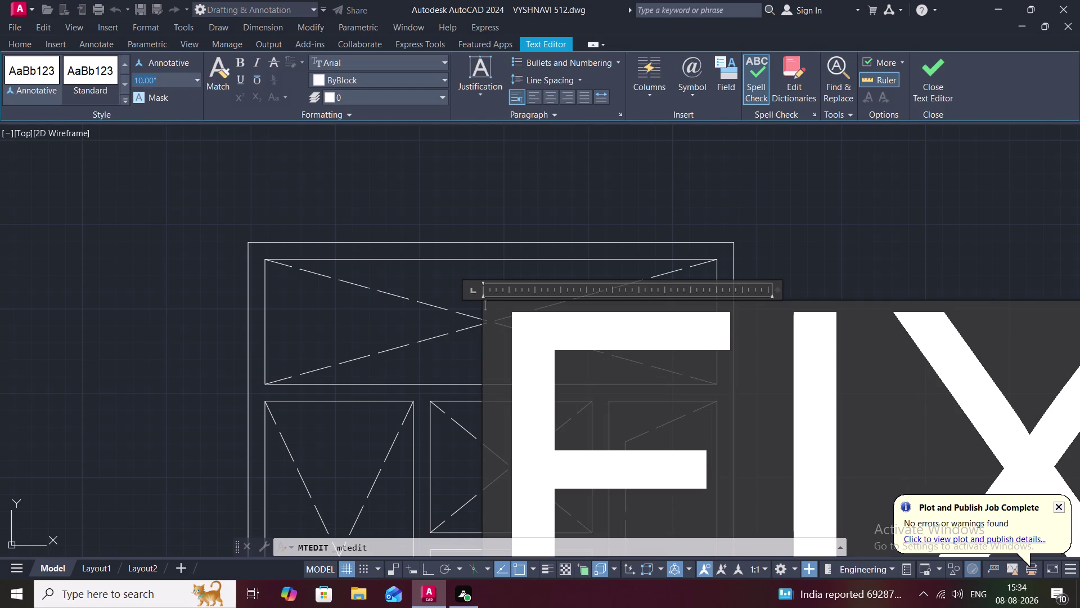
key(BackSpace)
text(8)
text(")
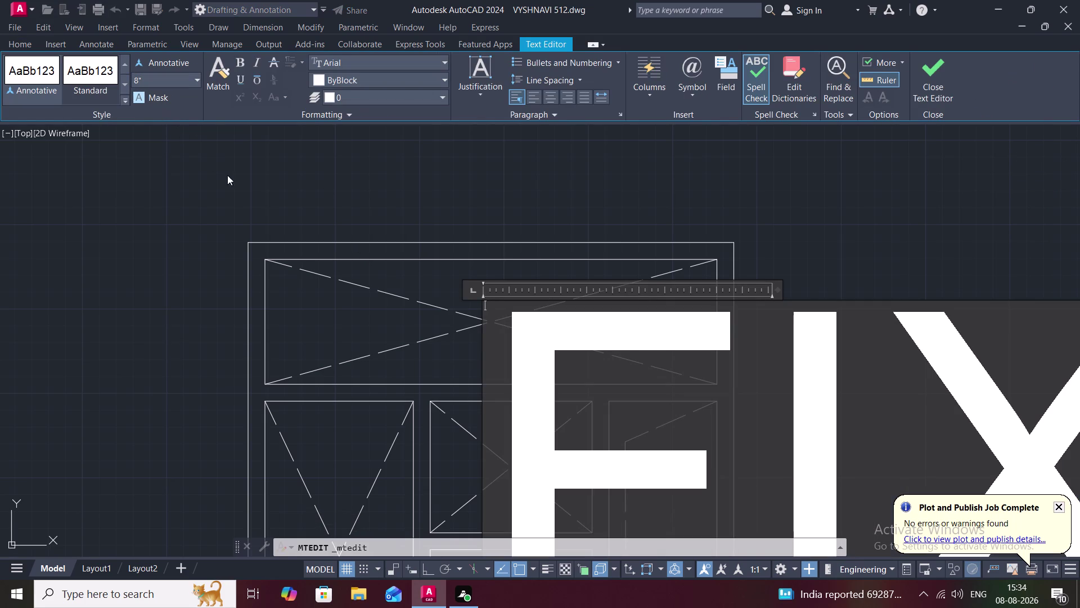
click(526, 324)
double_click(526, 324)
key(Return)
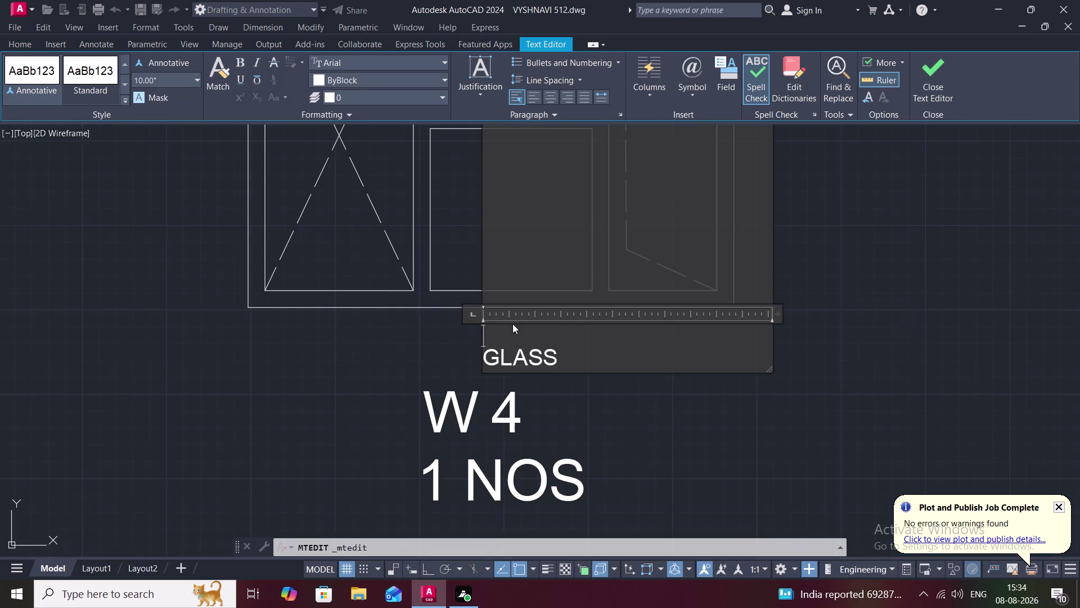
Enter a 7" height, then select the word GLASS.
click(155, 80)
key(BackSpace)
key(7)
key(shift+quotedbl)
scroll(down, 3)
scroll(down, 3)
double_click(335, 260)
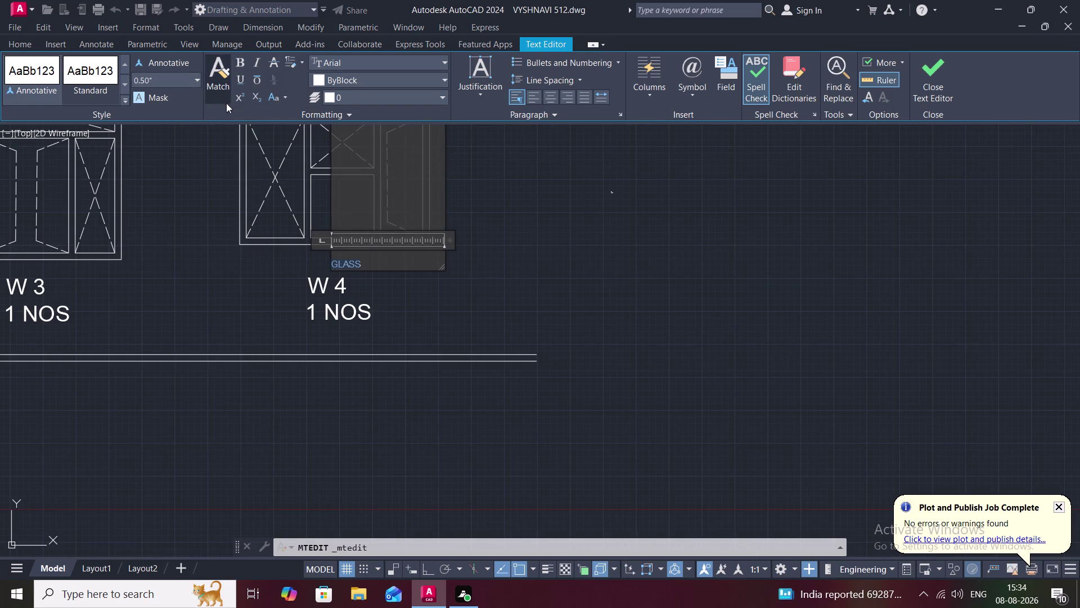
Give GLASS a 1" text height and close the editor.
click(173, 79)
key(BackSpace)
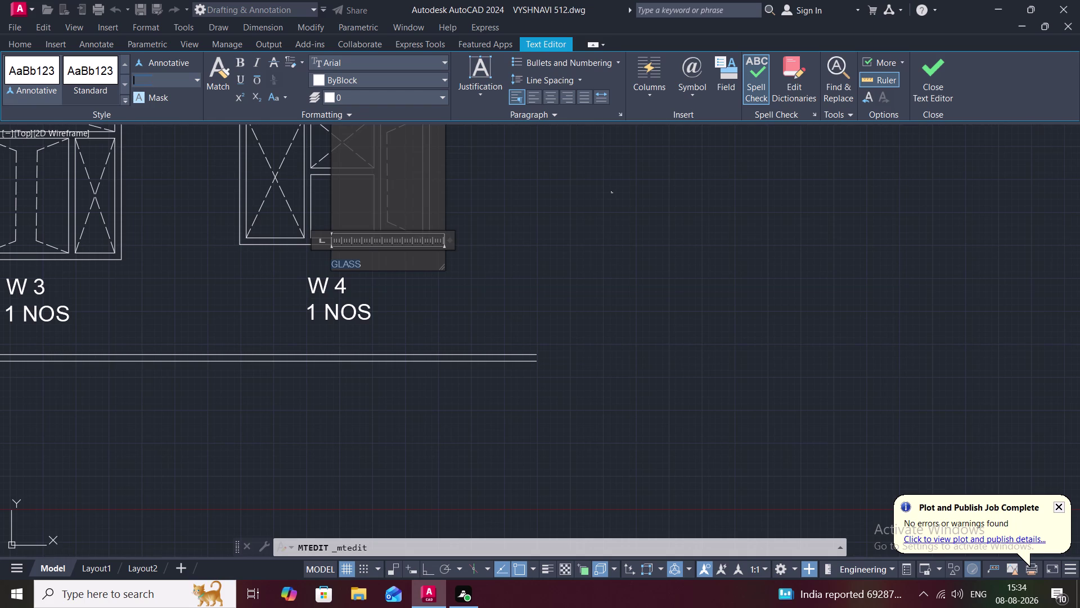
key(o)
key(period)
key(7)
key(BackSpace)
key(BackSpace)
key(BackSpace)
text(1")
key(Return)
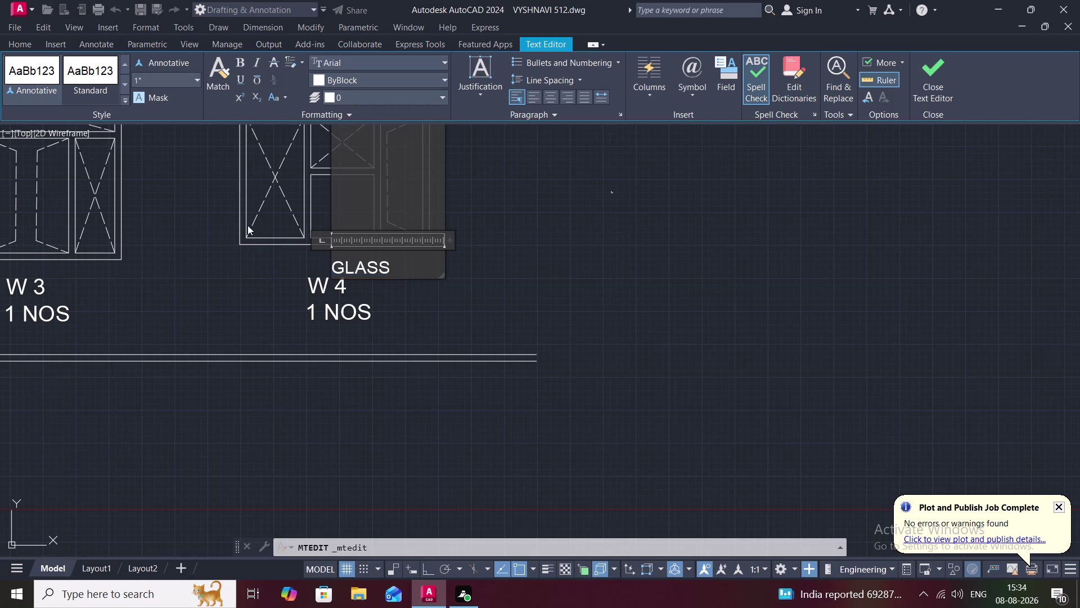
key(Escape)
scroll(down, 3)
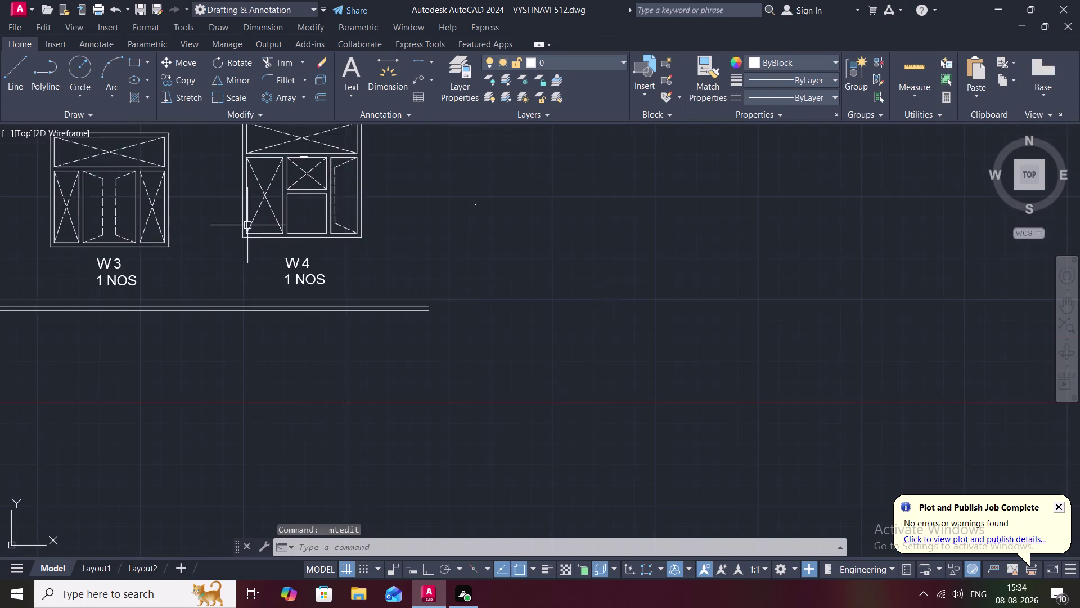
Zoom and pan to window W4 and open the GLASS label for editing.
scroll(down, 3)
middle_drag(244, 199, 273, 266)
scroll(up, 3)
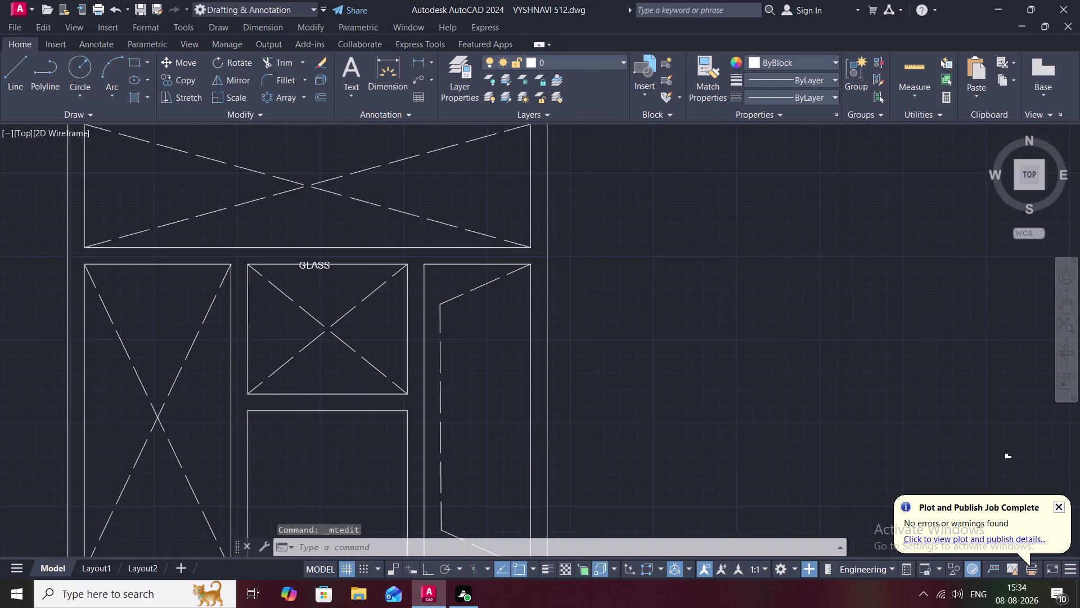
click(316, 278)
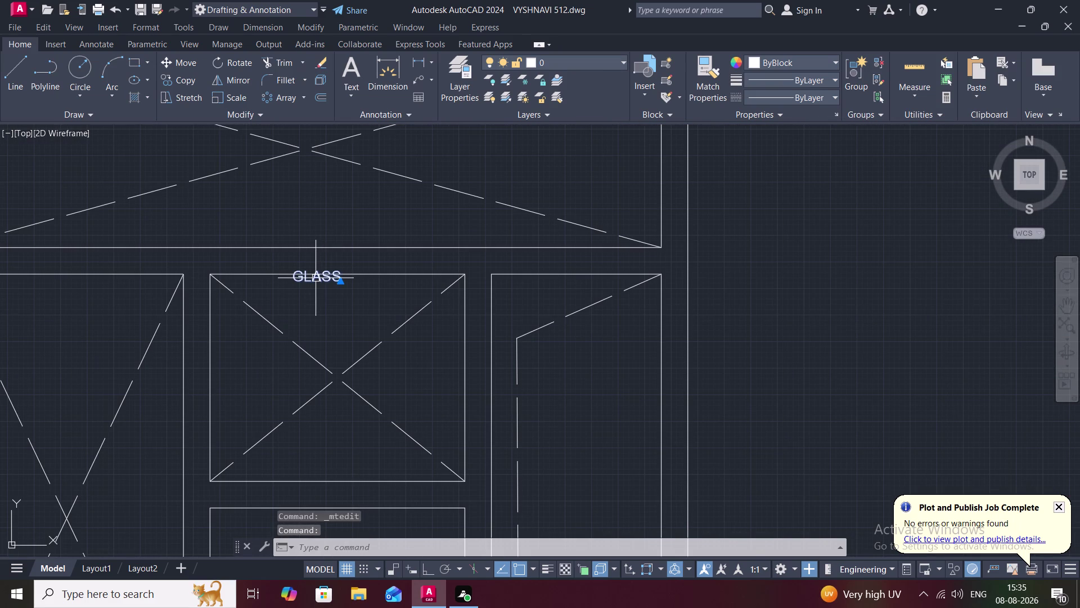
click(315, 278)
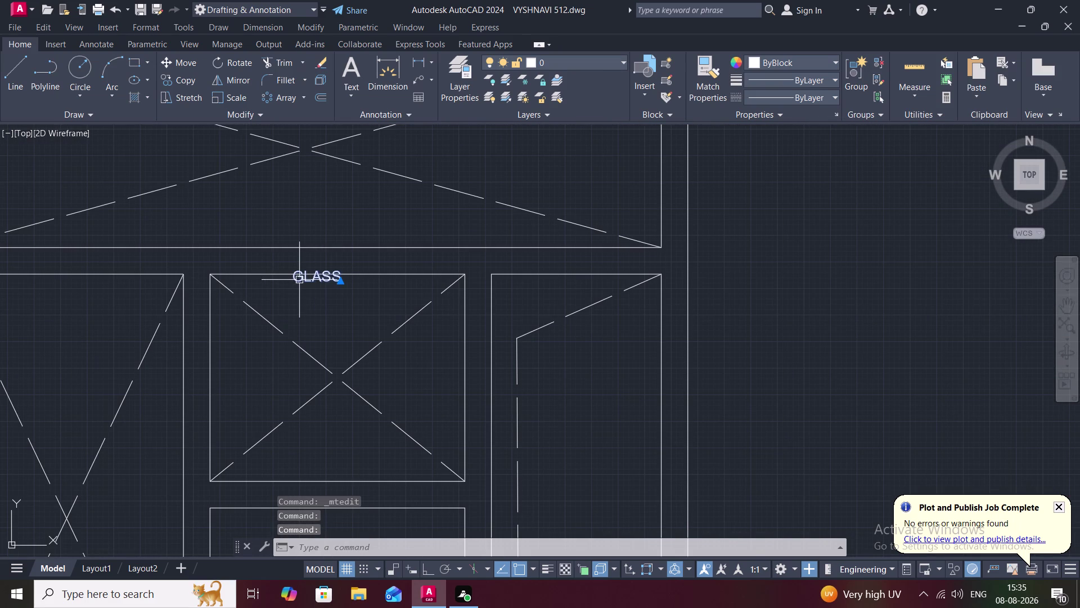
double_click(299, 275)
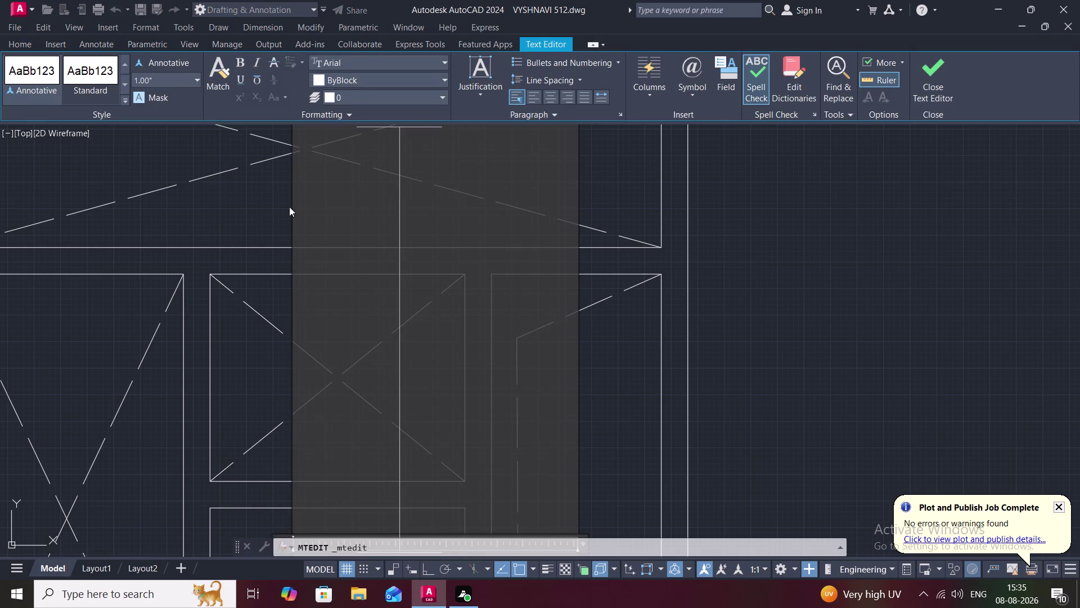
Delete the blank lines above GLASS to move it into W4's top pane, then reopen it.
scroll(down, 3)
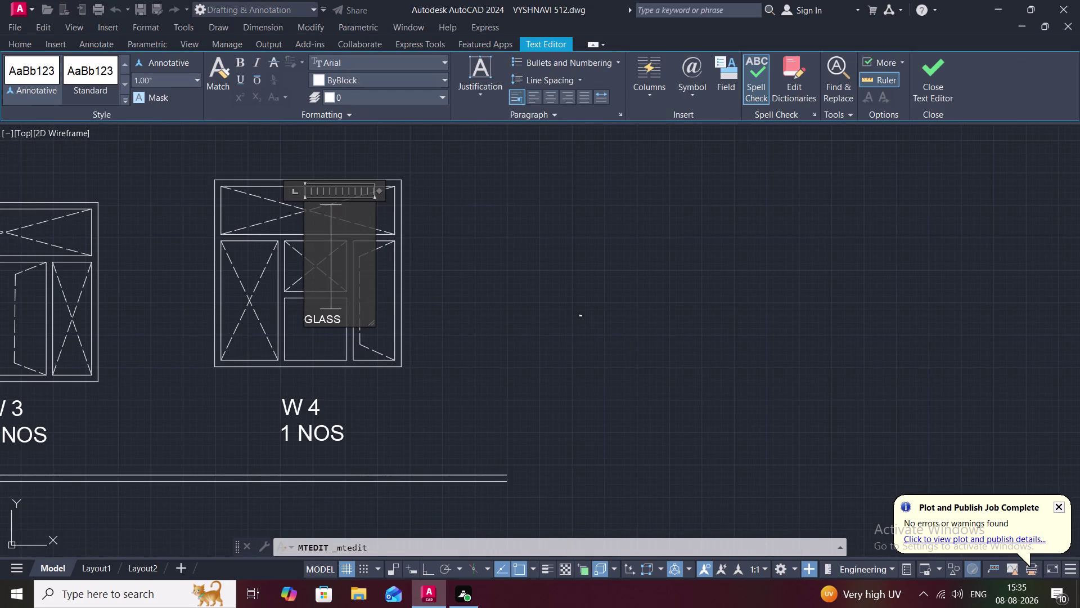
key(BackSpace)
key(BackSpace)
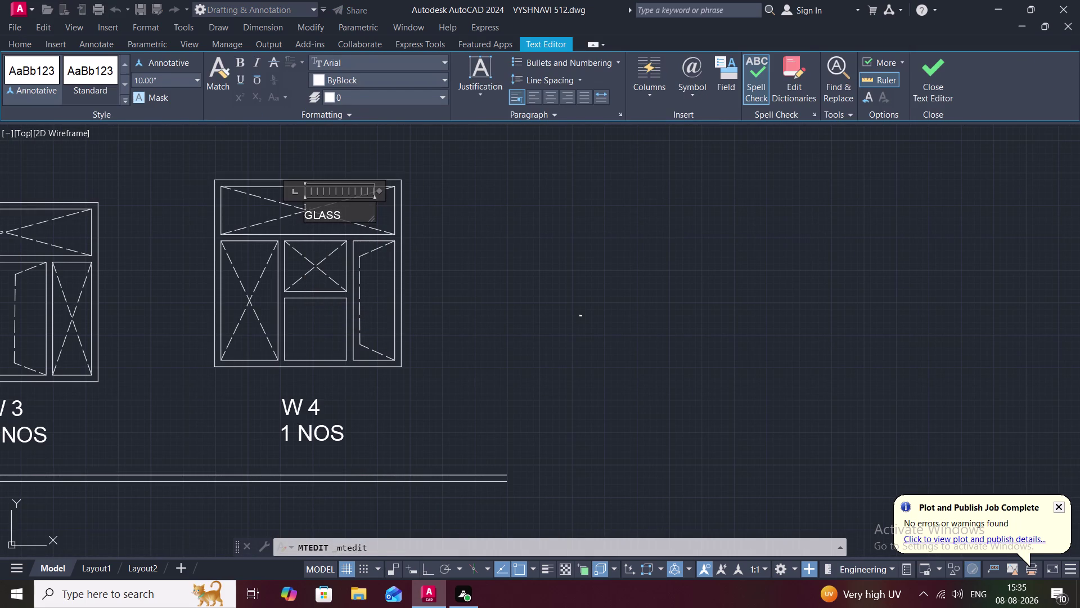
key(BackSpace)
key(BackSpace)
key(BackSpace)
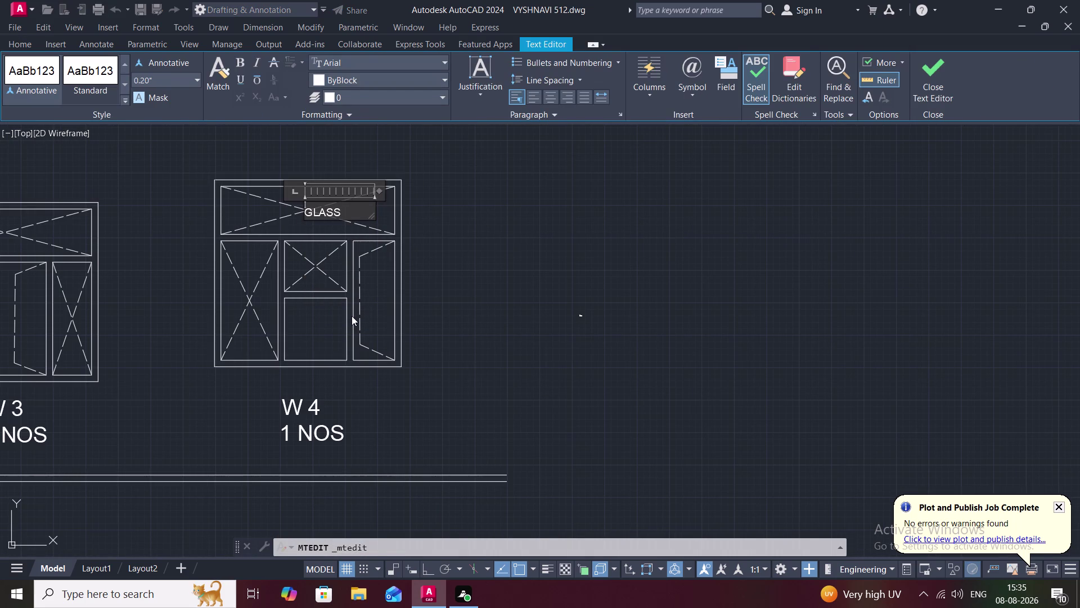
click(166, 77)
key(BackSpace)
key(2)
key(shift+quotedbl)
click(303, 208)
double_click(307, 208)
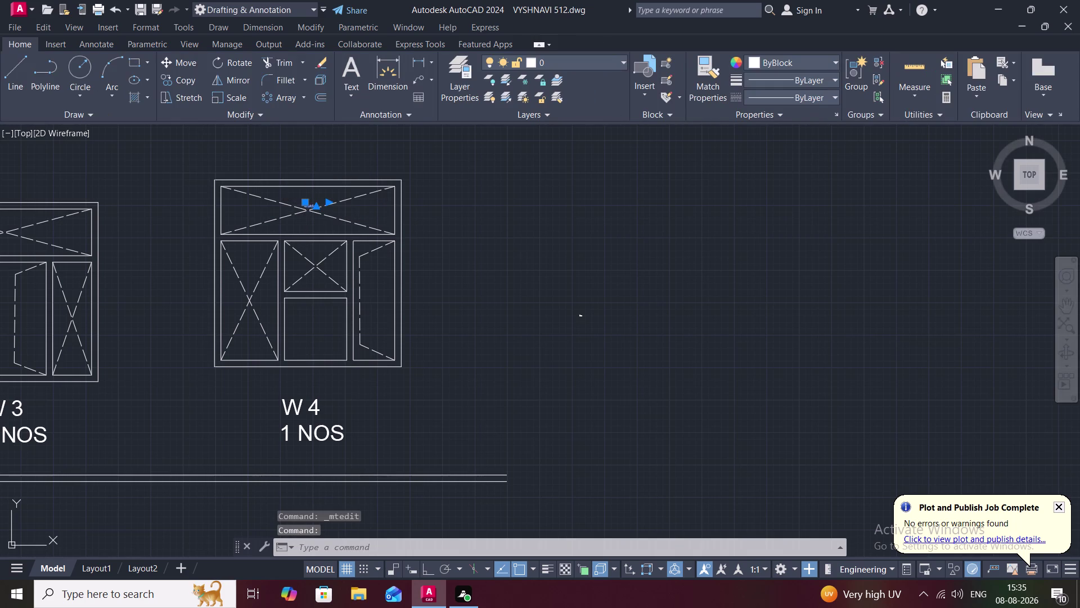
double_click(318, 239)
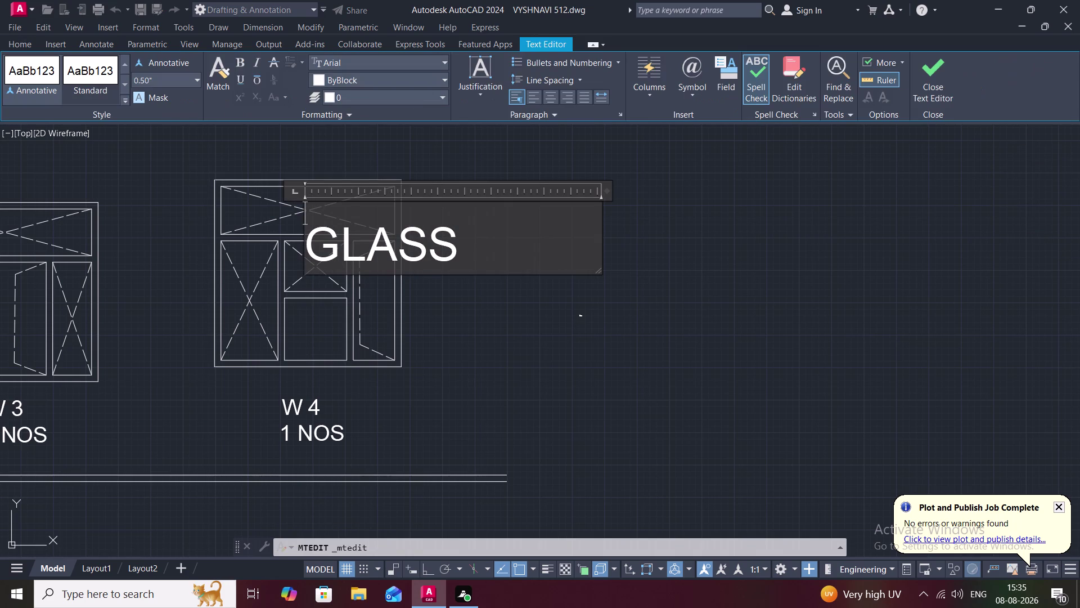
Set the GLASS label's text height to 2" and close the editor.
click(161, 81)
key(BackSpace)
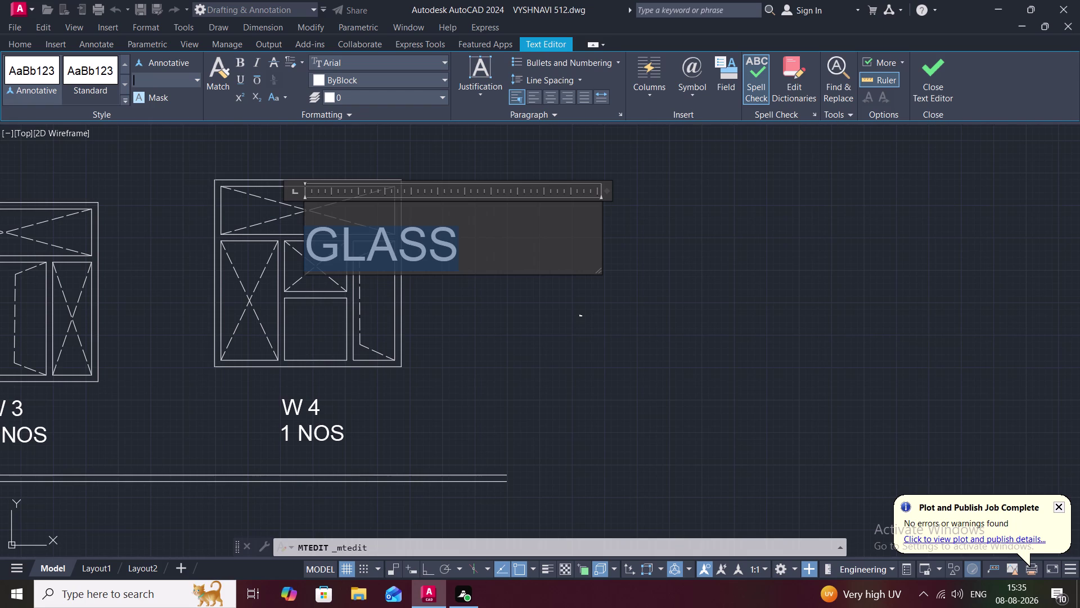
text(2")
key(Return)
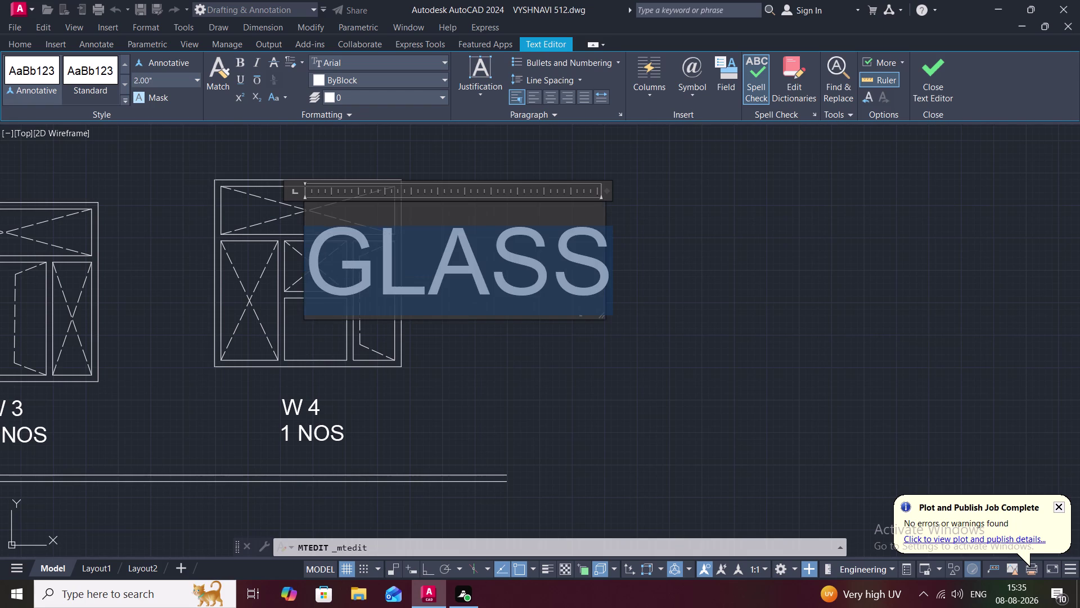
key(Escape)
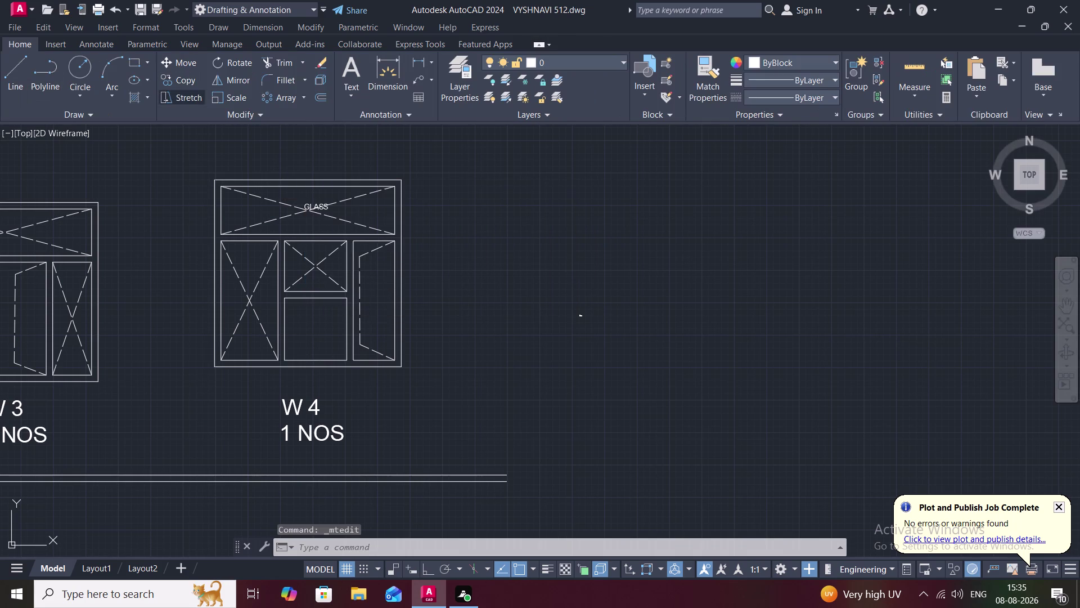
click(315, 205)
click(310, 206)
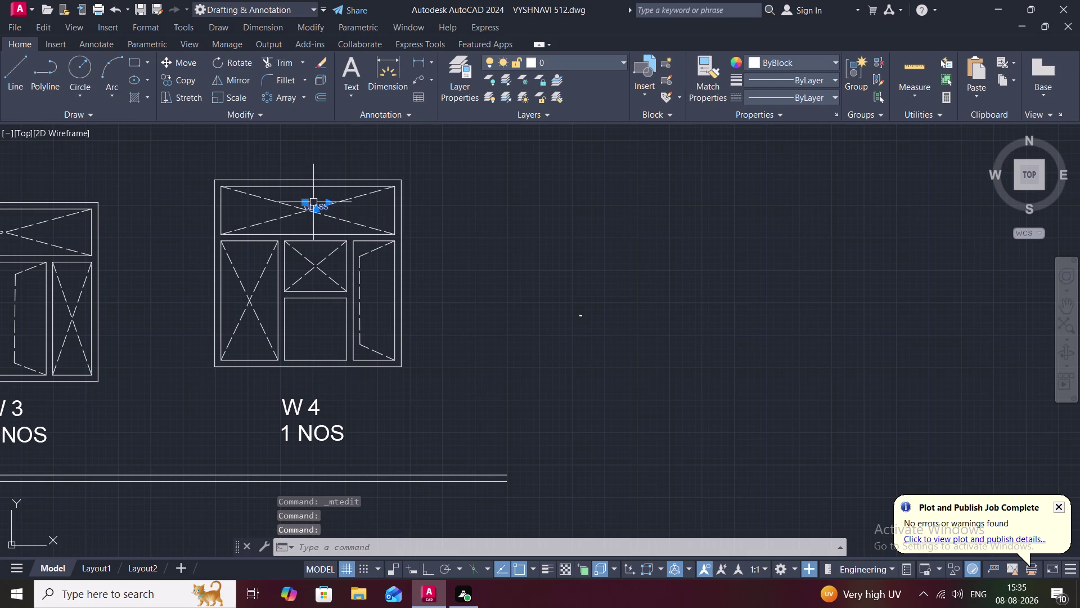
scroll(up, 3)
key(Escape)
Add FIX before GLASS so the label reads FIX over GLASS.
double_click(314, 211)
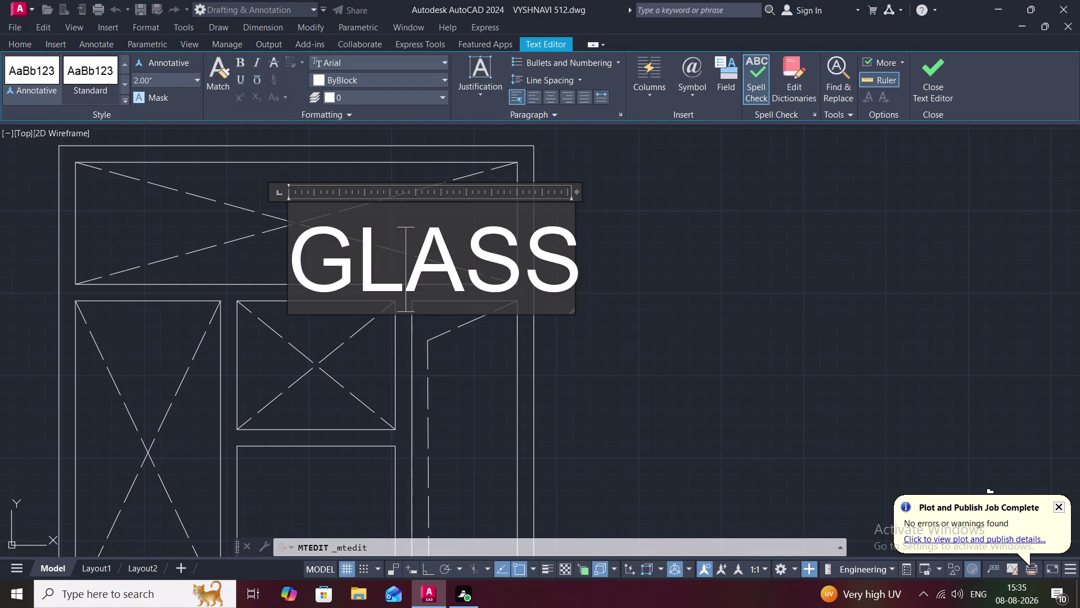
click(290, 250)
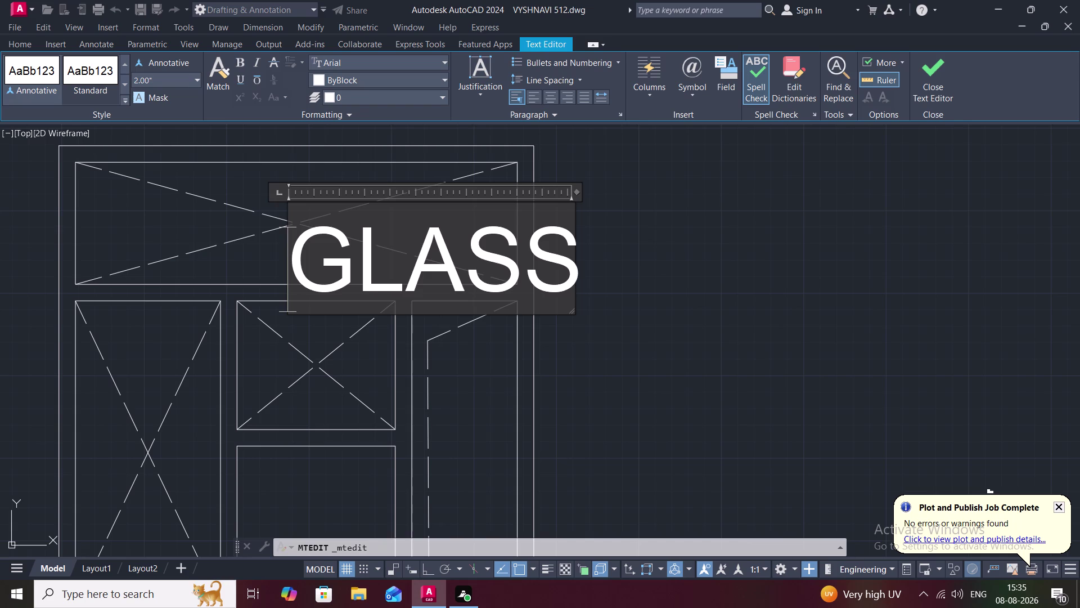
key(f)
key(i)
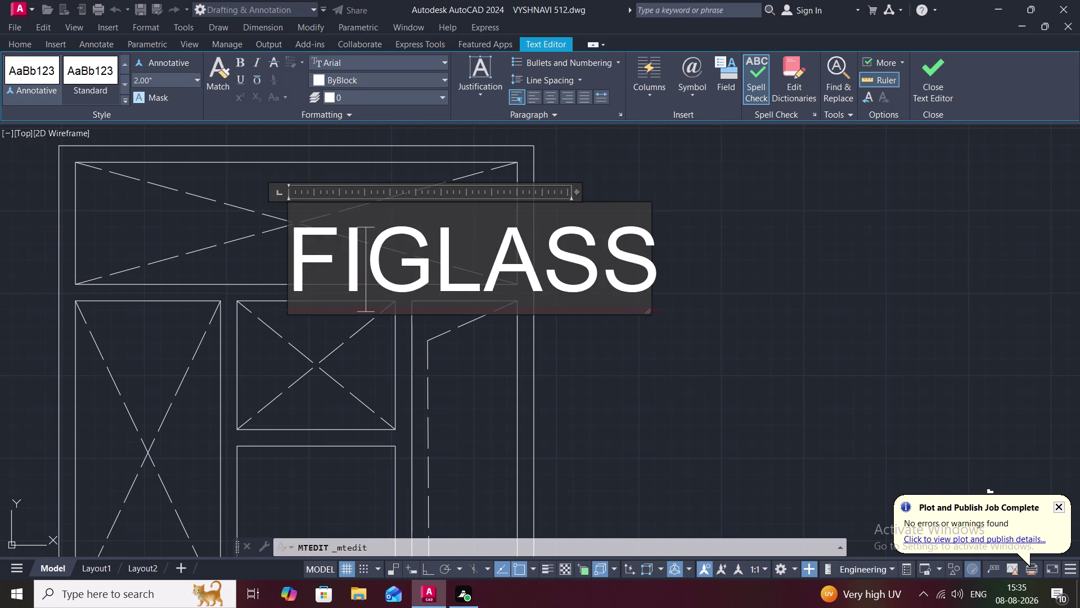
text(X)
key(space)
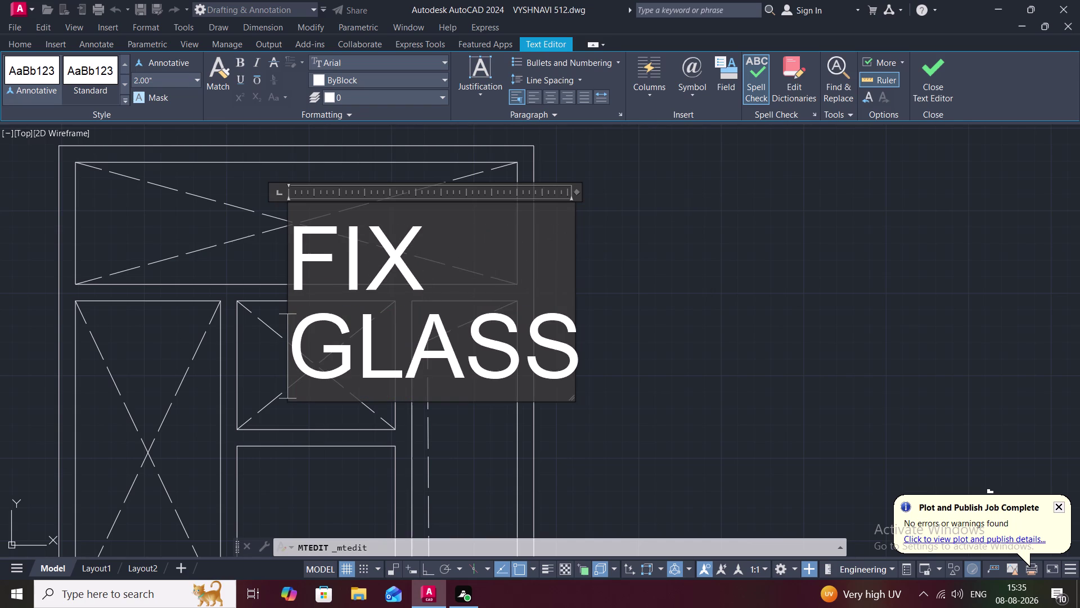
click(219, 418)
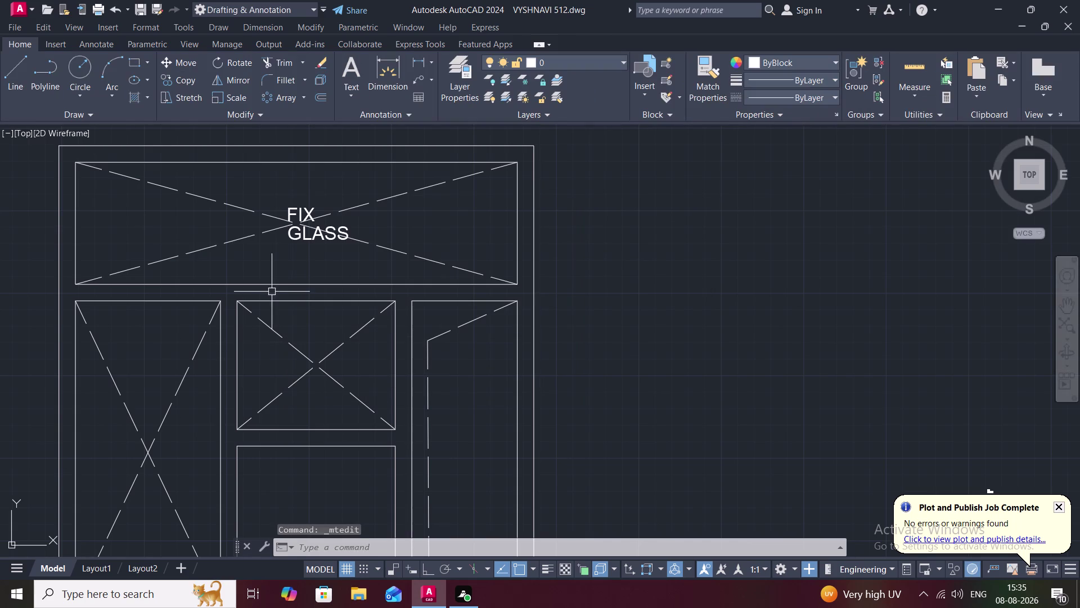
Delete GLASS from the W4 top-pane label, leaving only FIX.
scroll(up, 3)
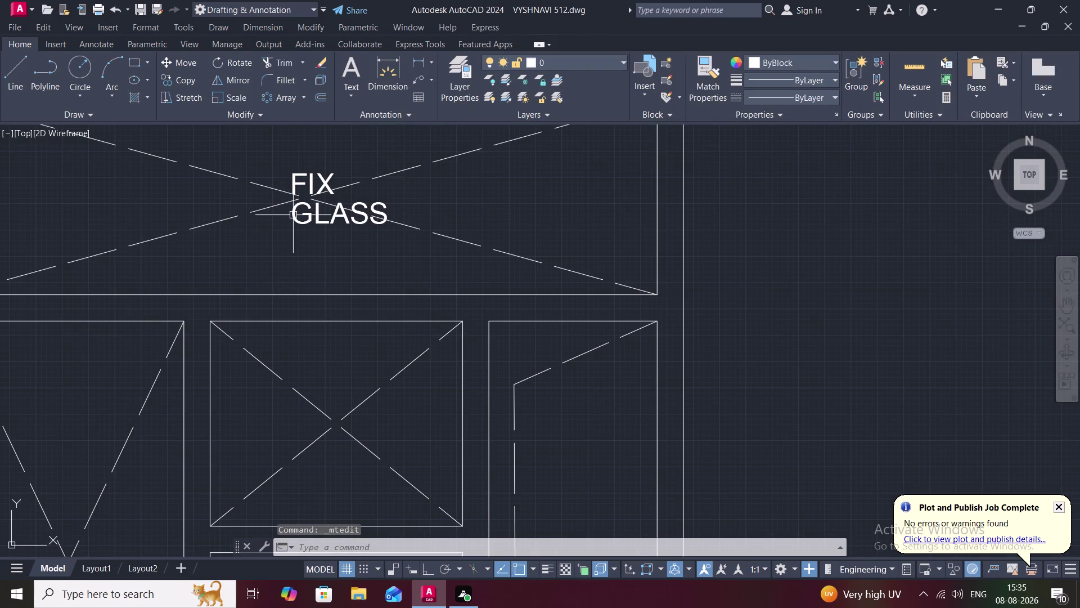
middle_drag(295, 213, 430, 257)
scroll(down, 3)
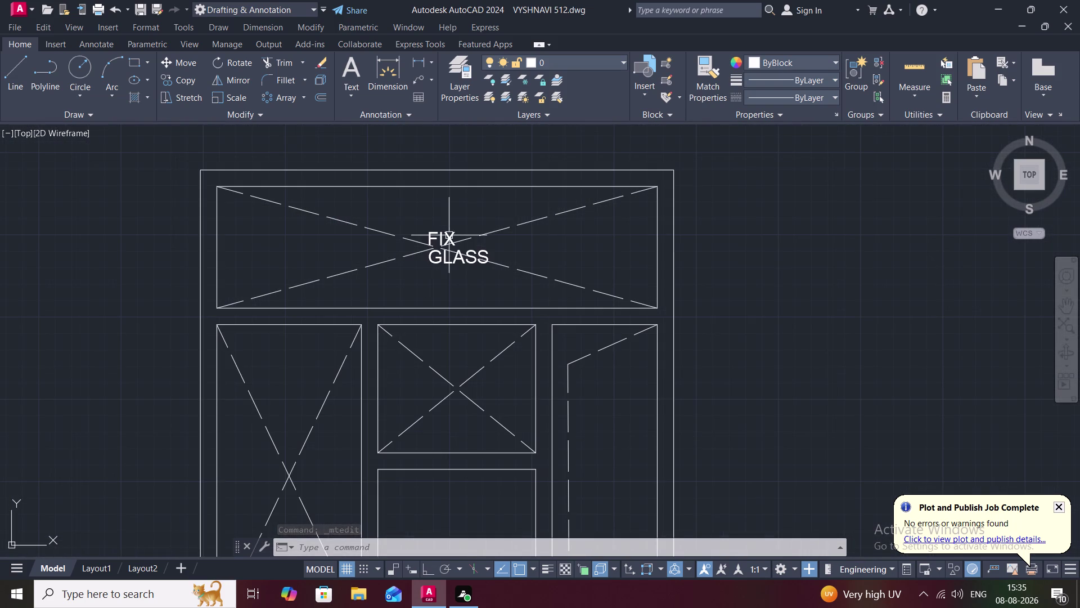
click(436, 235)
click(437, 237)
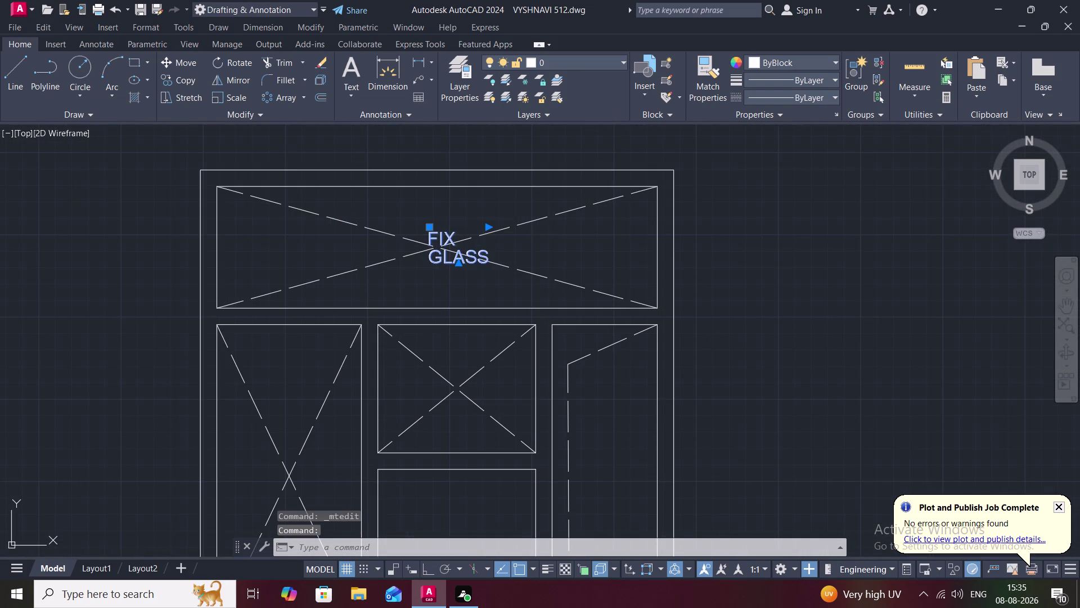
click(445, 241)
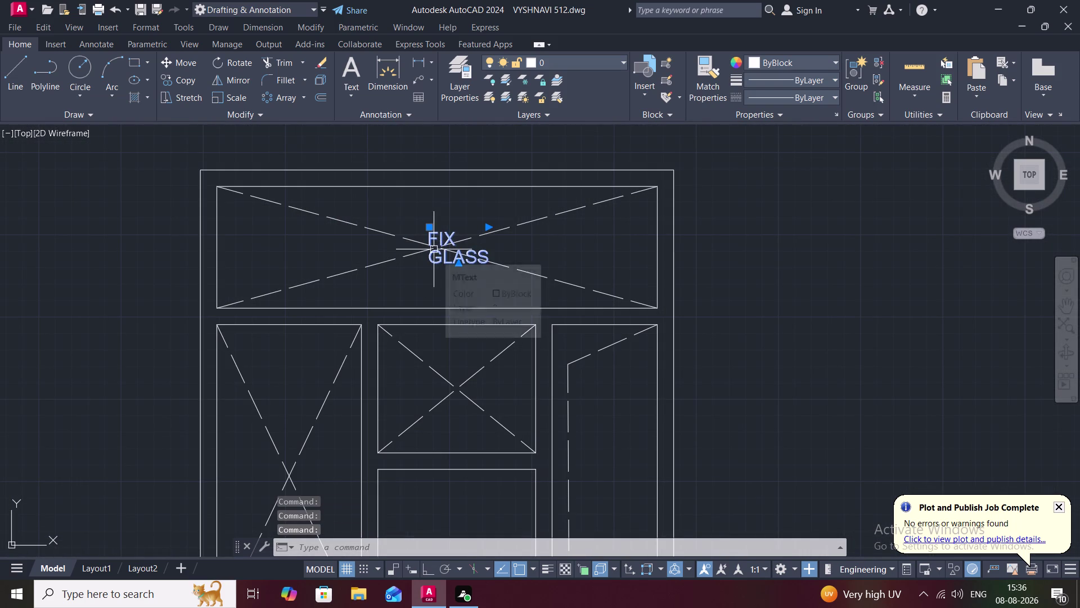
click(443, 241)
key(Escape)
double_click(442, 241)
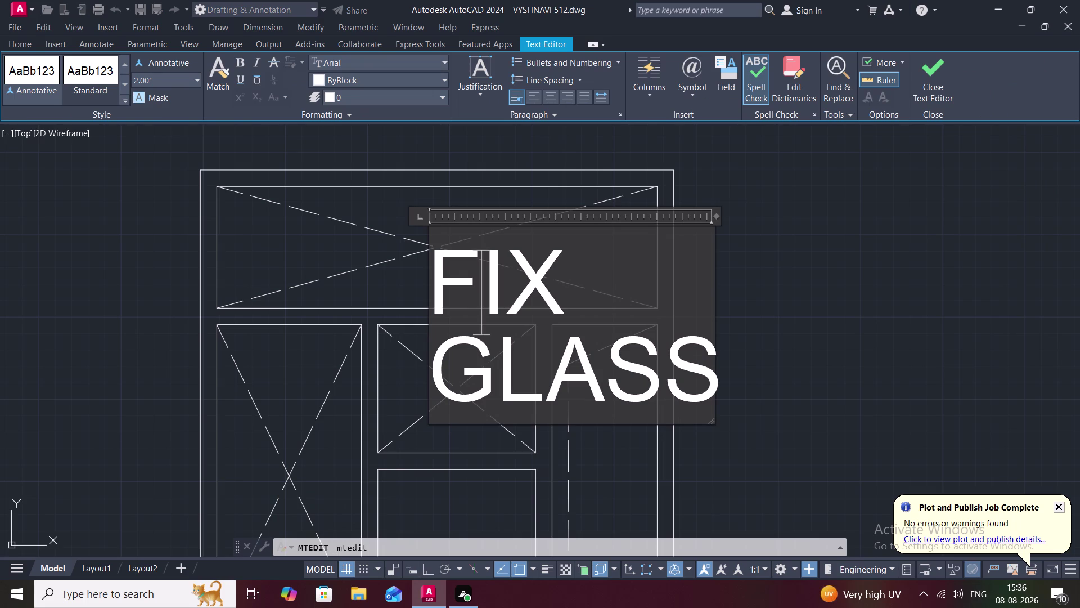
click(696, 352)
key(BackSpace)
key(BackSpace)
key(BackSpace)
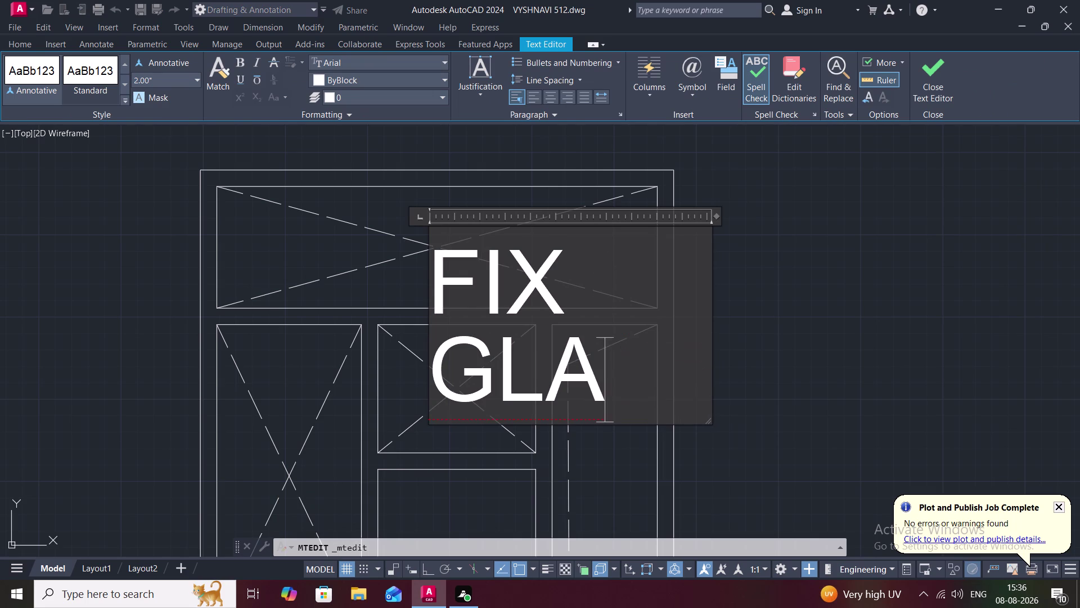
key(BackSpace)
key(BackSpace)
key(BackSpace)
scroll(up, 3)
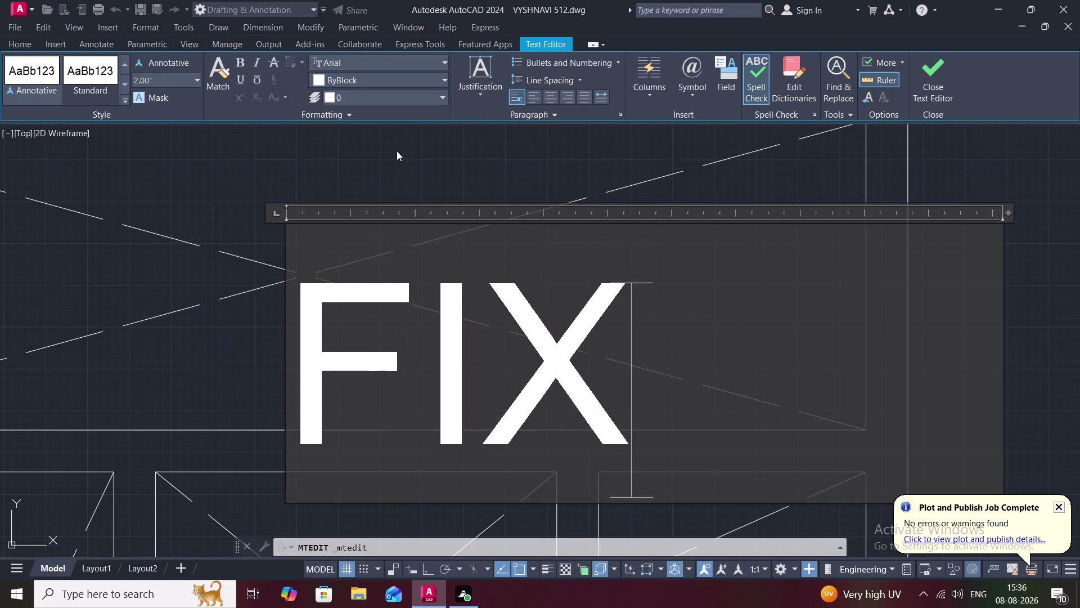
click(246, 342)
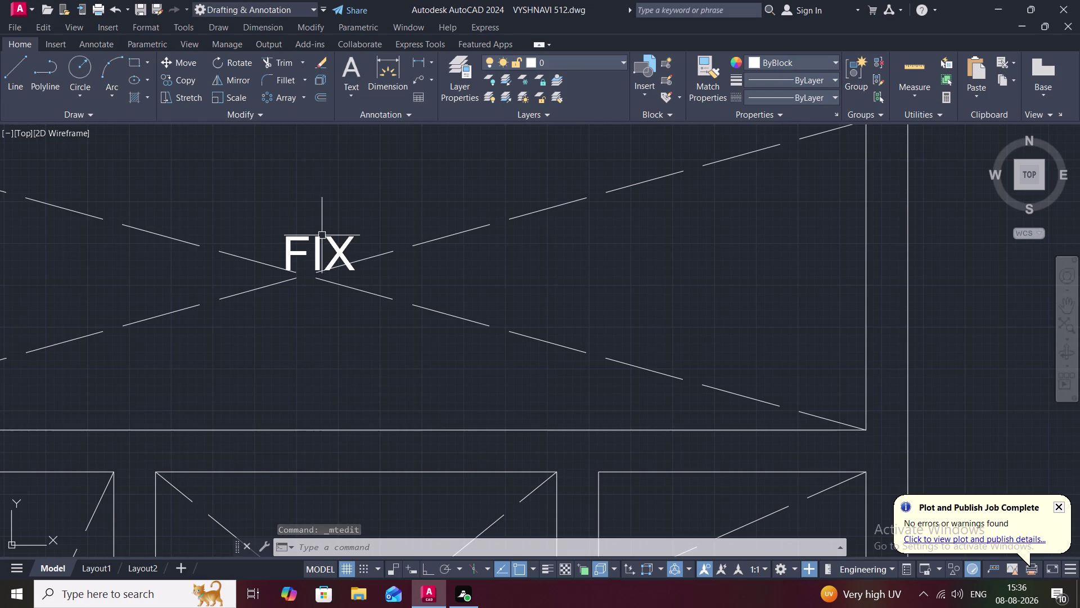
Copy the FIX text to a spot just below the original.
key(c)
key(o)
key(space)
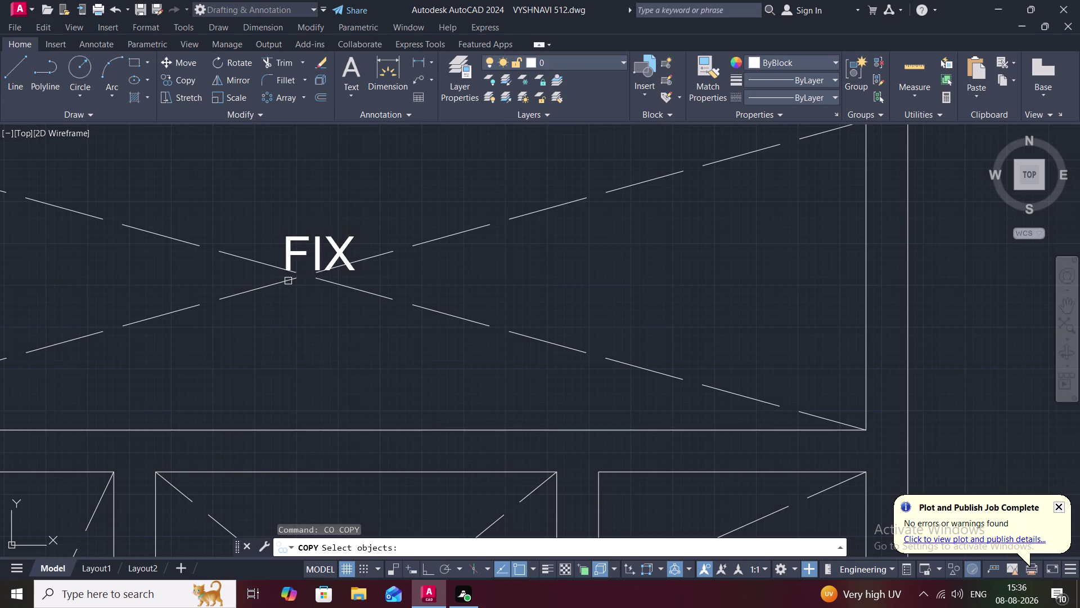
click(292, 263)
right_click(293, 262)
click(293, 263)
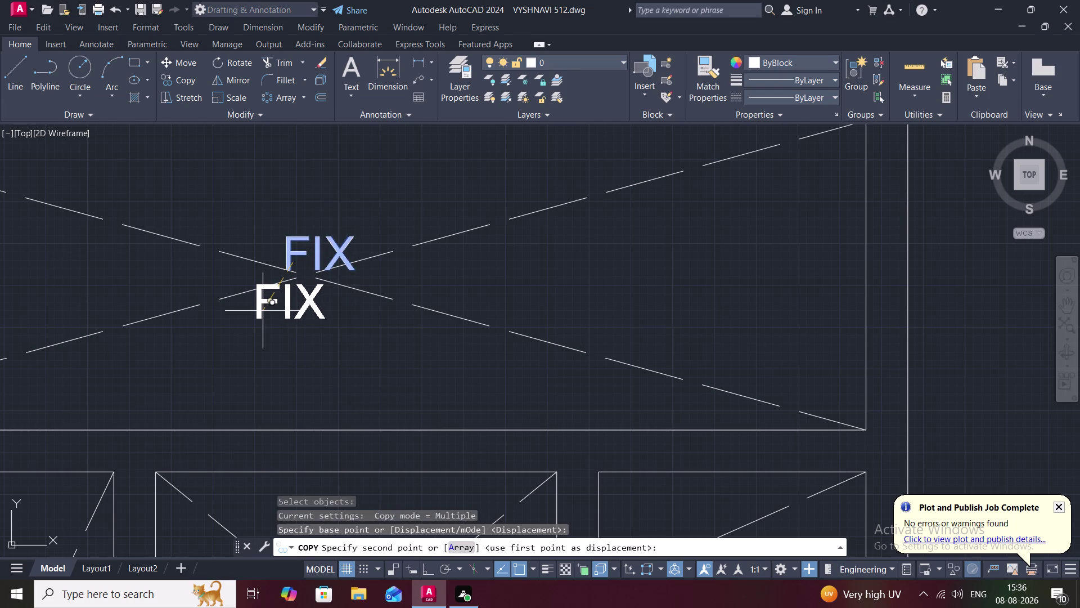
click(265, 311)
key(Escape)
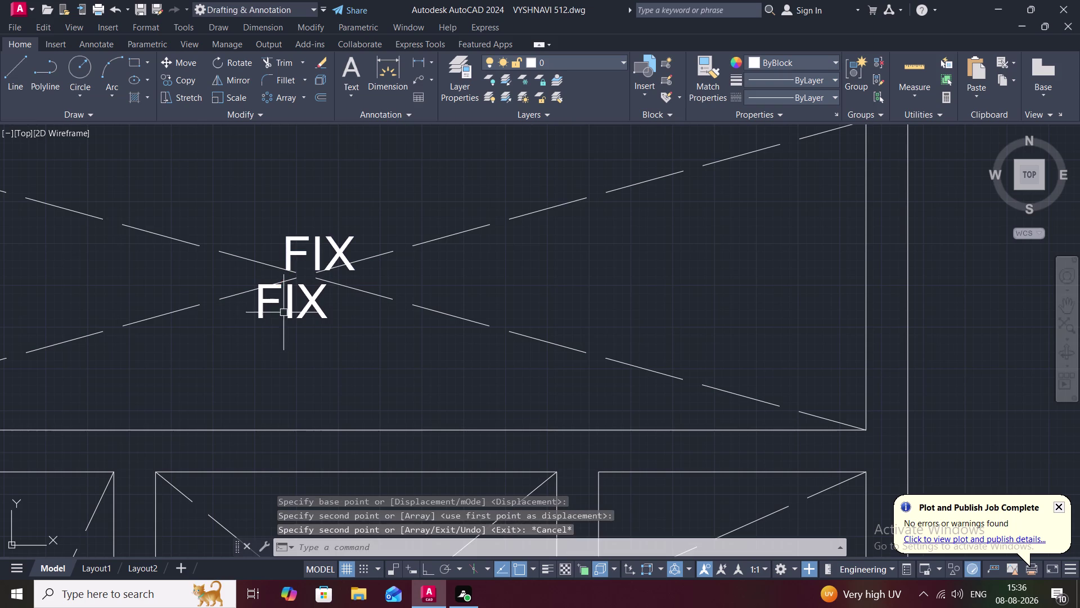
Change the copied text to GLASS and close the editor.
double_click(289, 306)
click(329, 303)
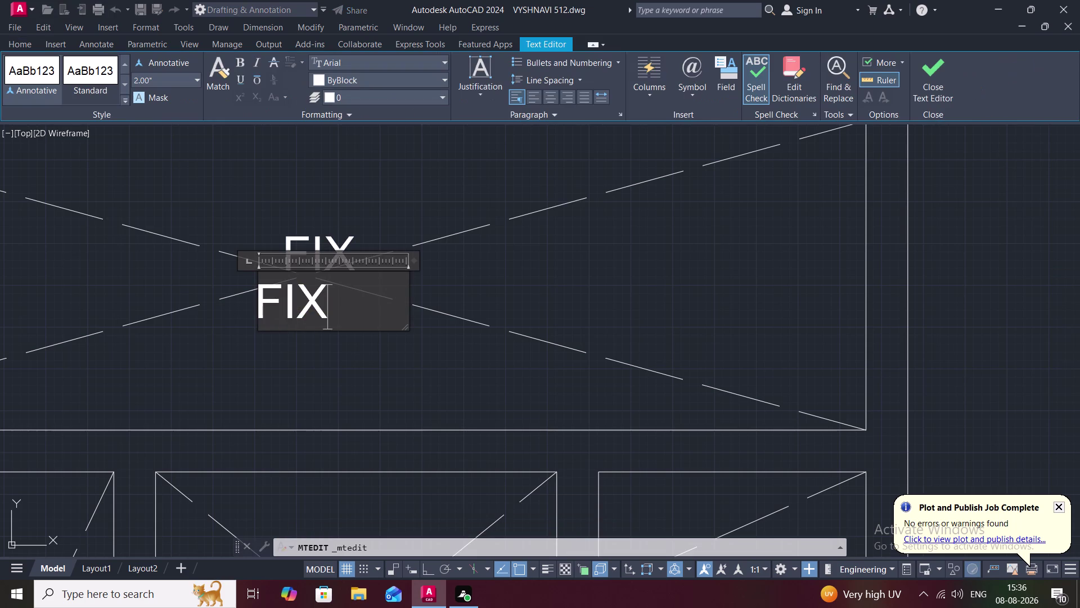
key(BackSpace)
key(BackSpace)
key(BackSpace)
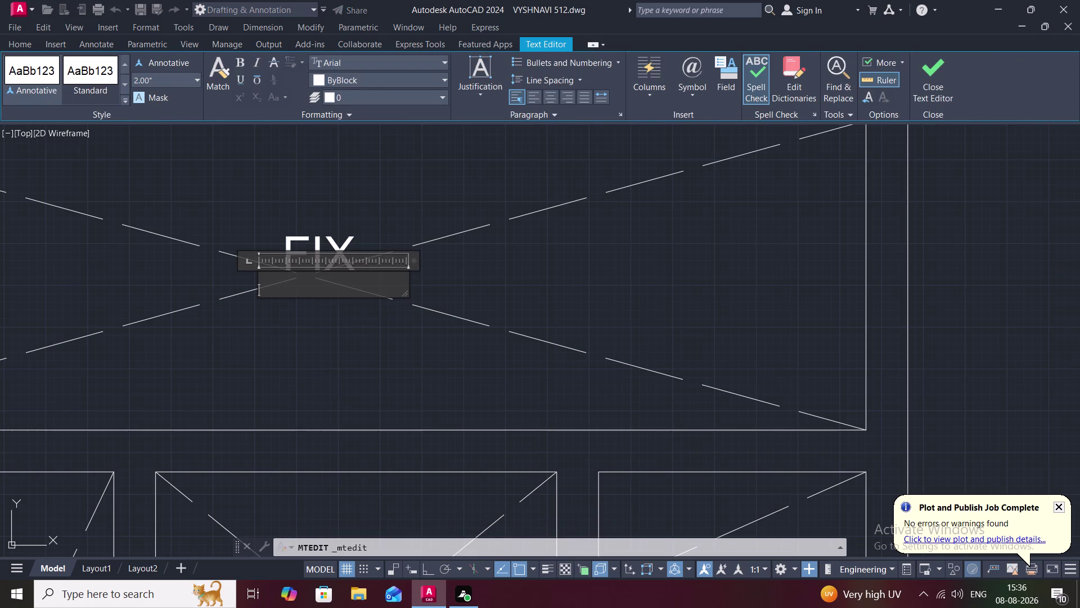
key(g)
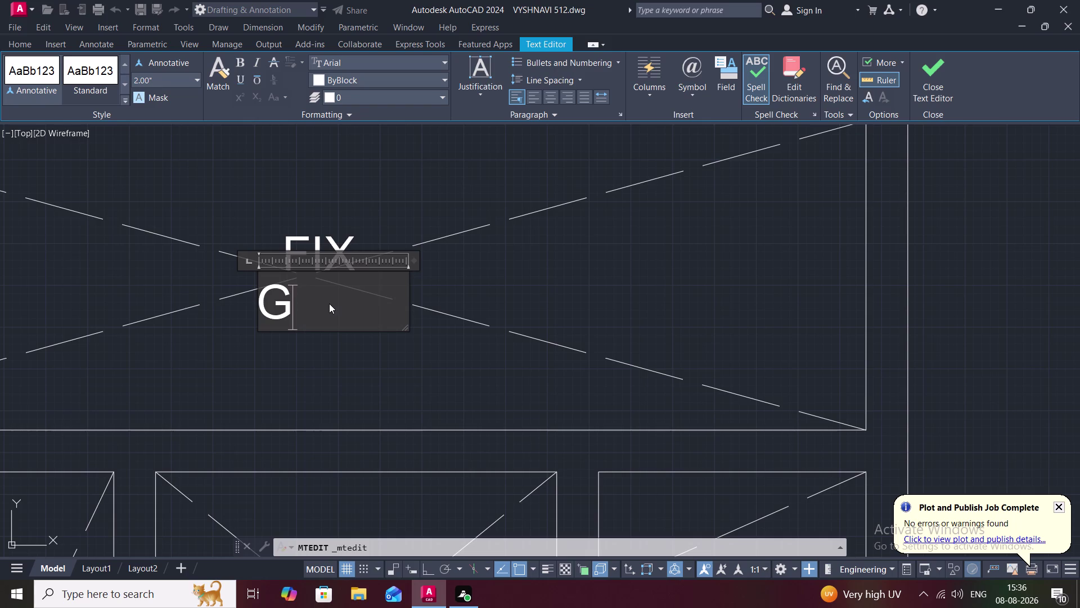
text(LASSS)
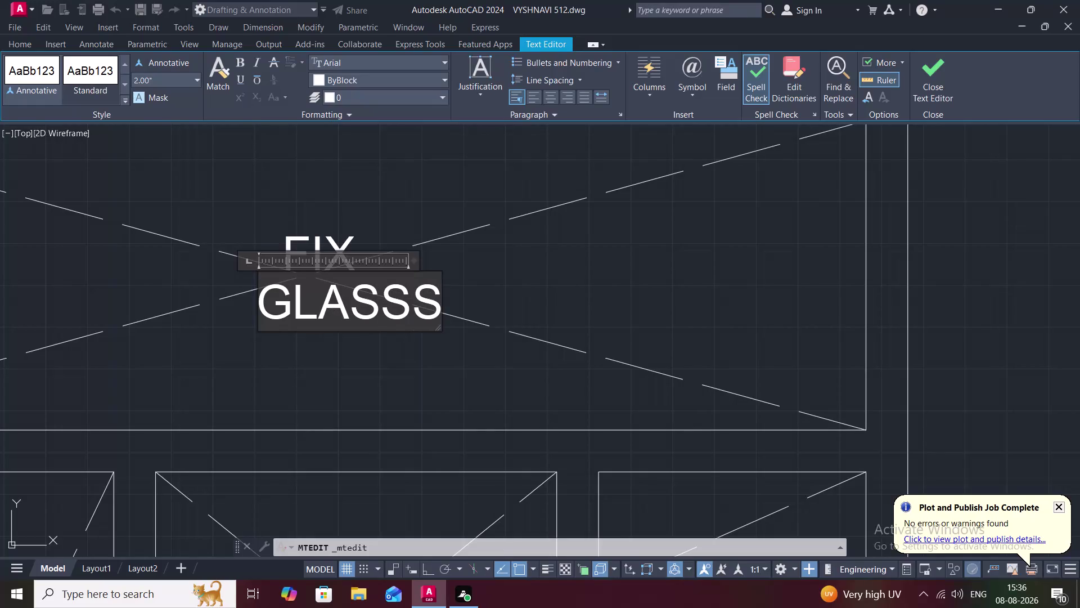
key(BackSpace)
click(279, 340)
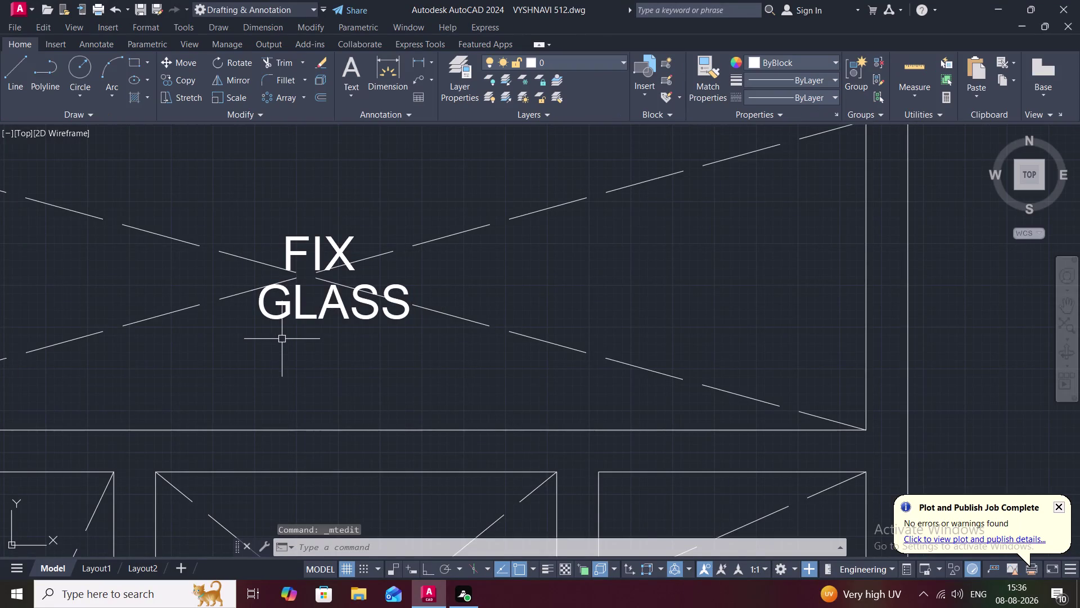
scroll(down, 3)
middle_drag(266, 342, 468, 286)
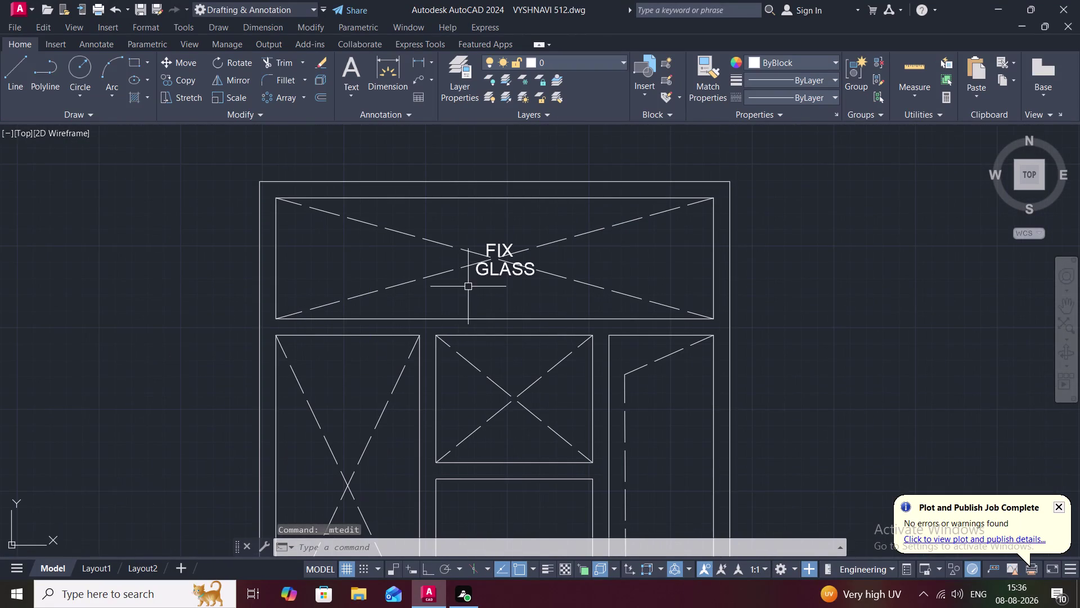
Copy the FIX and GLASS texts into W3's top pane.
click(490, 249)
click(494, 269)
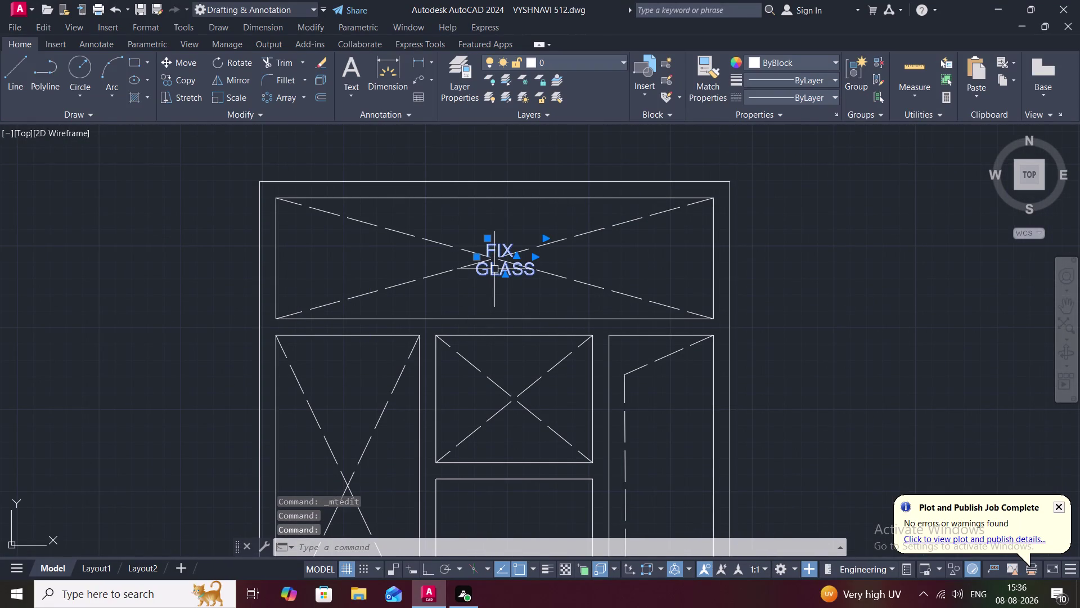
text(CO)
key(space)
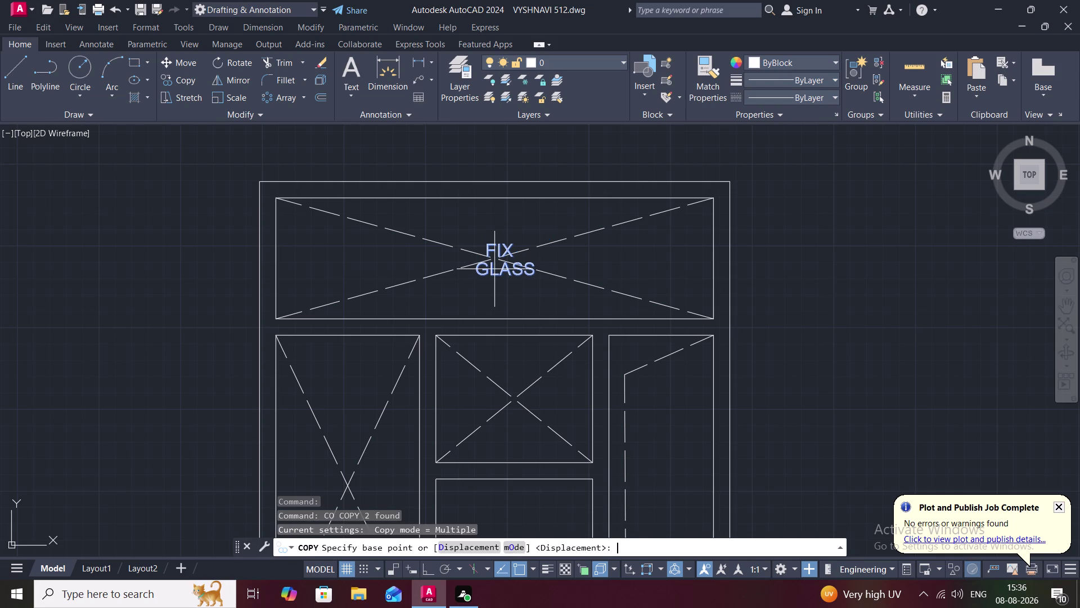
click(482, 265)
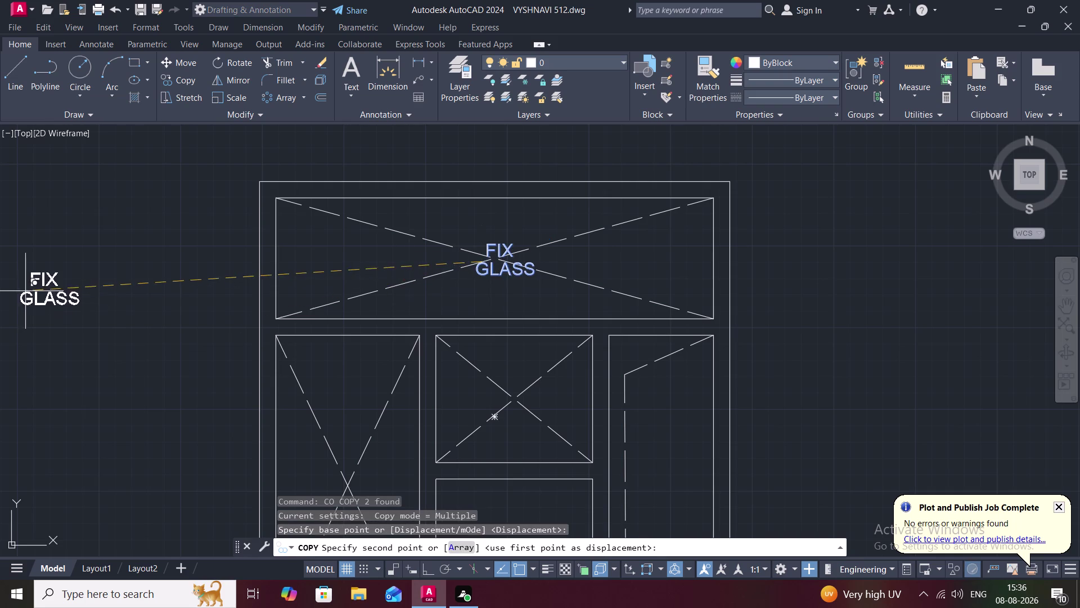
scroll(down, 3)
middle_drag(26, 291, 430, 297)
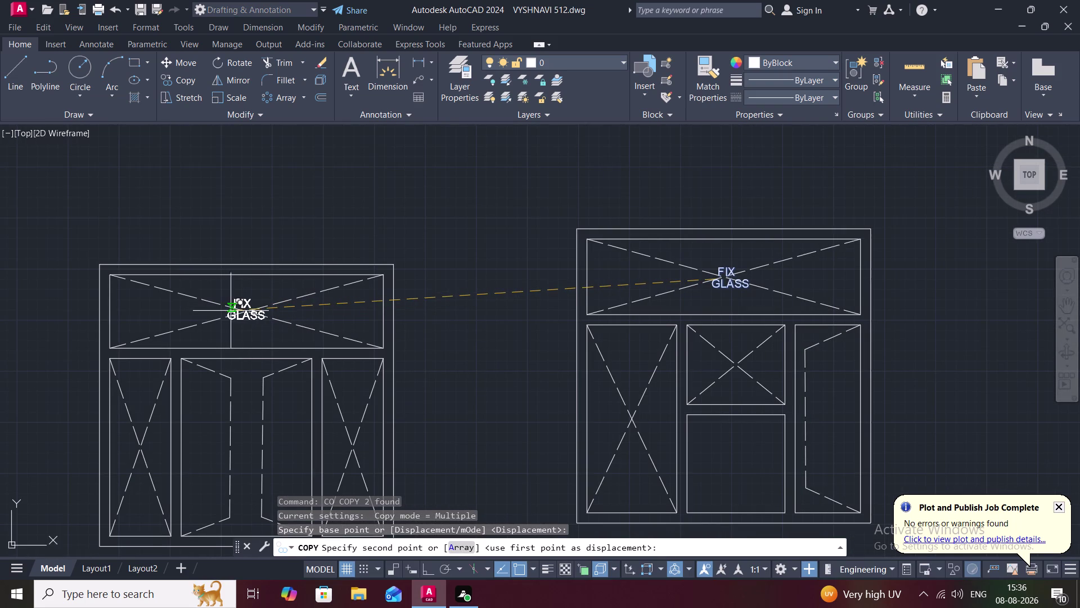
click(232, 312)
Place a second FIX GLASS copy in W2's top pane and view both windows.
middle_drag(83, 317, 182, 324)
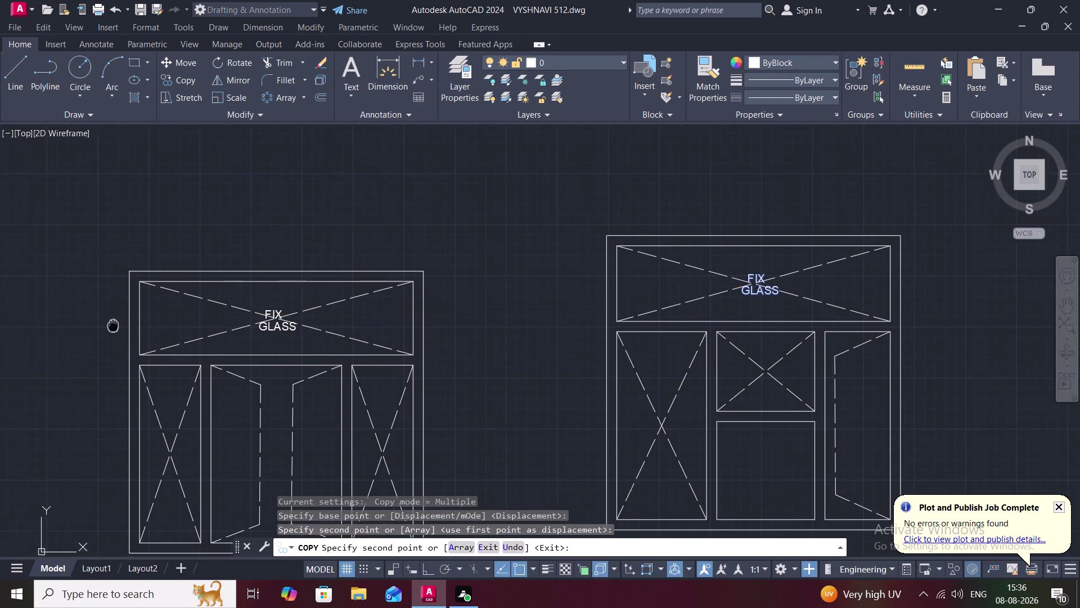
middle_drag(182, 324, 331, 309)
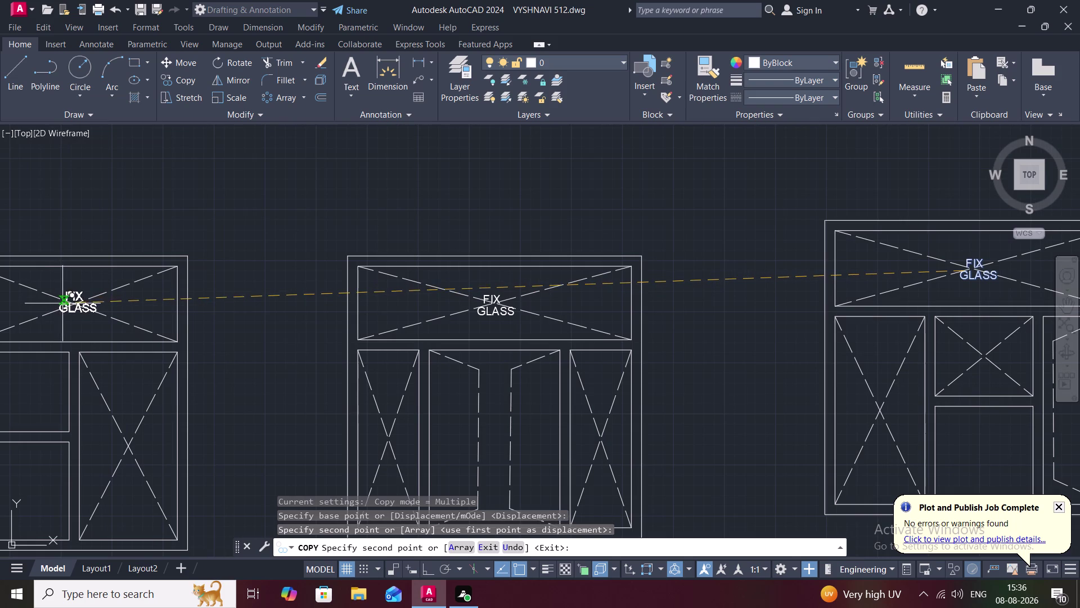
click(61, 305)
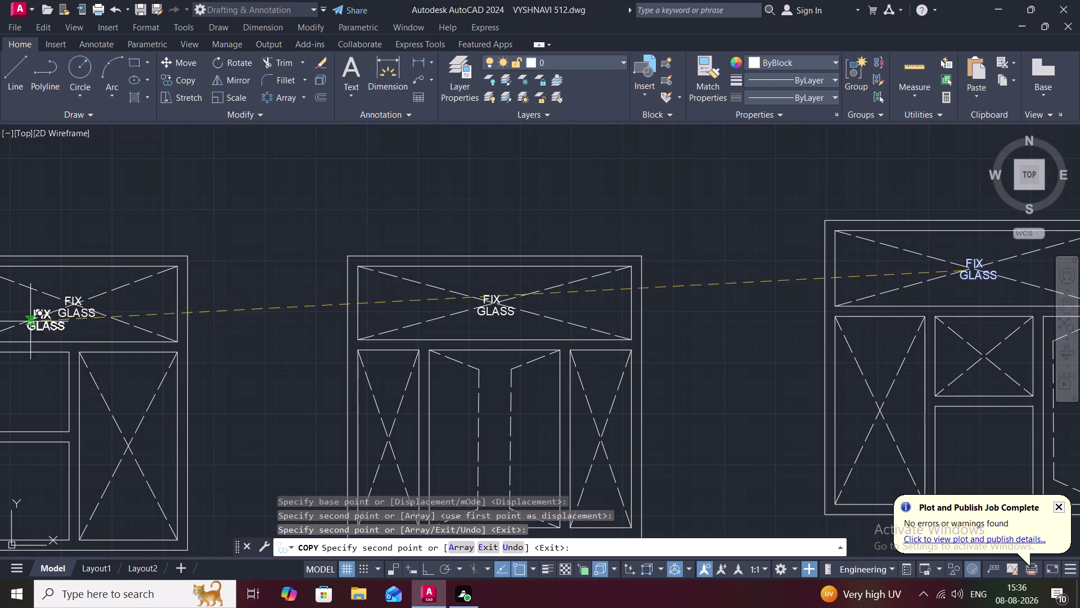
key(Escape)
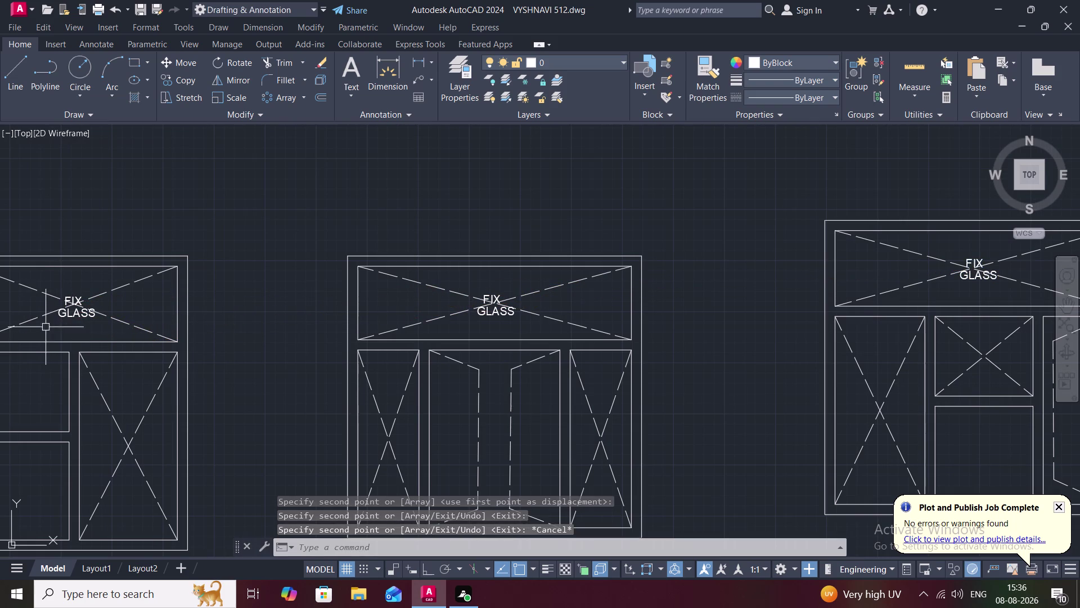
middle_drag(52, 326, 144, 279)
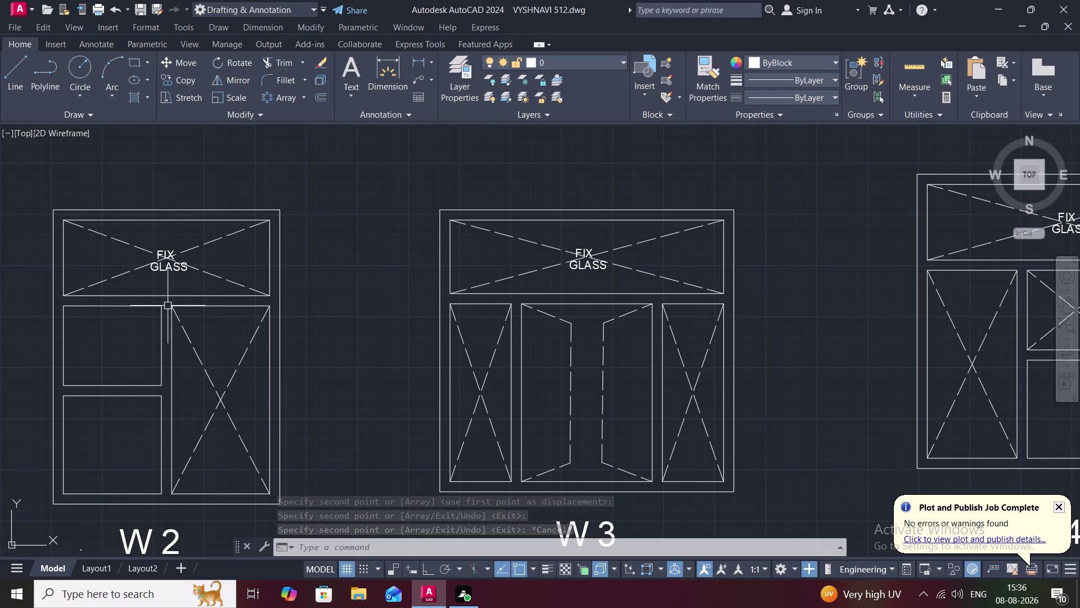
middle_drag(131, 337, 235, 316)
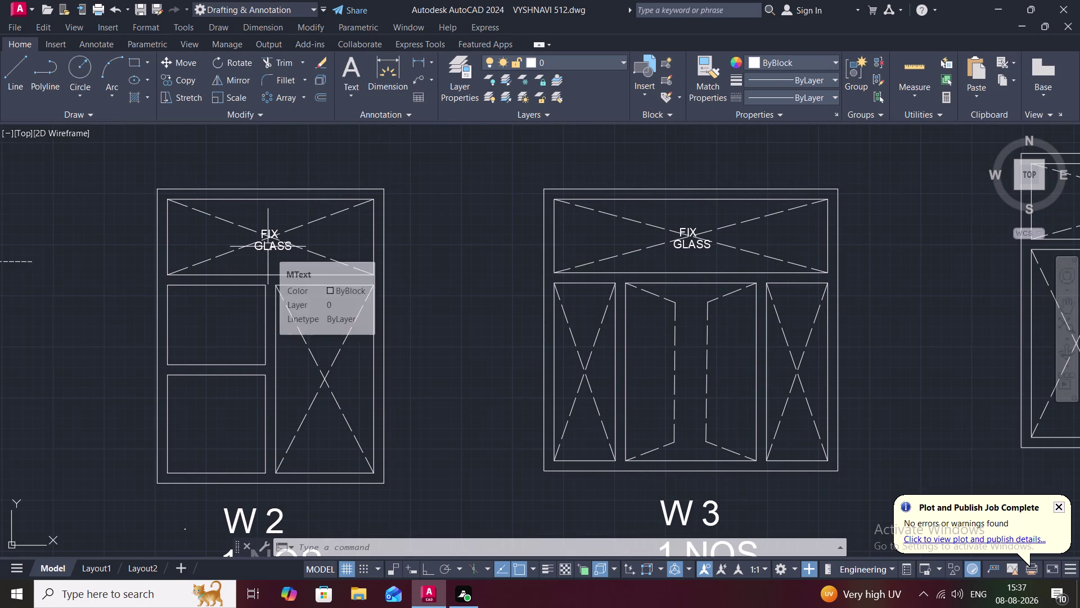
Copy the GLASS text from W2 to a spot right of W2's lower panes.
text(CO)
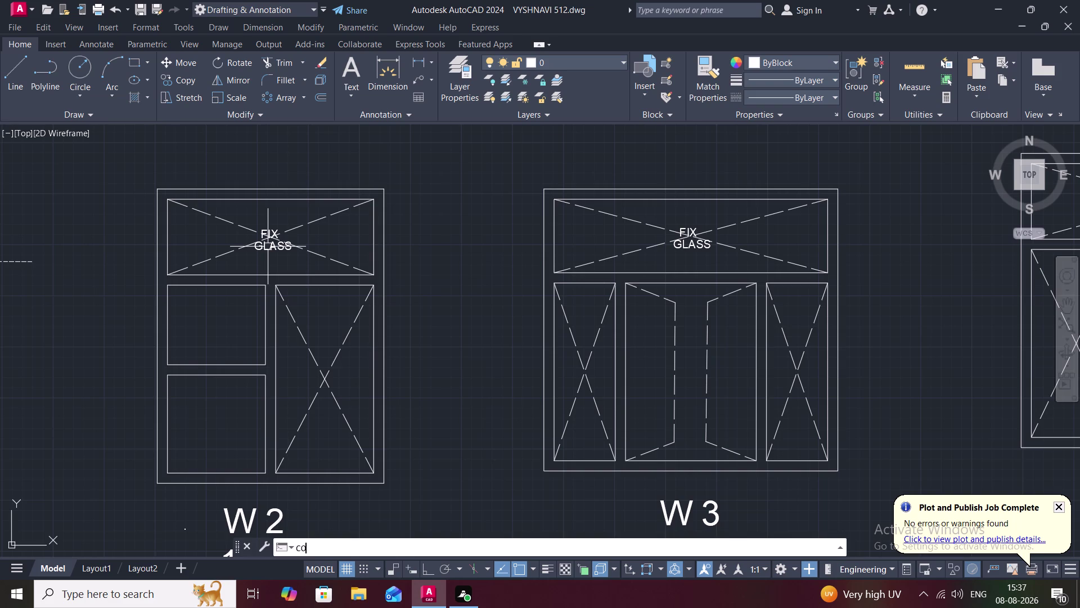
key(space)
key(space)
click(268, 247)
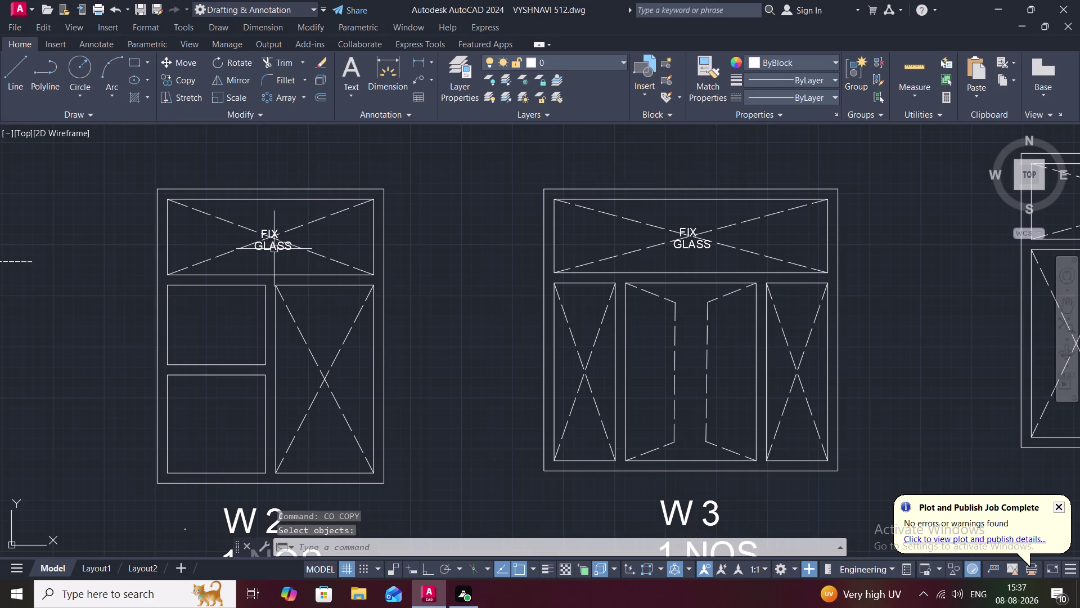
click(275, 248)
right_click(274, 248)
click(275, 248)
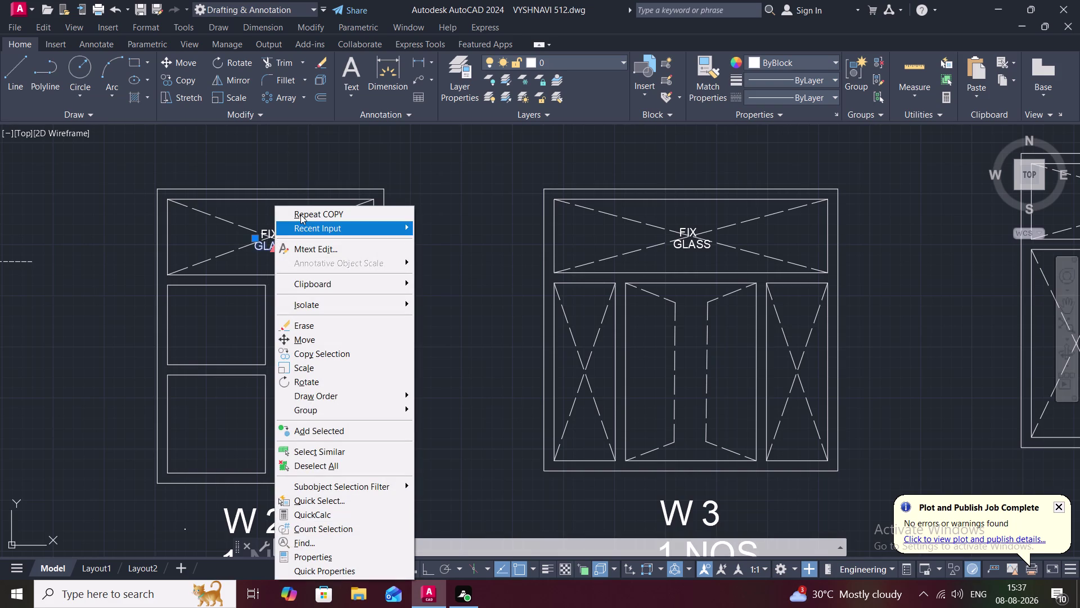
click(302, 214)
drag(285, 246, 307, 253)
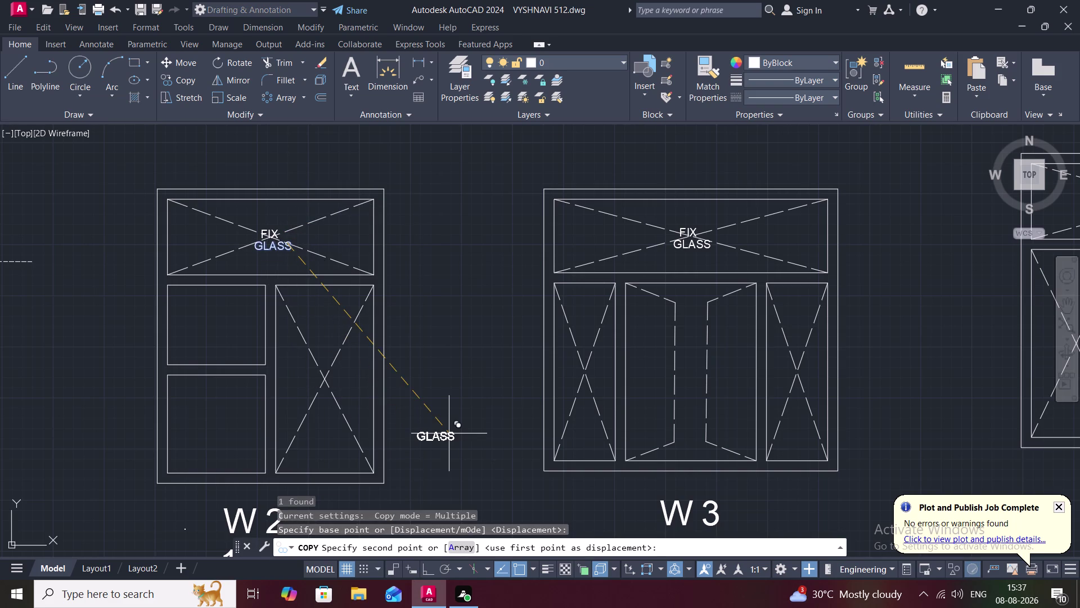
click(457, 435)
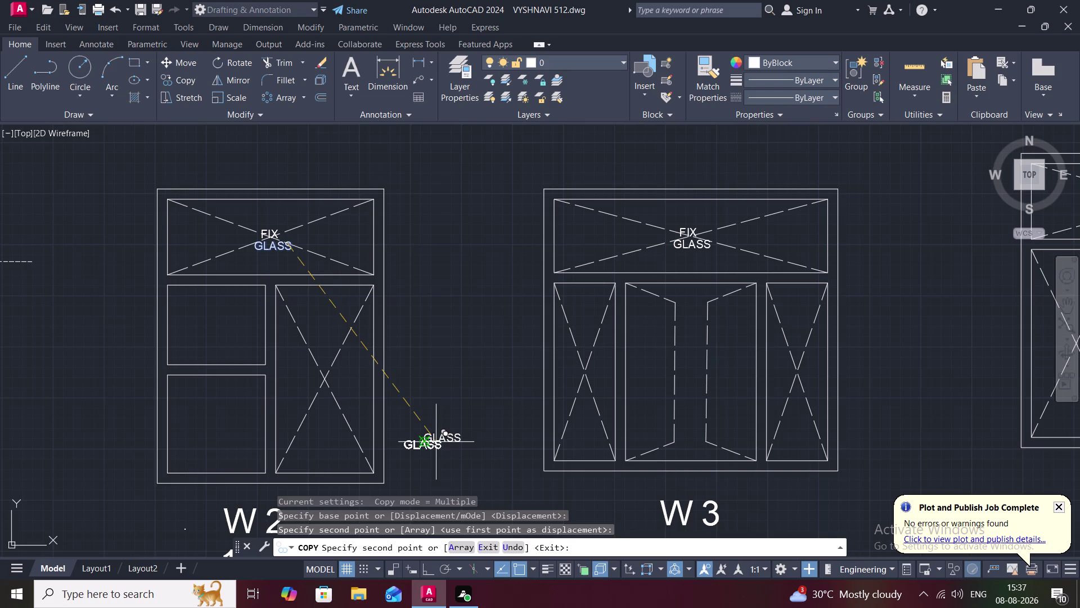
key(Escape)
Change the copied text to SHUTTERS, close the editor and select it.
double_click(442, 438)
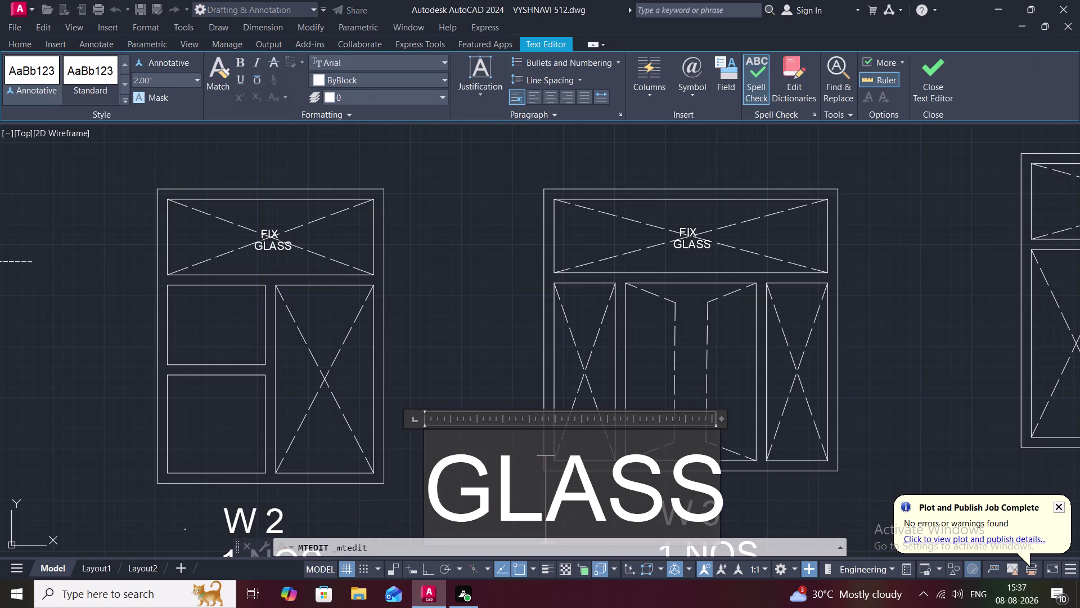
scroll(down, 3)
middle_drag(415, 378, 376, 226)
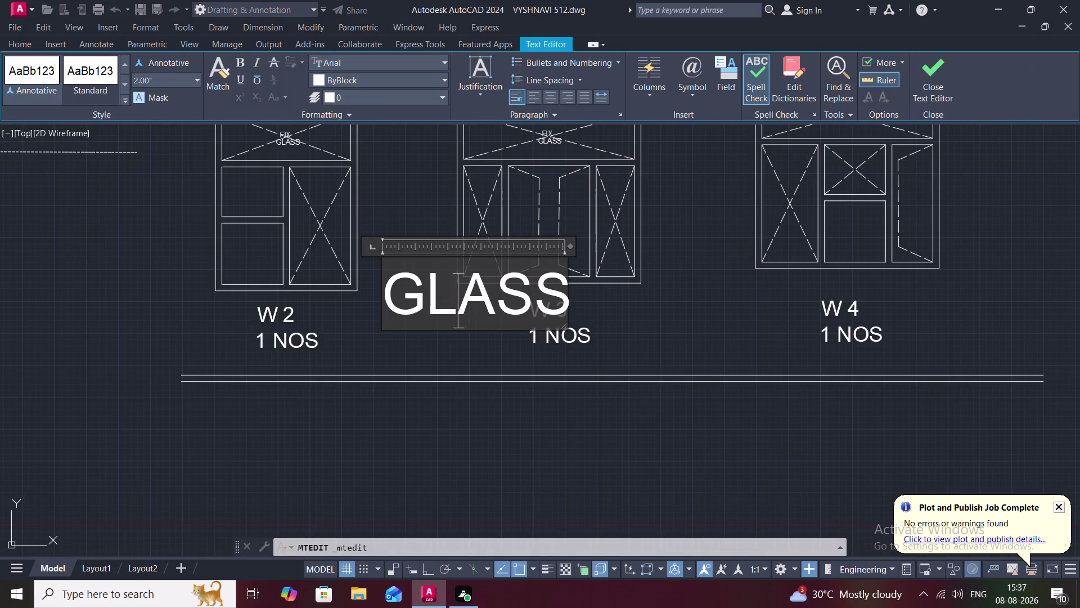
click(560, 292)
key(BackSpace)
key(BackSpace)
key(BackSpace)
key(BackSpace)
key(BackSpace)
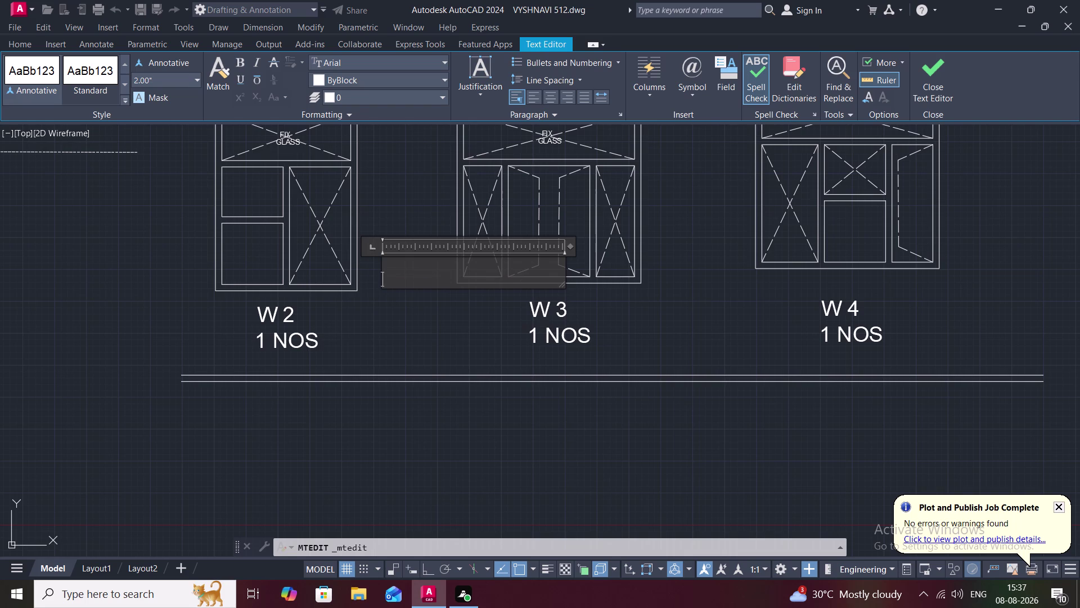
key(s)
text(HU)
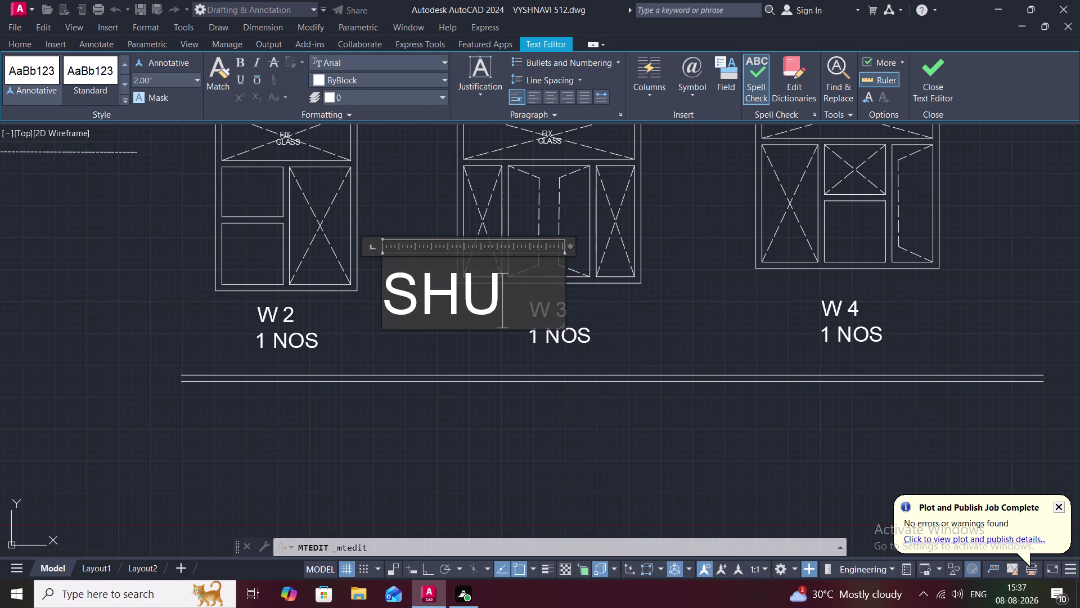
text(TTERS)
key(space)
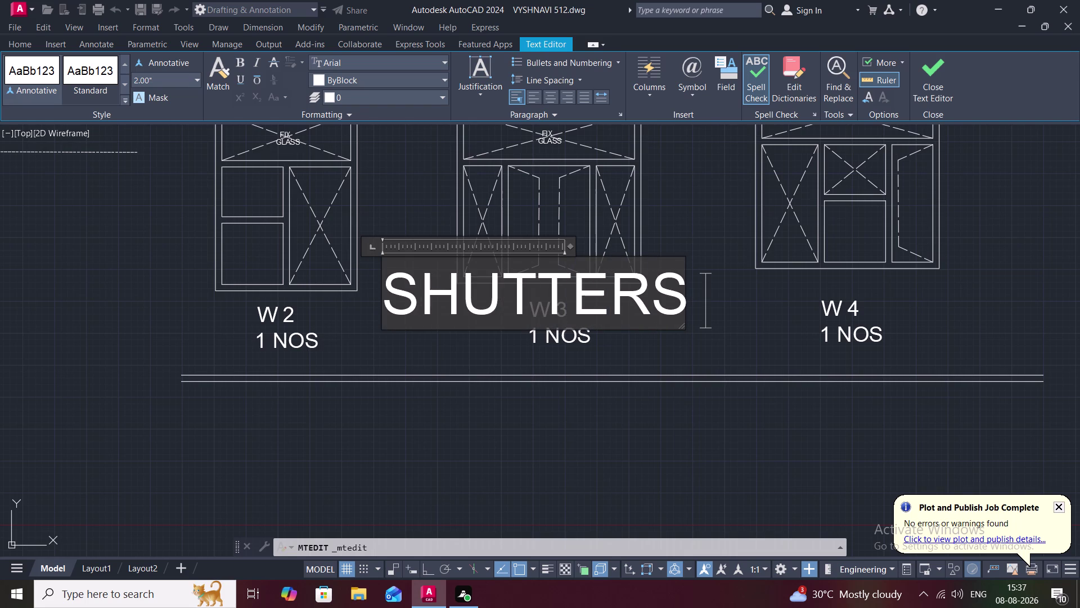
click(441, 329)
click(441, 332)
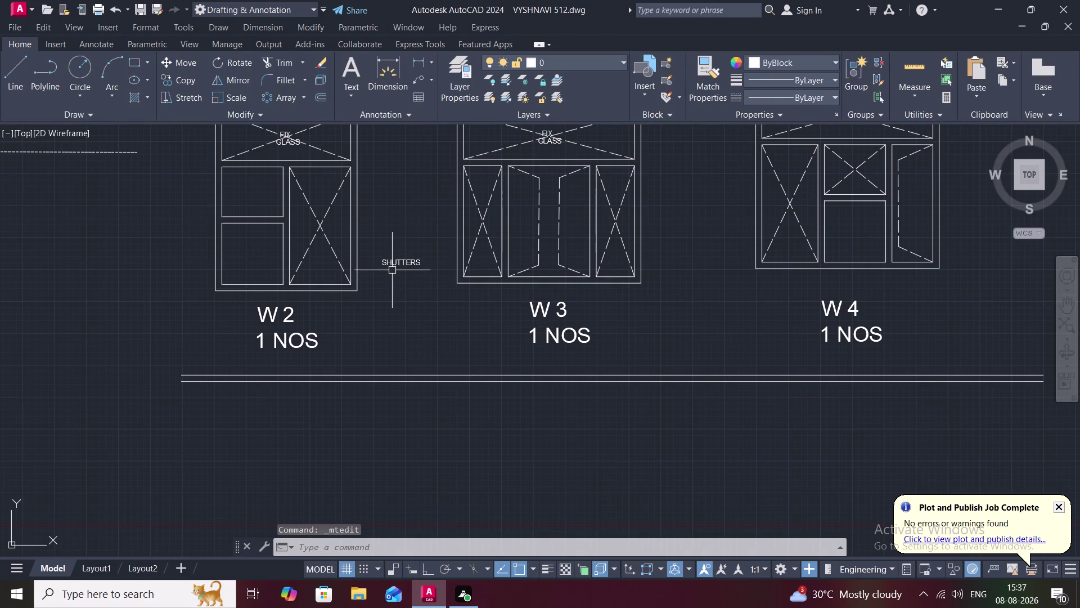
click(402, 265)
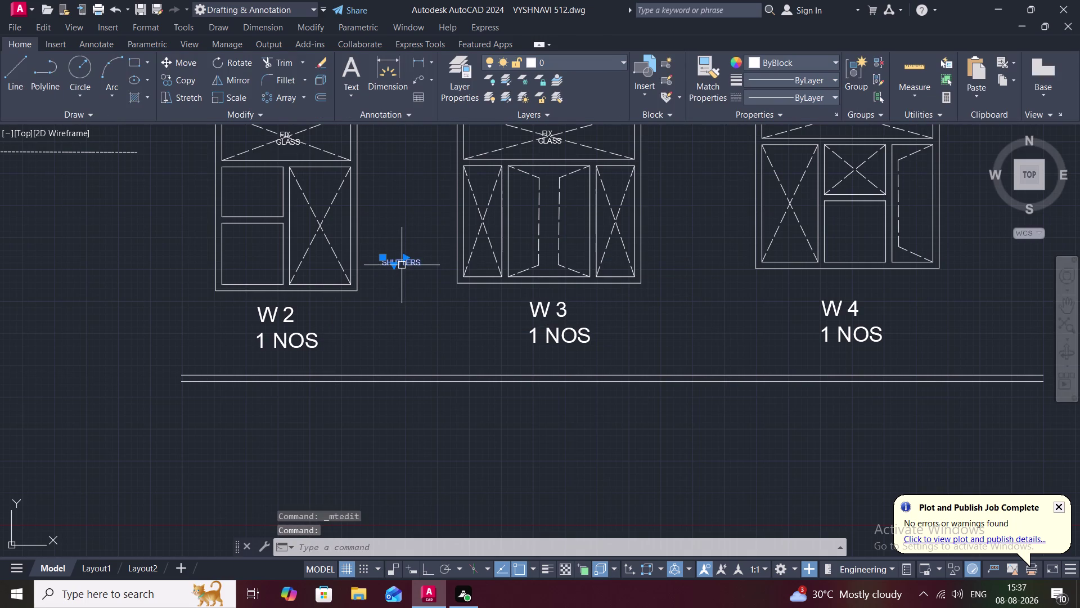
Rotate the SHUTTERS label to run vertically beside W2, then start COPY.
key(r)
text(O)
key(space)
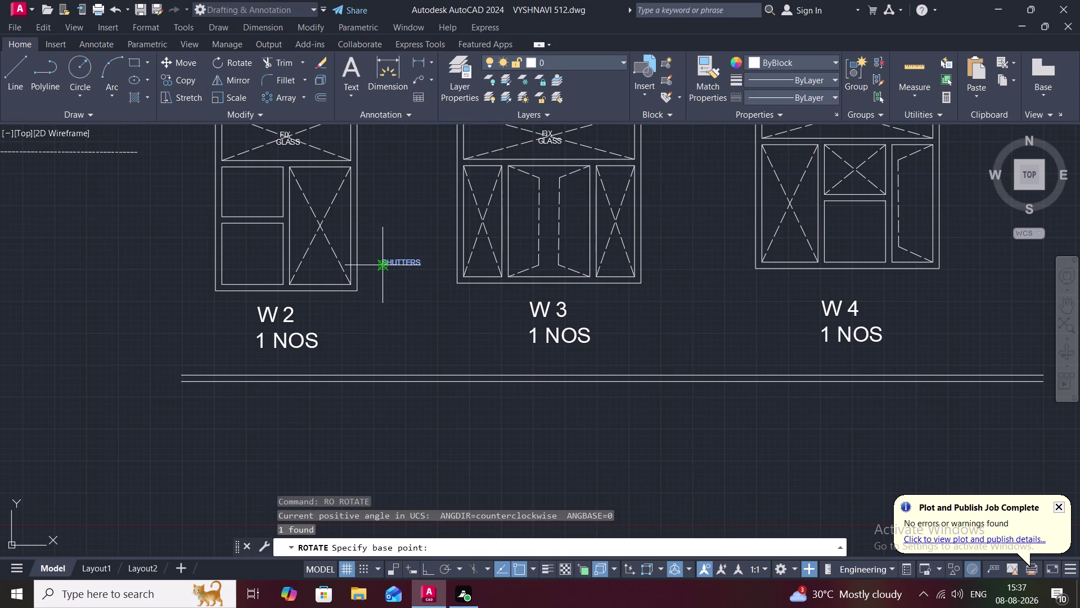
click(383, 261)
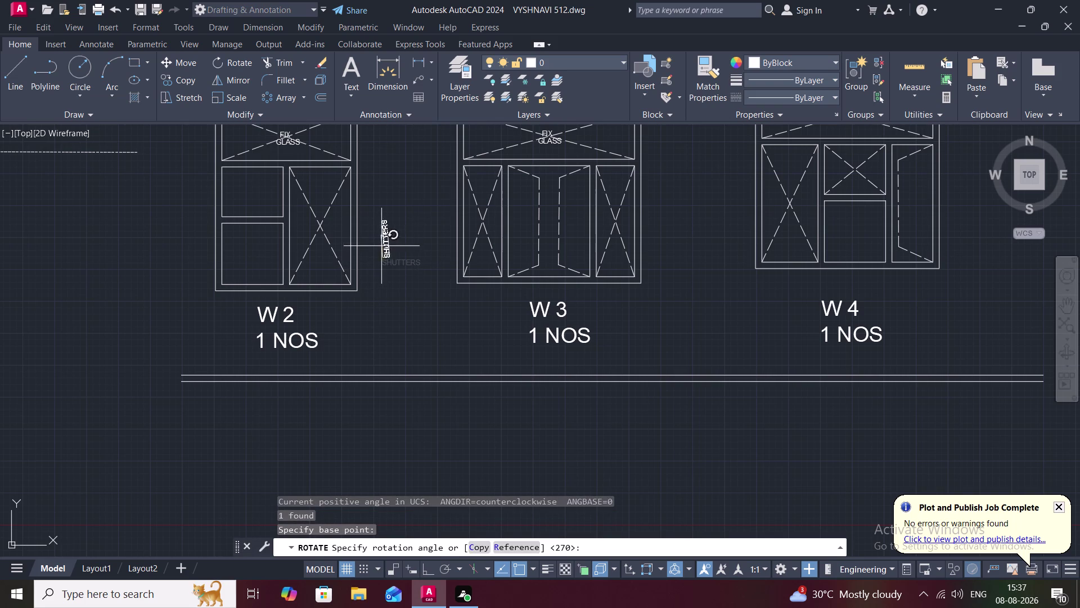
click(382, 211)
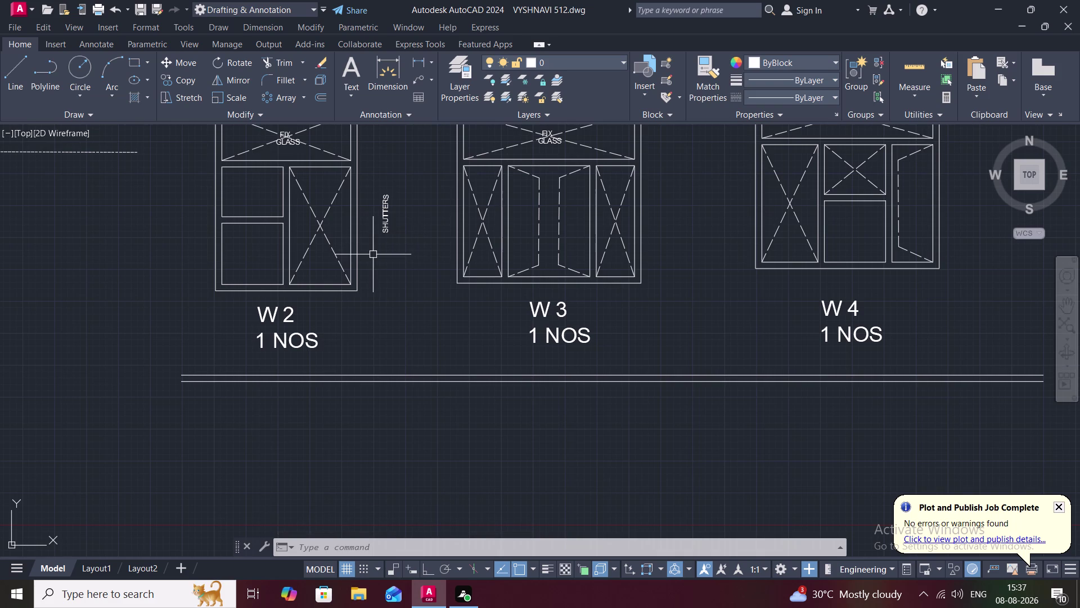
text(CO)
key(space)
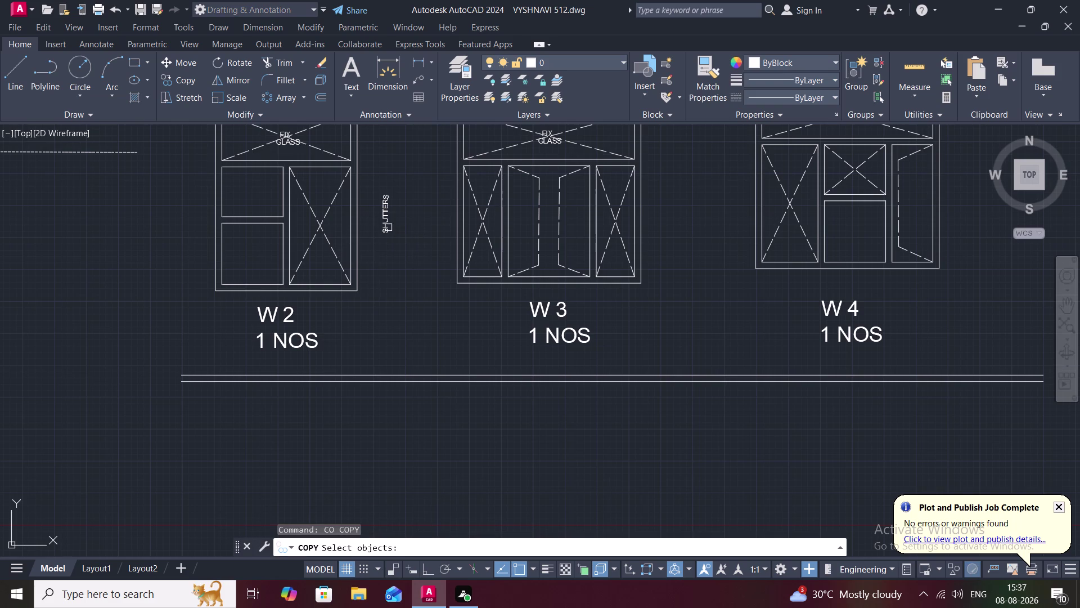
Copy the vertical SHUTTERS label into W3's middle pane and W4's right pane.
click(388, 227)
right_click(387, 227)
click(387, 227)
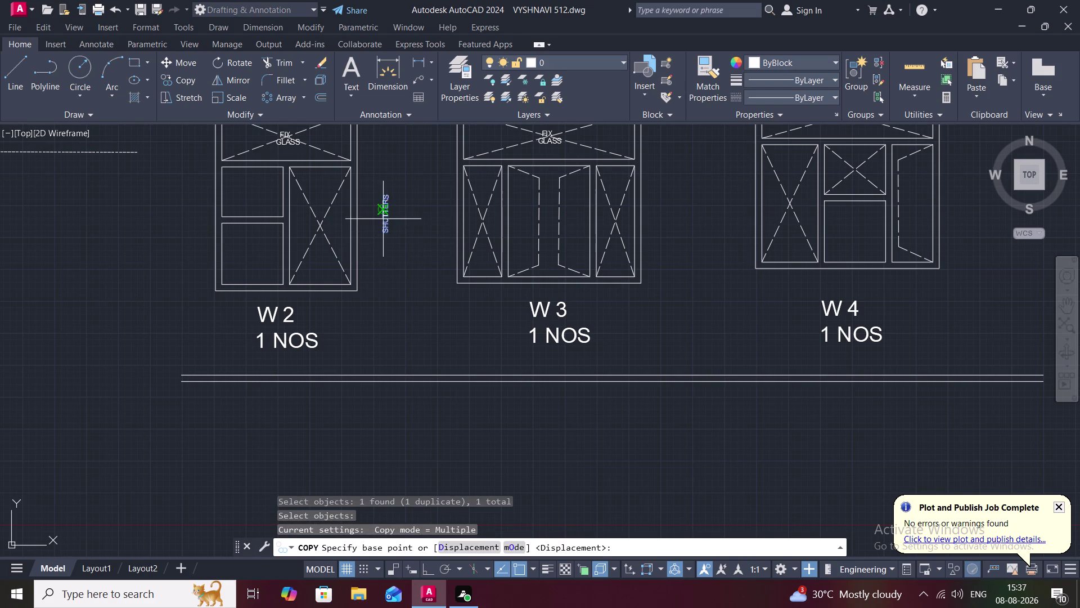
click(382, 218)
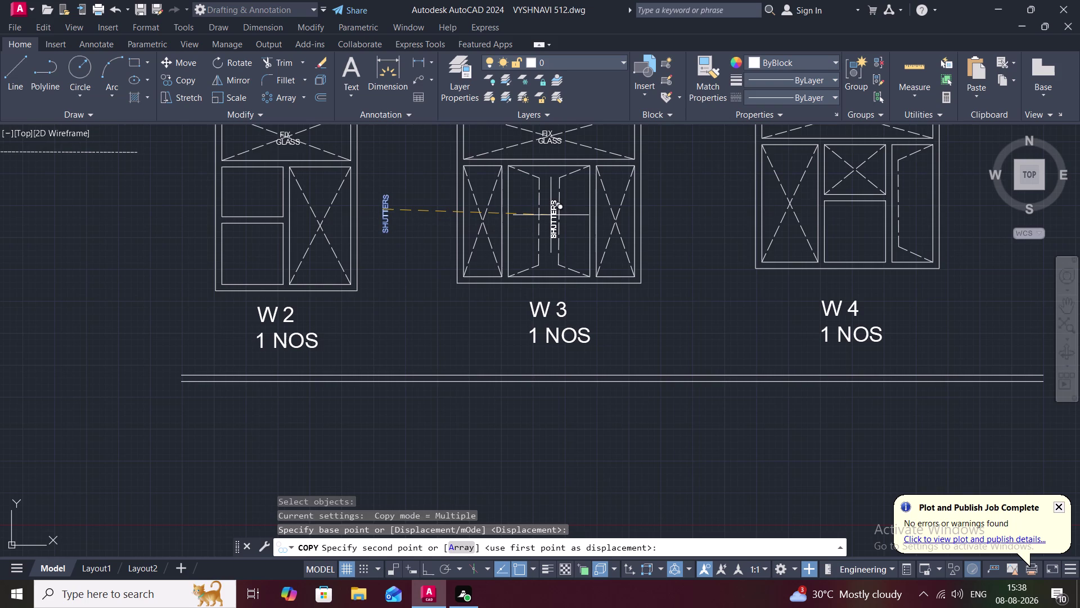
click(547, 213)
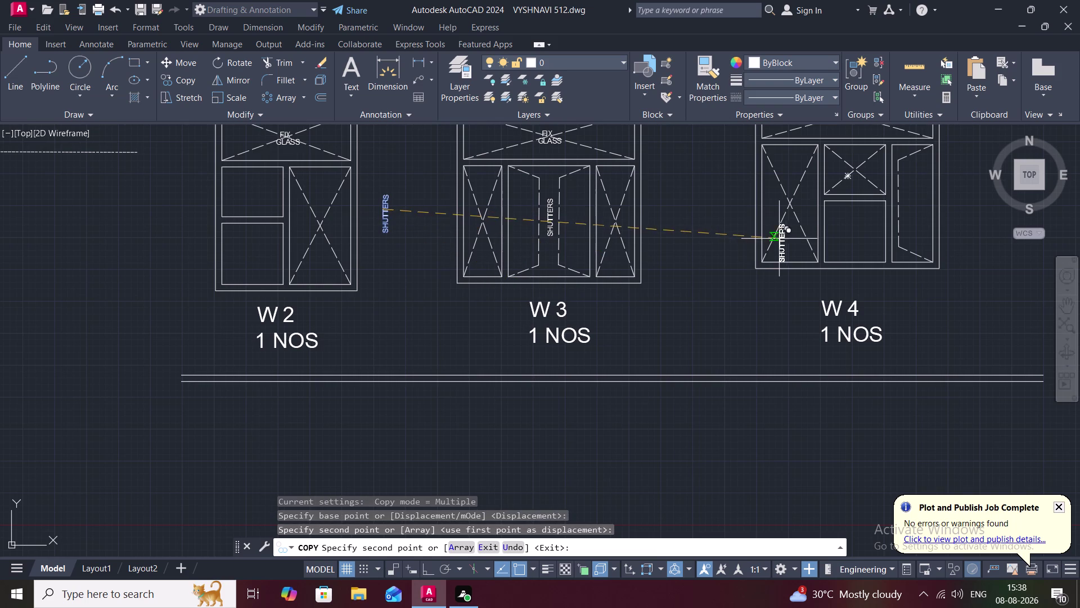
middle_drag(764, 237, 523, 307)
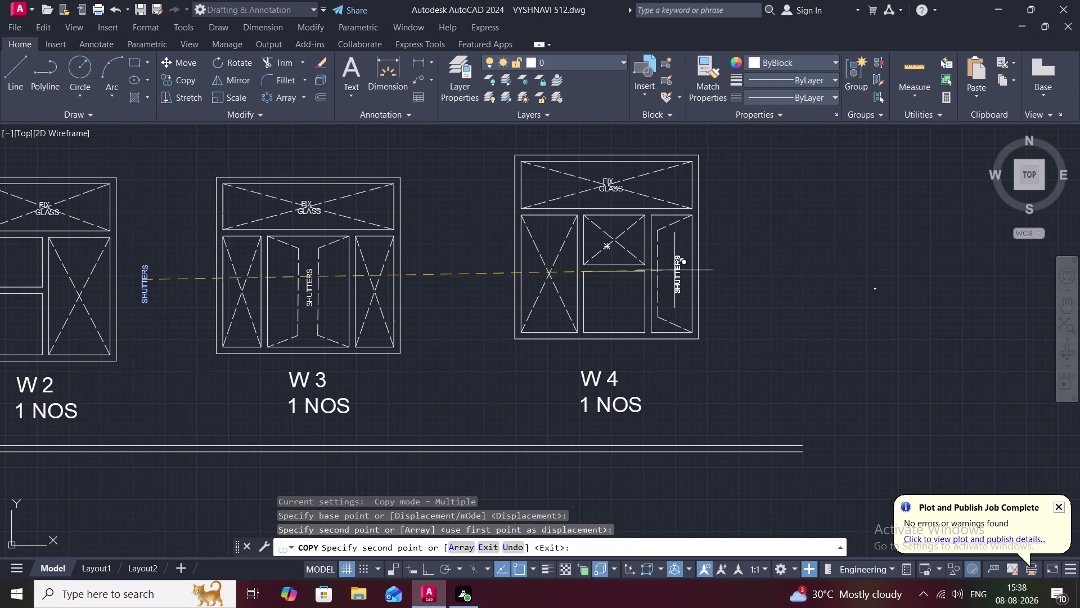
click(675, 270)
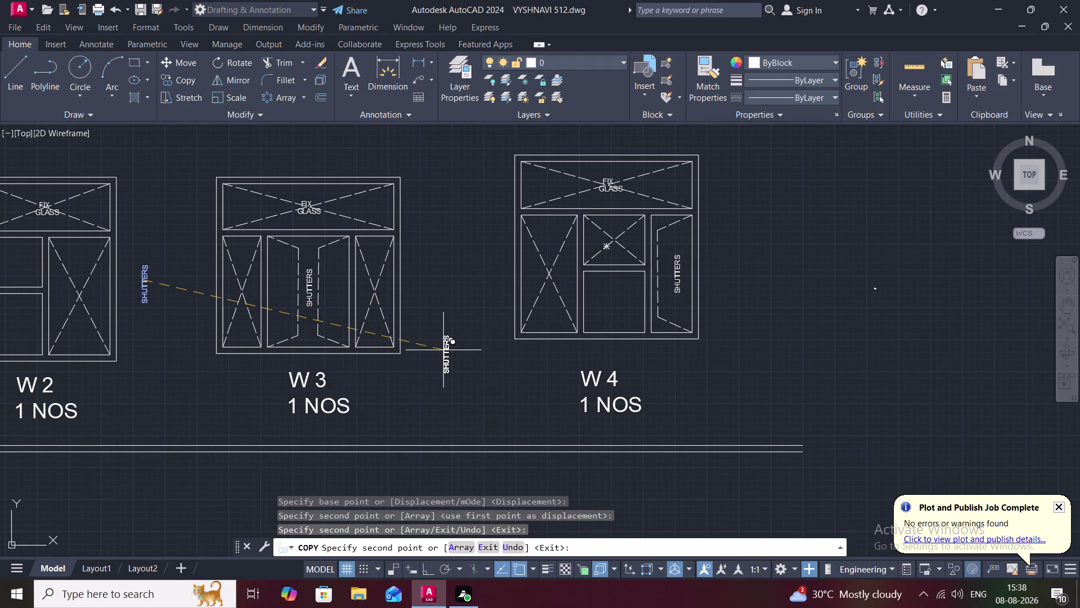
key(Escape)
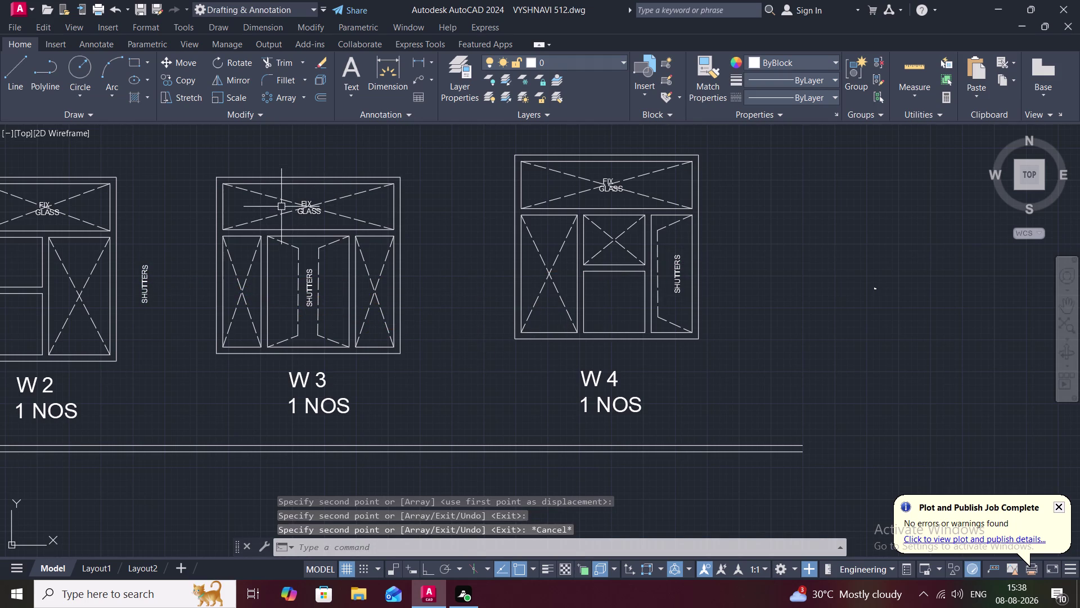
click(305, 204)
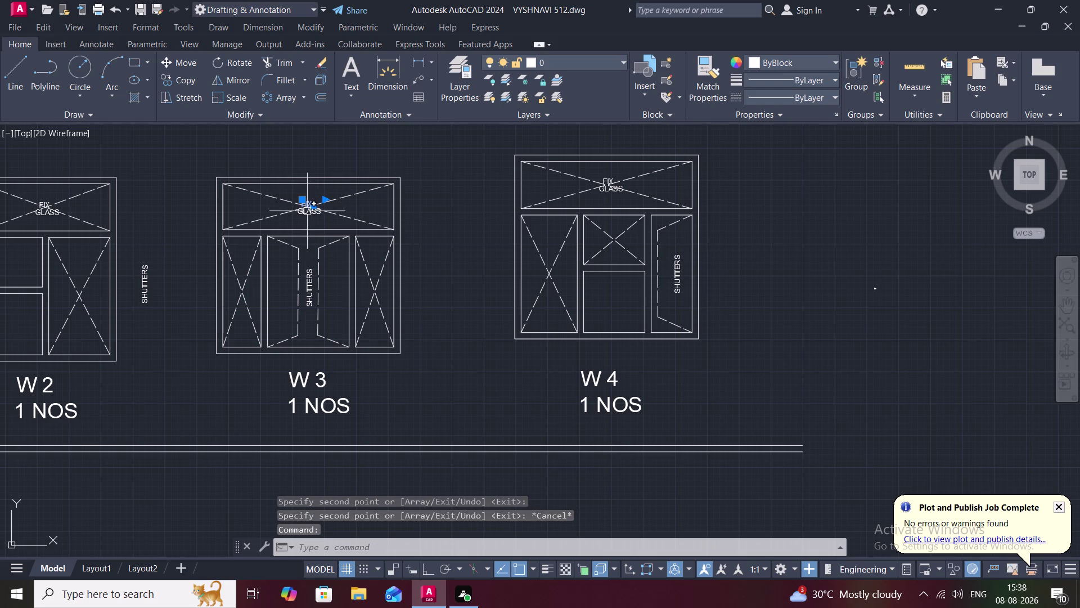
Copy W3's FIX GLASS label into W2's right, W4's upper-middle and left, and W3's left panes.
click(307, 212)
text(CO)
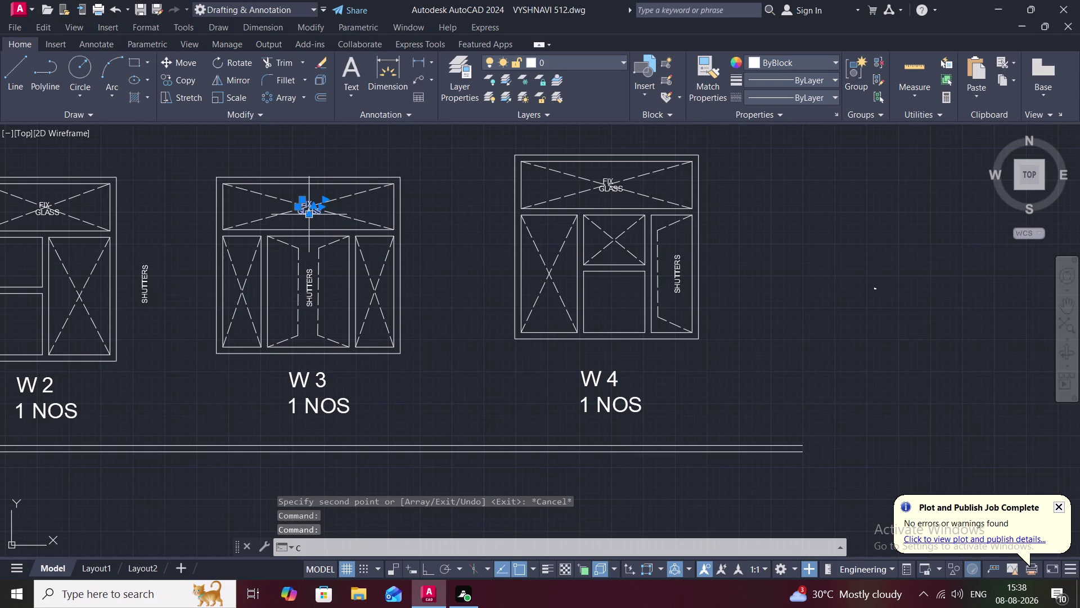
key(space)
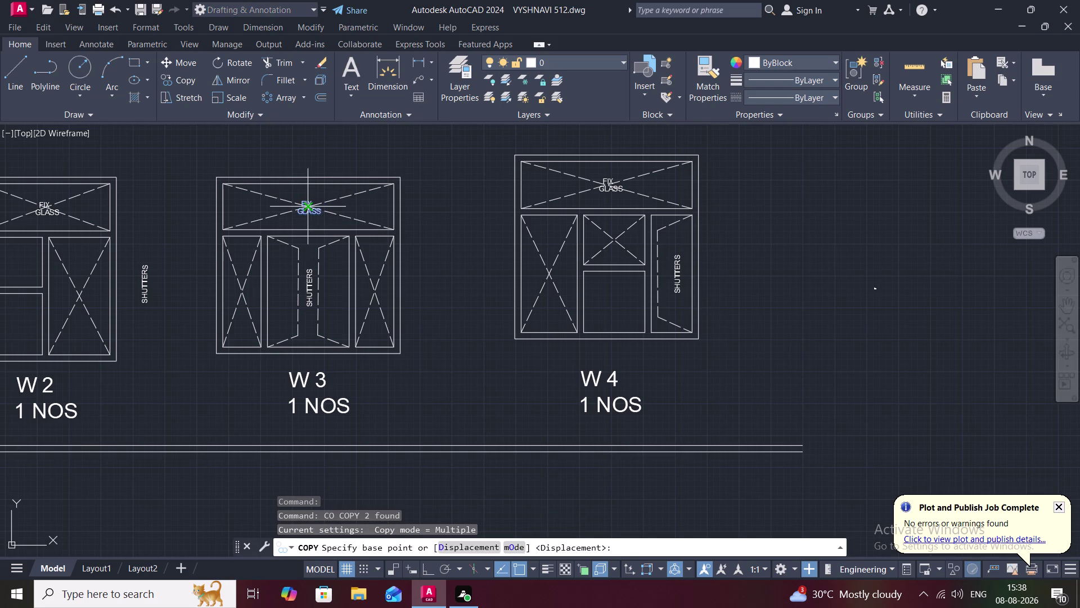
click(307, 204)
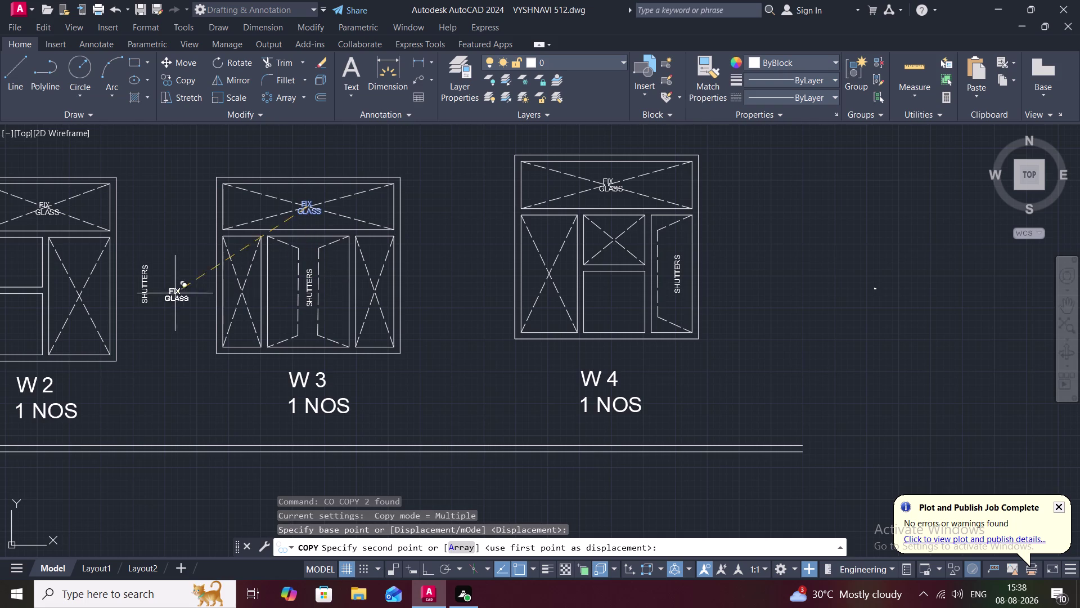
click(80, 279)
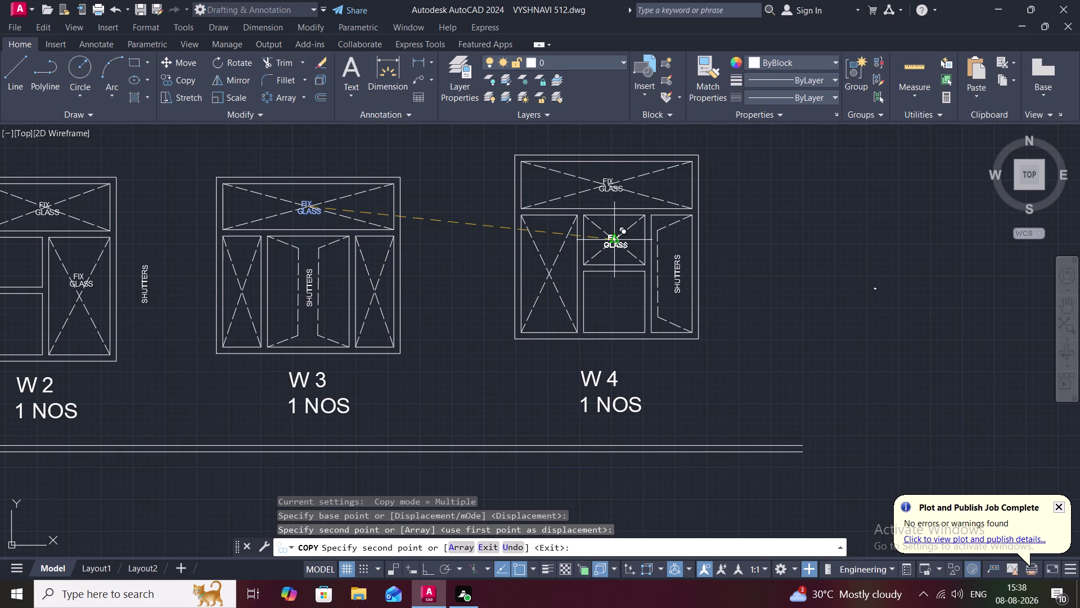
click(615, 236)
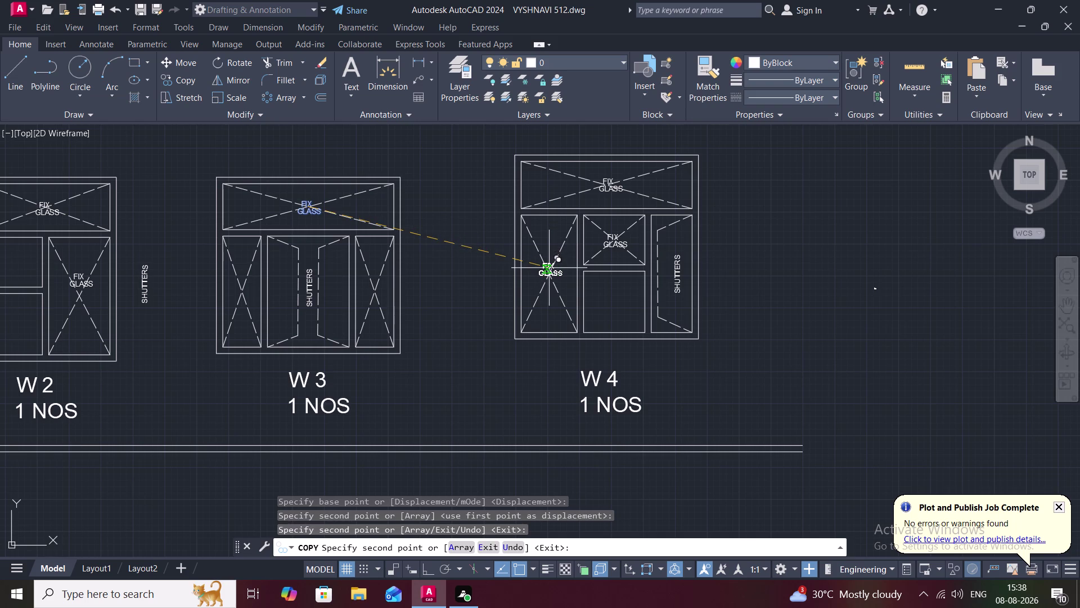
click(549, 269)
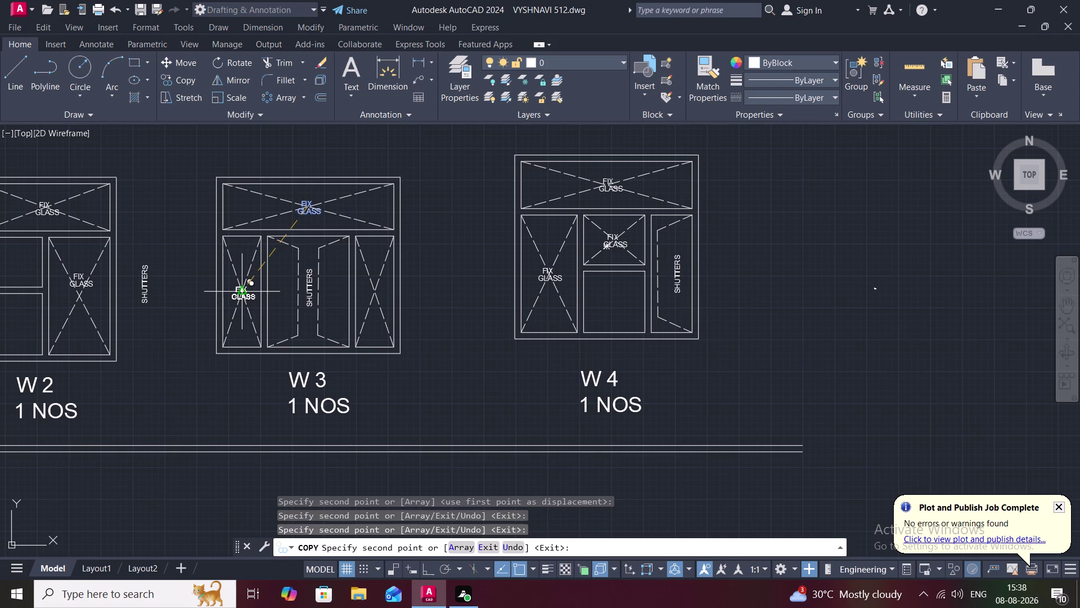
click(242, 292)
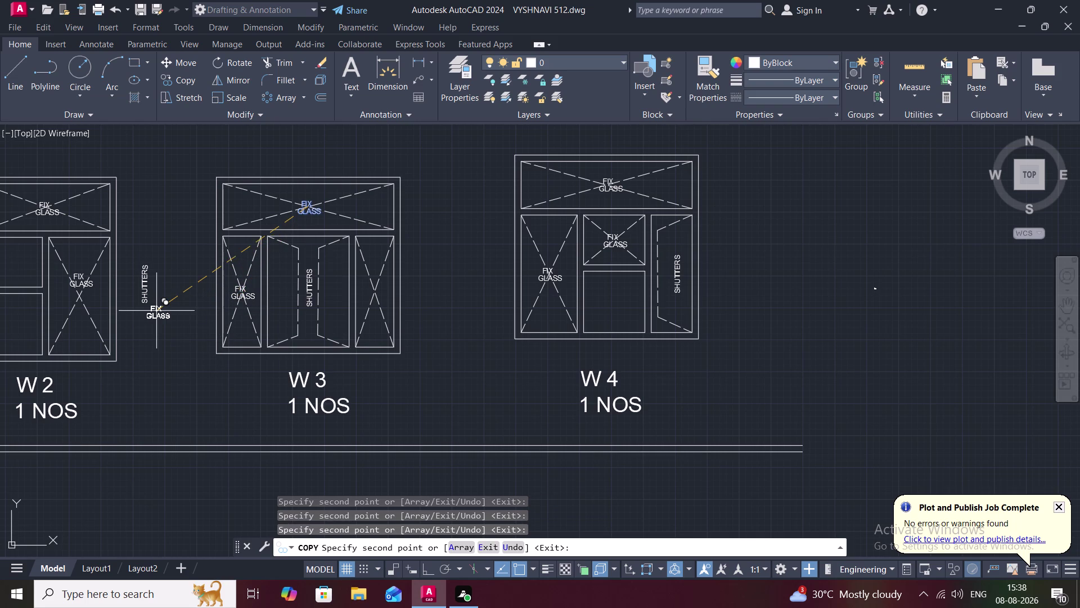
middle_drag(155, 310, 309, 311)
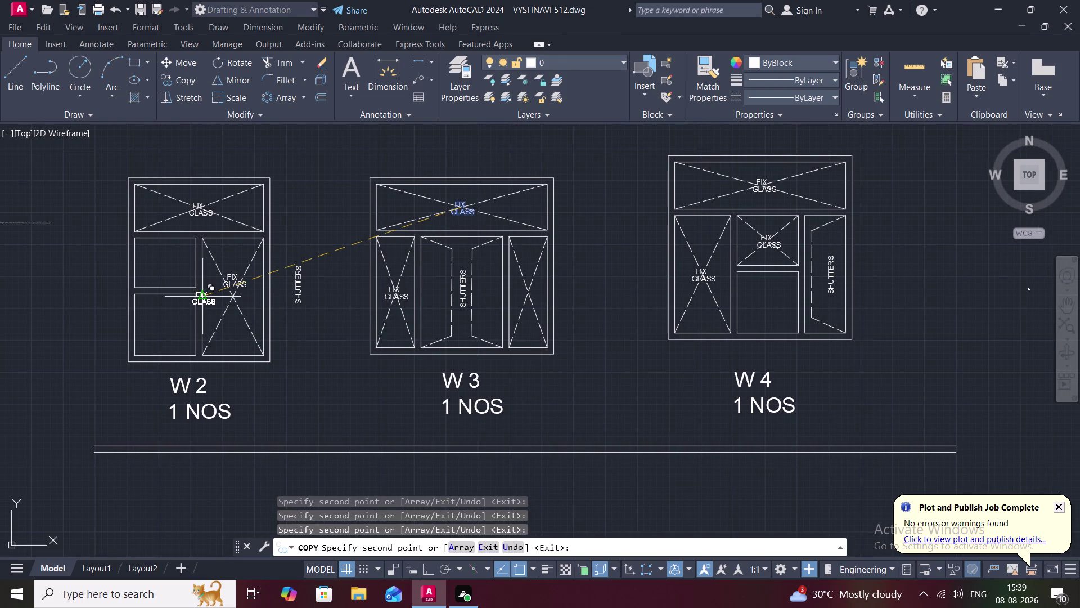
key(Escape)
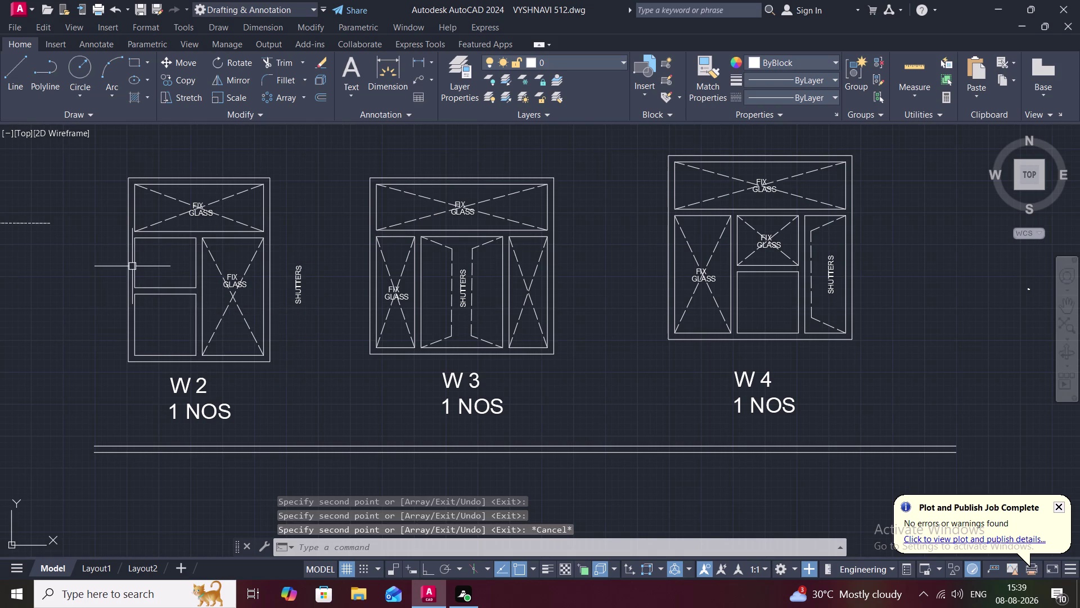
Draw the first shutter outline from W2's upper-left pane top-left corner: slanted, vertical, back to edge.
key(l)
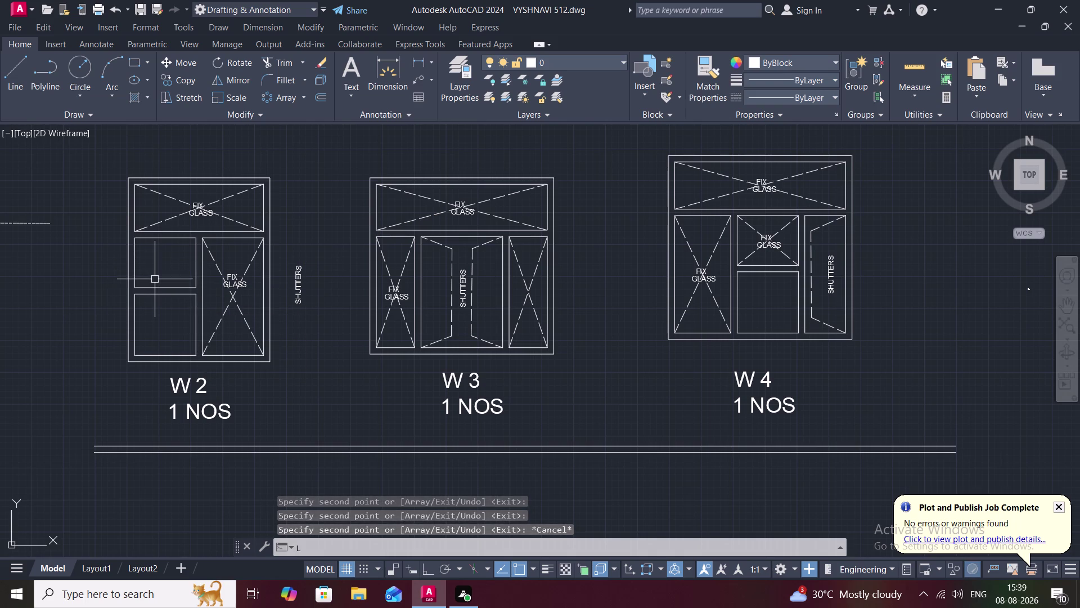
key(space)
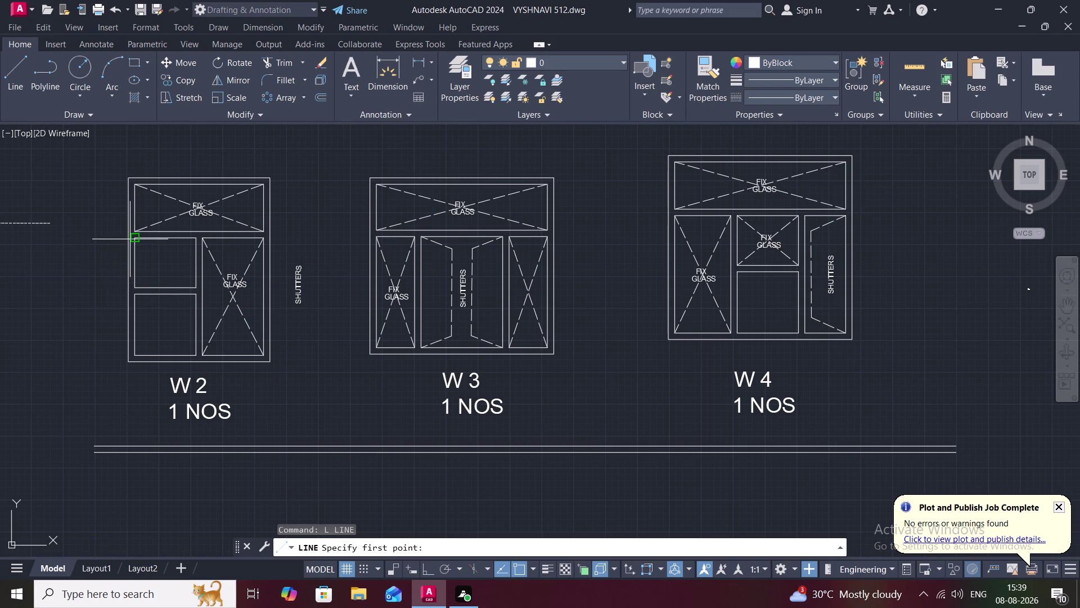
click(135, 243)
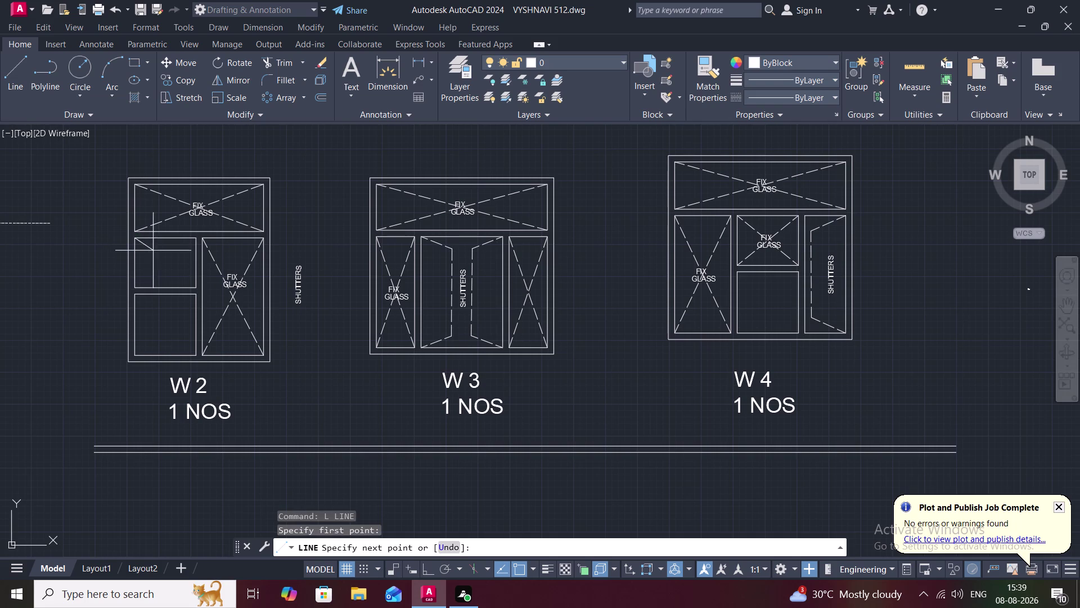
click(159, 253)
click(160, 277)
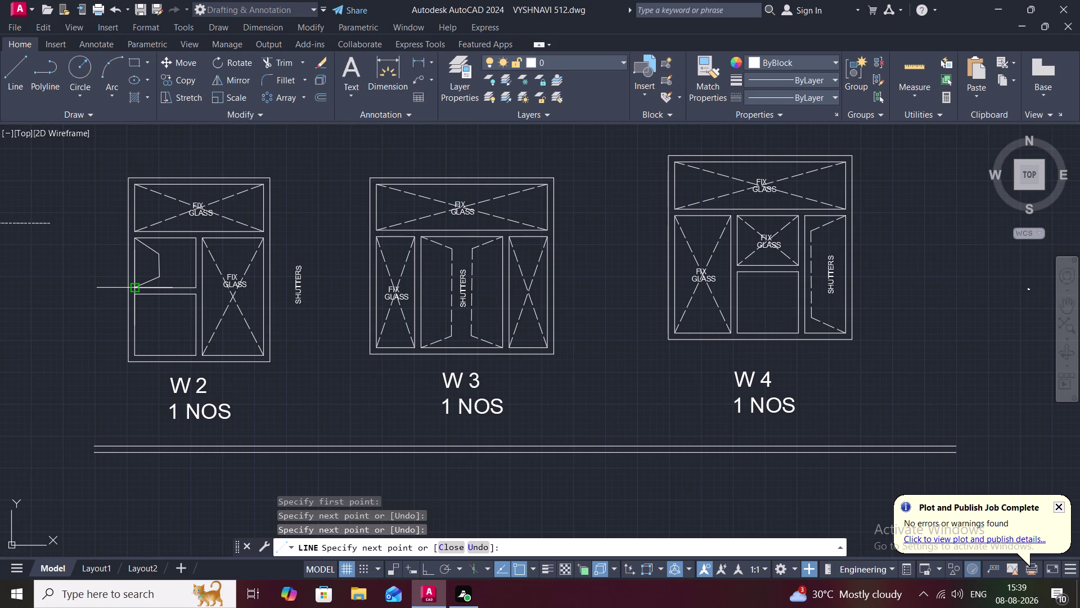
click(138, 288)
key(Escape)
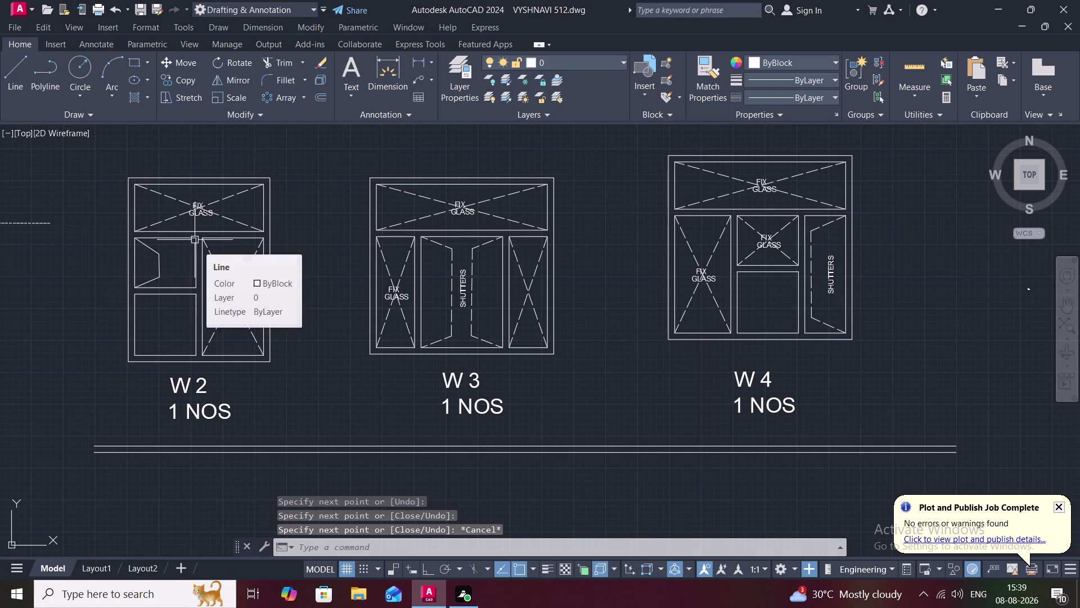
Draw the mirrored shutter outline from the pane's top-right corner back to its right edge.
text(L)
key(space)
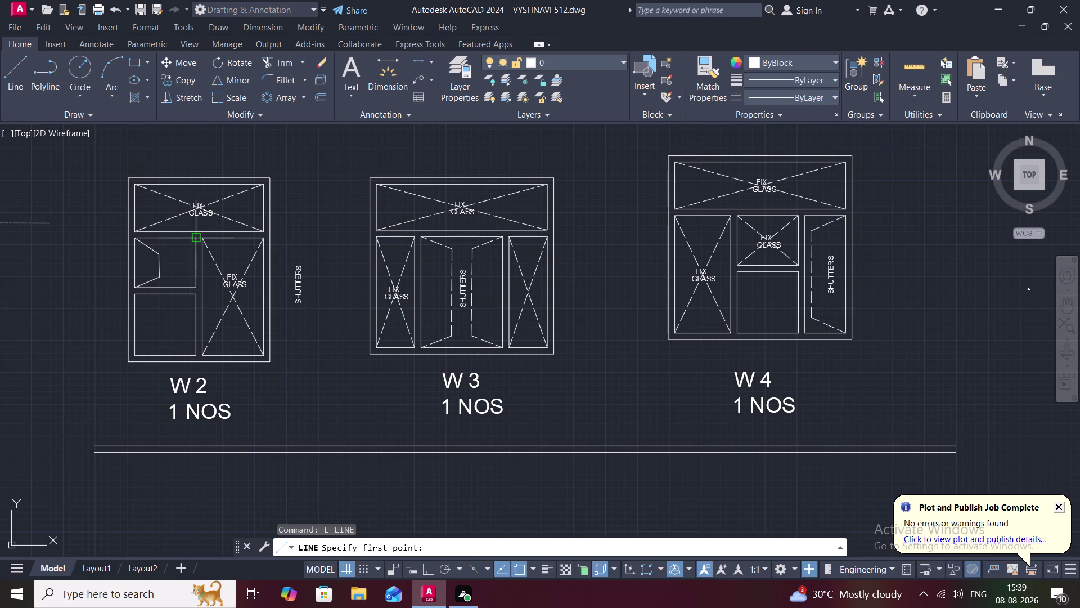
click(193, 240)
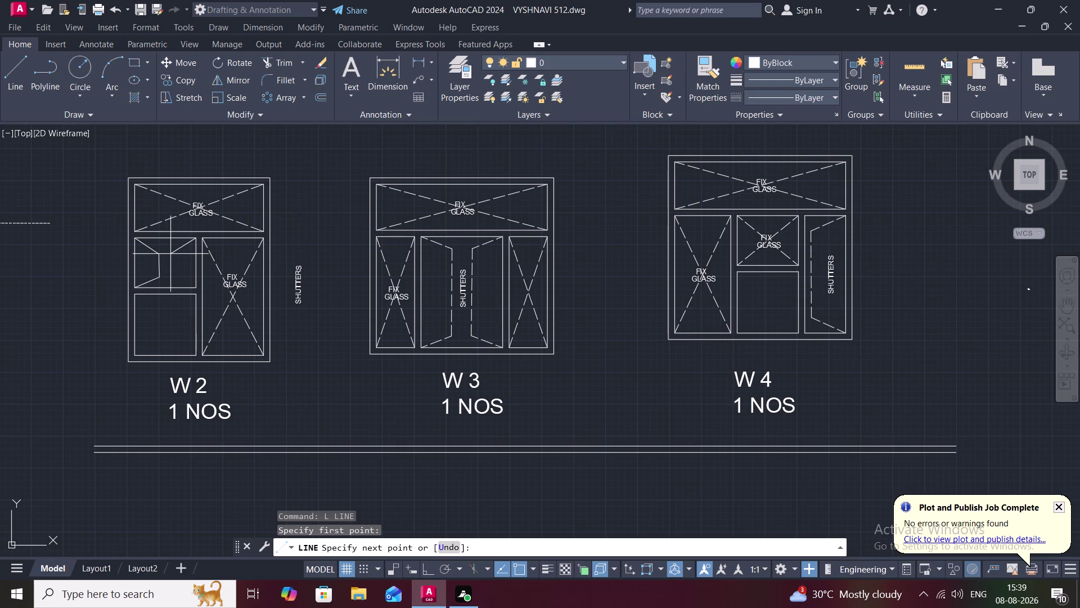
click(170, 253)
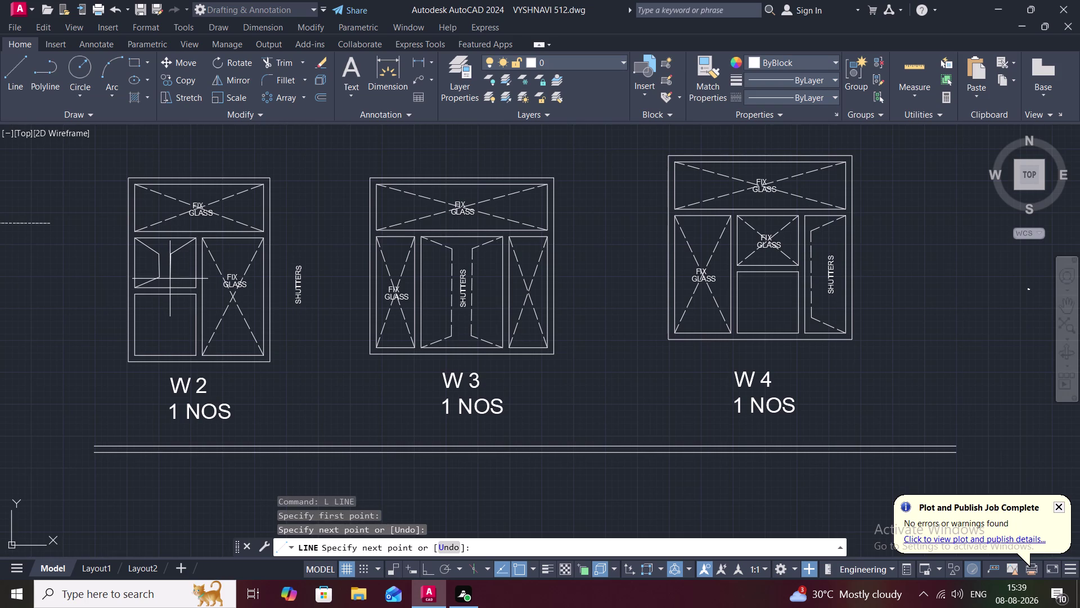
click(170, 278)
click(193, 285)
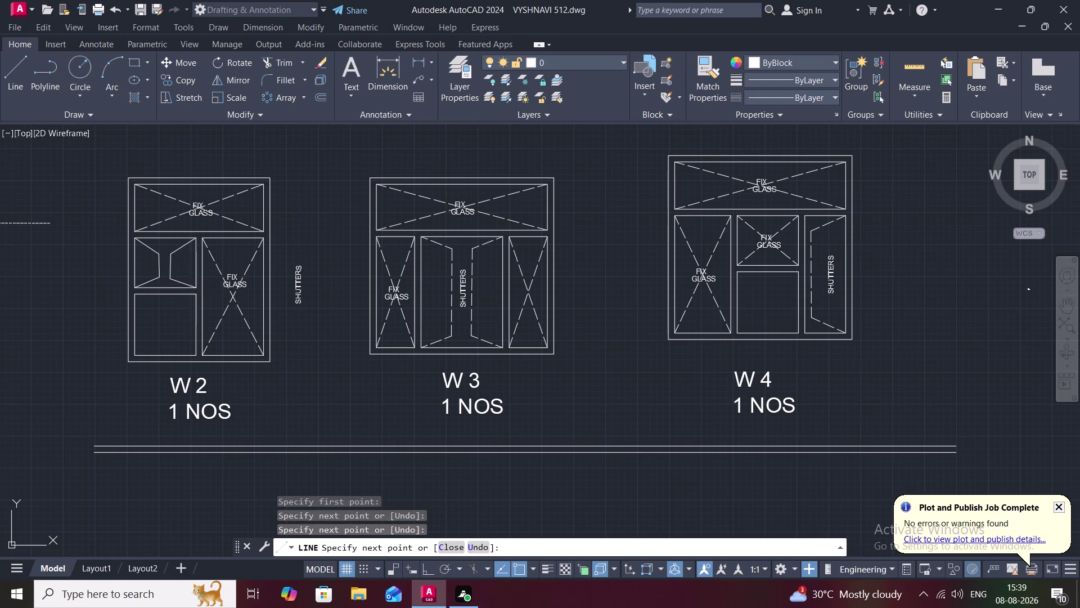
key(Escape)
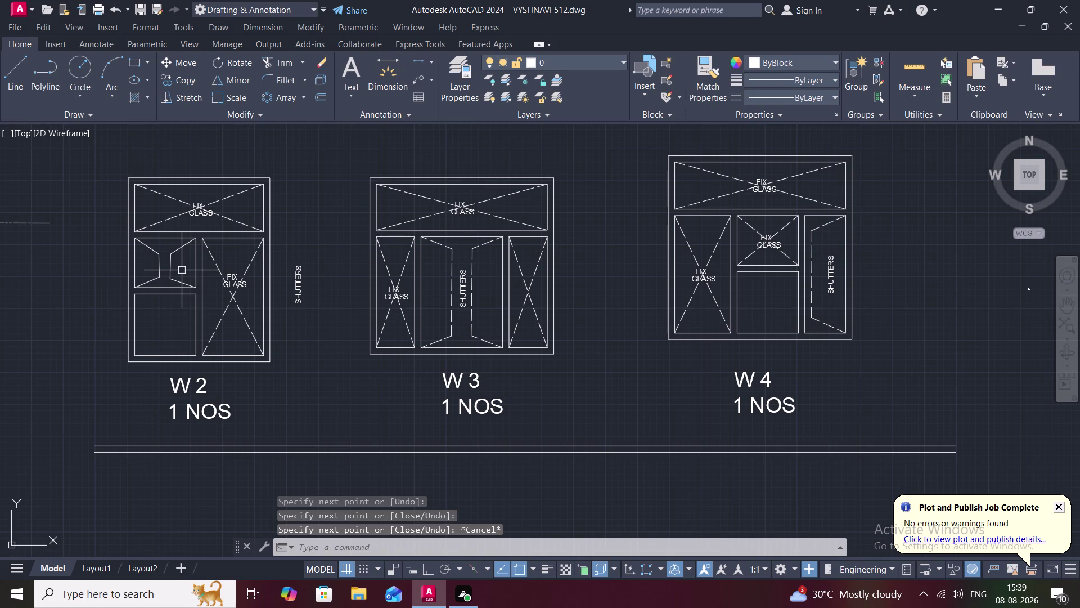
Start Trim with TR and zoom in on the pane to clean leftover segments.
text(TR)
key(space)
scroll(up, 3)
scroll(up, 3)
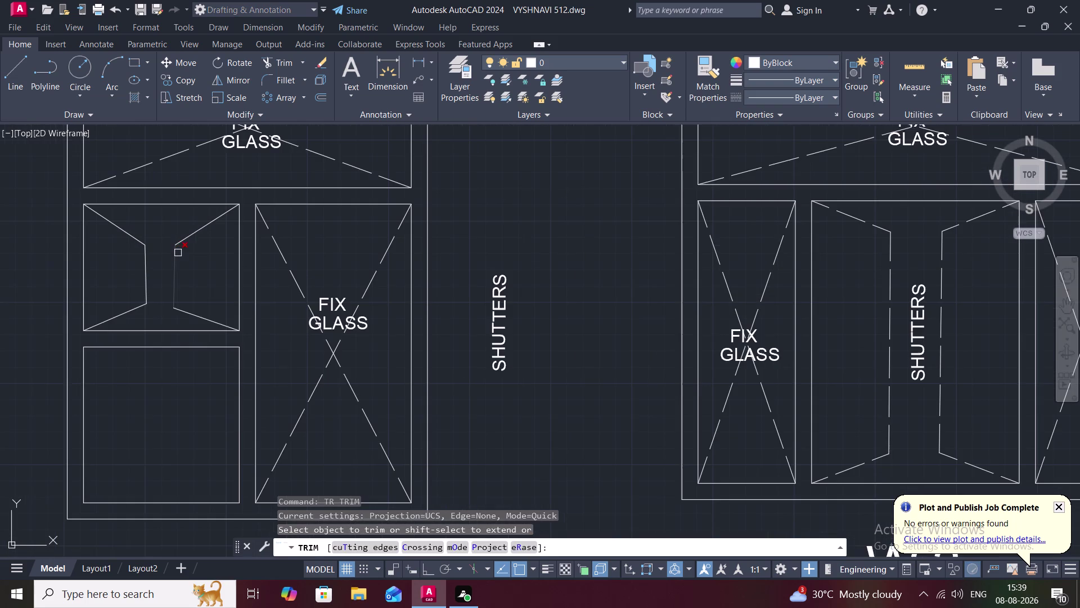
Cancel Trim and erase the four old shutter lines, keeping the short corner diagonals.
key(Escape)
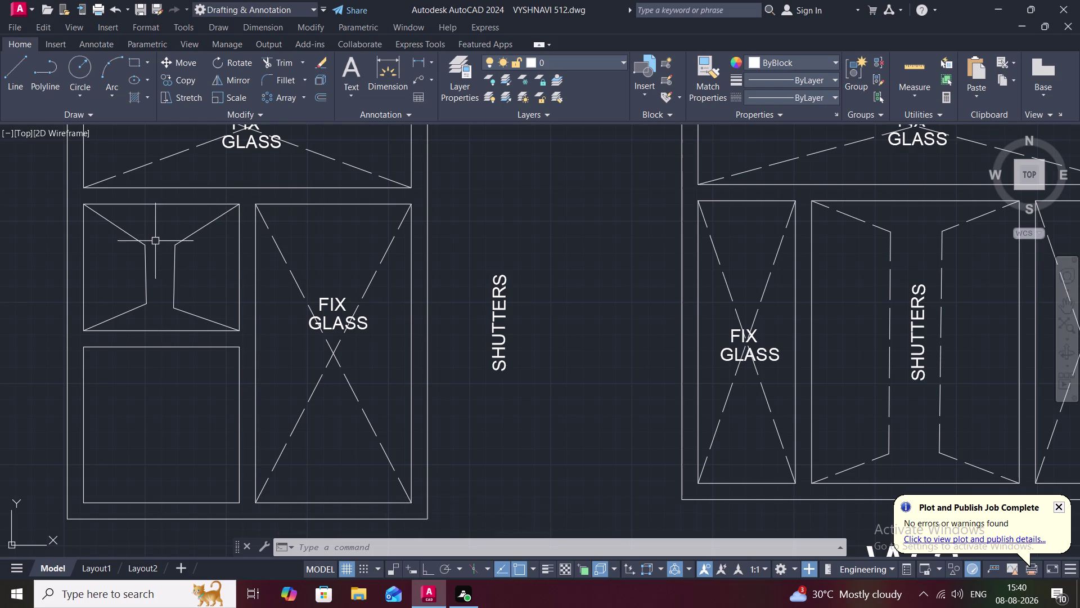
click(135, 249)
key(Escape)
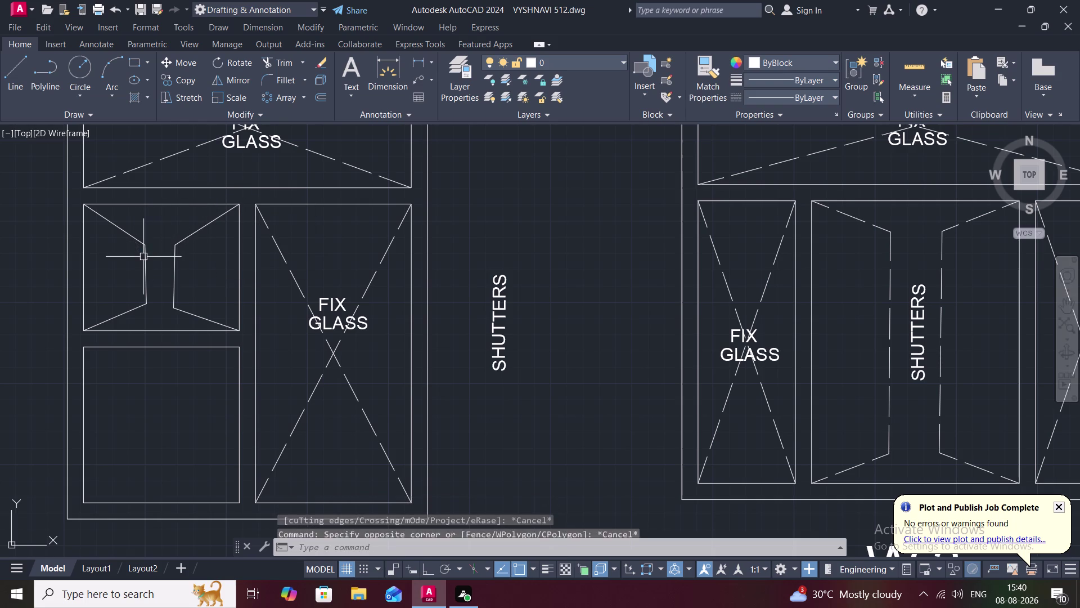
click(145, 267)
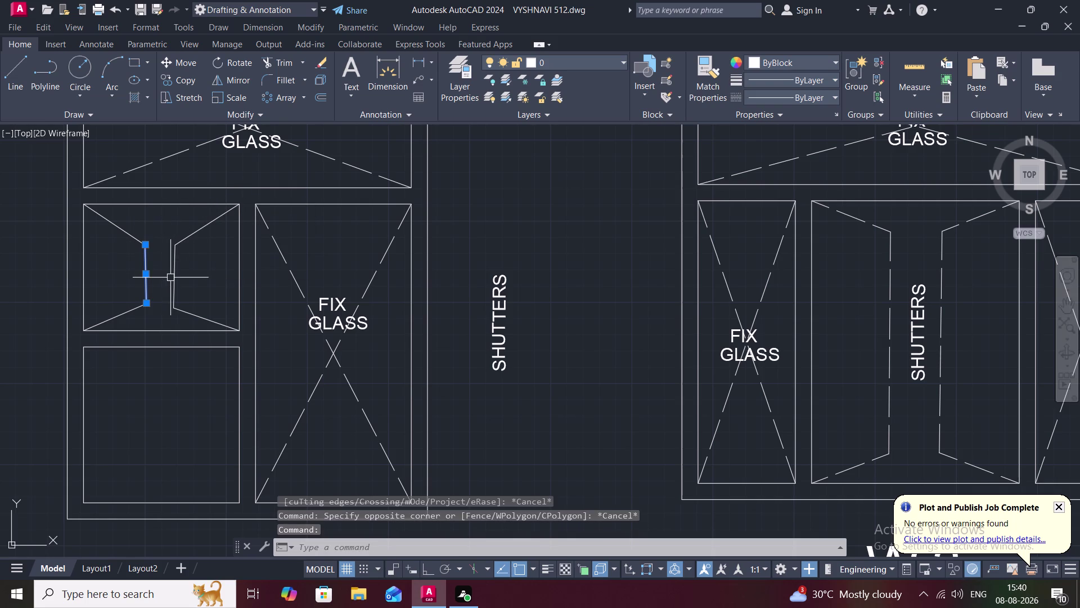
click(173, 279)
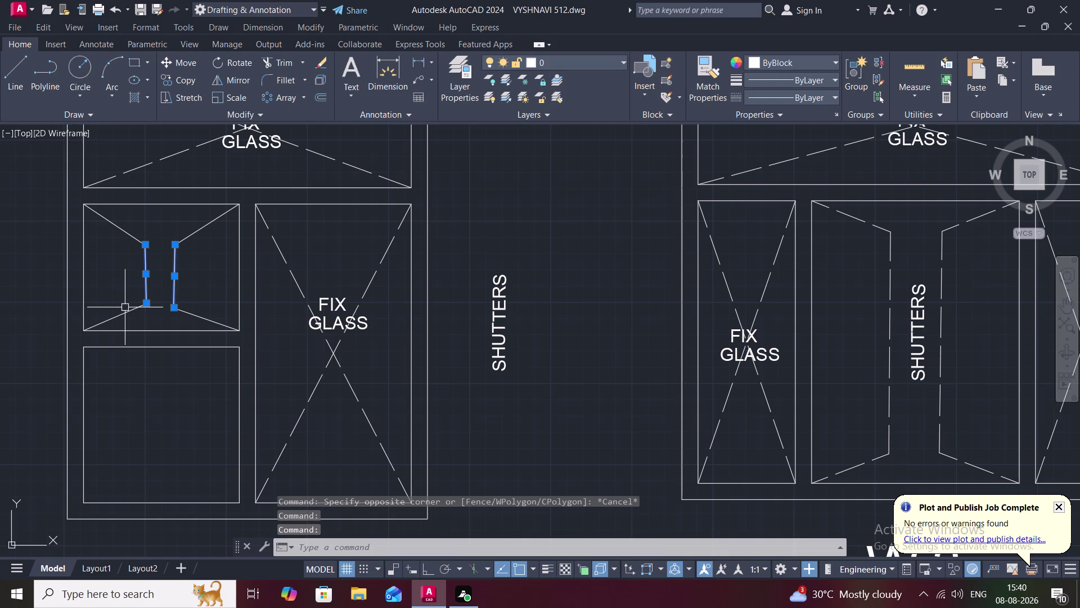
click(127, 310)
click(198, 316)
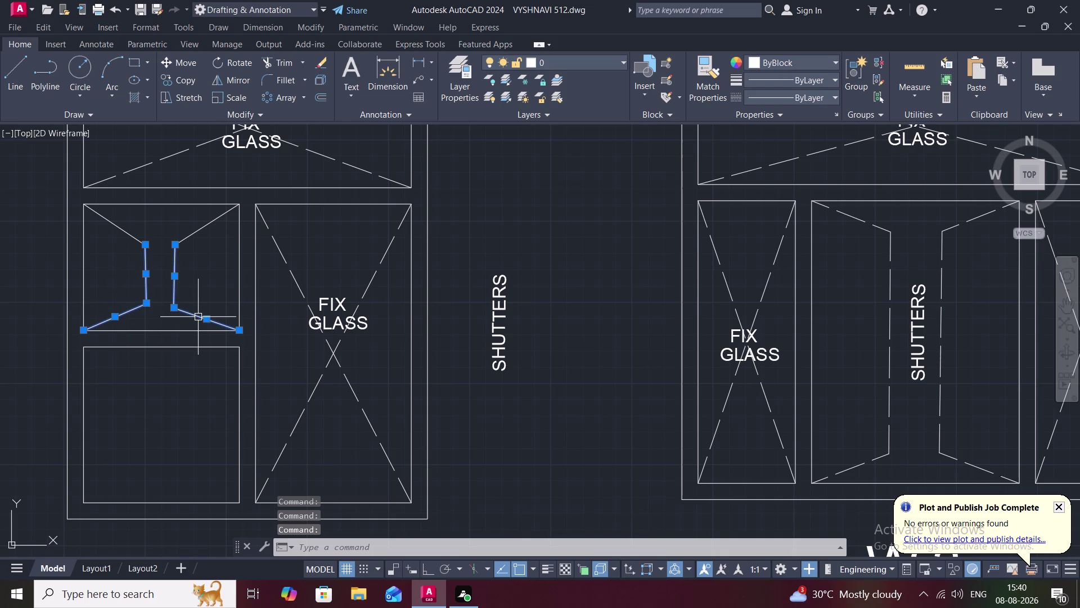
key(Delete)
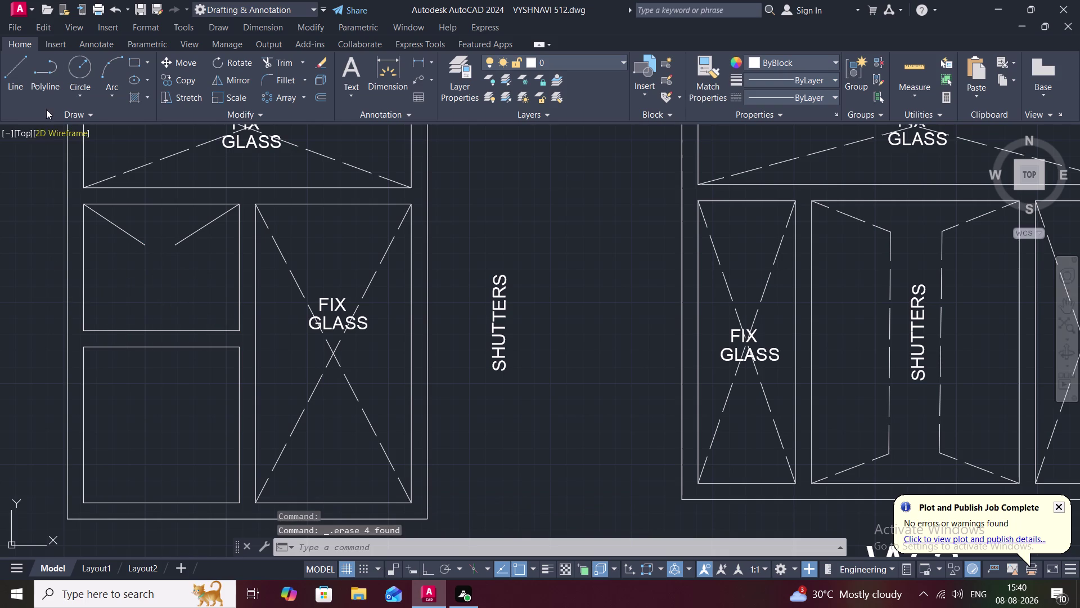
click(12, 63)
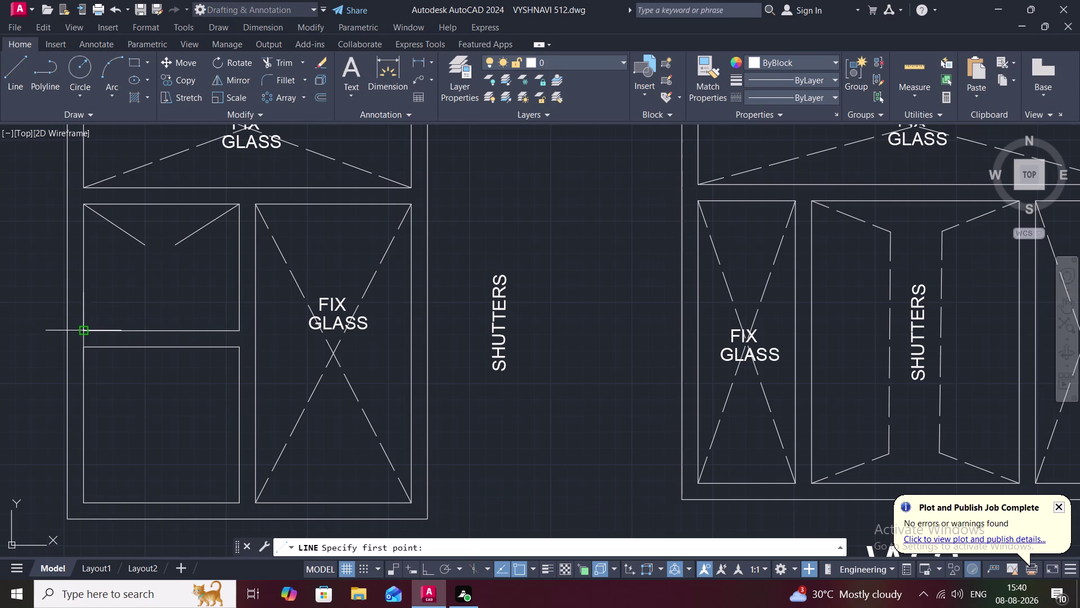
Draw lines from the corner diagonal ends, including the right-side vertical joining the lower diagonal.
click(83, 328)
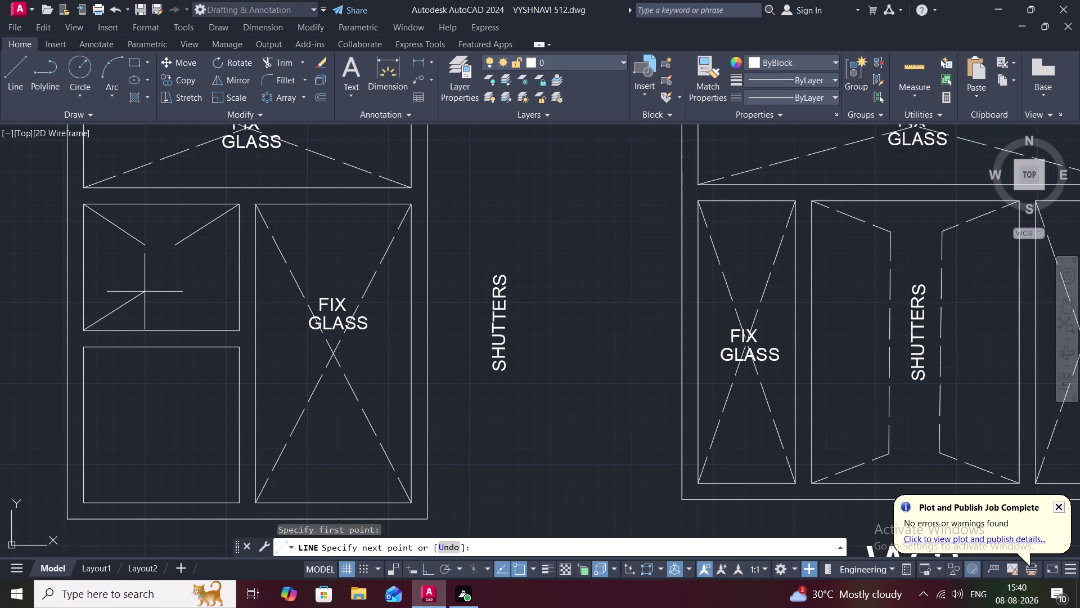
click(146, 283)
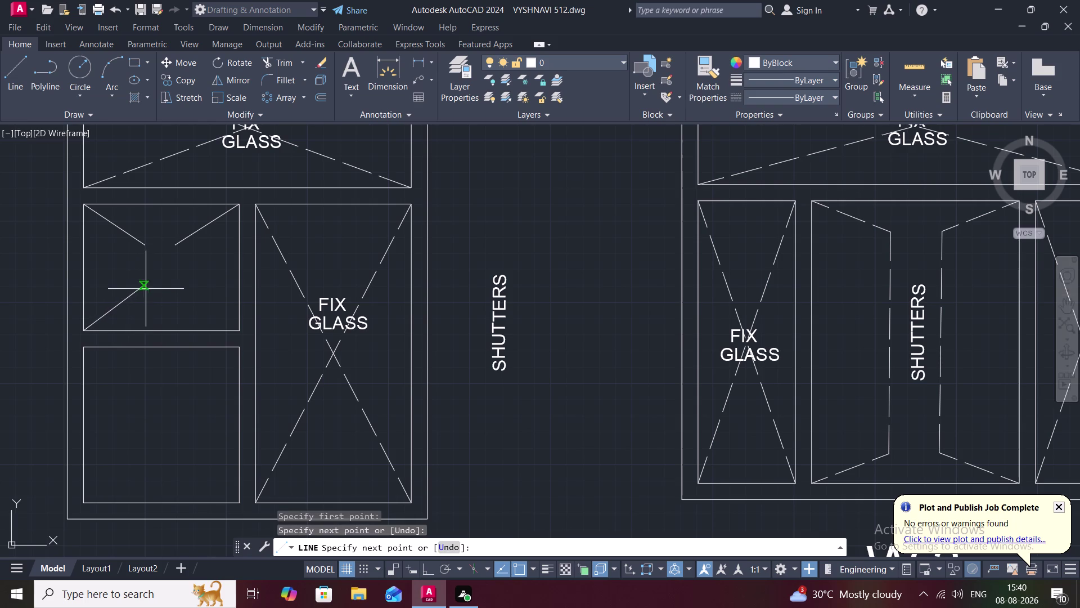
key(Escape)
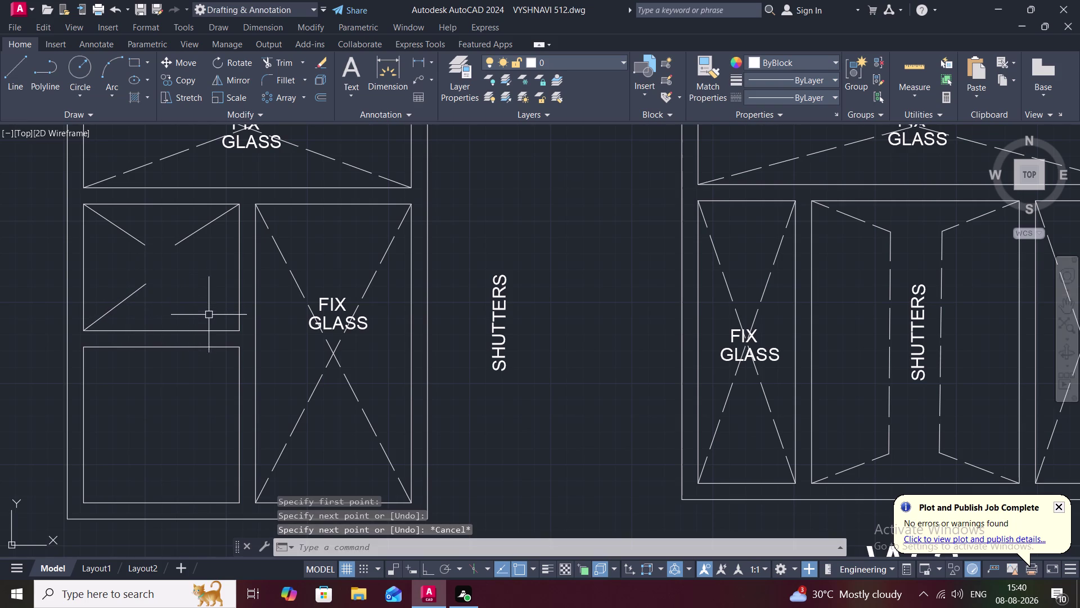
key(space)
click(236, 331)
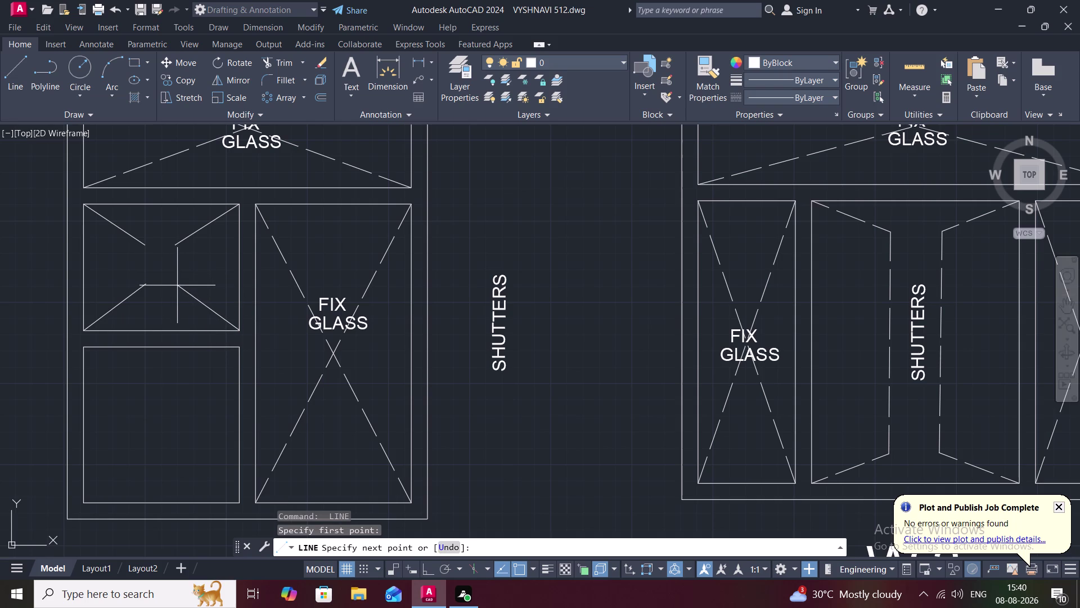
click(178, 285)
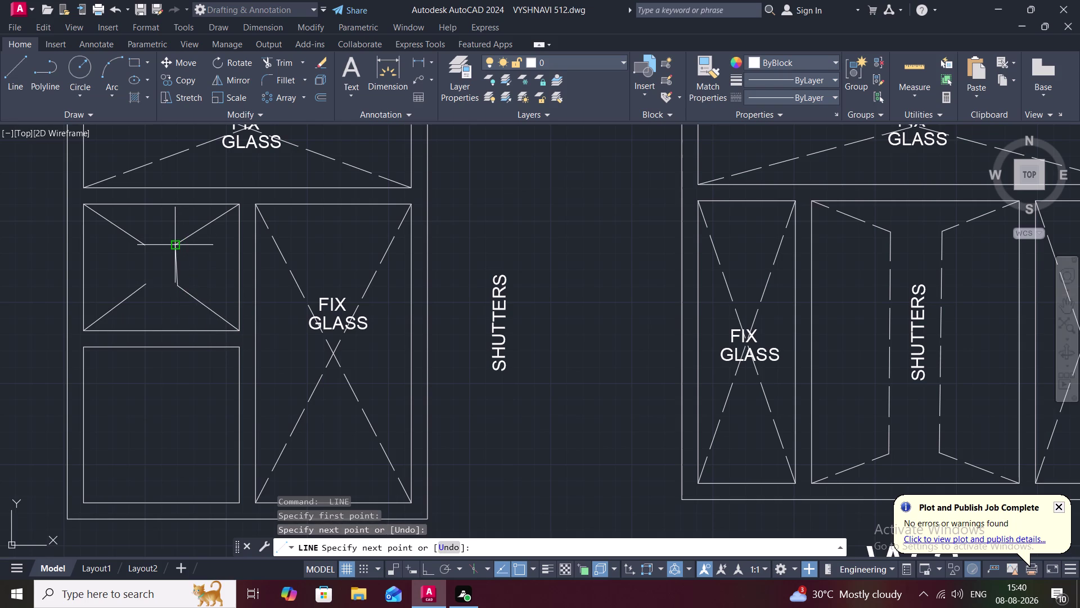
scroll(up, 3)
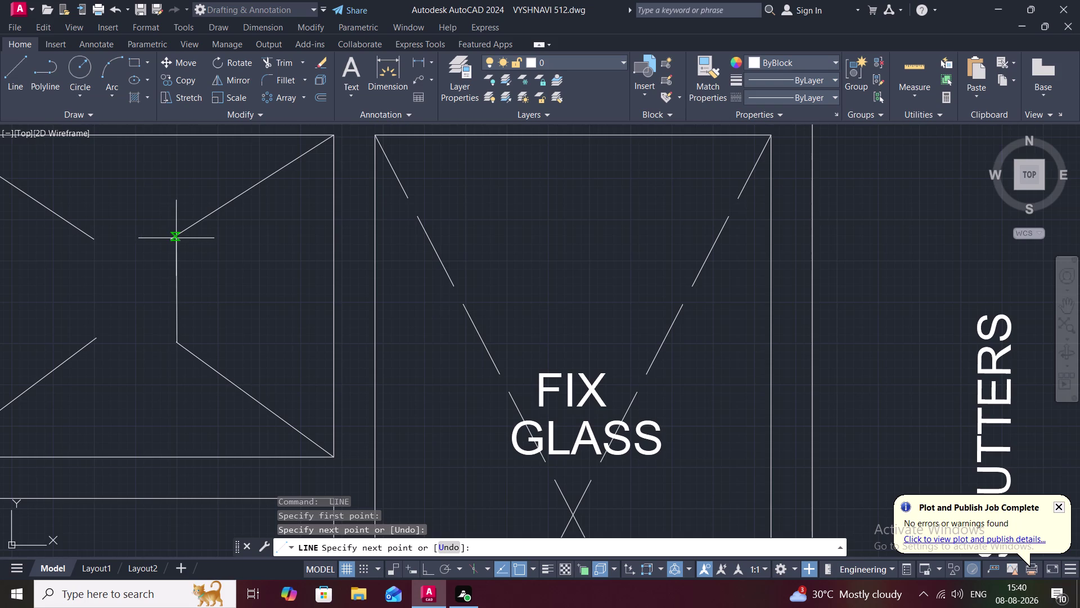
click(176, 238)
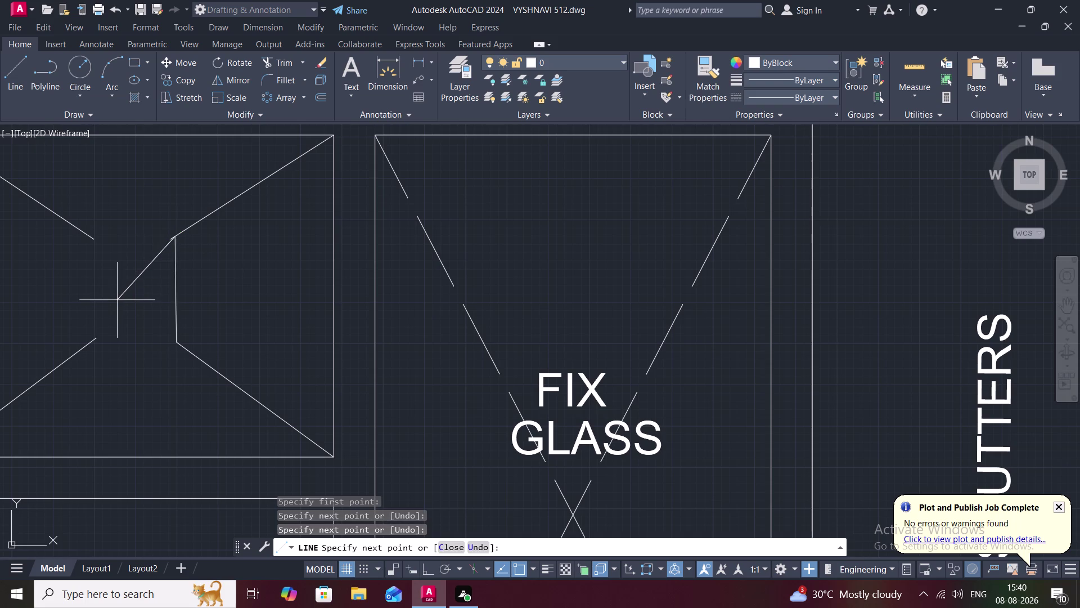
key(Escape)
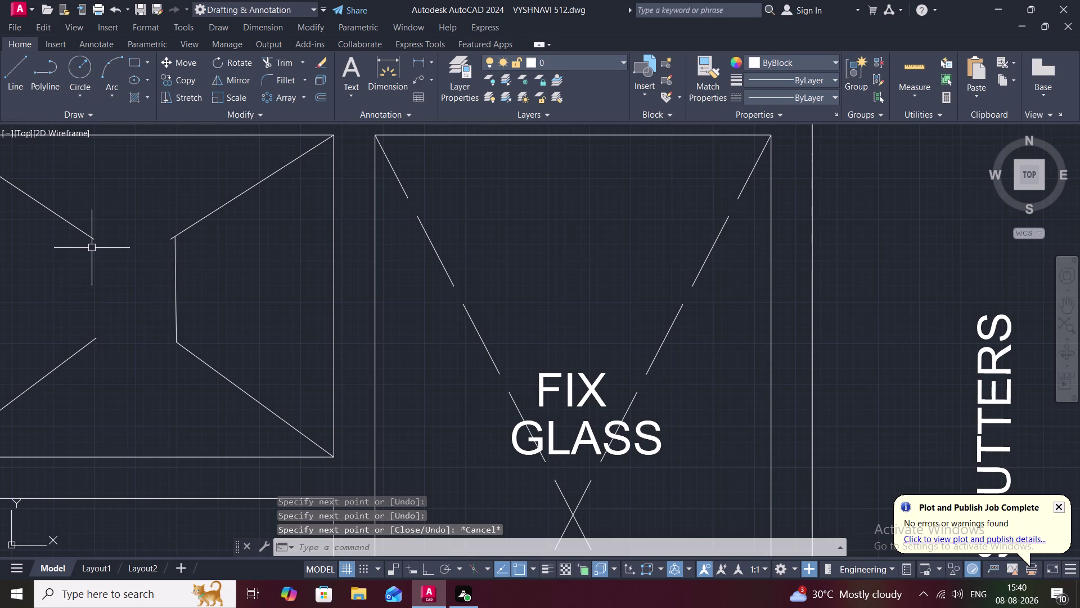
Draw the left-side vertical line connecting down to the lower diagonal.
key(space)
click(94, 241)
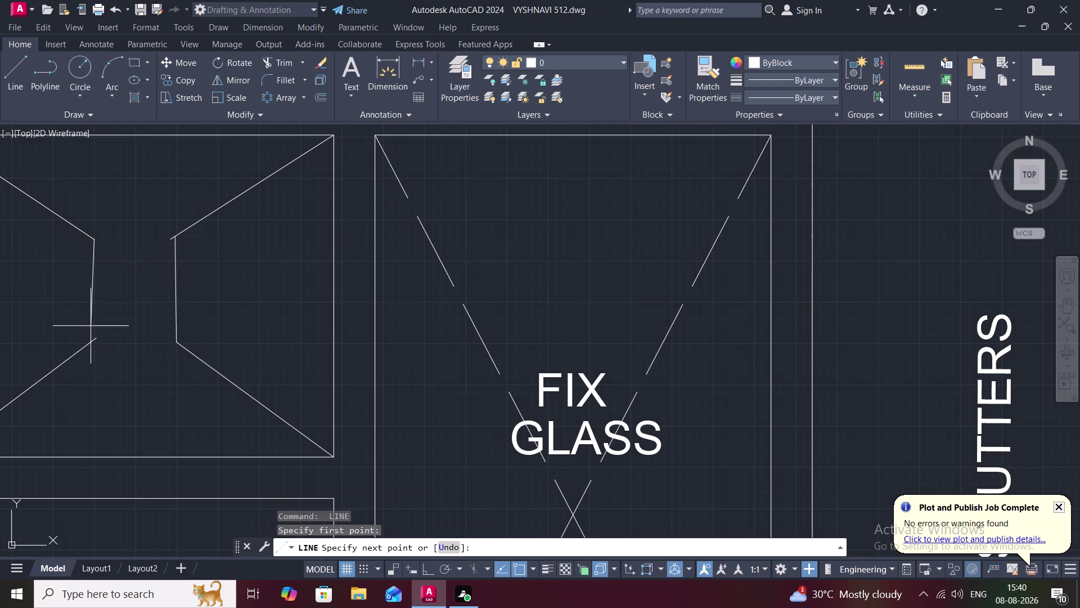
click(91, 340)
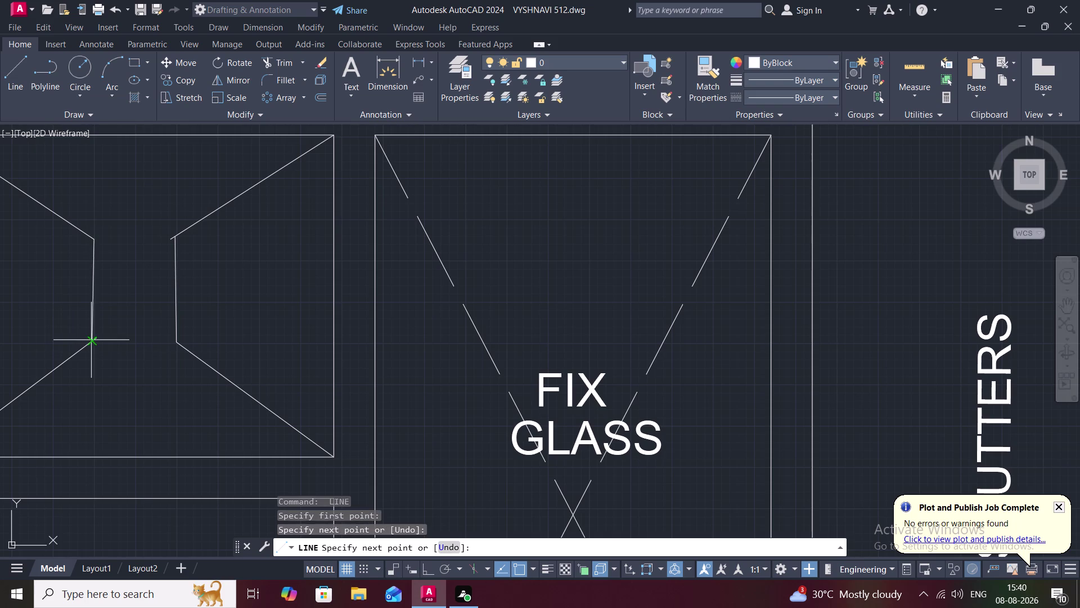
key(Escape)
Trim the stray line piece and the overshooting corner tip with TR.
scroll(up, 3)
text(T)
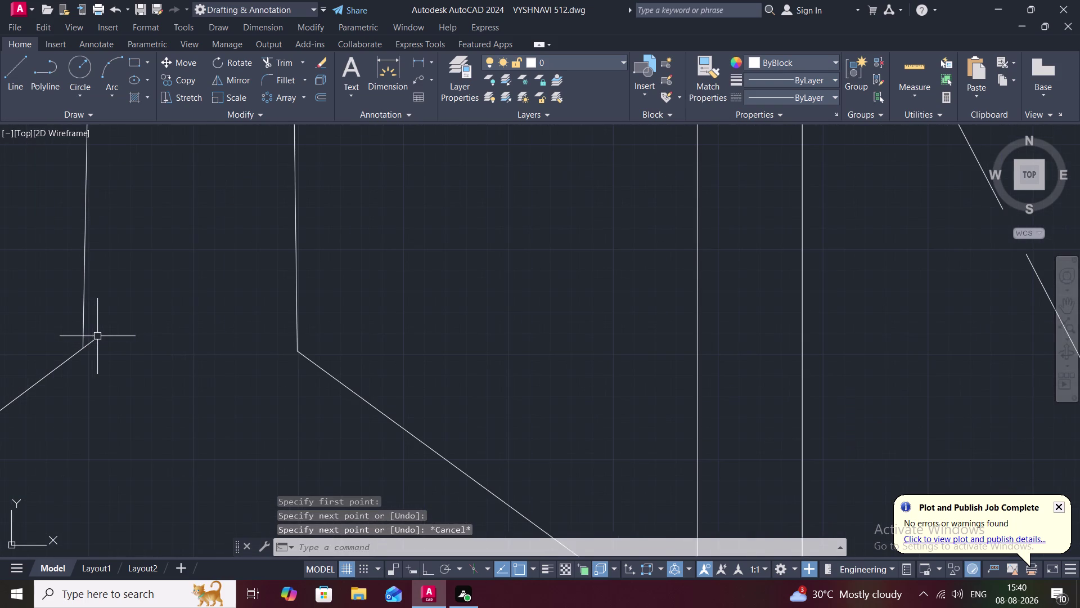
text(R)
key(space)
click(91, 339)
scroll(down, 3)
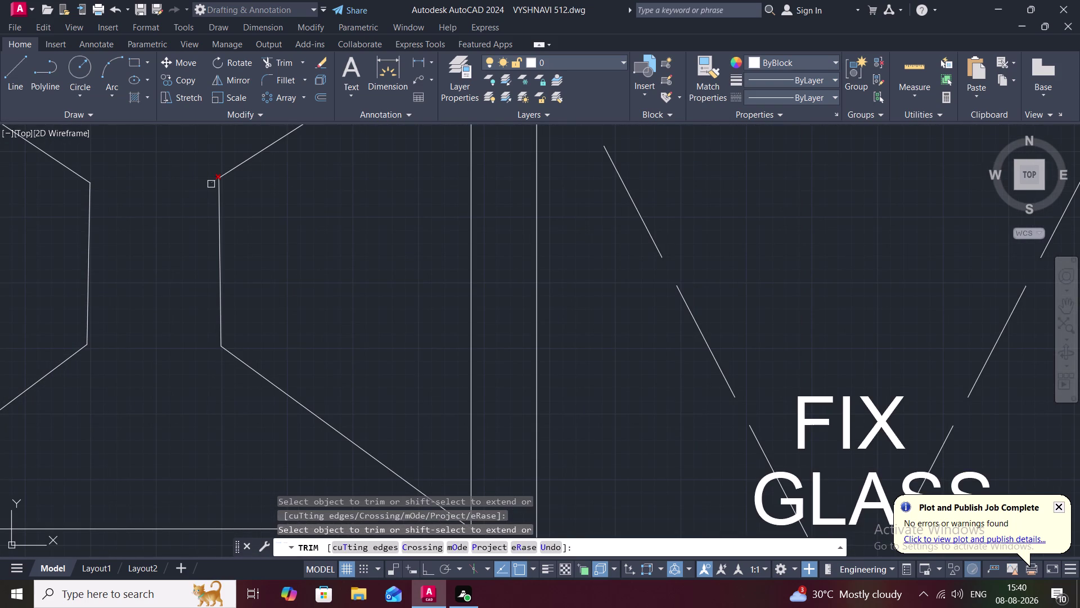
click(211, 184)
scroll(down, 3)
scroll(down, 3)
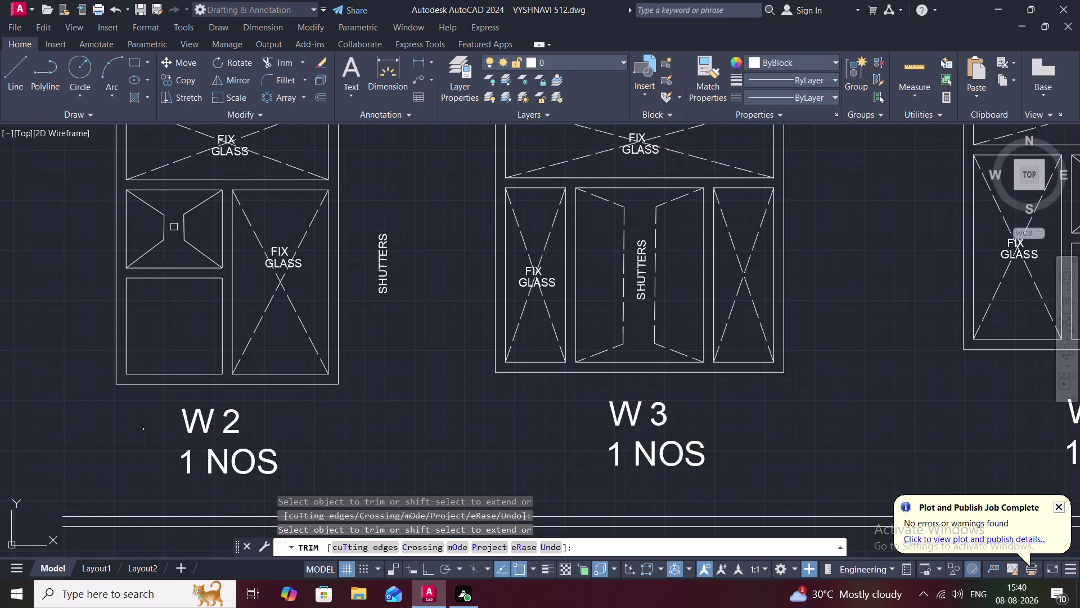
Abandon a Match Properties attempt from W4 and cancel the lingering Trim command.
scroll(down, 3)
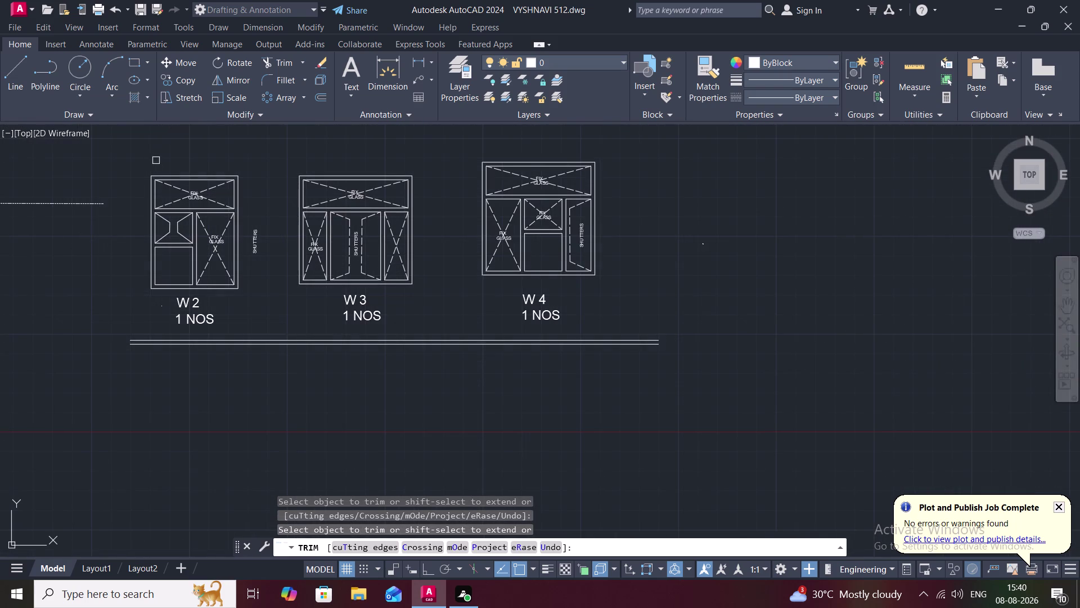
click(700, 63)
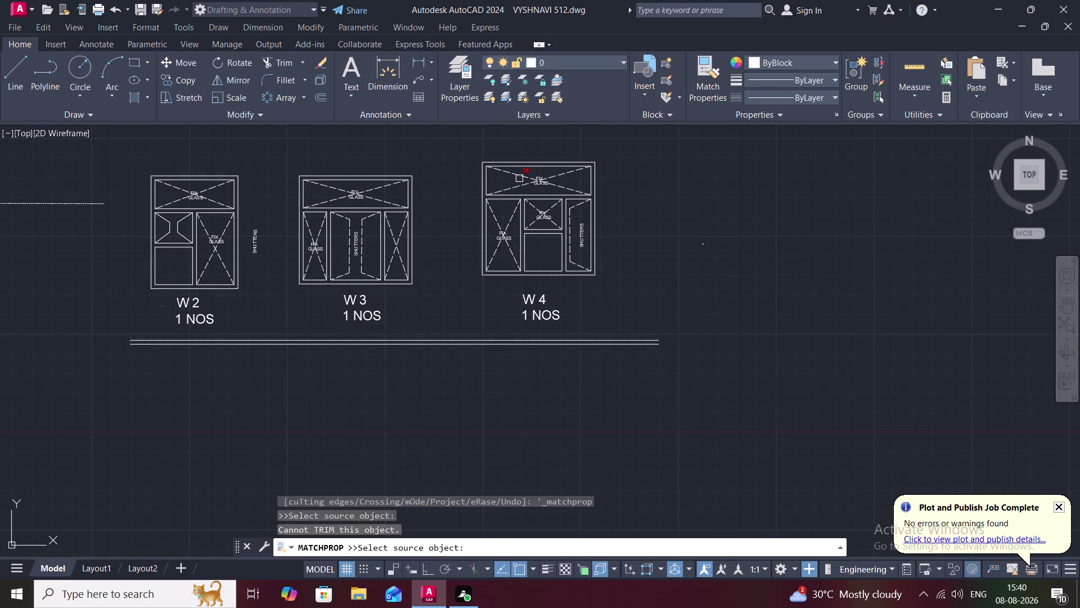
click(708, 67)
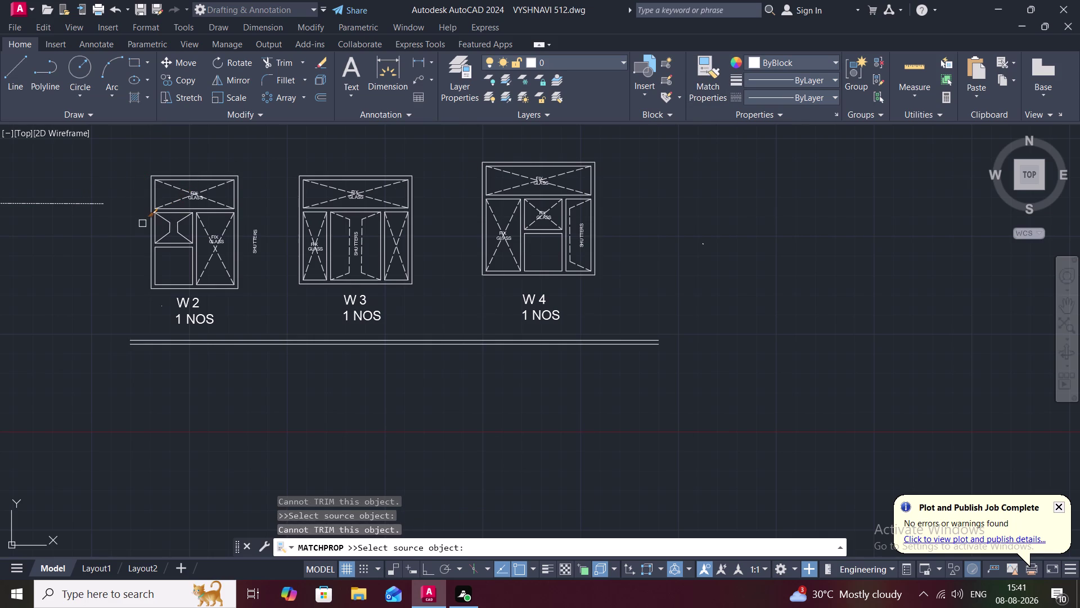
key(Escape)
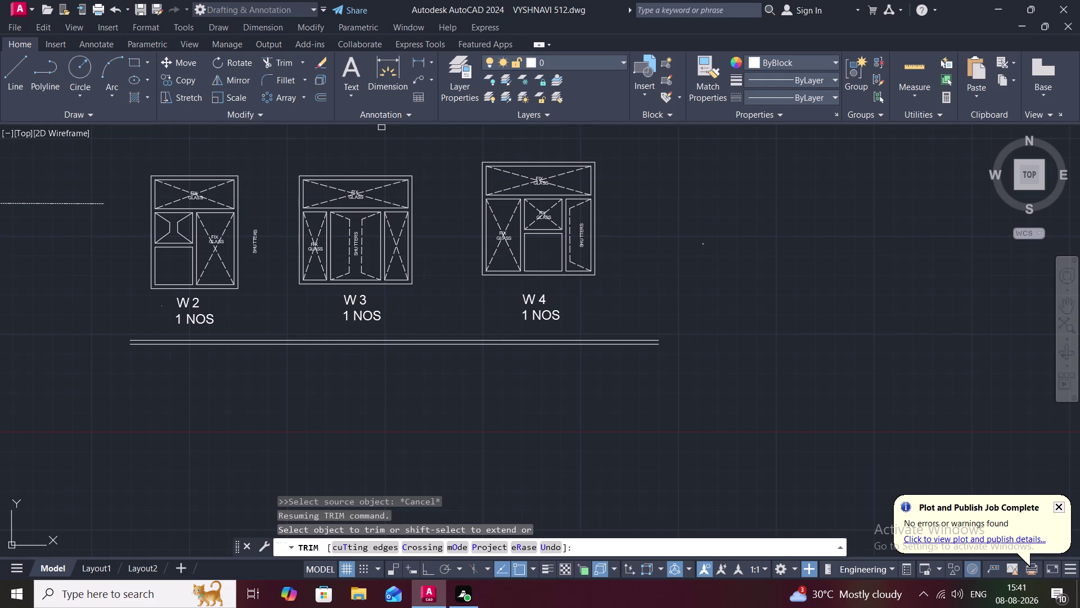
click(36, 206)
key(Escape)
key(Escape)
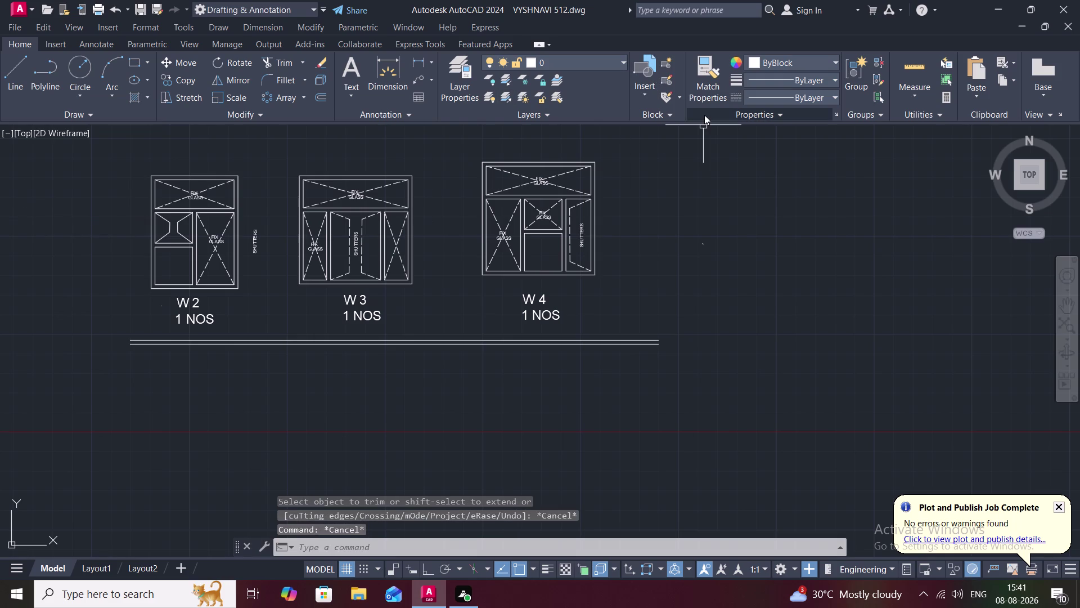
Match W3's dashed diagonal style onto three of W2's shutter lines.
click(699, 77)
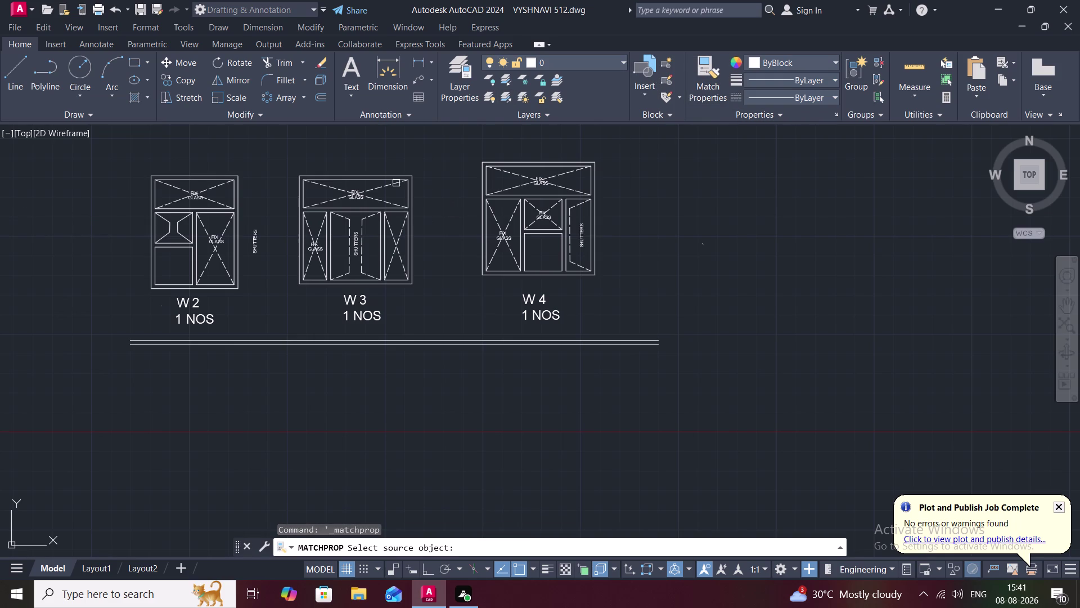
click(388, 185)
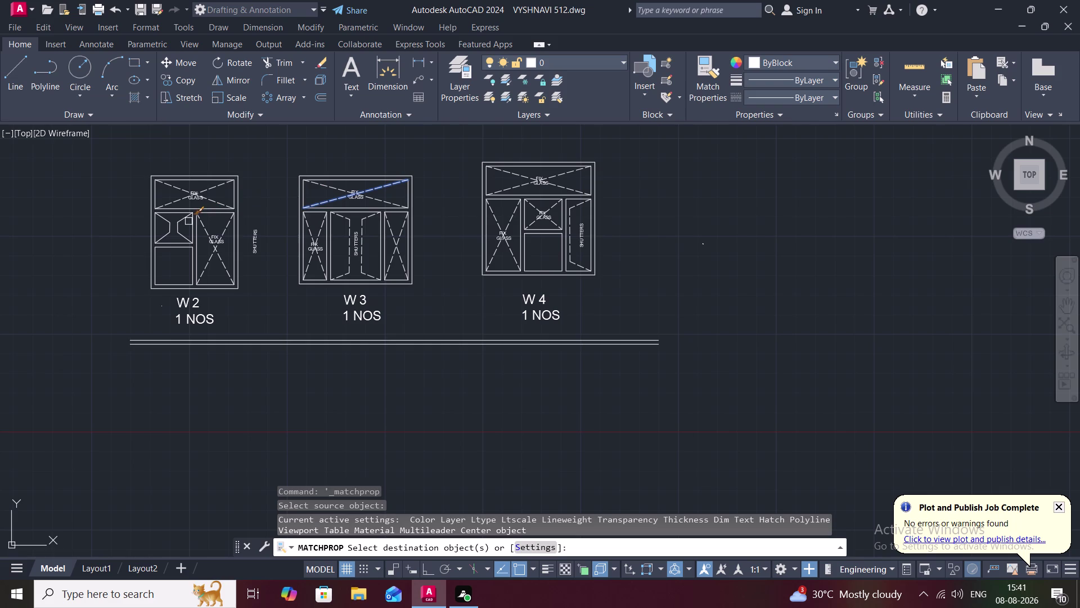
click(184, 222)
click(179, 228)
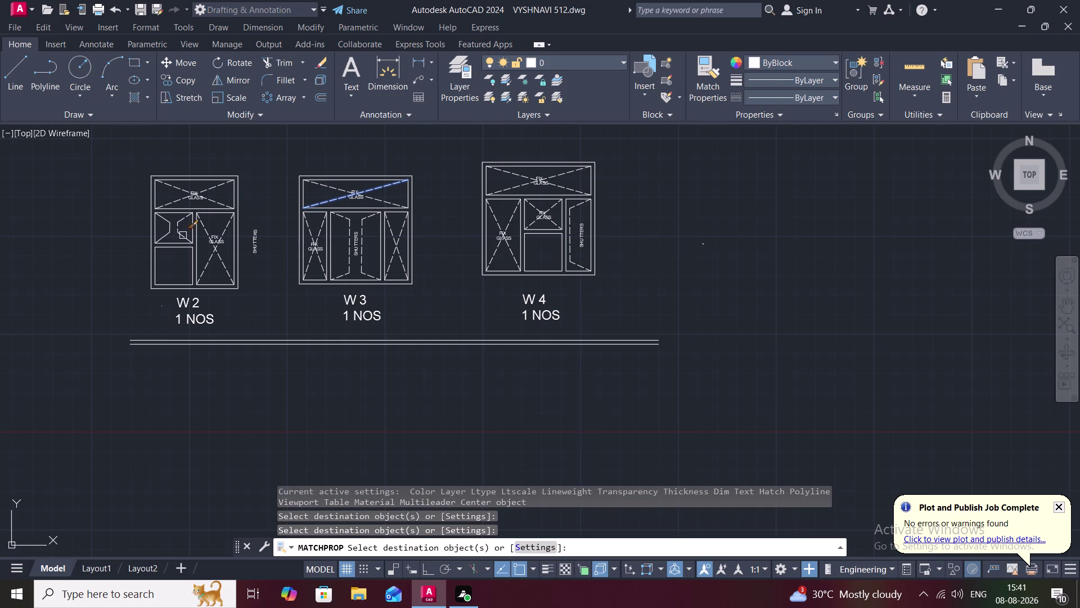
click(183, 235)
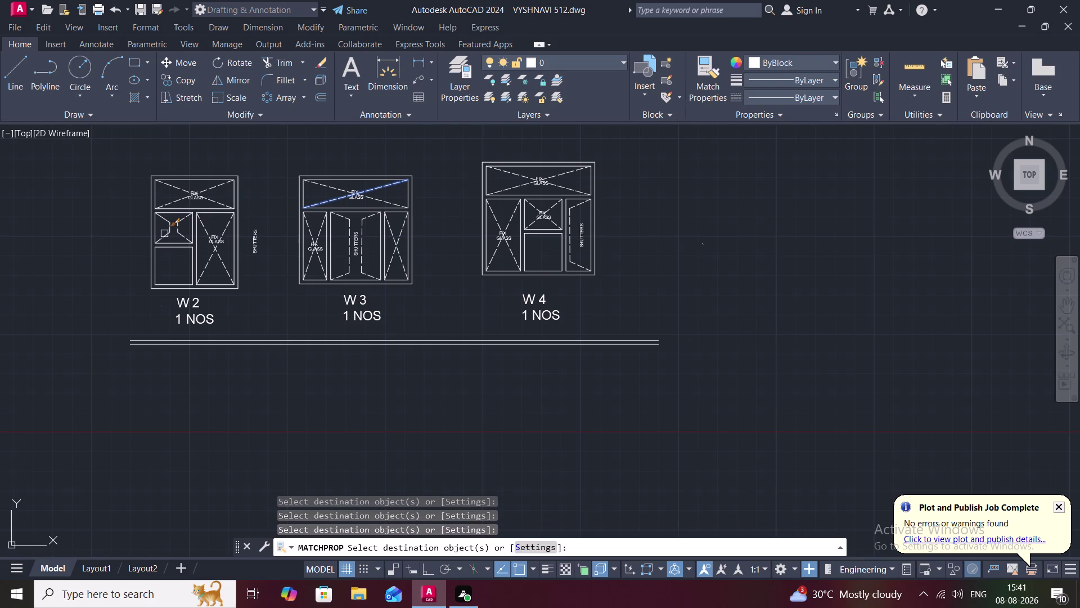
key(Escape)
Select the five shutter lines in W2's left pane and delete them.
click(170, 232)
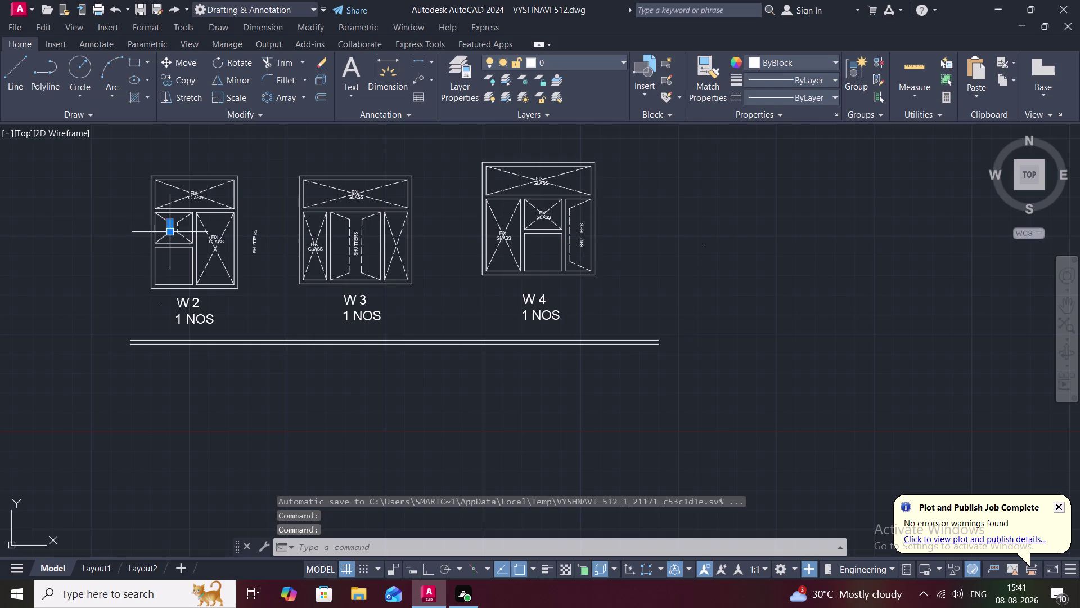
click(162, 218)
click(164, 236)
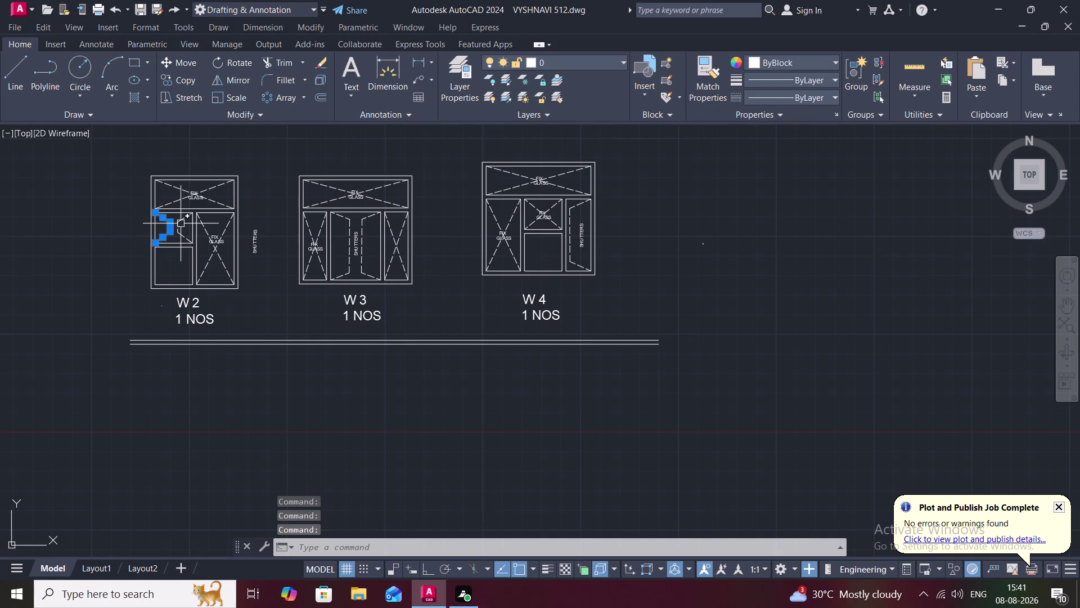
click(184, 219)
click(181, 235)
key(Delete)
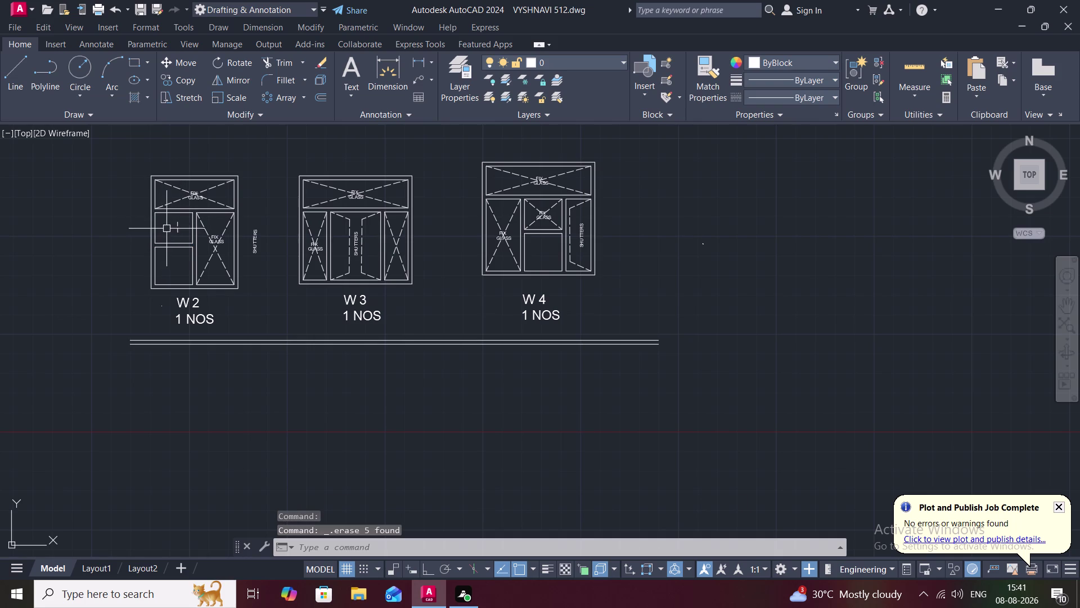